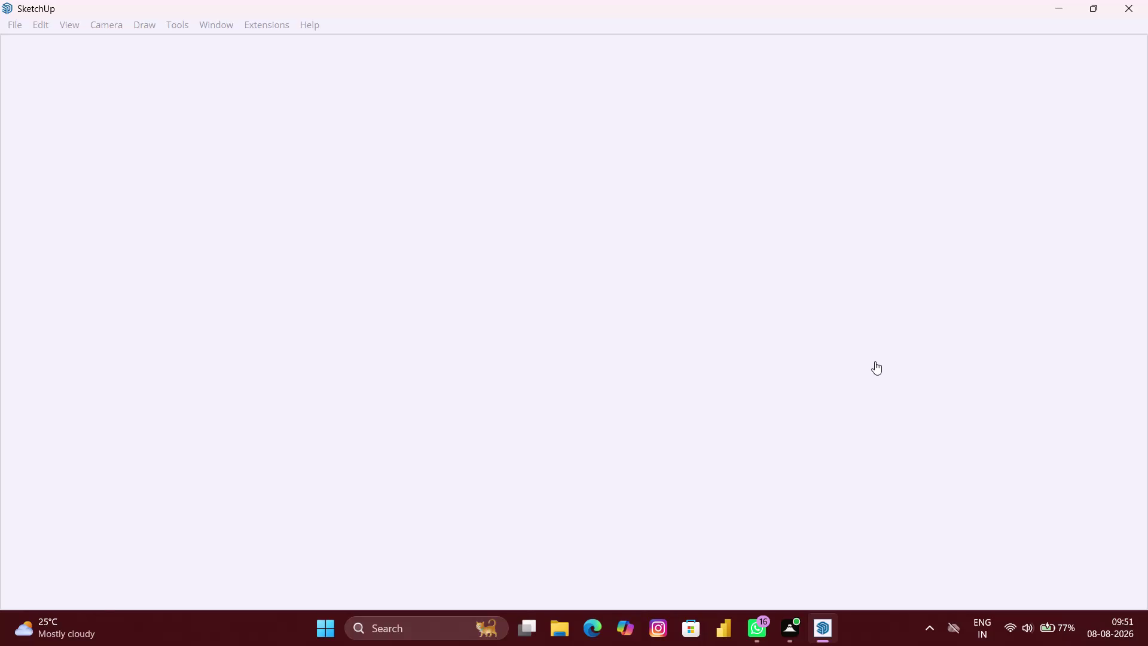
Select the default standing person figure and delete it from the new model.
scroll(up, 3)
scroll(down, 3)
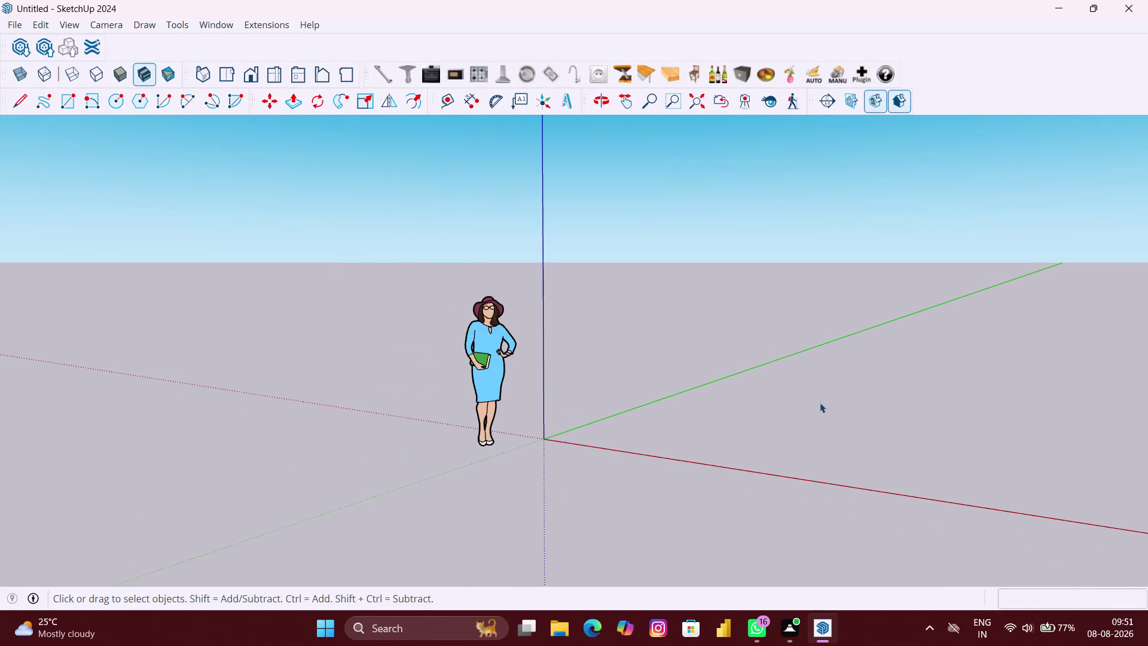
middle_drag(819, 402, 961, 420)
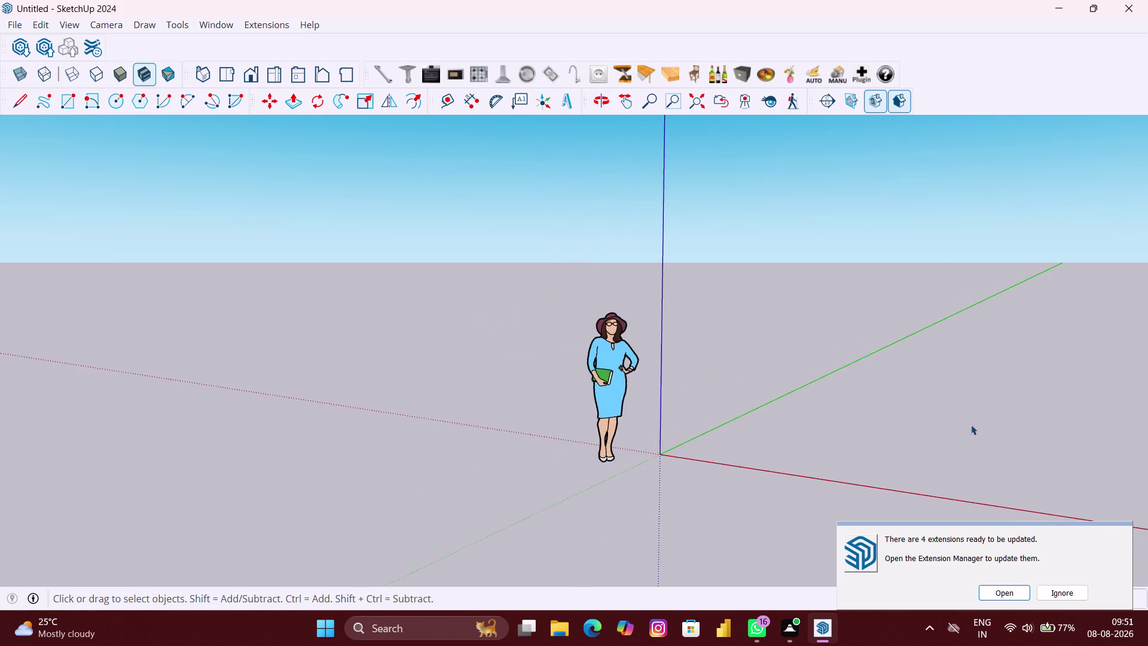
scroll(down, 3)
middle_drag(849, 404, 1080, 430)
click(654, 371)
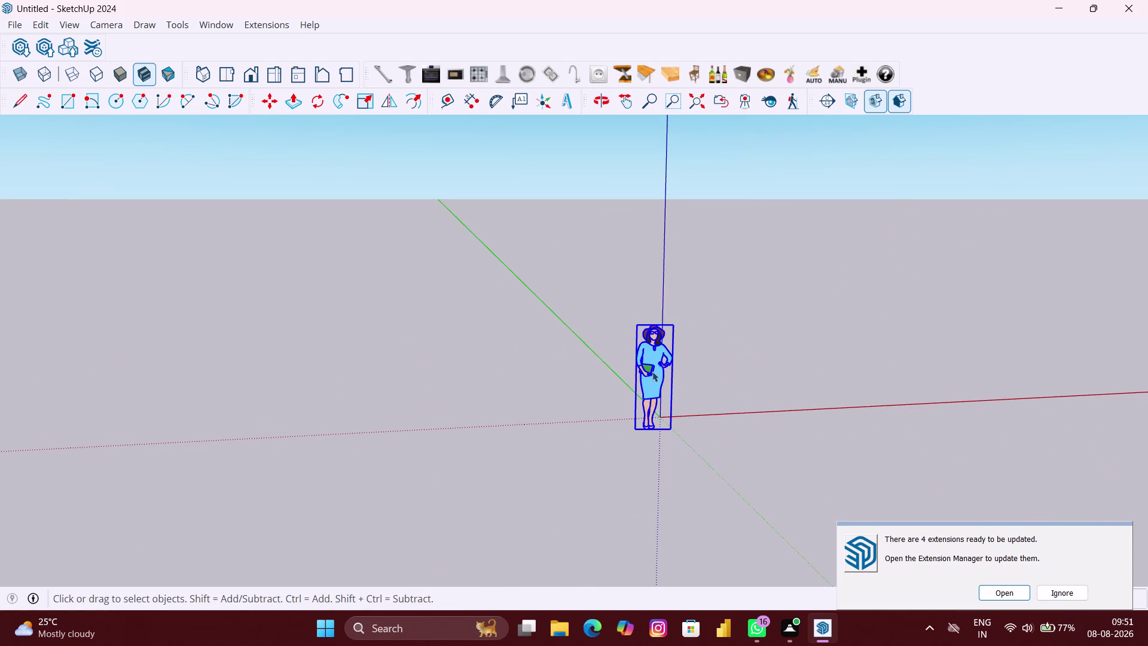
key(Delete)
middle_drag(716, 395, 710, 397)
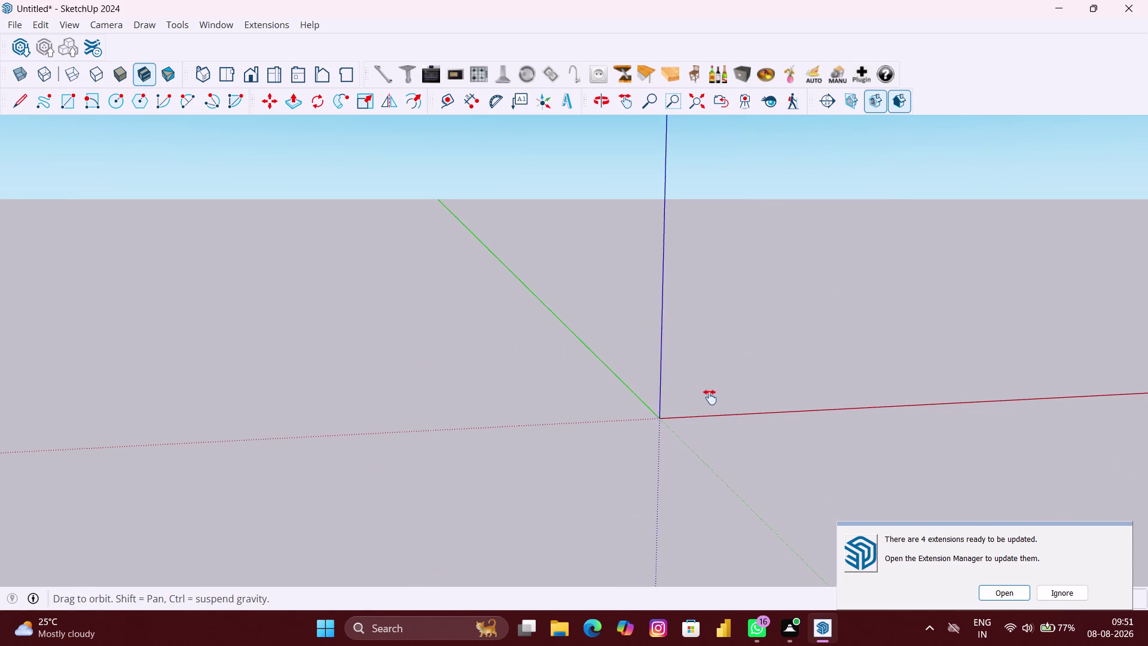
middle_drag(711, 397, 371, 402)
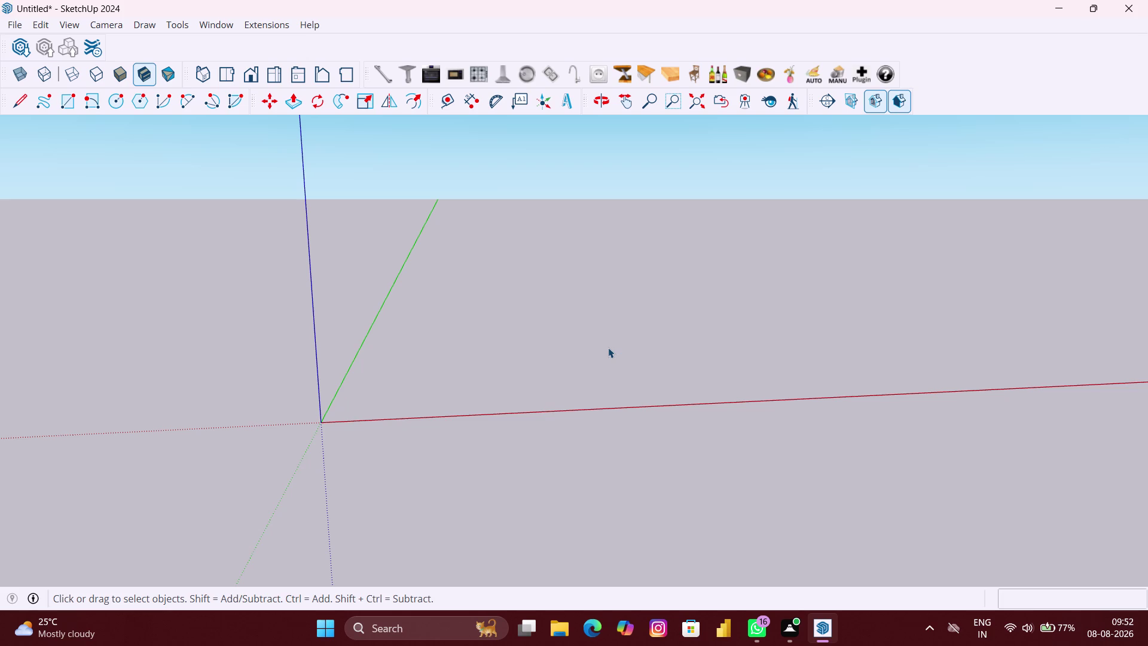
key(r)
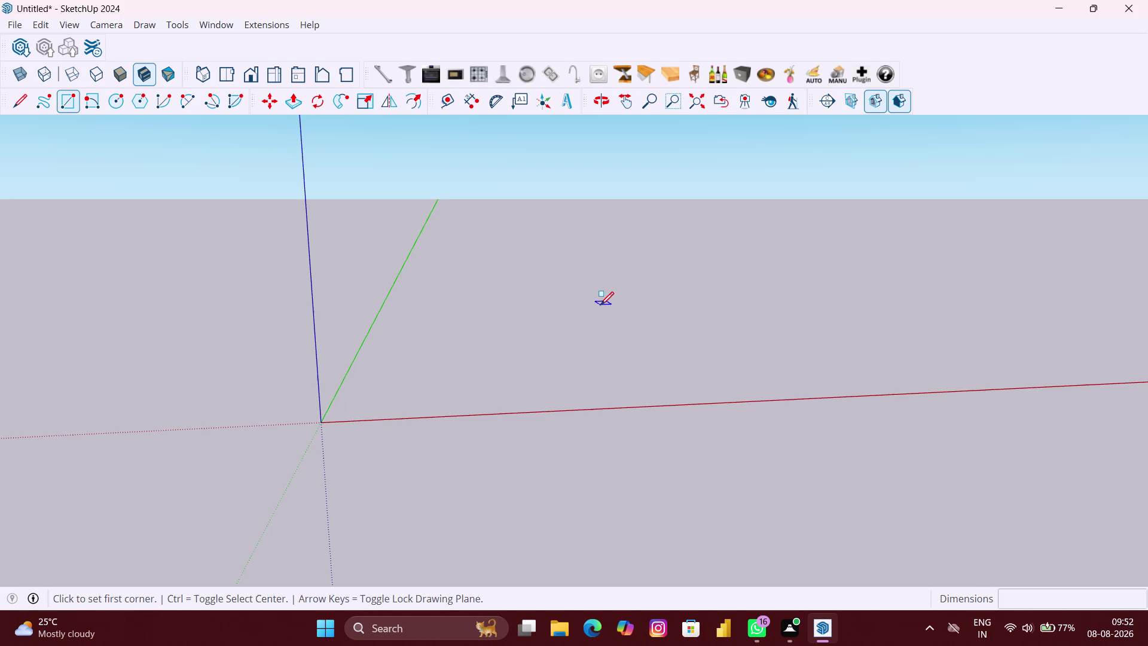
Start a rectangle locked to a vertical plane, placing its first corner beside the axes.
key(Left)
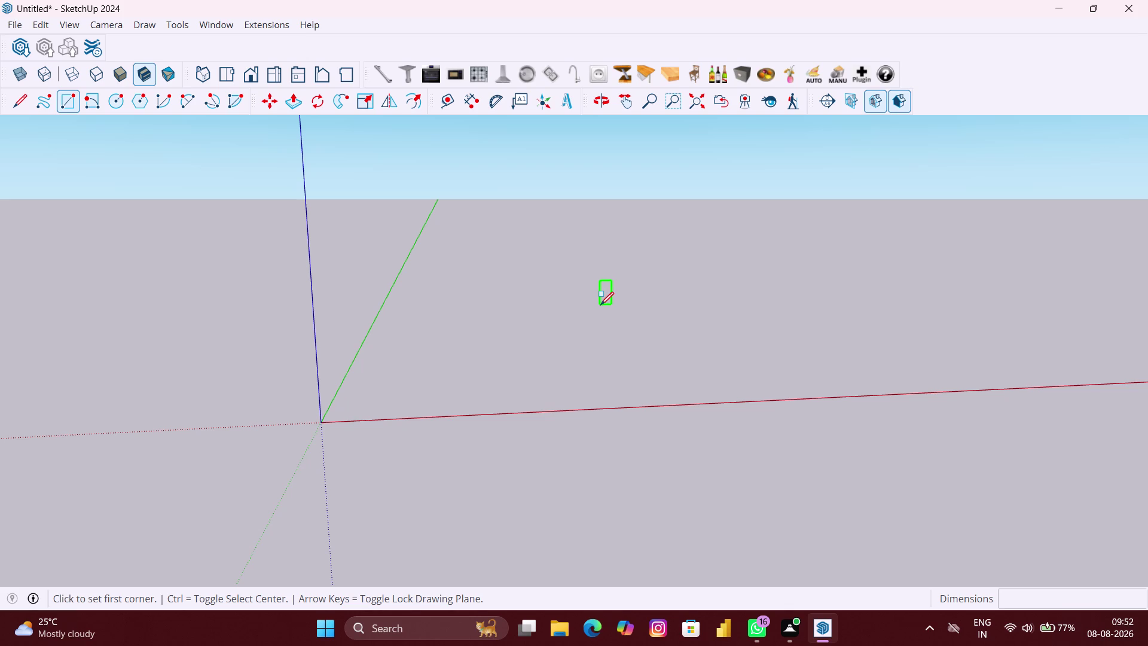
click(600, 305)
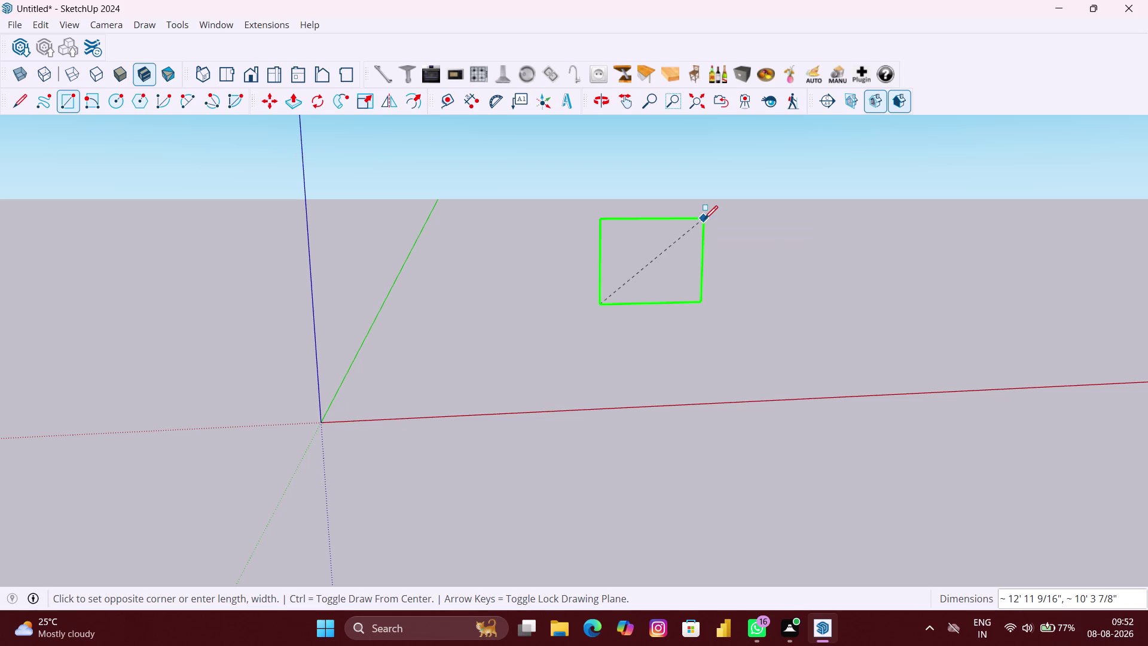
middle_drag(704, 219, 564, 310)
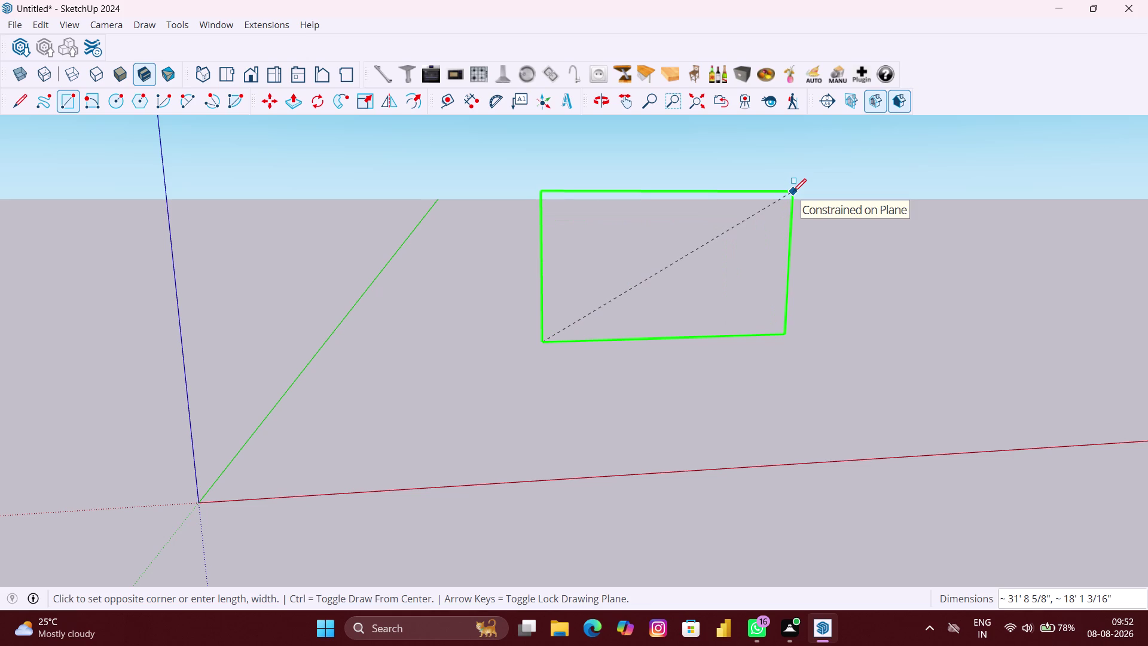
scroll(down, 3)
scroll(down, 3)
scroll(down, 3)
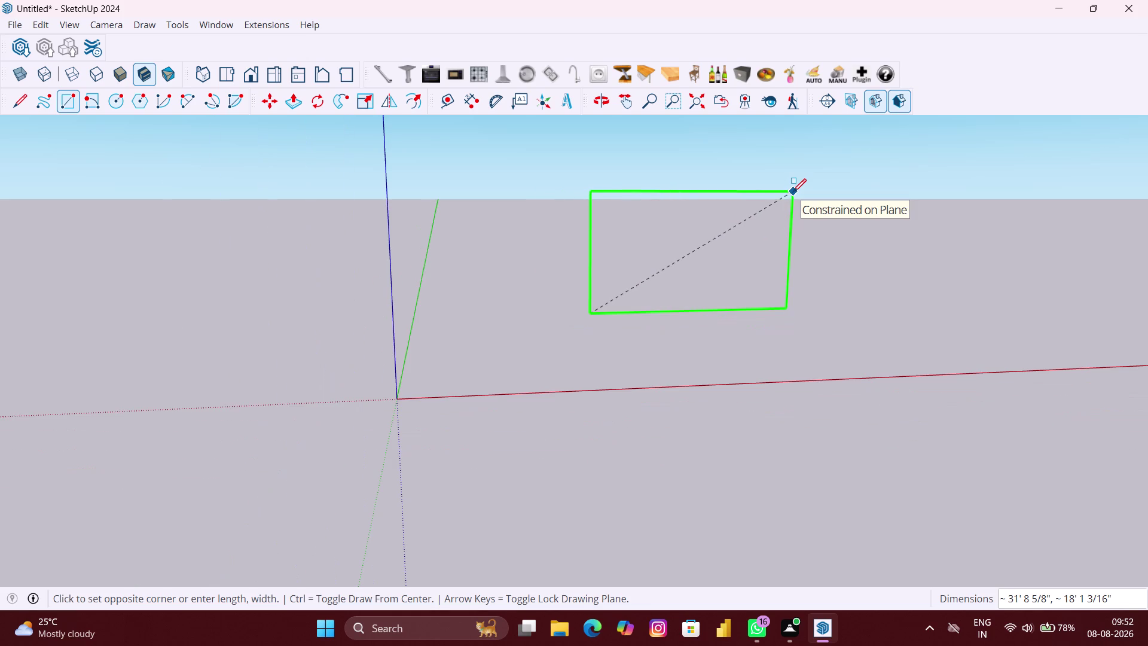
middle_drag(793, 192, 689, 316)
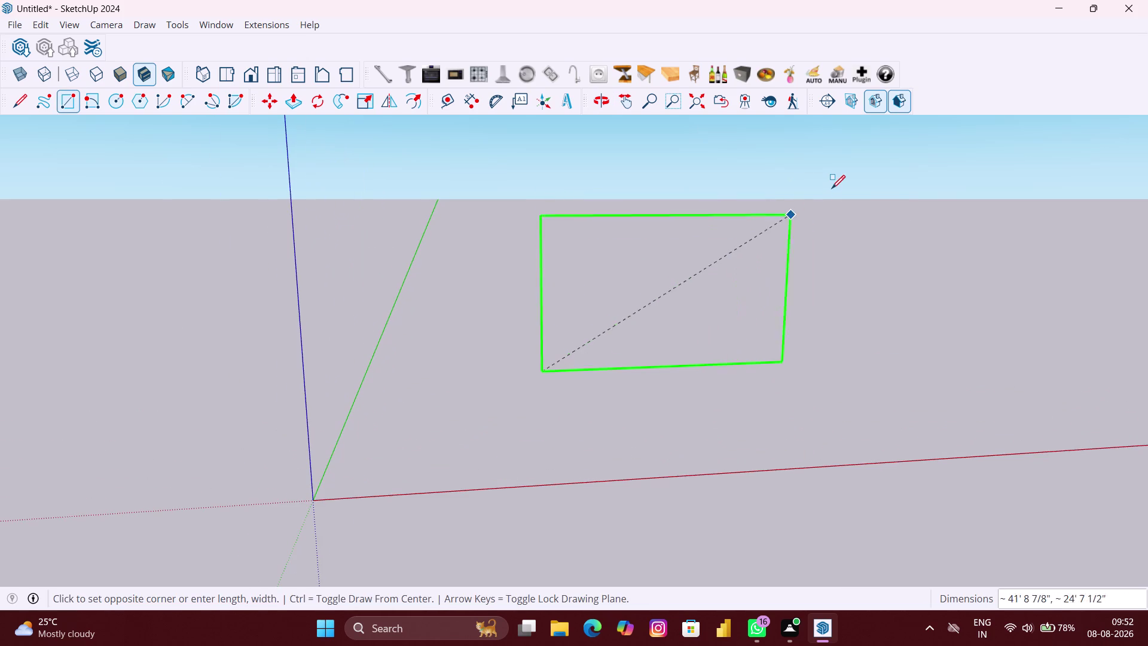
middle_drag(833, 188, 665, 374)
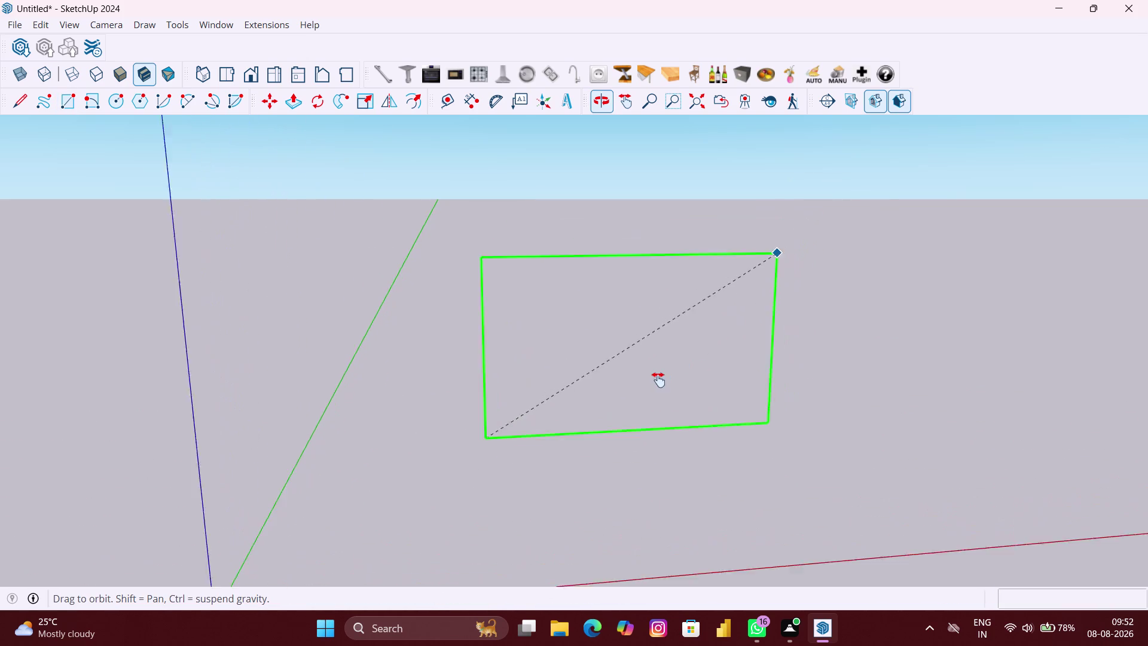
middle_drag(665, 374, 654, 383)
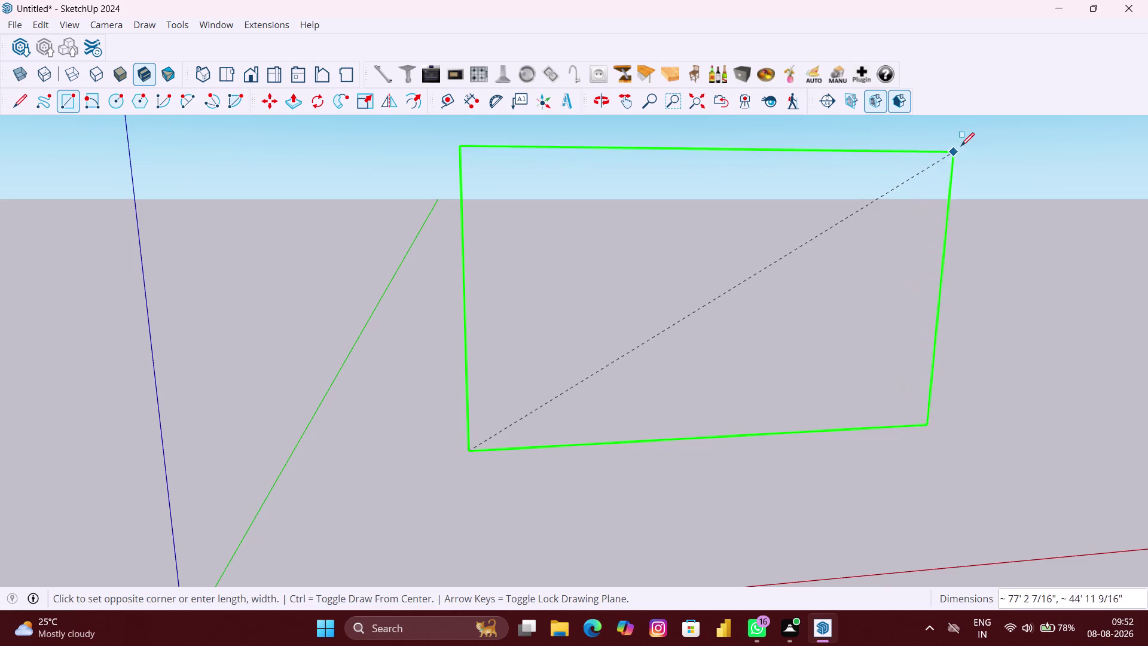
Place the opposite corner to complete the large upright wall face.
click(964, 142)
scroll(down, 3)
middle_drag(838, 285, 831, 288)
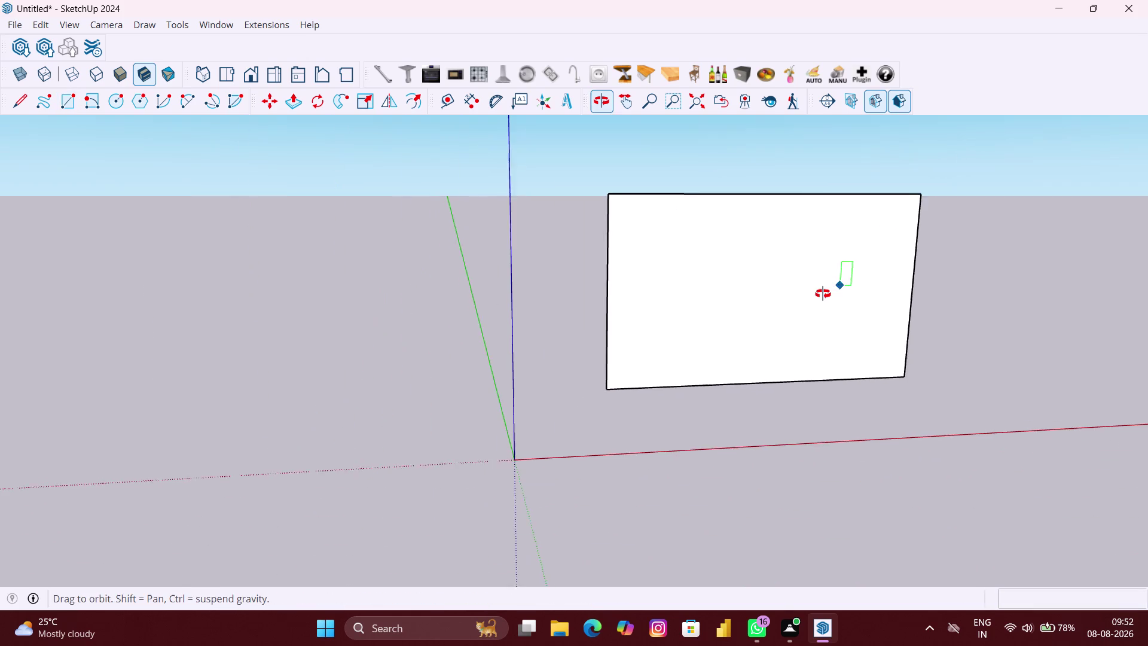
middle_drag(831, 289, 793, 309)
key(space)
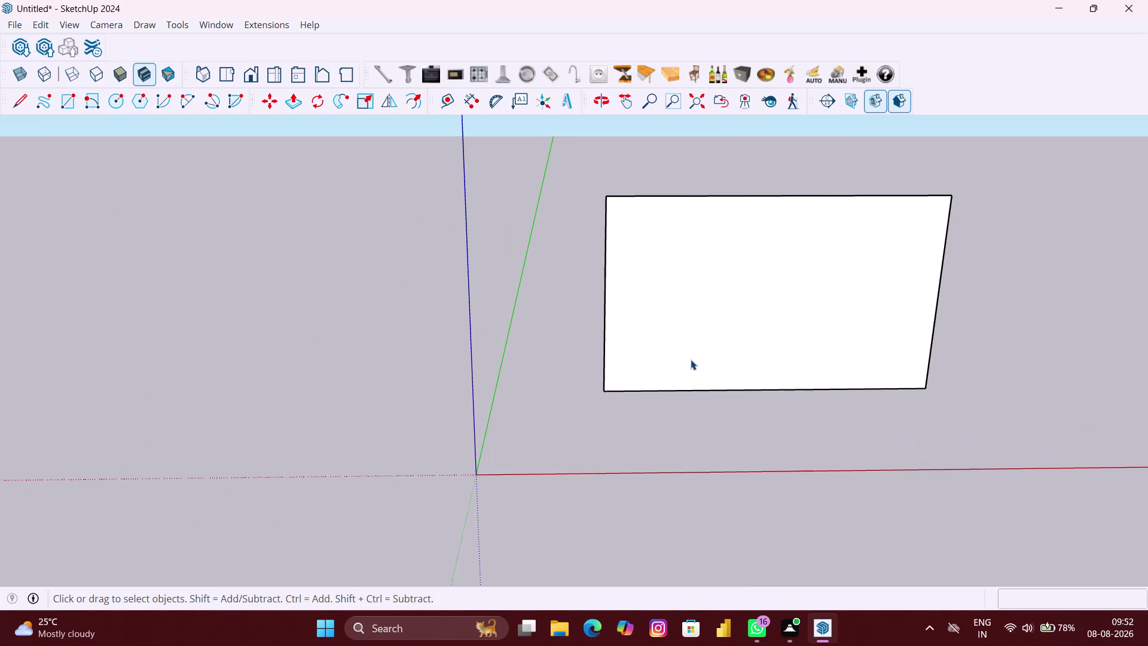
scroll(up, 3)
scroll(up, 3)
scroll(down, 3)
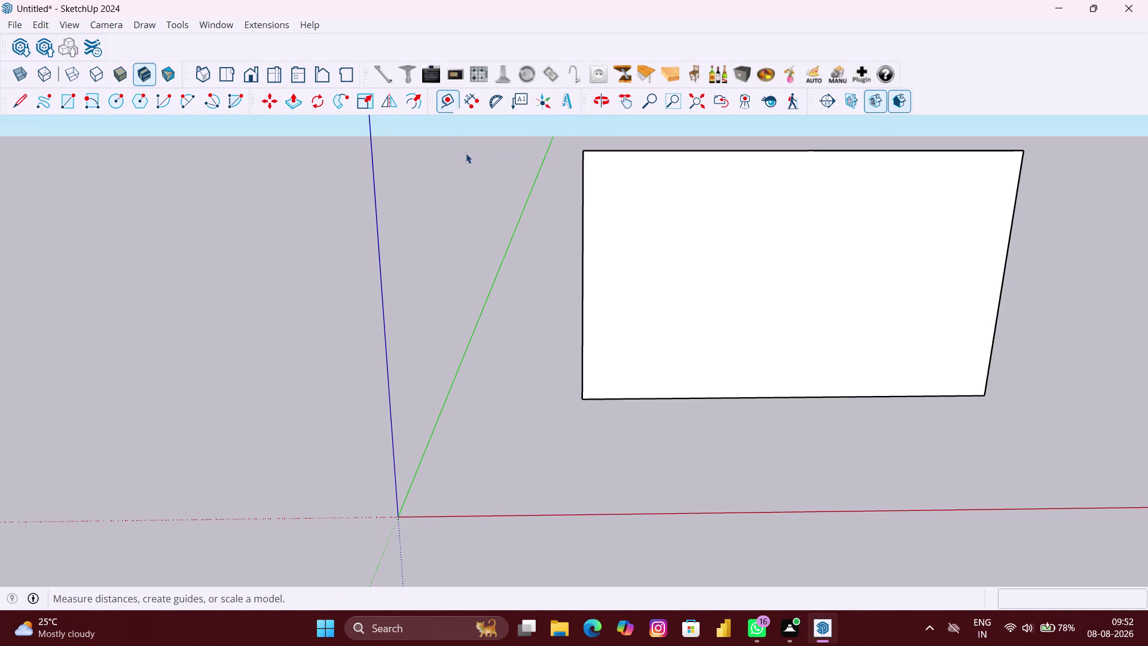
Start a rectangle at the wall's bottom-left corner, correcting a mistyped 36" entry.
key(r)
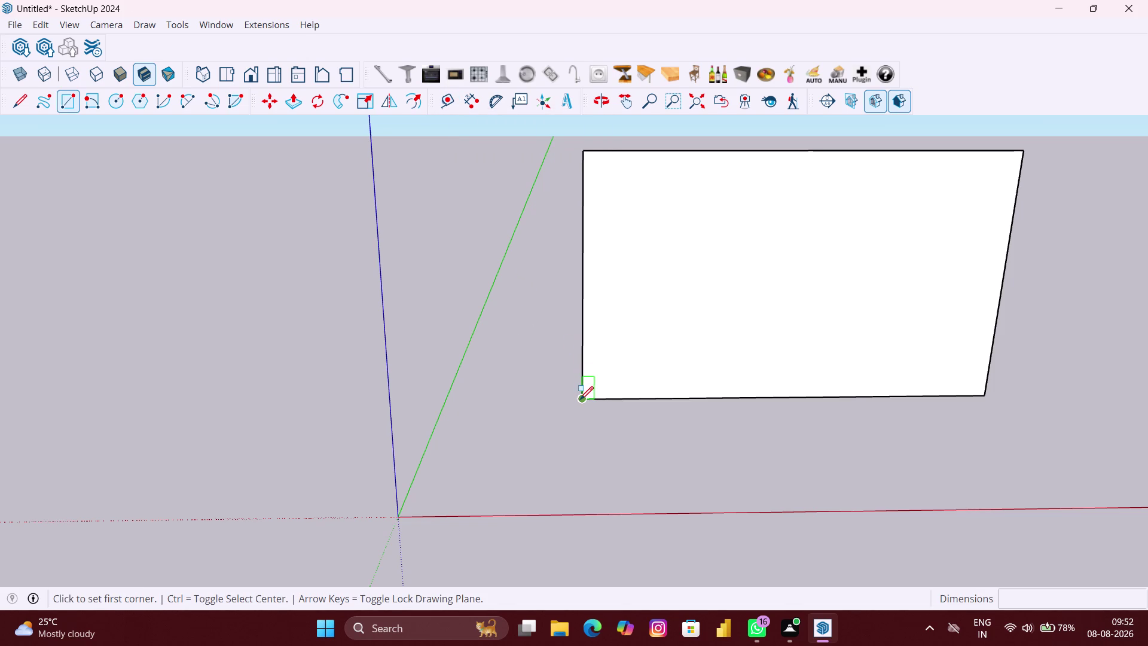
click(580, 400)
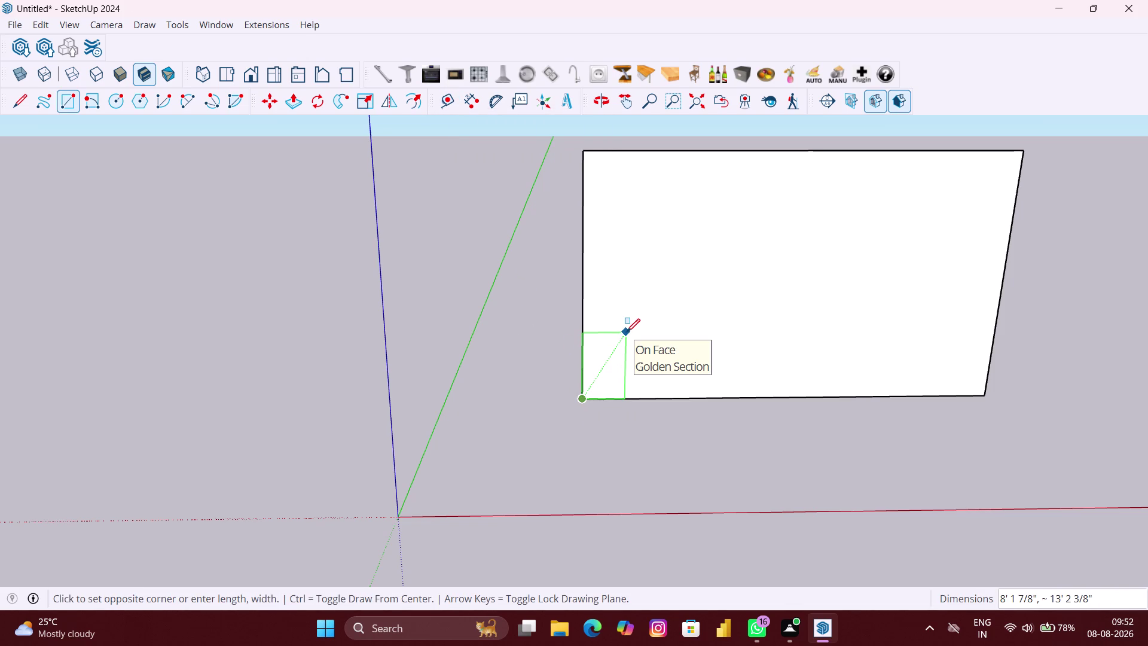
text(3)
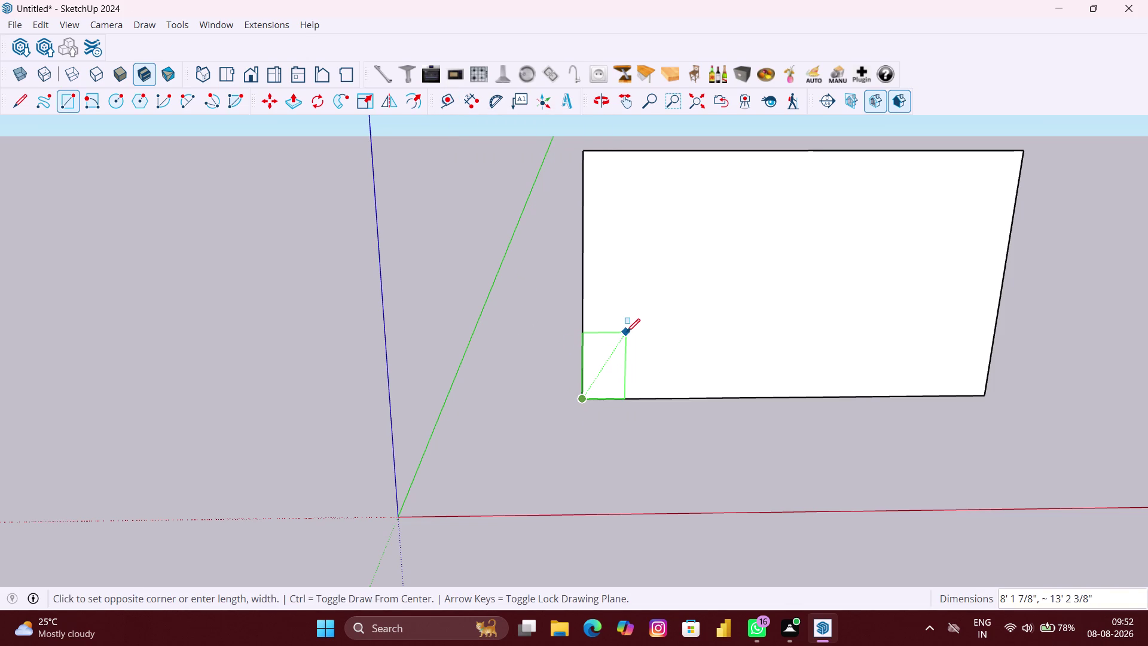
text(6)
text(",)
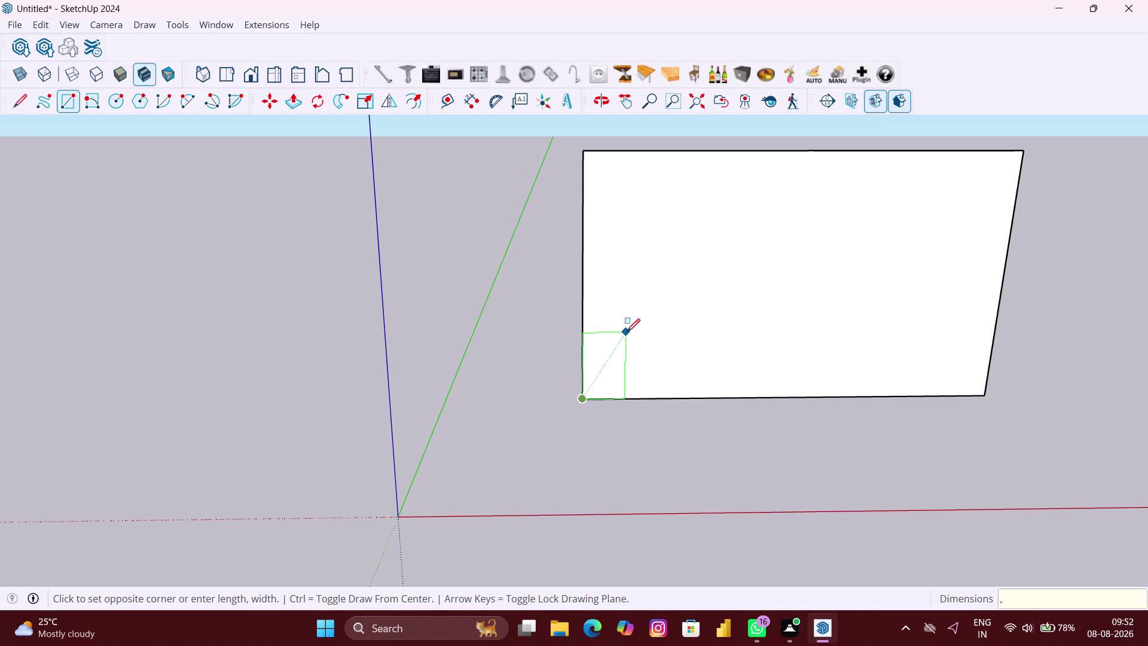
key(BackSpace)
text(36)
key(shift+quotedbl)
scroll(up, 3)
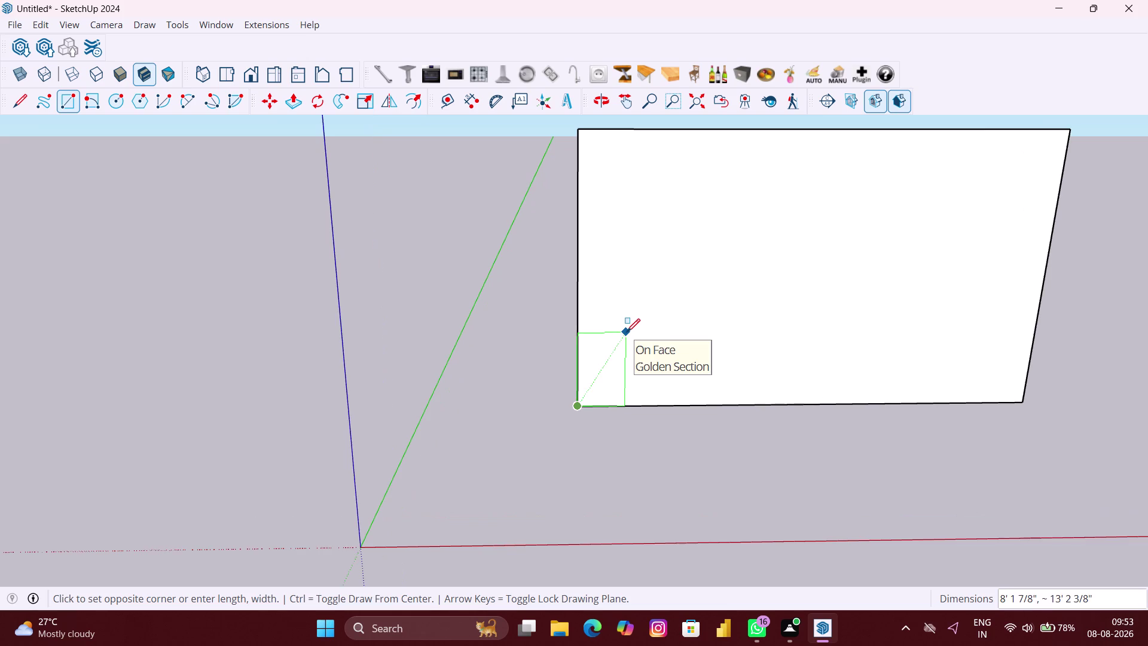
Enter 36",100.66" to create the corner rectangle, then exit the tool.
text(36)
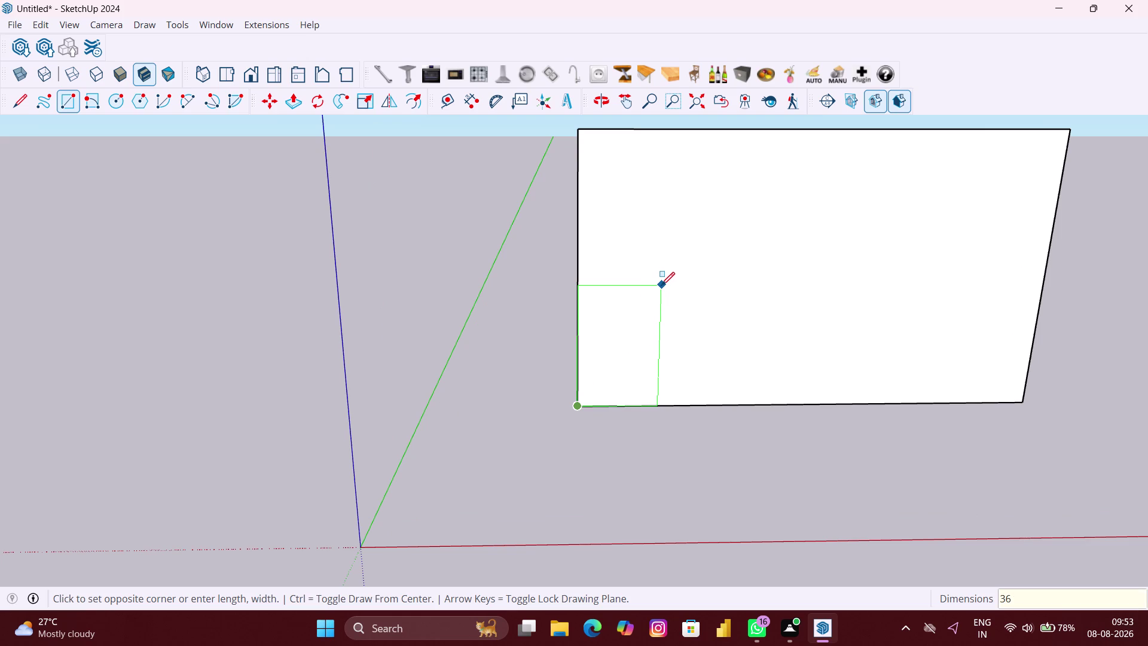
key(shift+quotedbl)
key(comma)
text(100)
key(period)
text(6)
text(6")
key(Return)
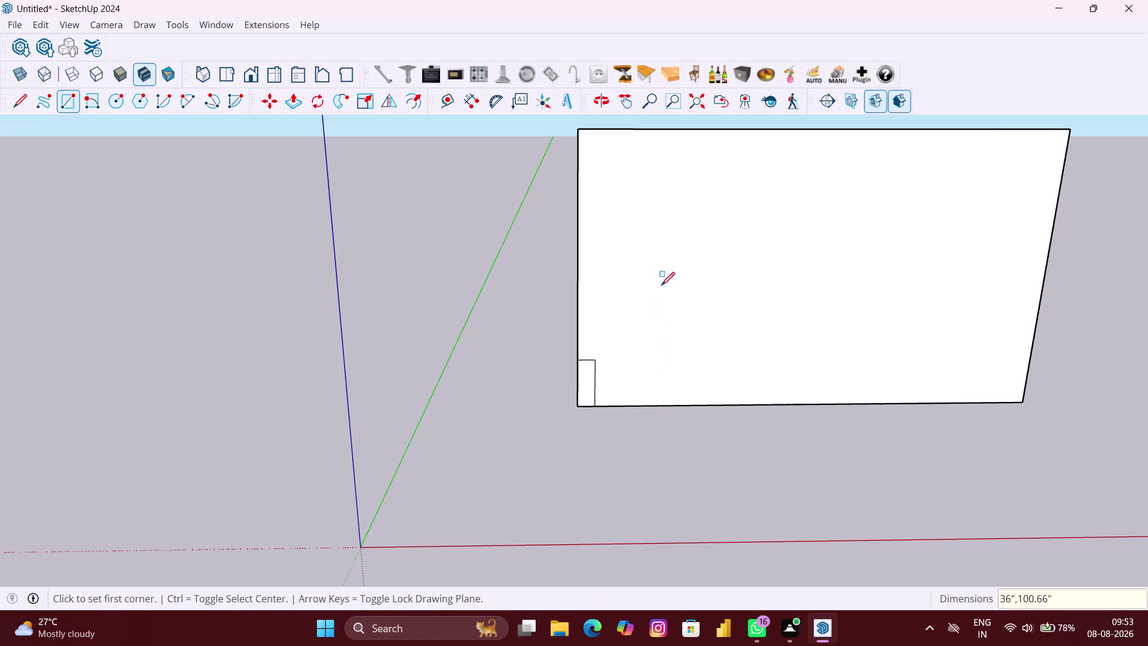
scroll(up, 3)
scroll(up, 3)
scroll(up, 3)
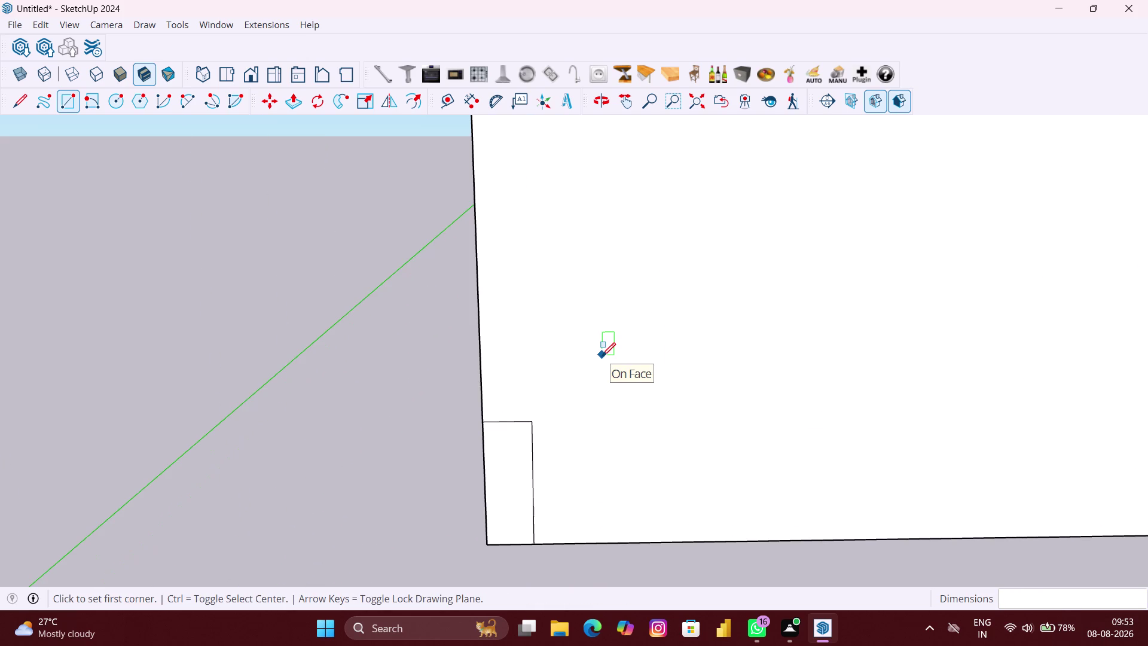
scroll(down, 3)
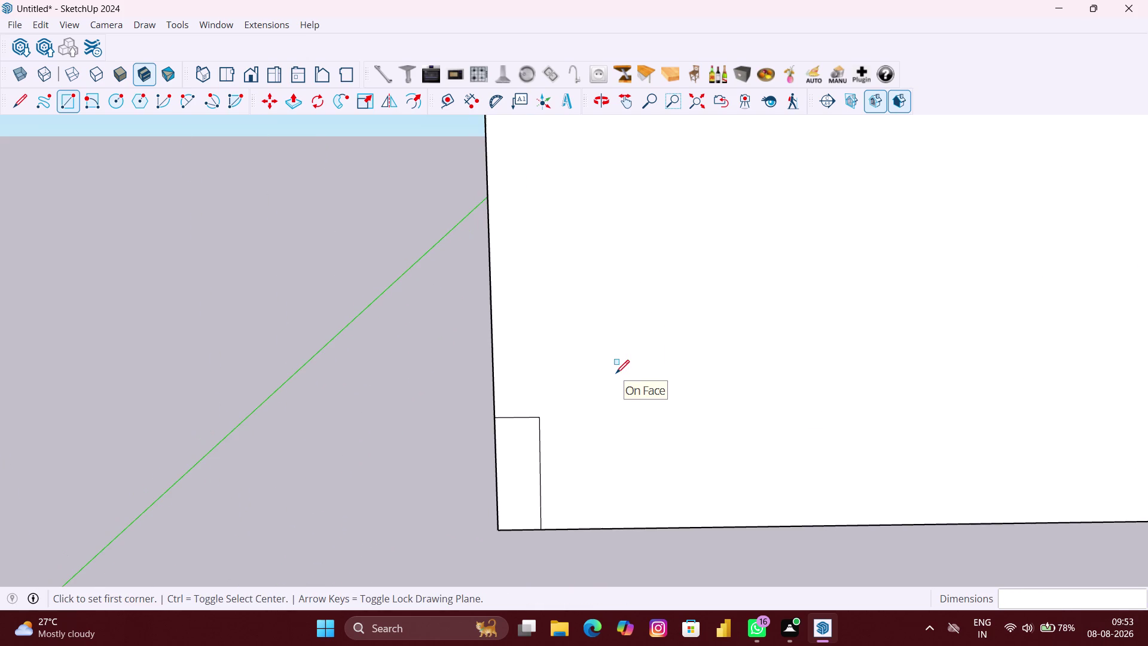
scroll(down, 3)
scroll(down, 3)
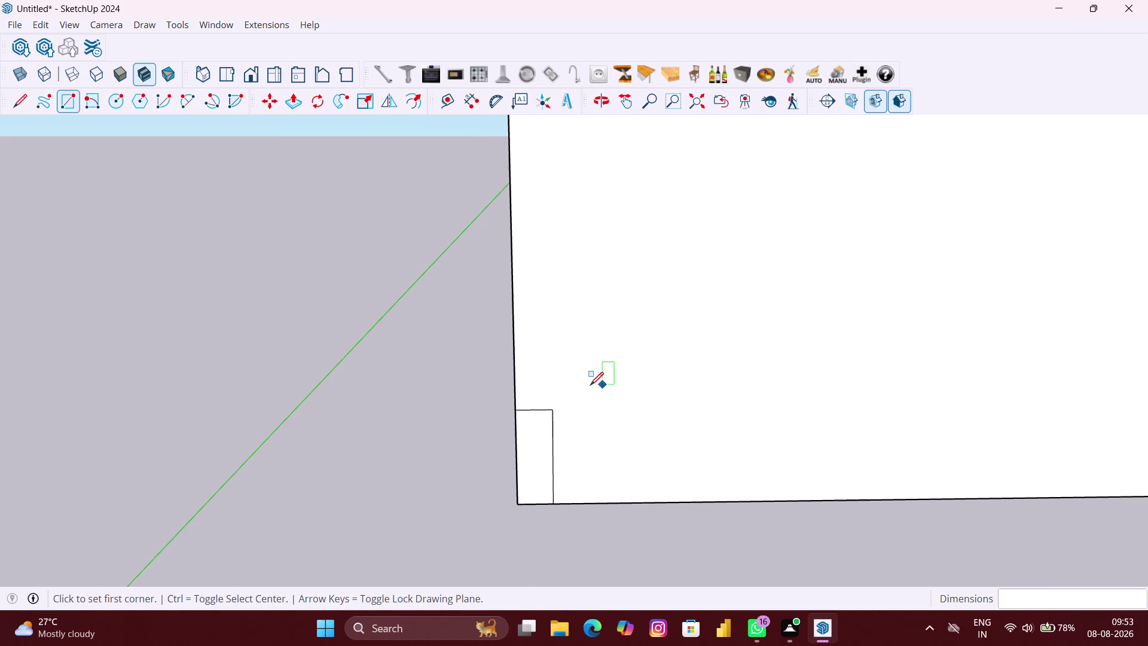
key(space)
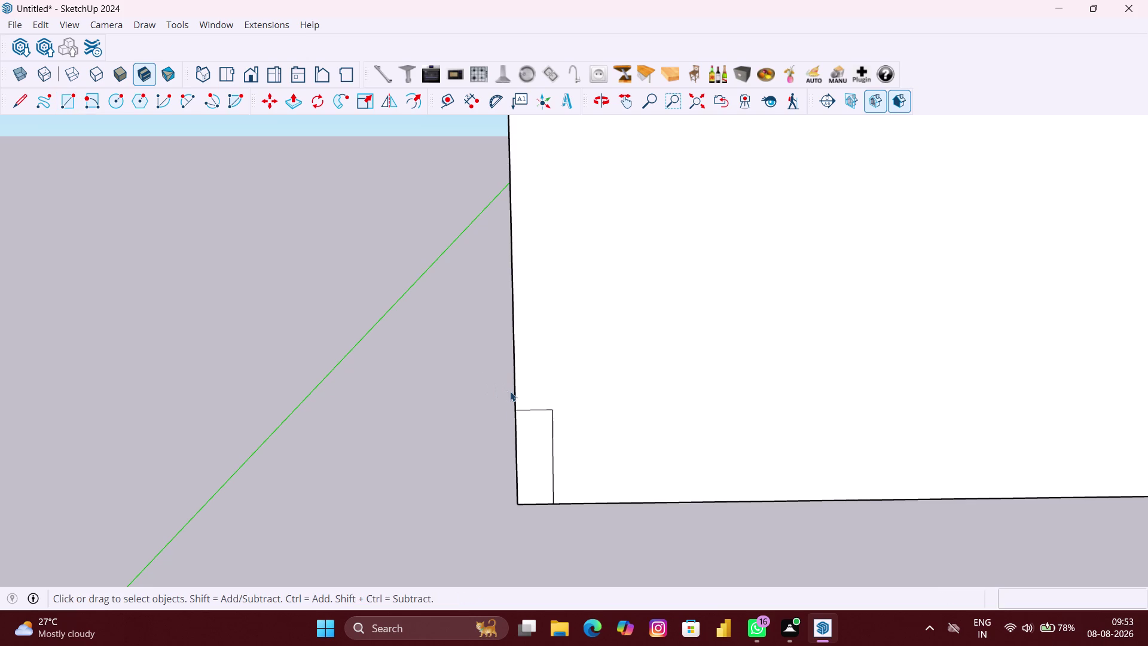
Place a Tape Measure guide parallel to the wall's bottom edge.
scroll(down, 3)
middle_drag(511, 395, 511, 383)
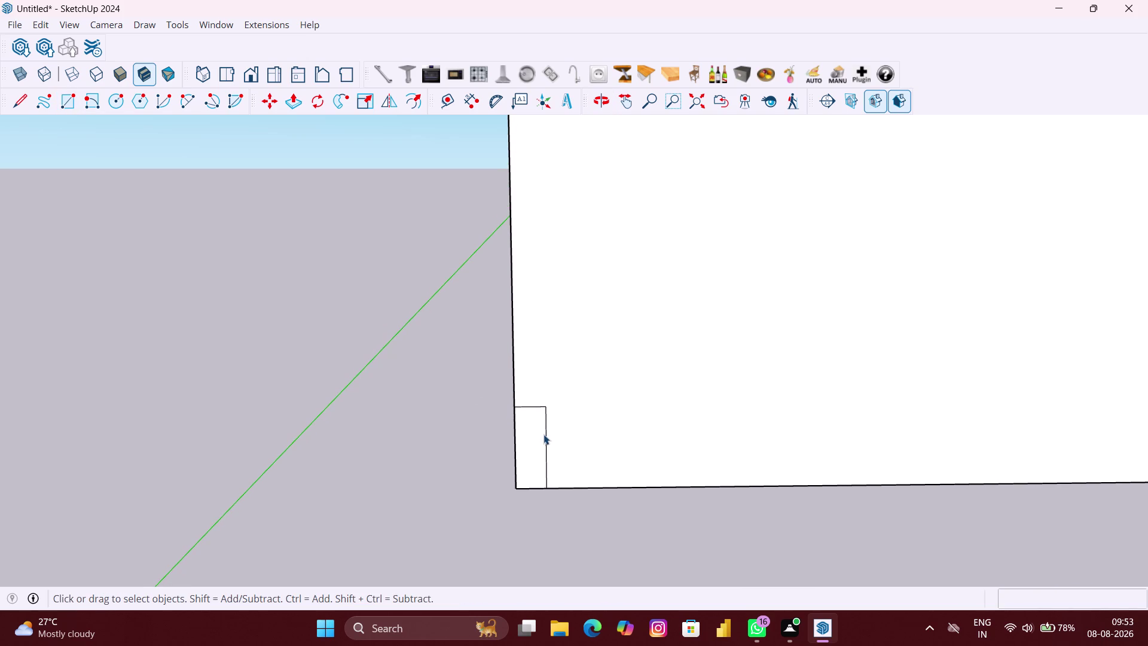
scroll(up, 3)
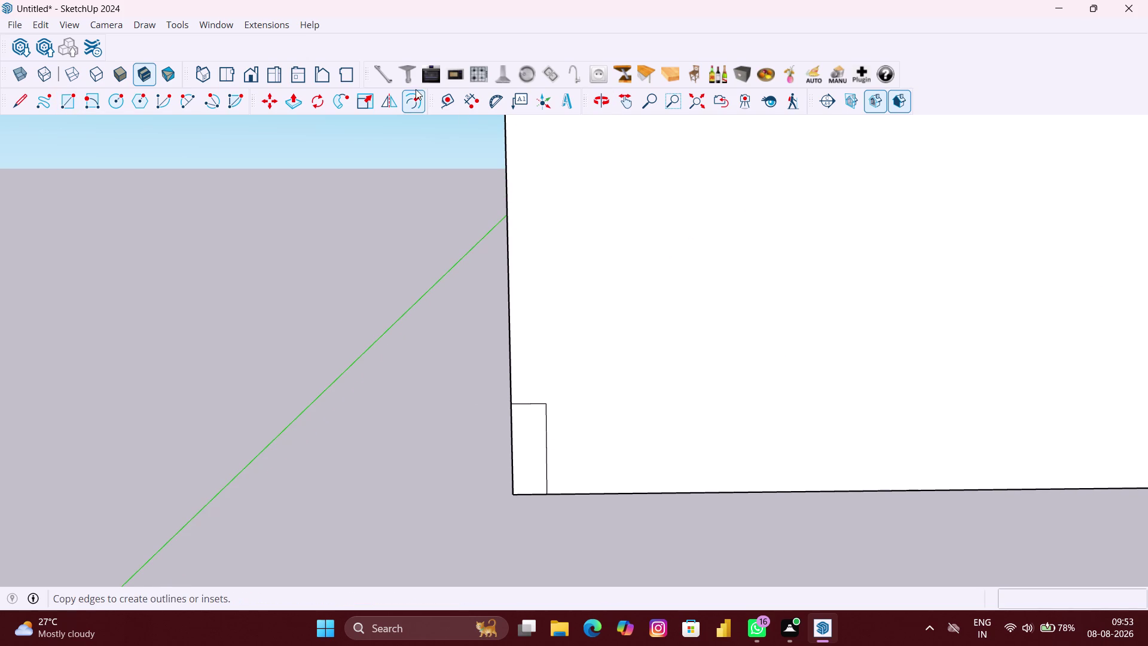
click(442, 99)
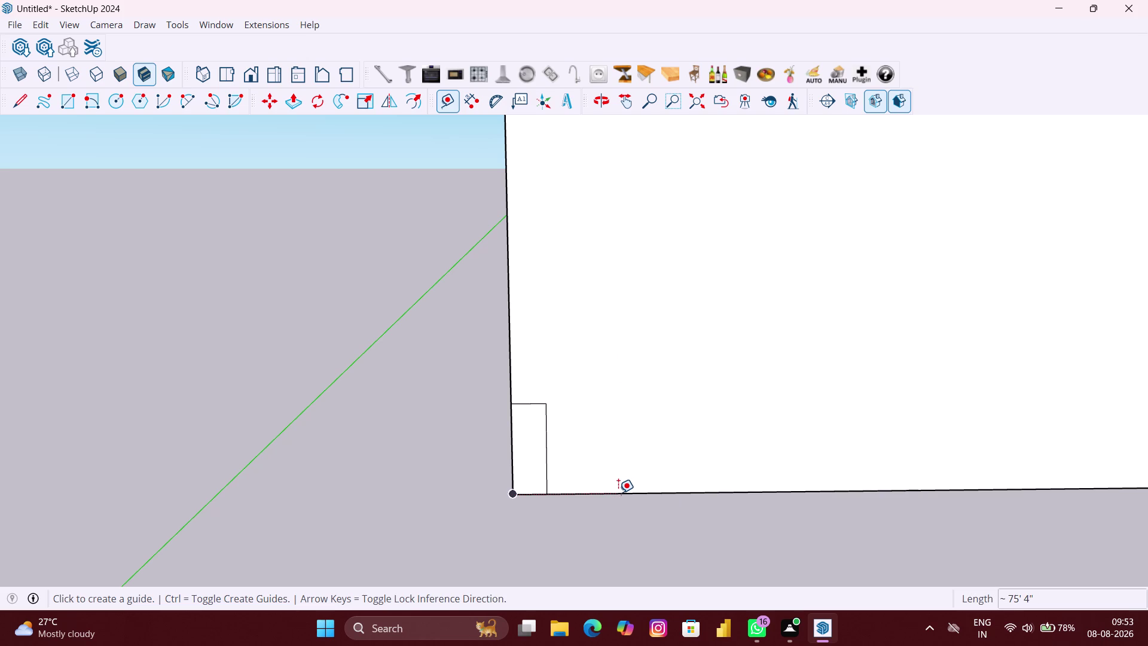
click(618, 494)
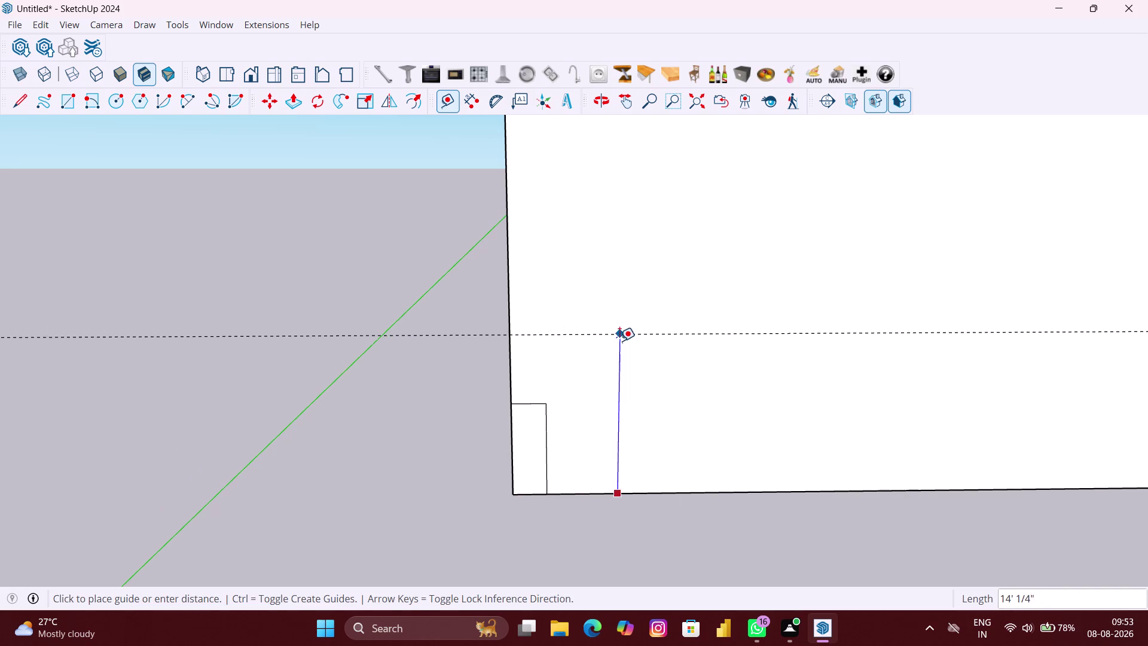
click(618, 354)
scroll(down, 3)
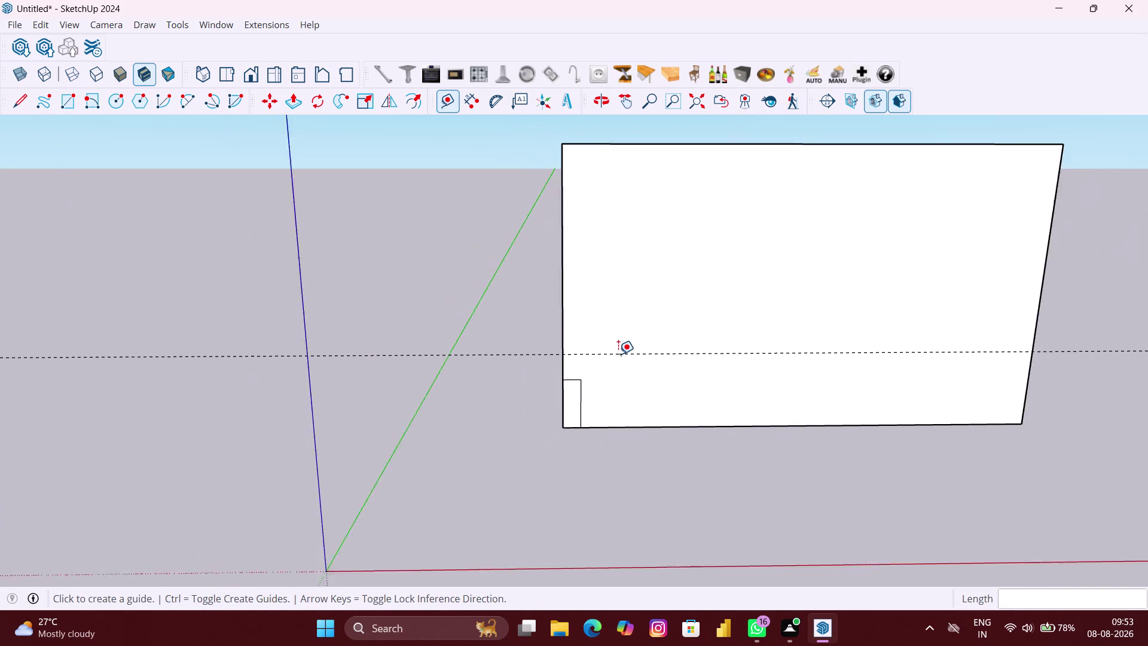
scroll(down, 3)
Draw a line along the guide across the wall and delete the upper face.
key(l)
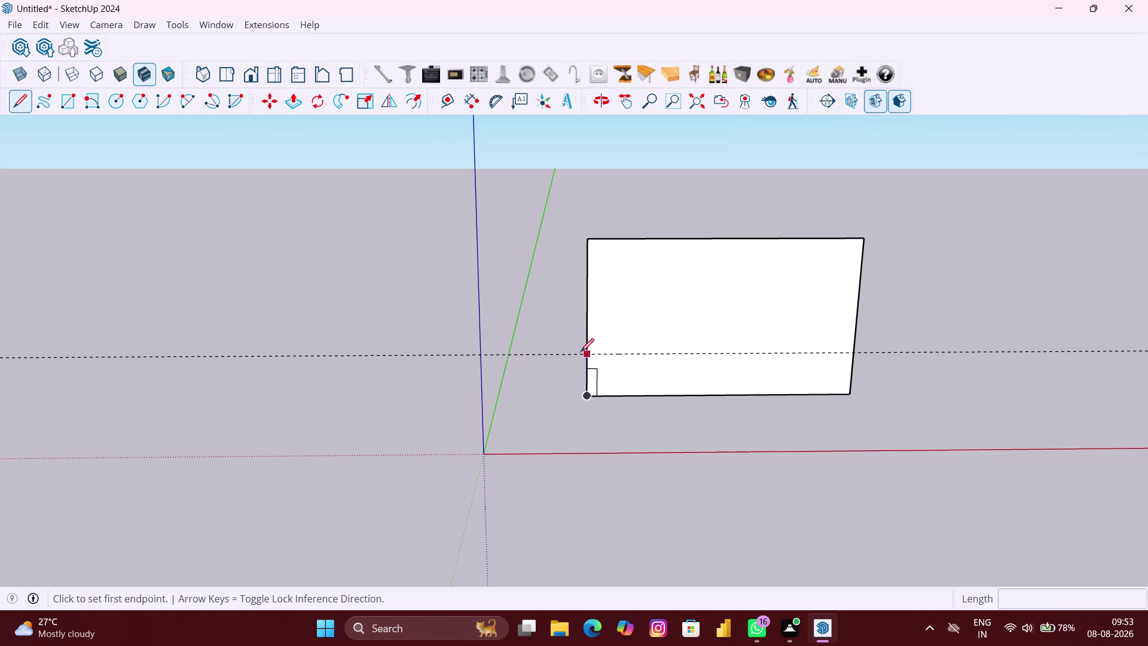
click(585, 354)
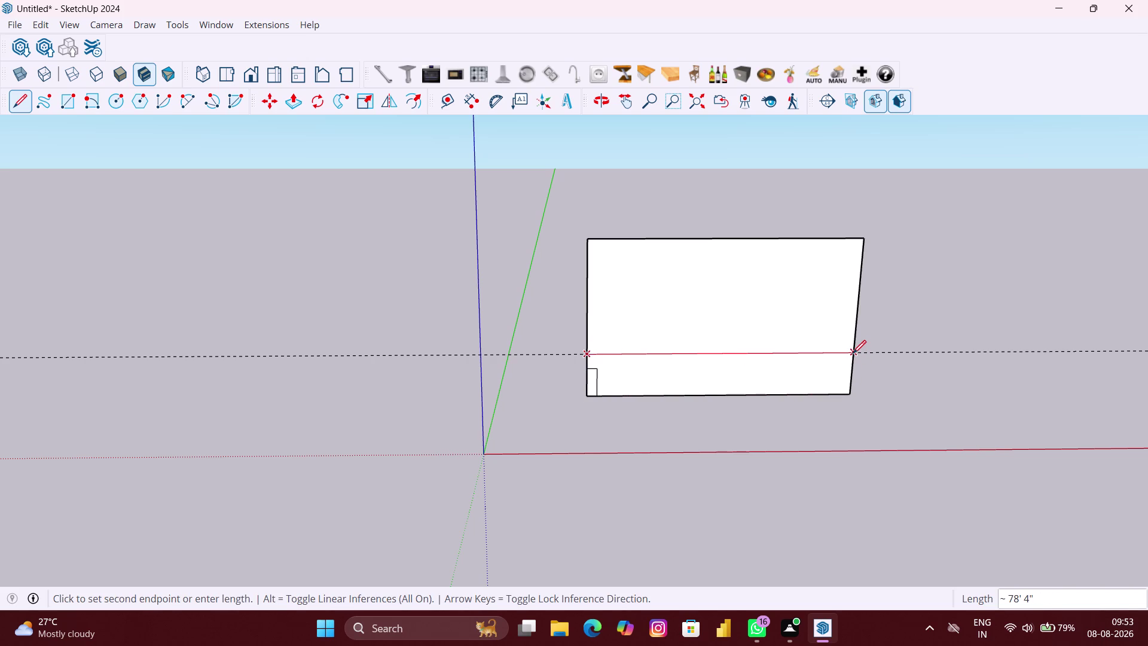
click(853, 353)
key(space)
click(797, 309)
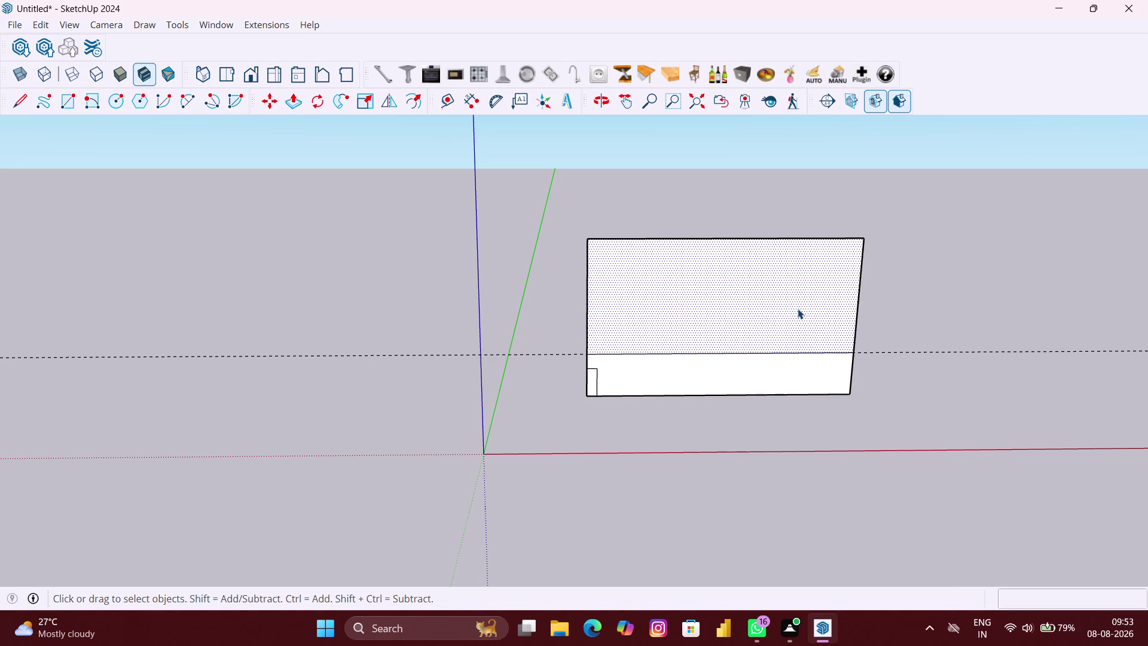
double_click(797, 309)
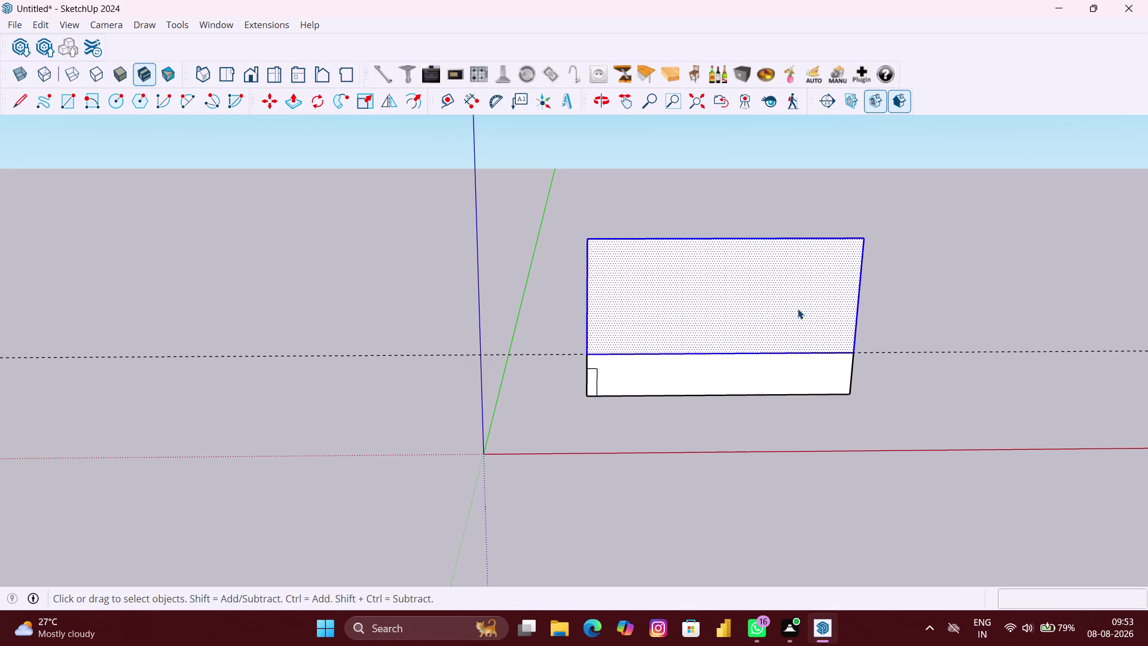
key(Delete)
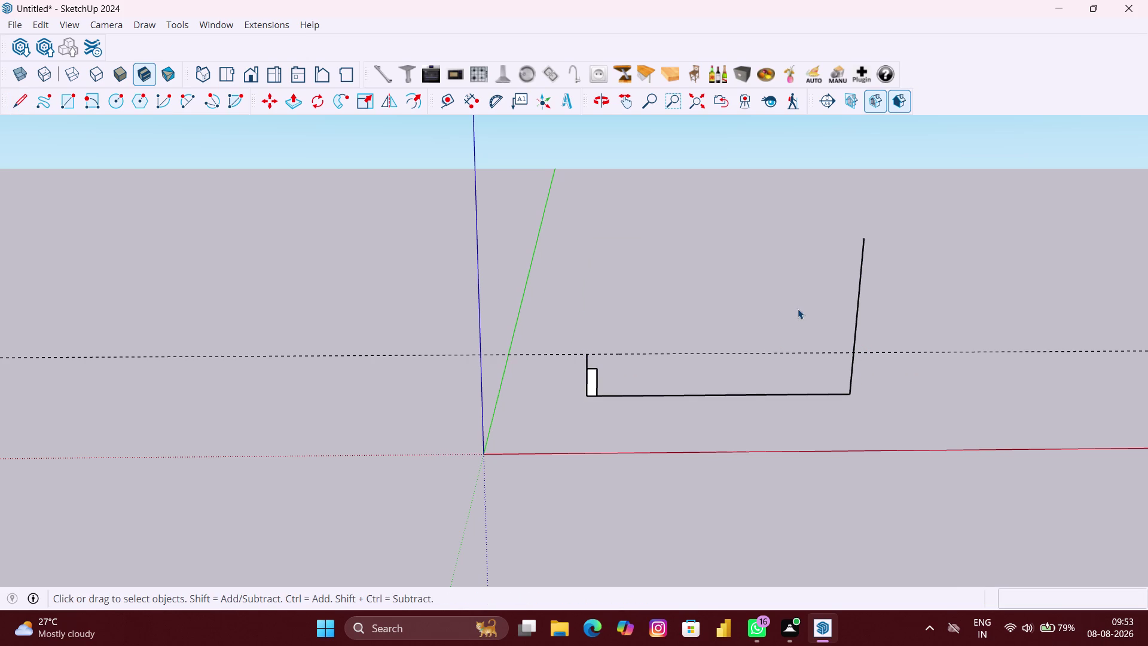
Undo the deletion, then delete the upper wall face and its leftover top edge.
key(ctrl+z)
click(835, 289)
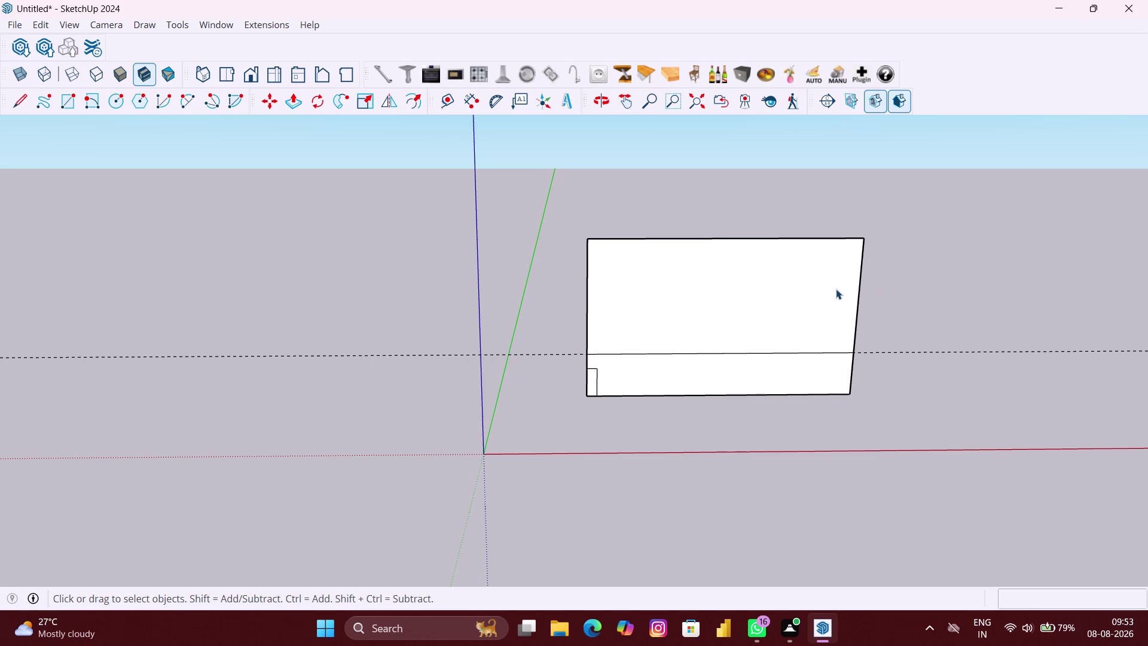
key(Home)
key(Delete)
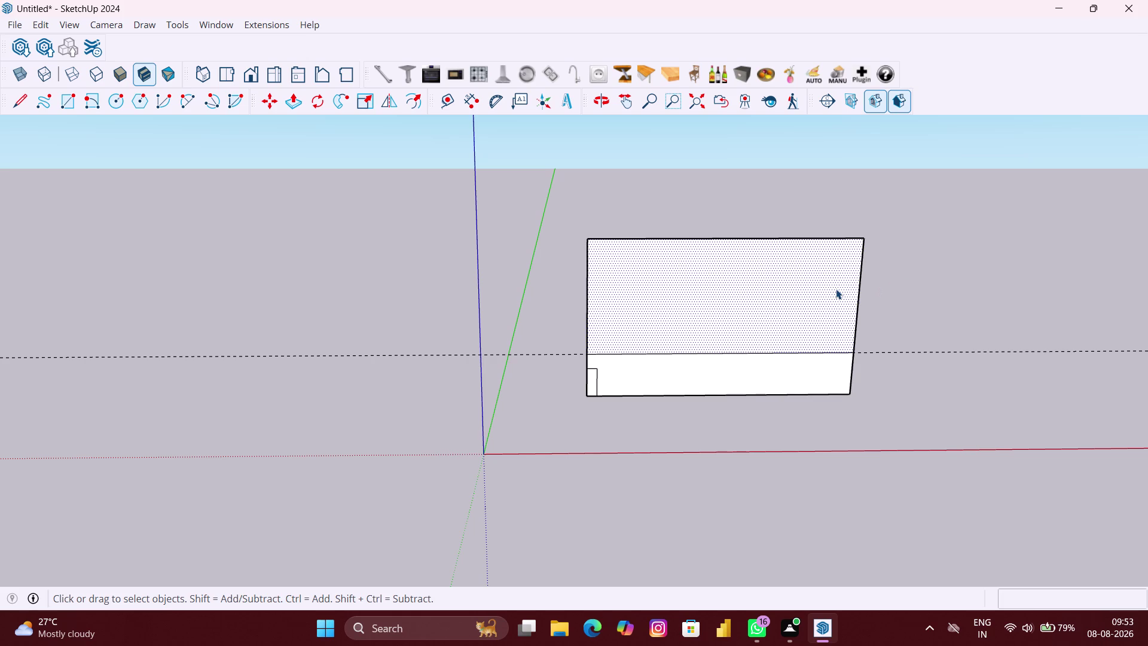
drag(945, 301, 550, 246)
key(Delete)
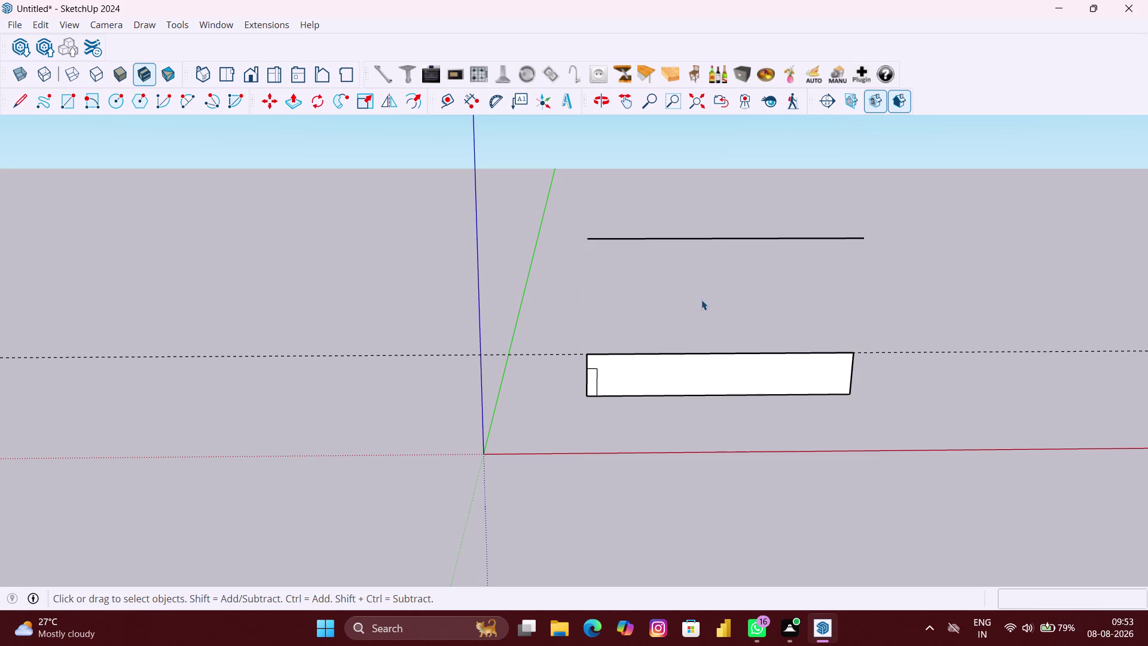
drag(724, 278, 679, 181)
key(Delete)
Zoom in on the small 36-inch corner rectangle at the strip's left end.
scroll(up, 3)
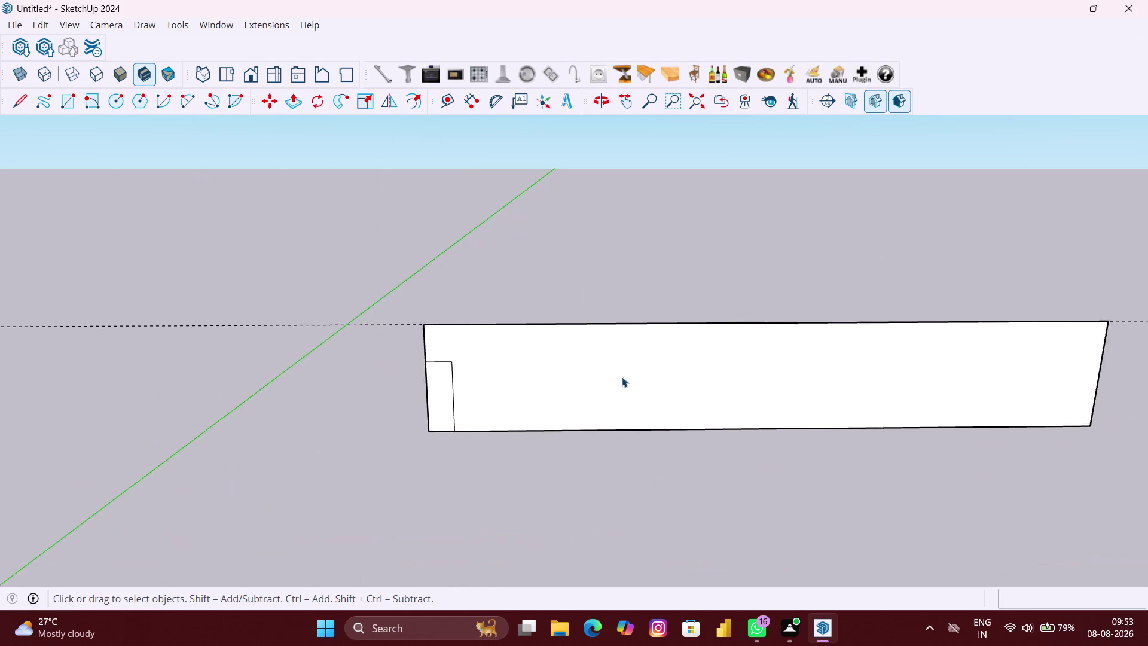
scroll(up, 3)
scroll(up, 3)
middle_drag(603, 386, 689, 356)
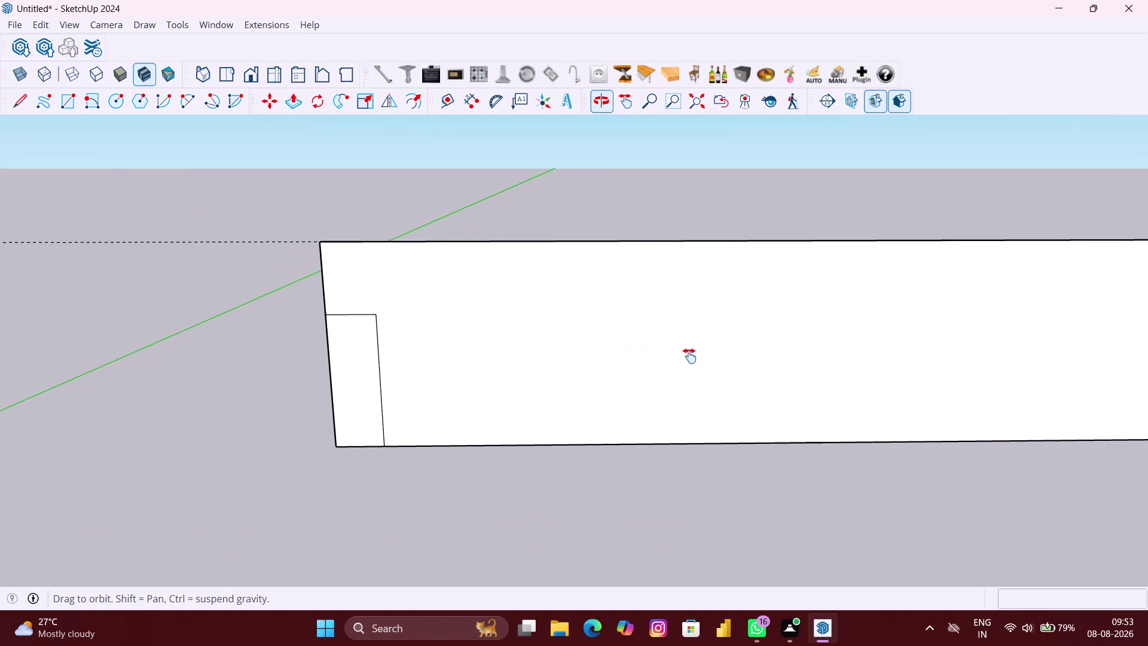
middle_drag(689, 355, 690, 356)
scroll(up, 3)
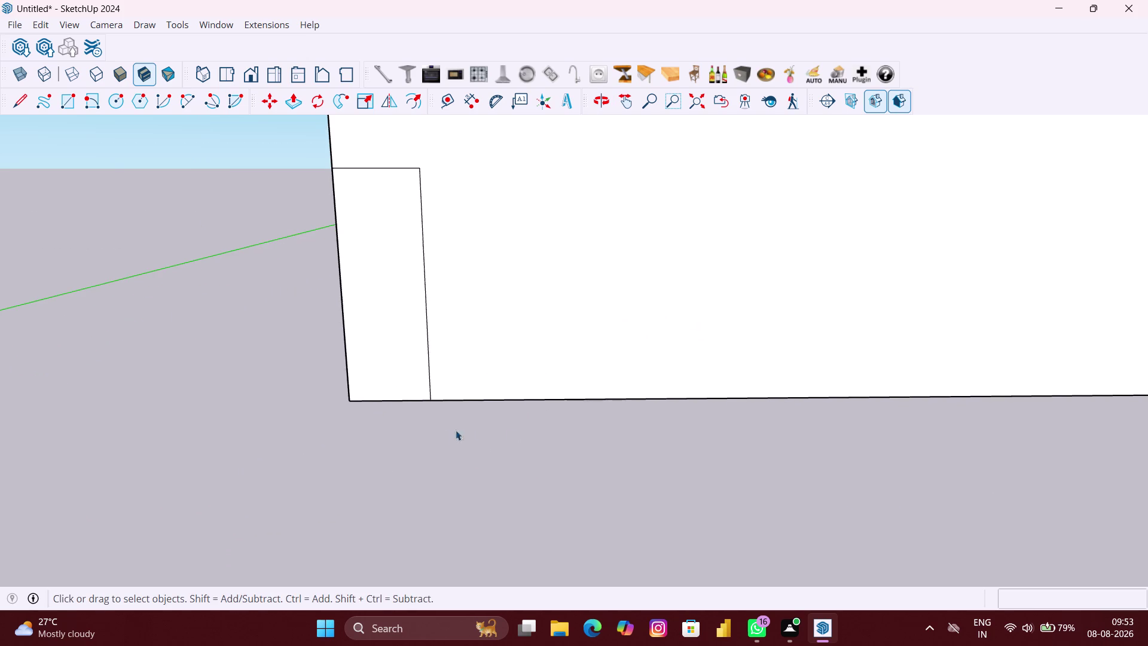
scroll(up, 3)
scroll(up, 3)
scroll(up, 3)
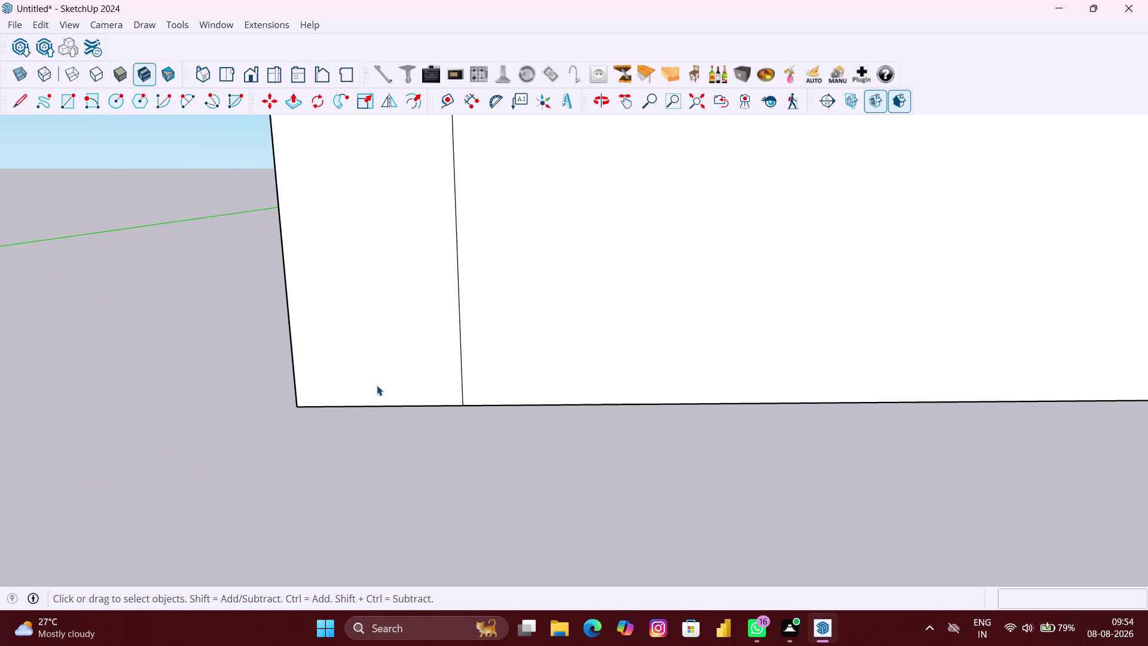
middle_drag(378, 384, 385, 385)
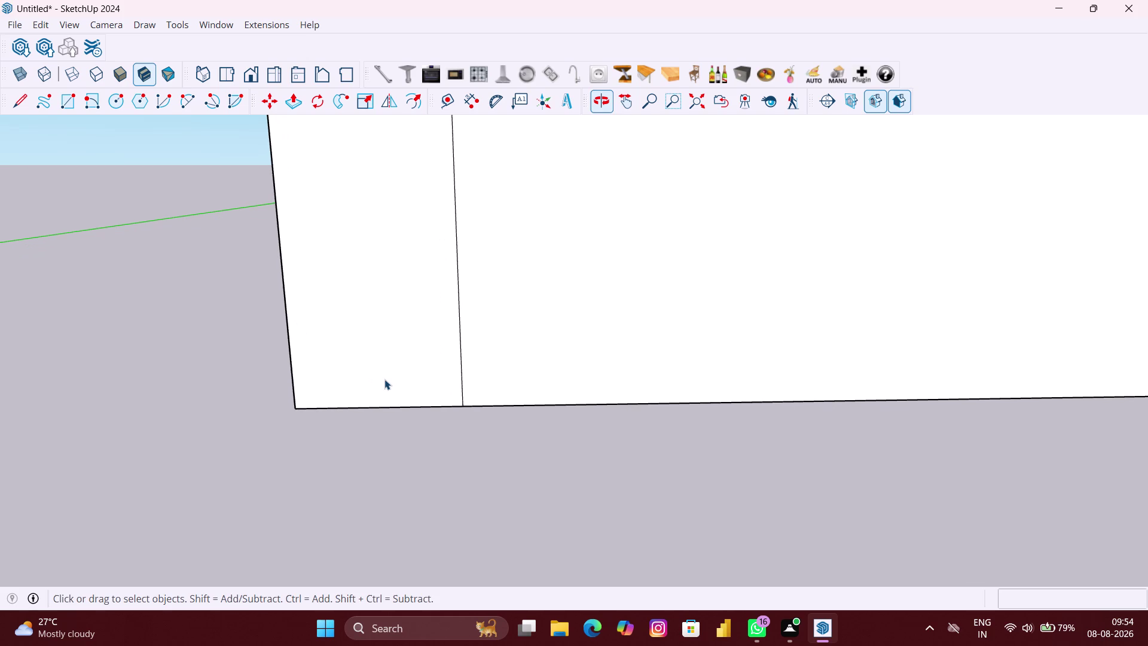
Push/pull the small corner rectangle out 2 inches.
key(p)
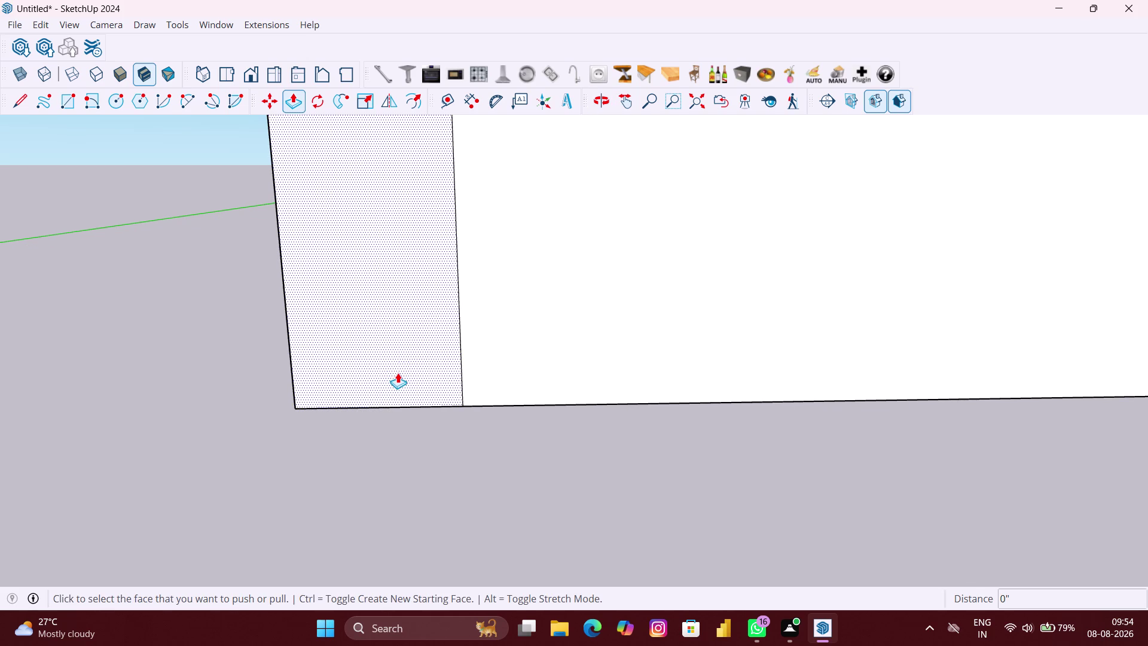
click(399, 354)
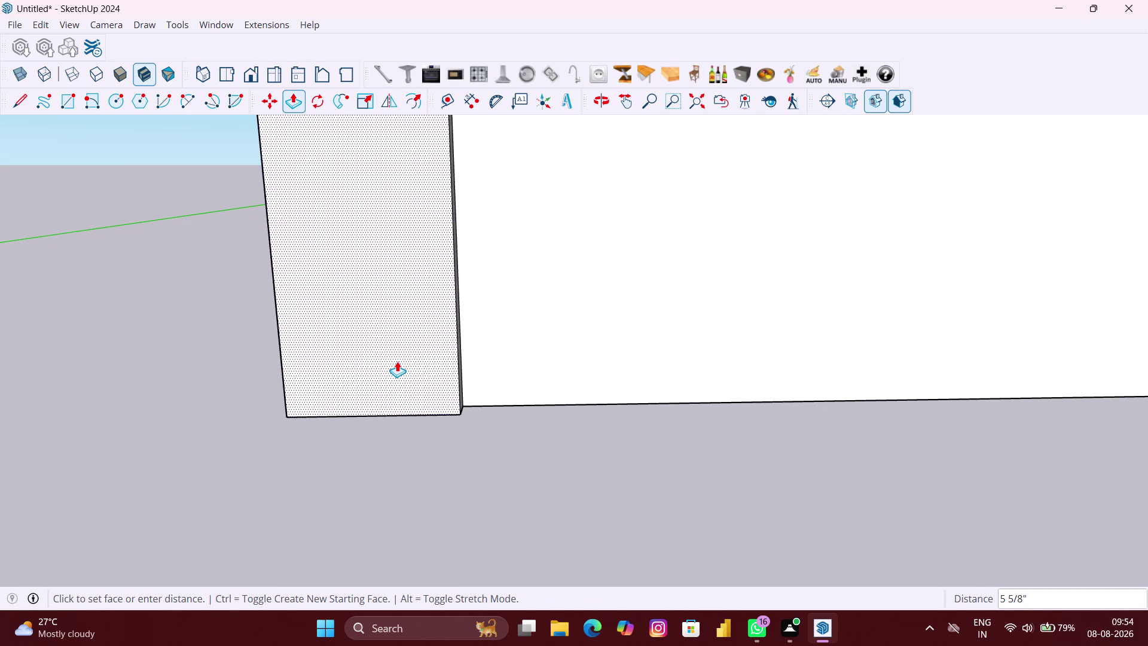
key(1)
key(BackSpace)
text(2)
text(")
key(Return)
scroll(up, 3)
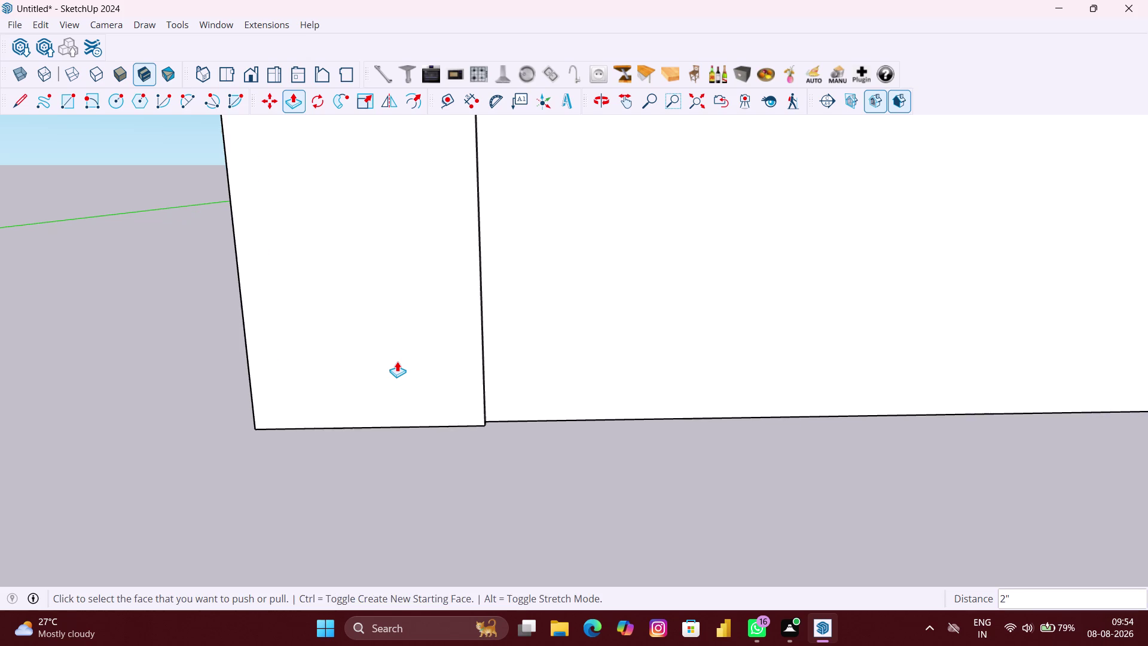
Try pulling the block's front face another 2 inches, then undo it.
middle_drag(496, 372, 300, 378)
scroll(down, 3)
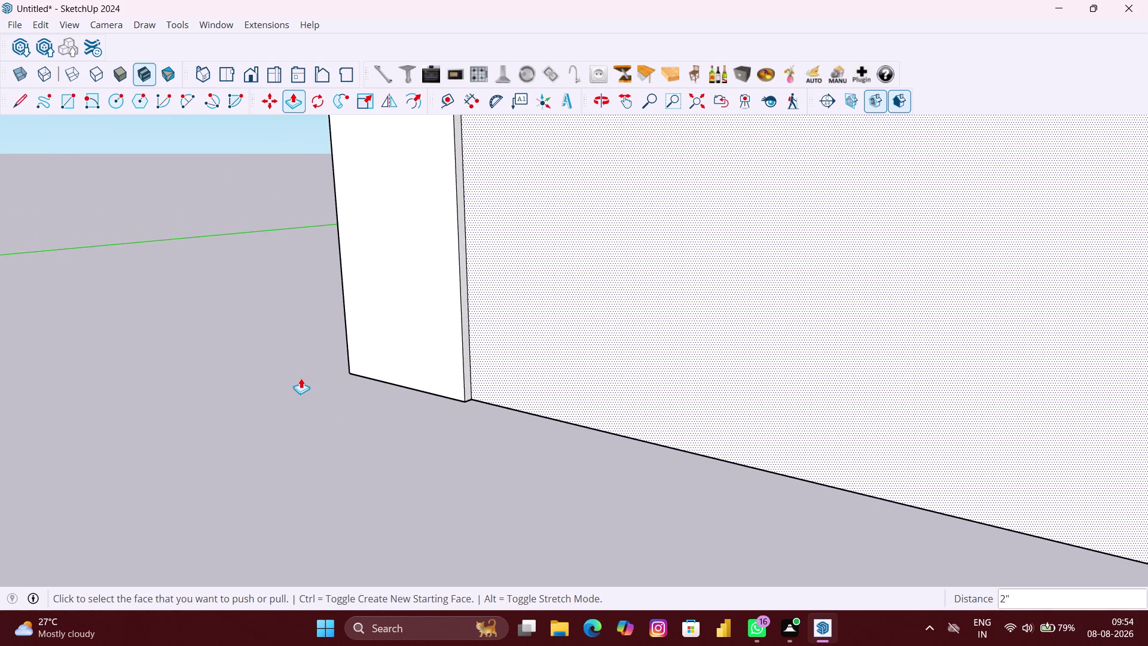
scroll(down, 3)
double_click(386, 339)
scroll(down, 3)
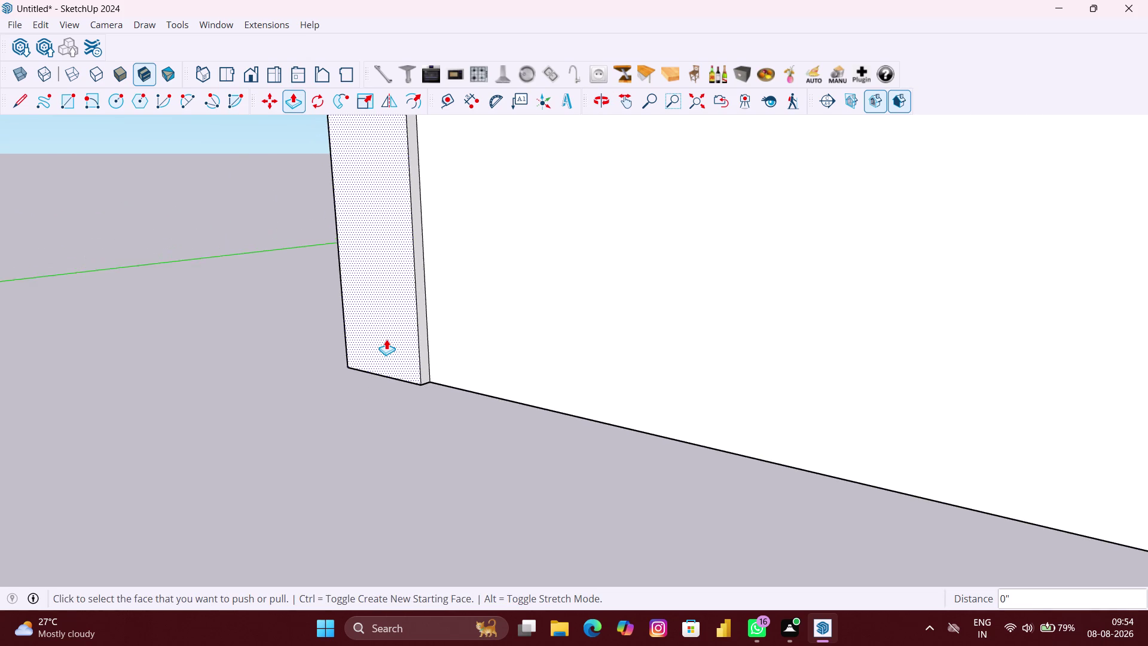
scroll(down, 3)
key(ctrl+z)
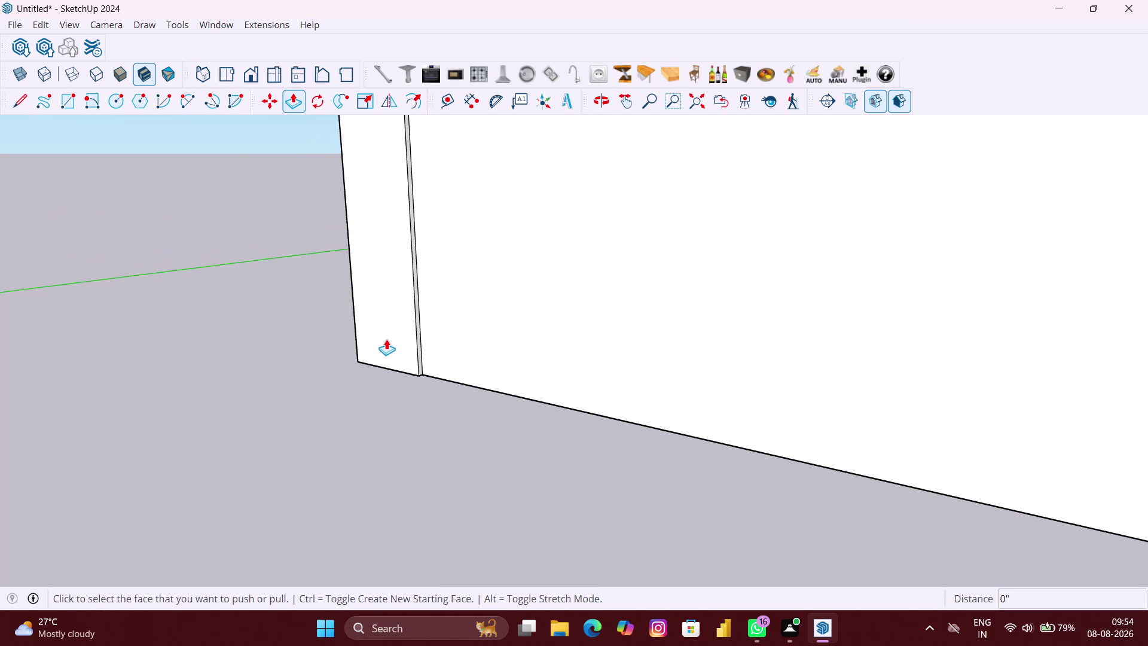
click(394, 337)
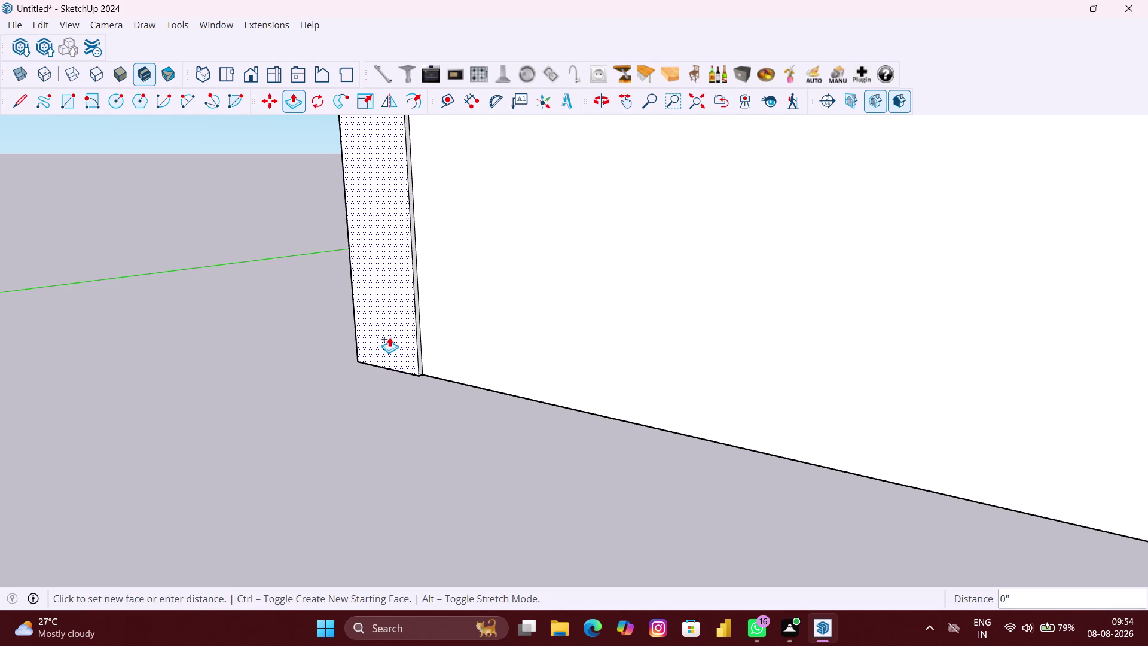
text(2")
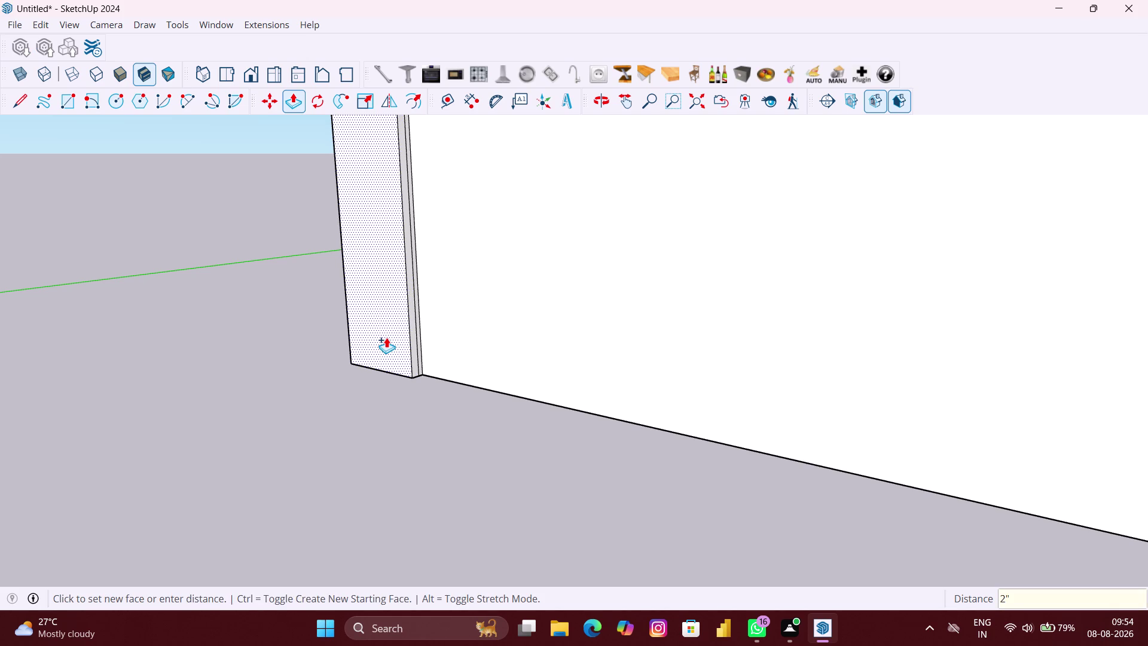
key(Return)
scroll(down, 3)
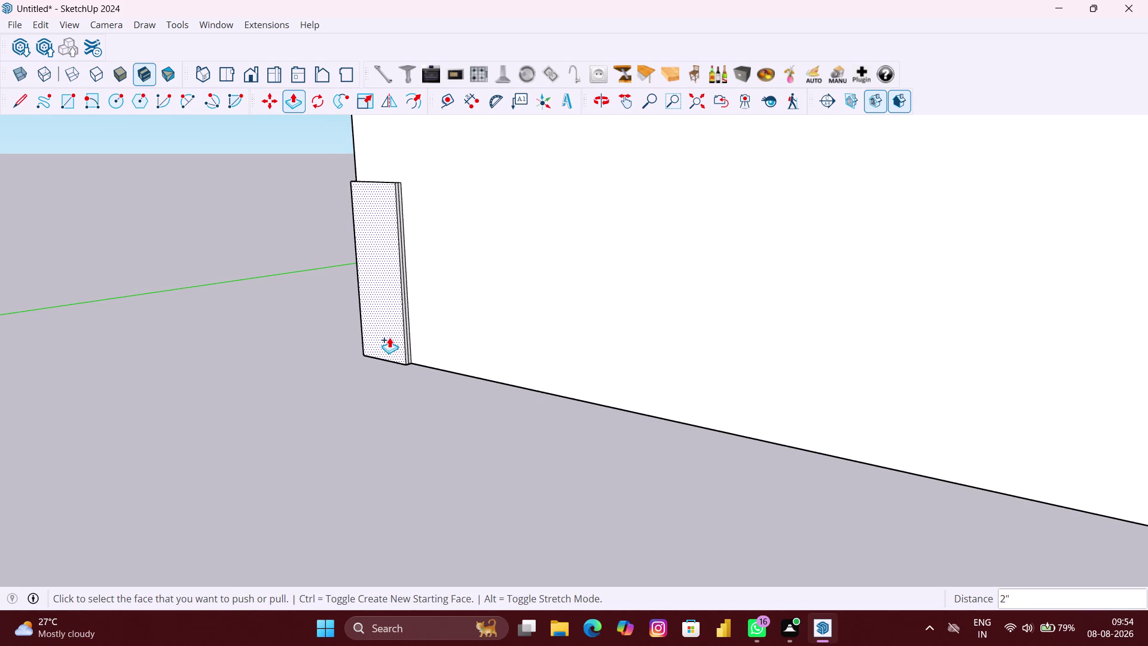
key(ctrl+z)
middle_drag(388, 337, 429, 341)
key(space)
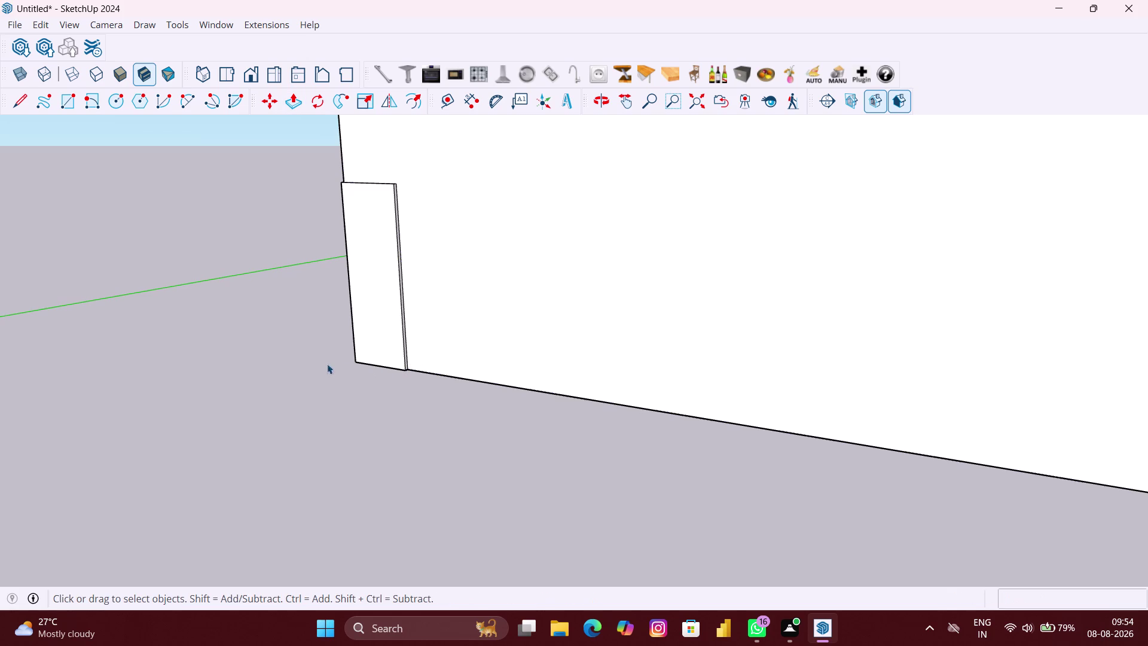
Turn the slab into Component#1 with its axes at the block's bottom corner.
right_click(324, 363)
click(356, 394)
scroll(up, 3)
middle_drag(335, 356, 573, 438)
scroll(up, 3)
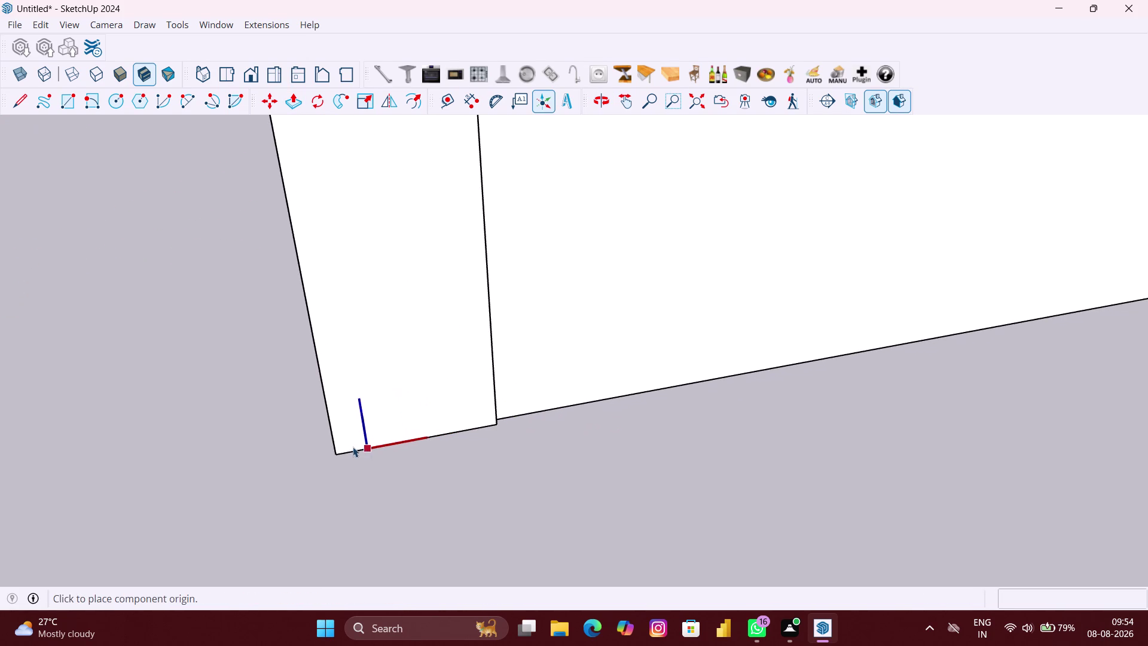
click(342, 452)
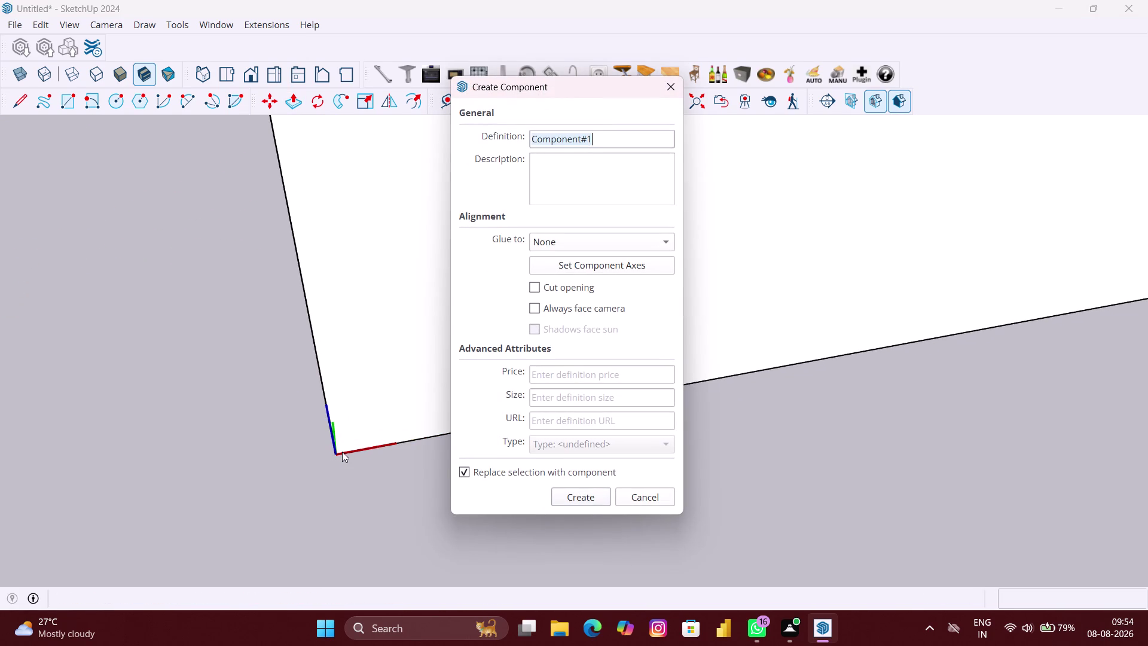
key(Return)
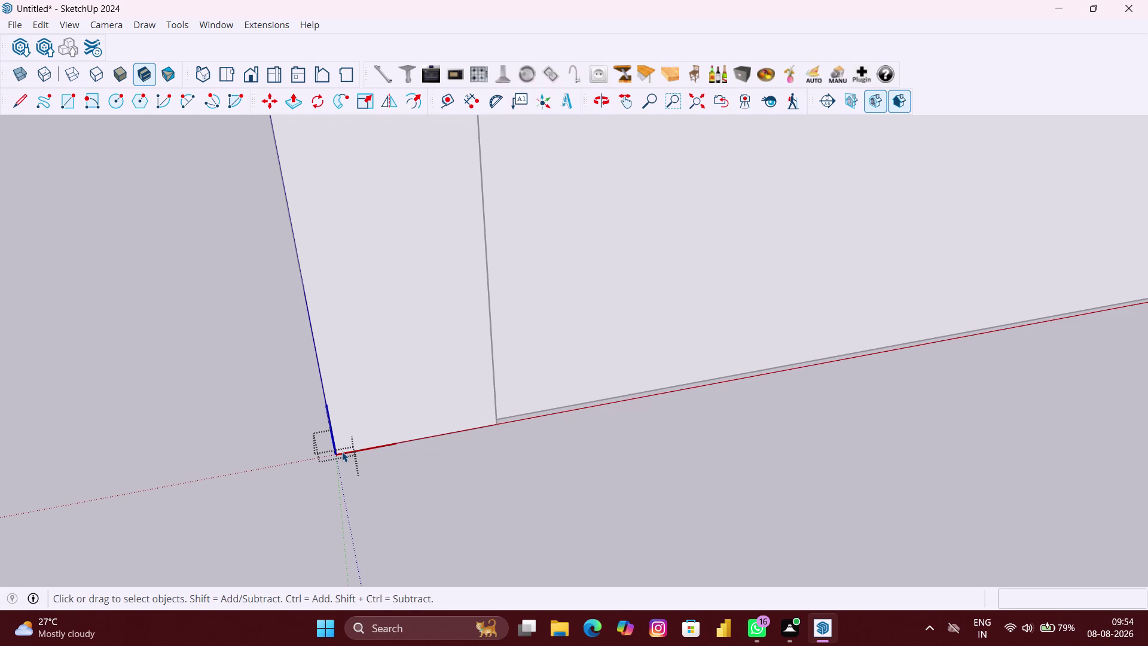
key(r)
scroll(up, 3)
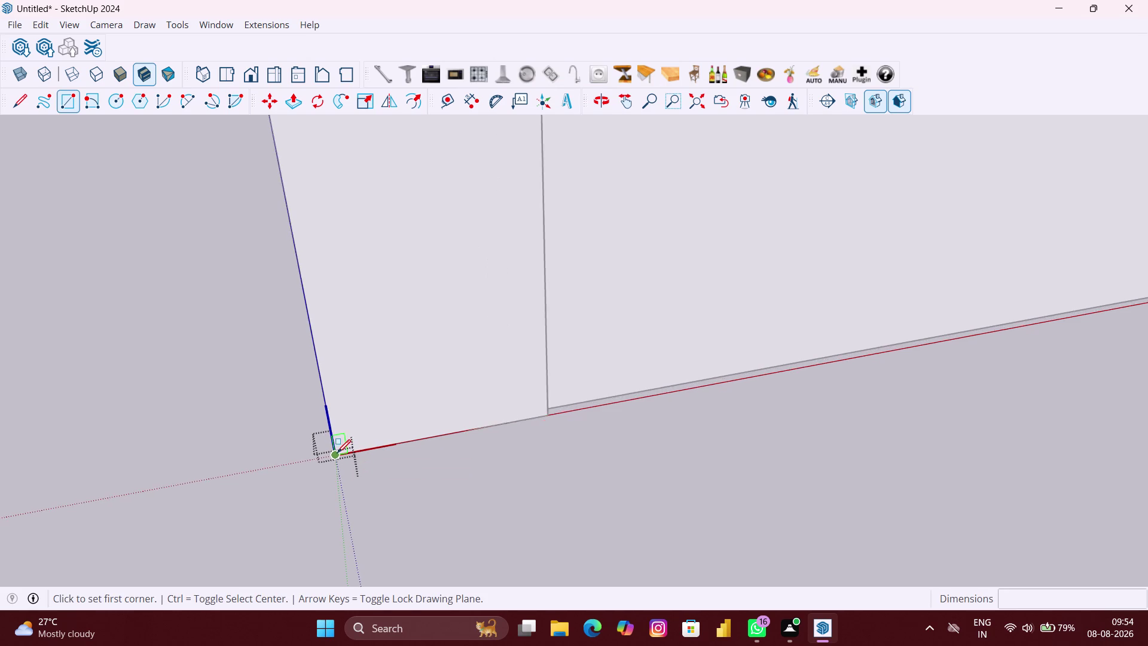
scroll(up, 3)
Try a 2" × 100.66" rectangle from the block's corner, then undo it.
click(335, 455)
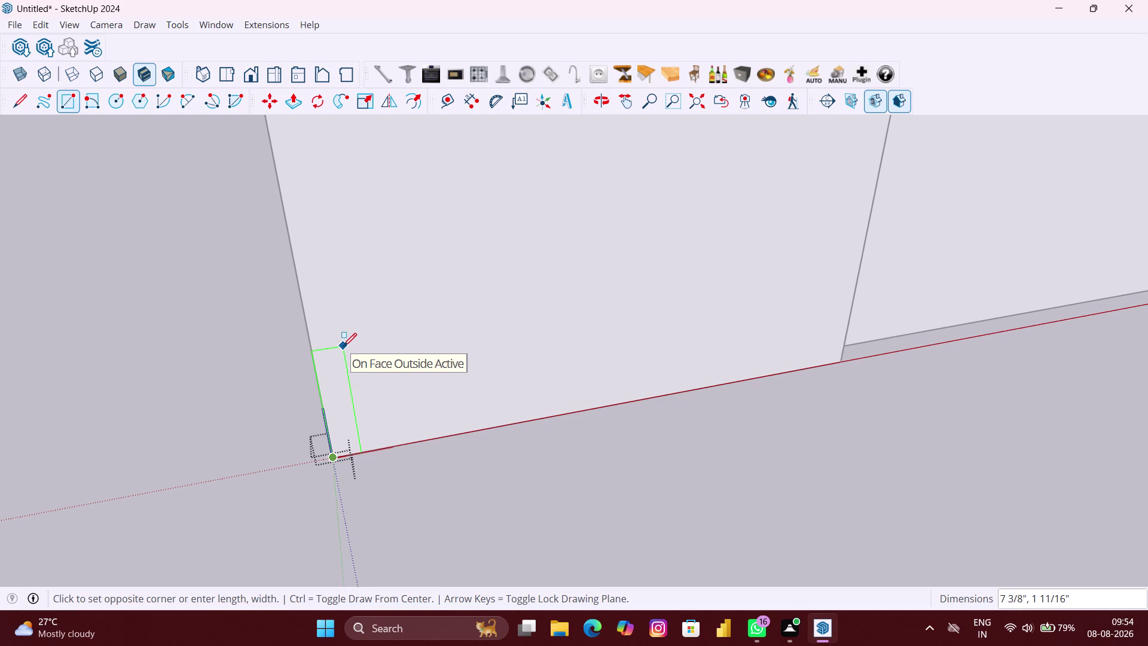
key(2)
key(shift+quotedbl)
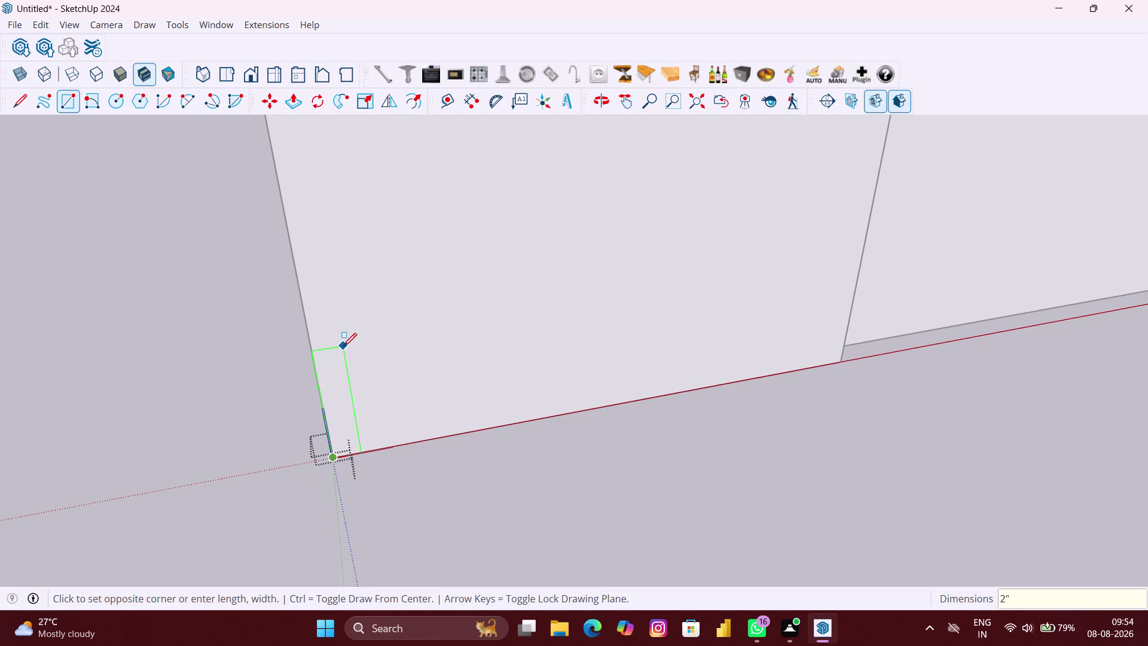
key(comma)
text(1)
text(00)
key(period)
text(66)
key(shift+quotedbl)
key(Return)
key(ctrl+z)
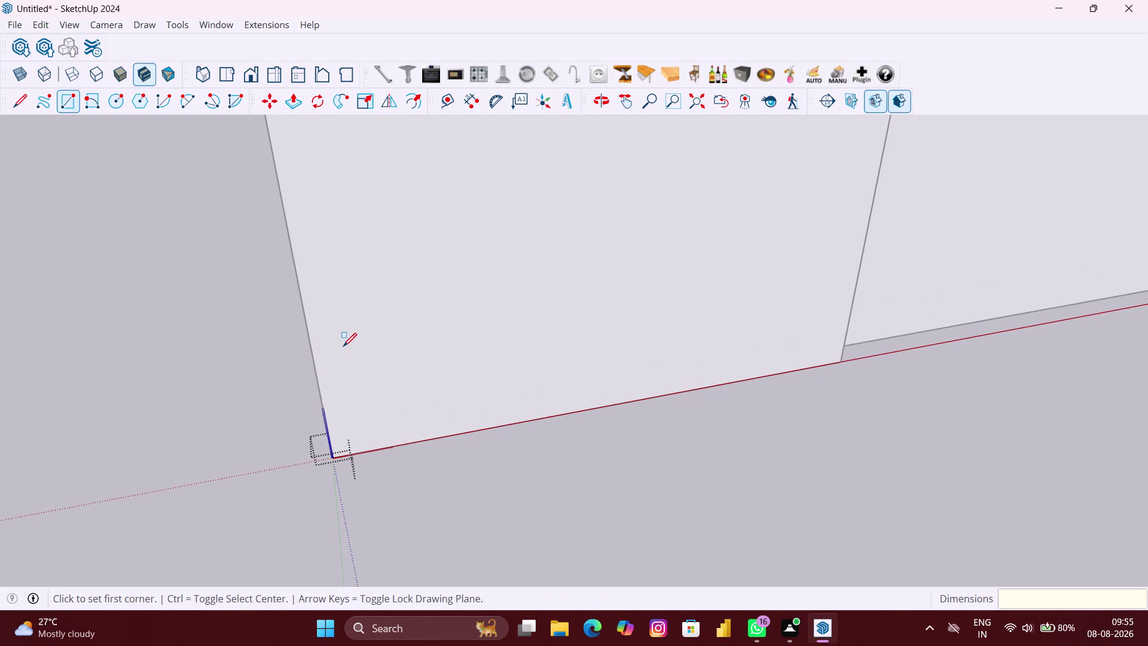
Draw a 2" × 100.66" rectangle starting at the wall's bottom corner.
scroll(up, 3)
scroll(up, 3)
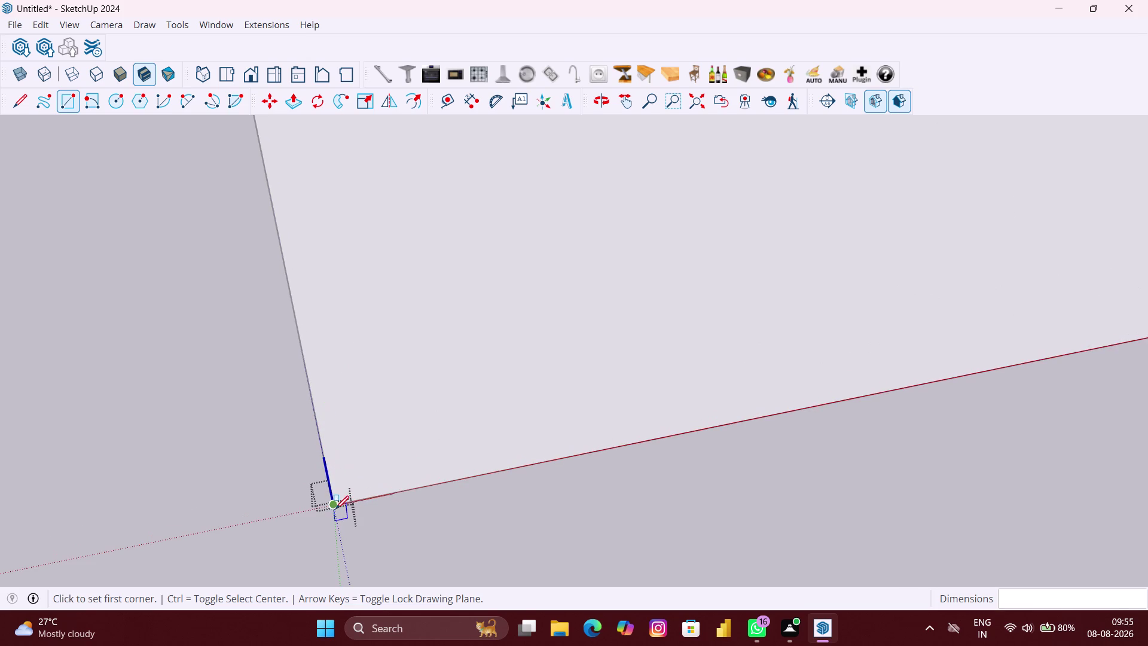
click(333, 507)
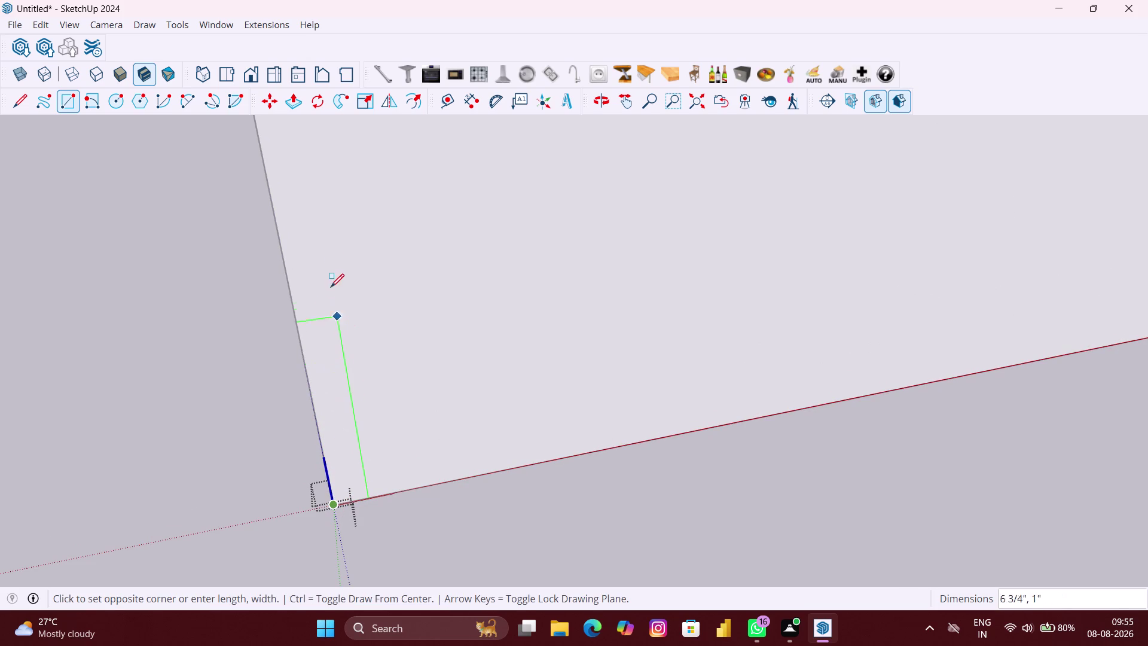
scroll(down, 3)
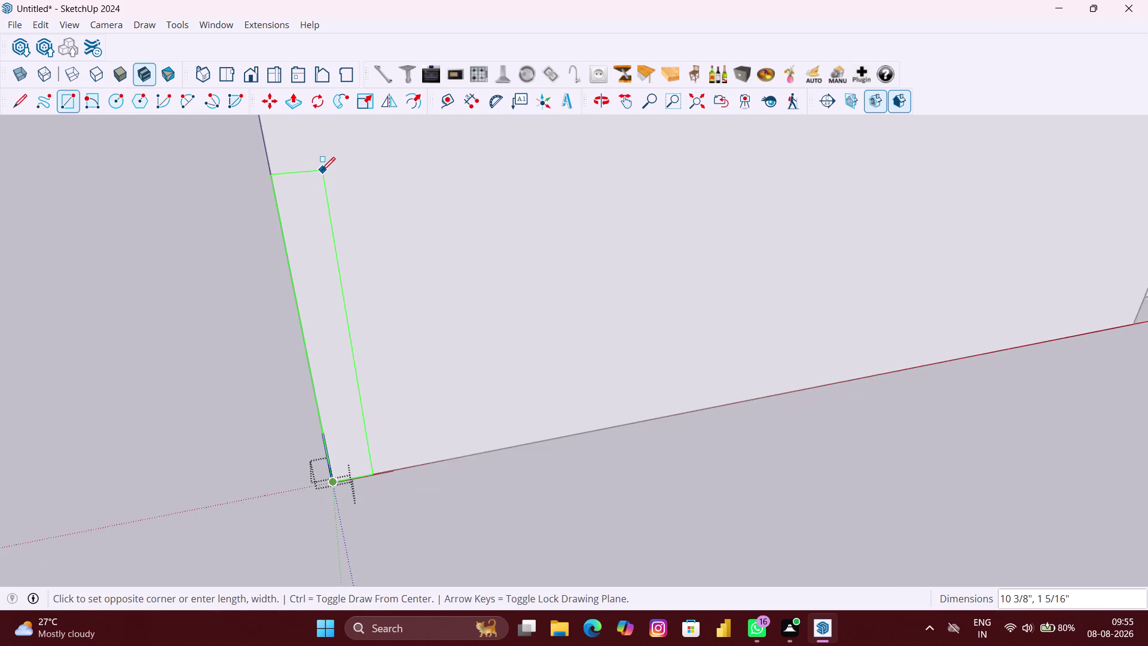
scroll(down, 3)
scroll(down, 3)
middle_drag(322, 170, 320, 248)
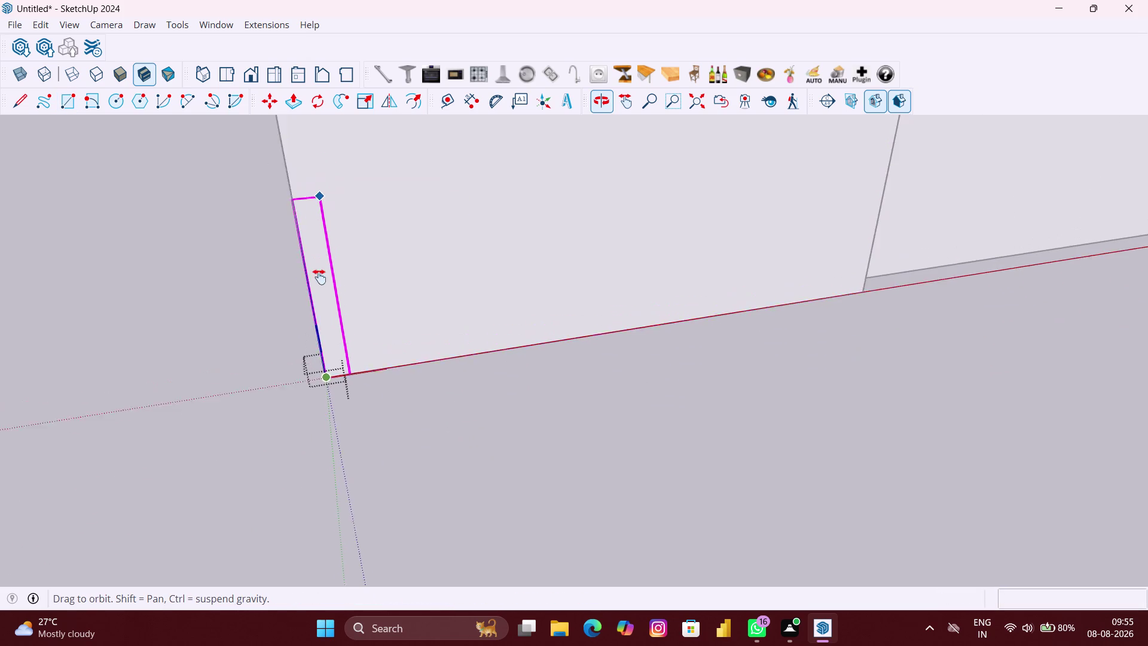
middle_drag(319, 248, 302, 587)
scroll(down, 3)
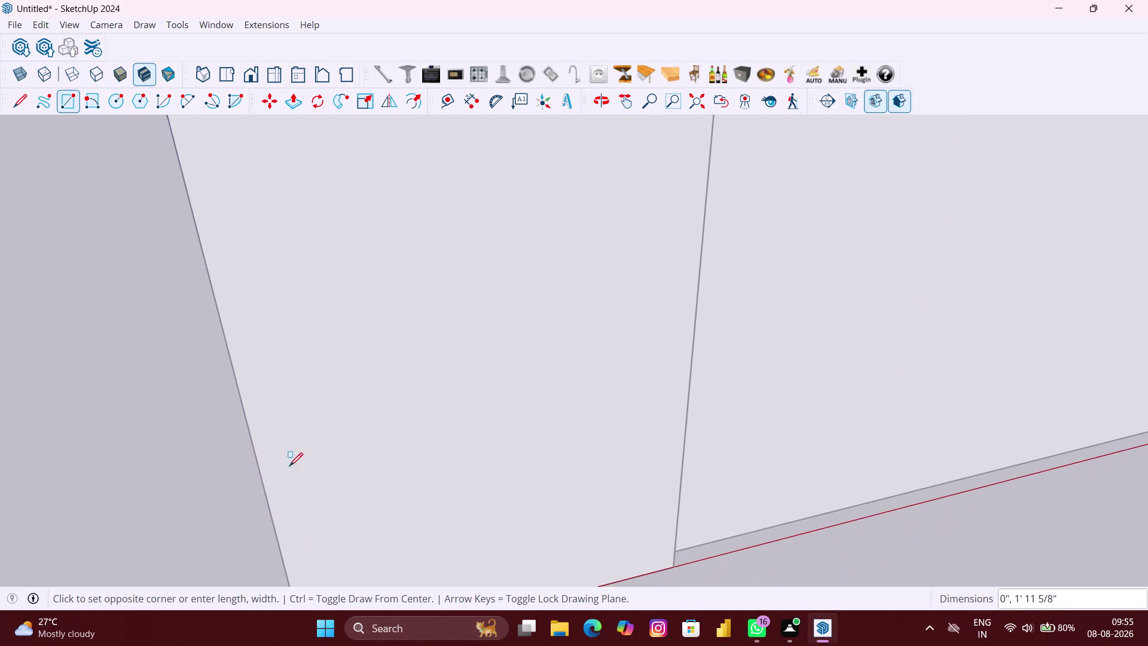
scroll(down, 3)
scroll(down, 3)
scroll(down, 3)
scroll(down, 3)
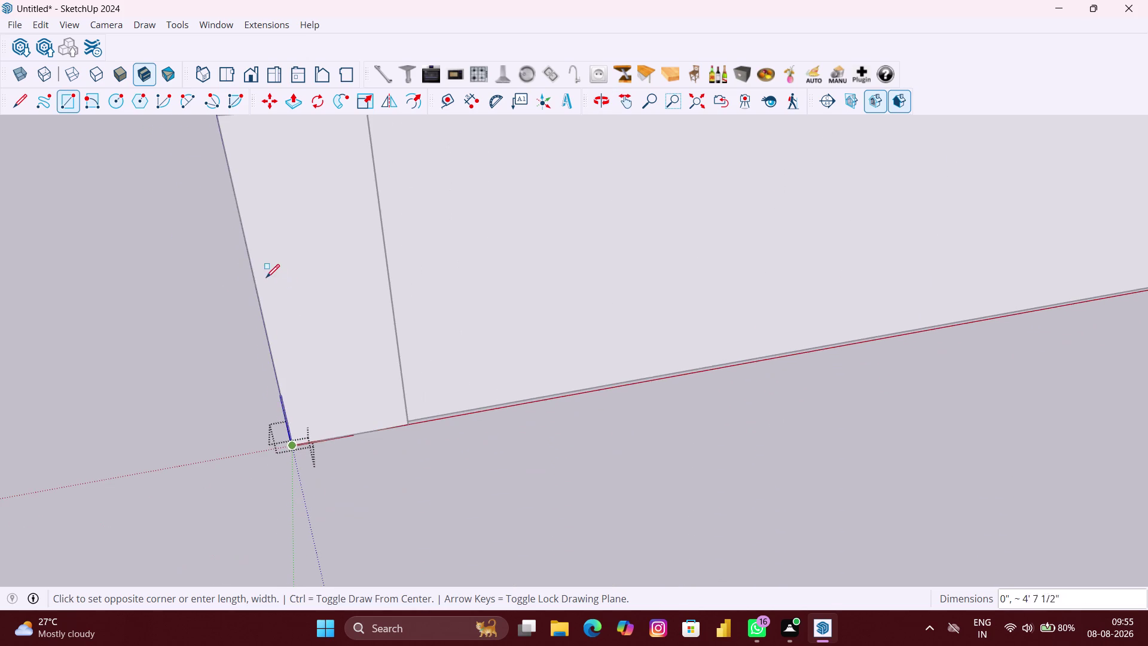
scroll(up, 3)
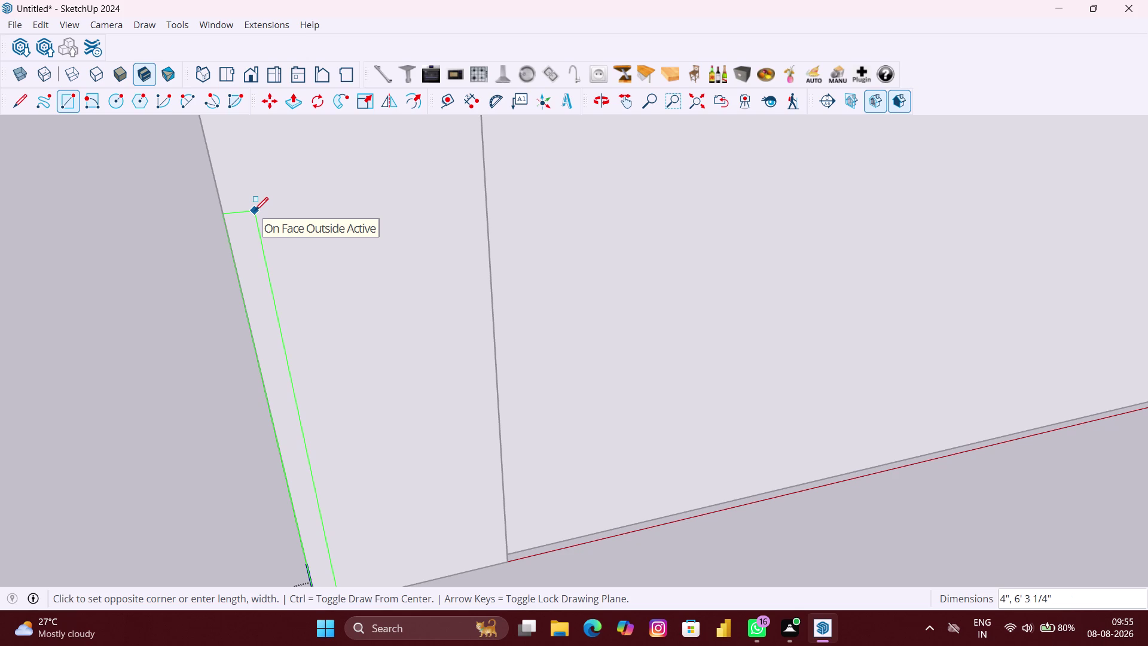
text(2")
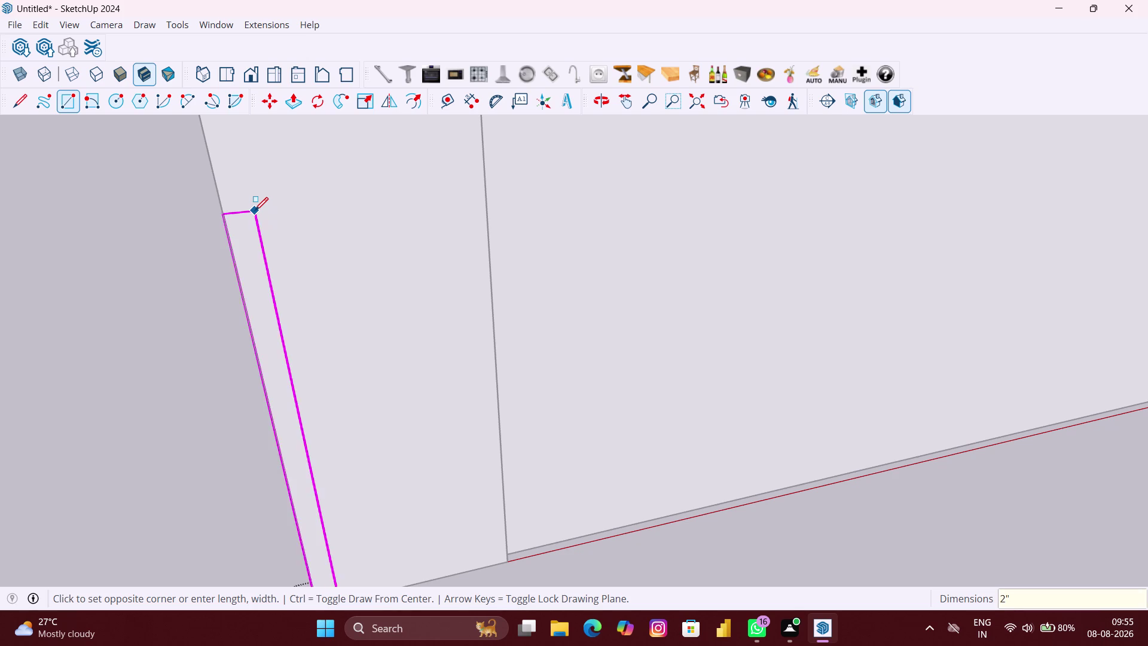
text(,1)
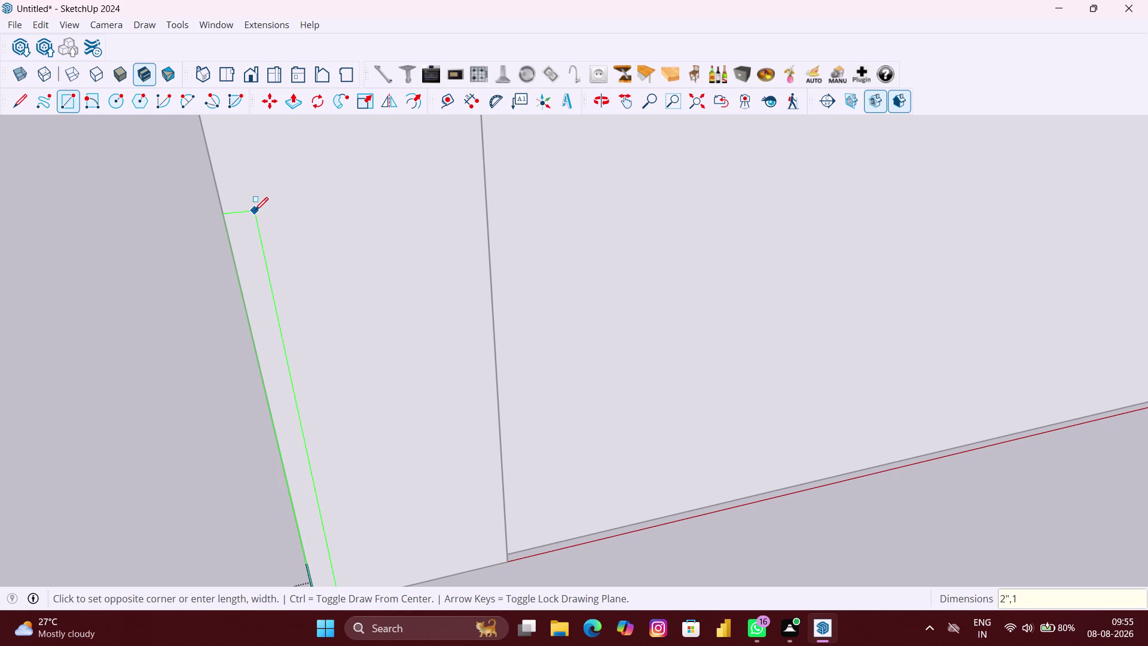
text(00)
key(period)
text(66)
key(shift+quotedbl)
key(Return)
scroll(down, 3)
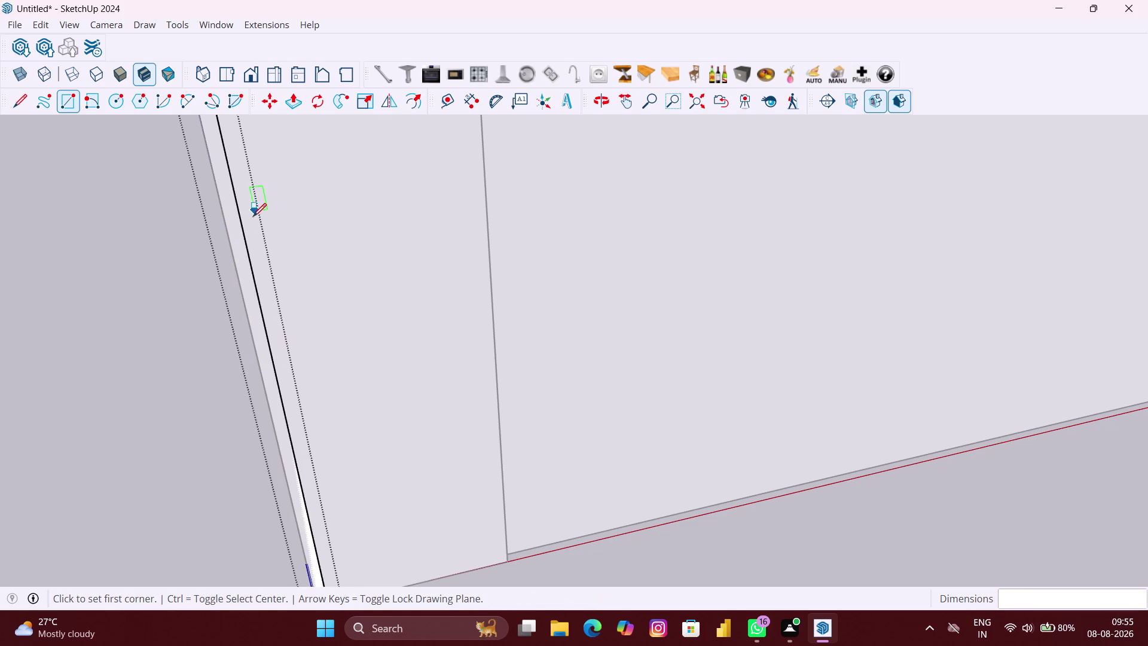
Push/pull the thin rectangle out 0.5" into a strip.
scroll(down, 3)
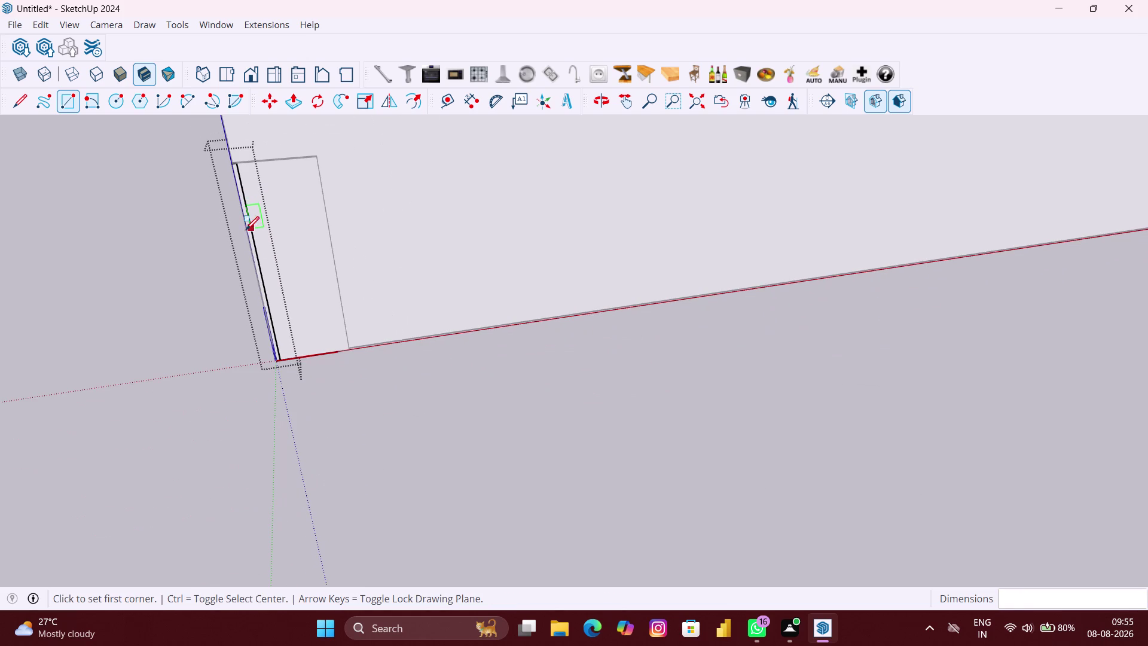
scroll(up, 3)
key(p)
scroll(up, 3)
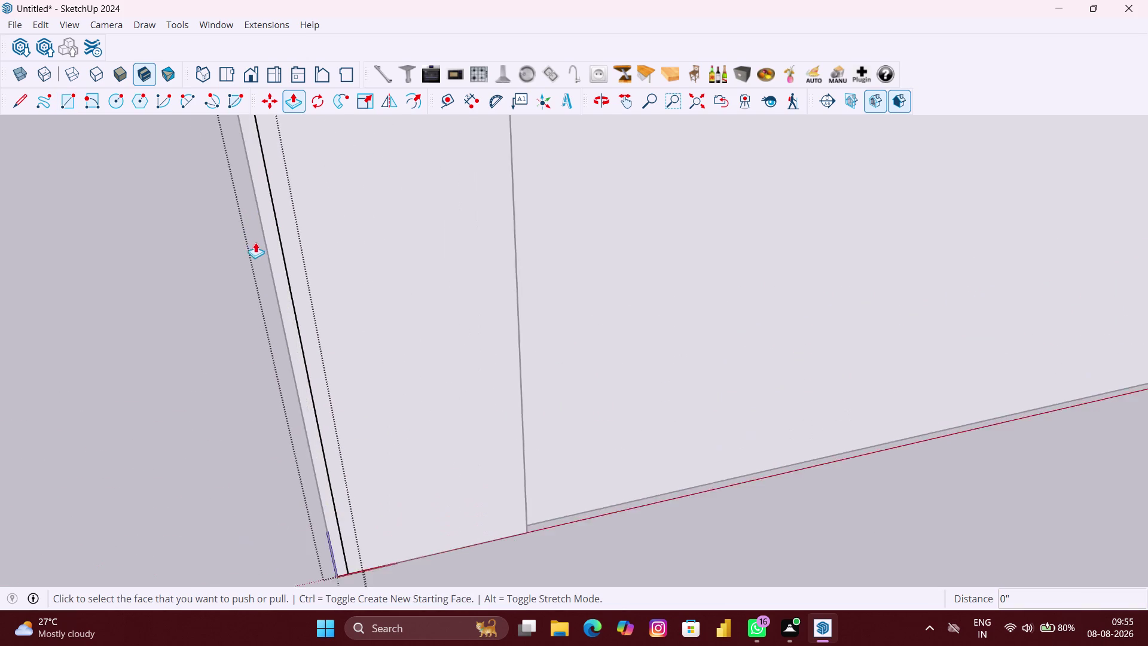
scroll(up, 3)
click(286, 261)
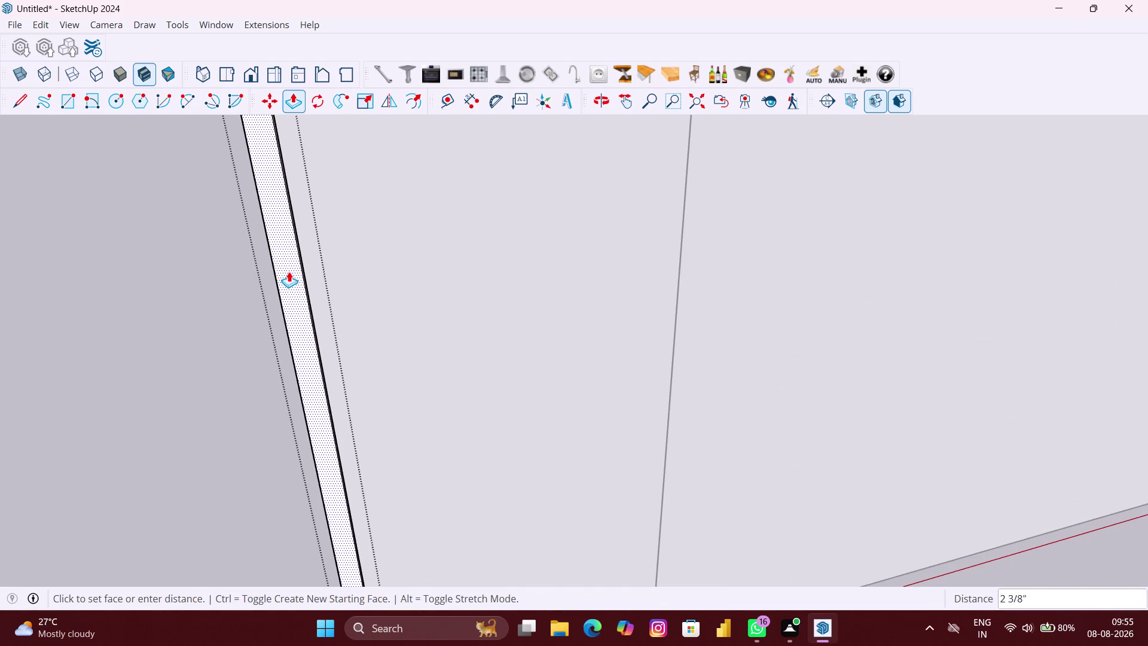
text(0.5")
key(Return)
scroll(up, 3)
Orbit around the extruded strip to inspect it, then clear the selection.
middle_drag(309, 309, 260, 323)
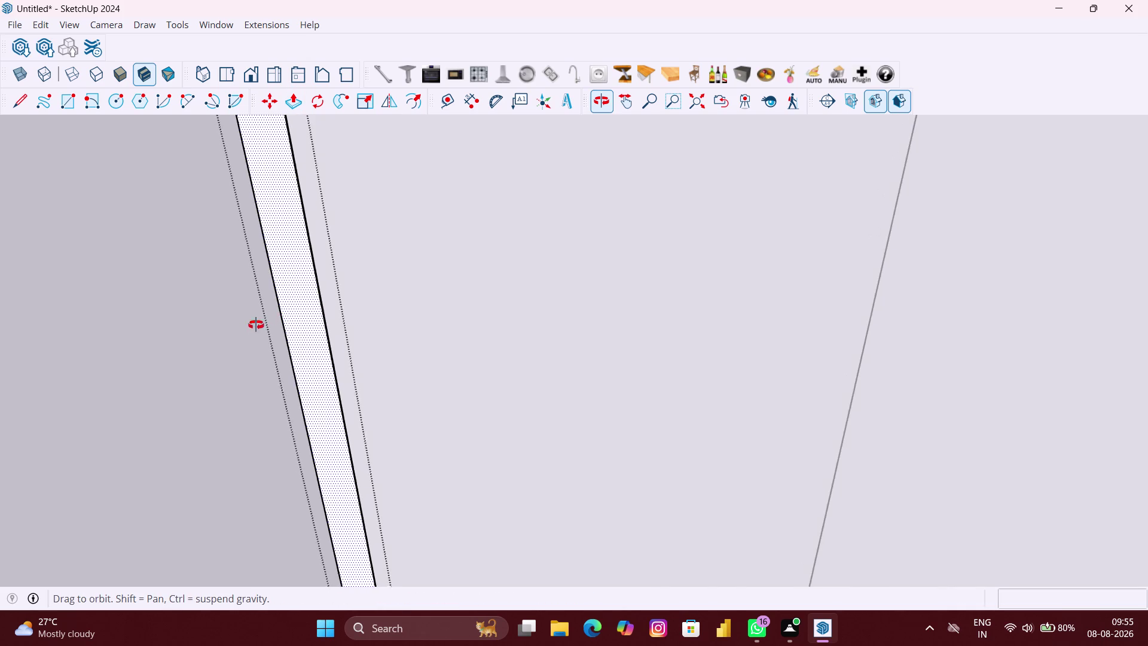
middle_drag(261, 323, 155, 346)
scroll(up, 3)
scroll(down, 3)
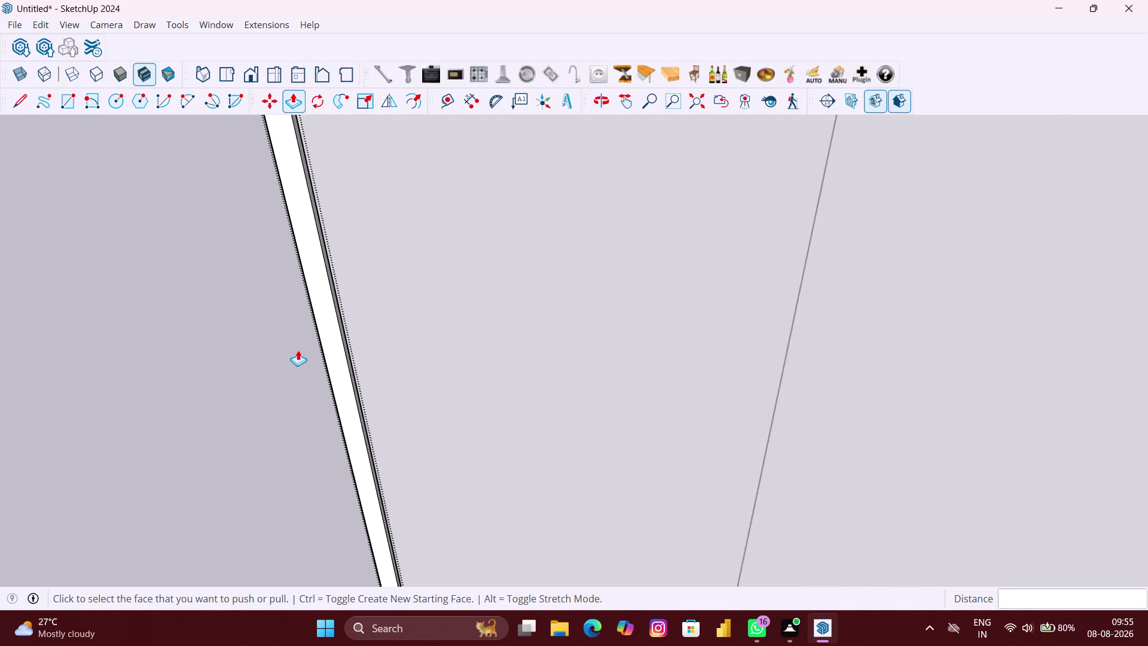
scroll(down, 3)
middle_drag(300, 359, 349, 323)
scroll(up, 3)
scroll(up, 3)
scroll(down, 3)
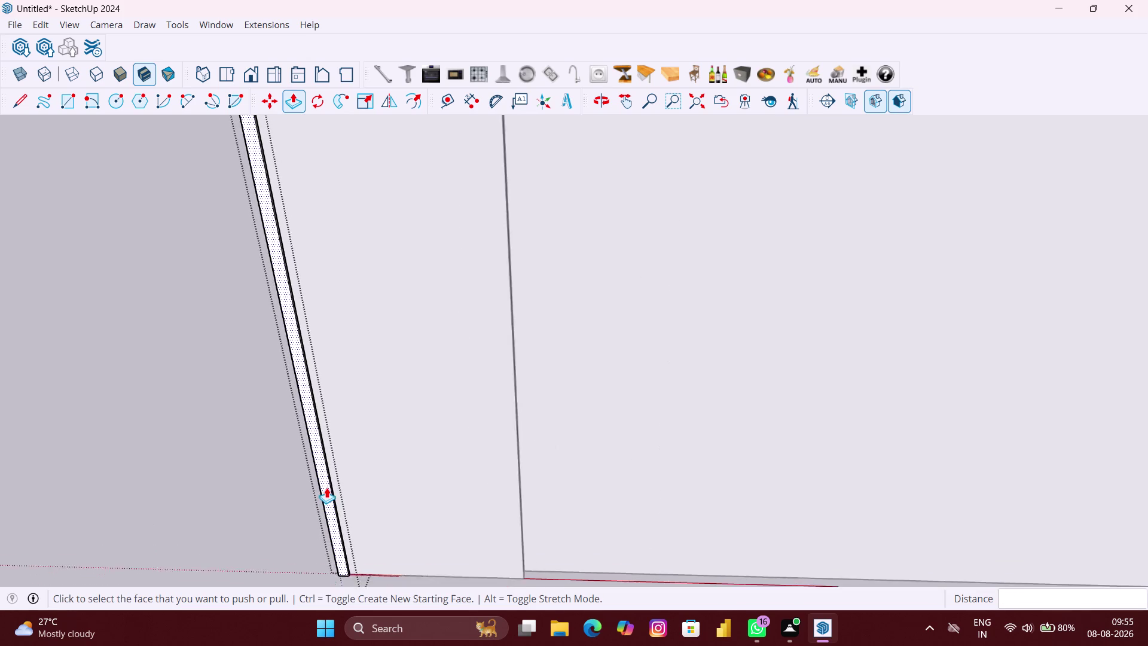
key(space)
click(254, 484)
scroll(up, 3)
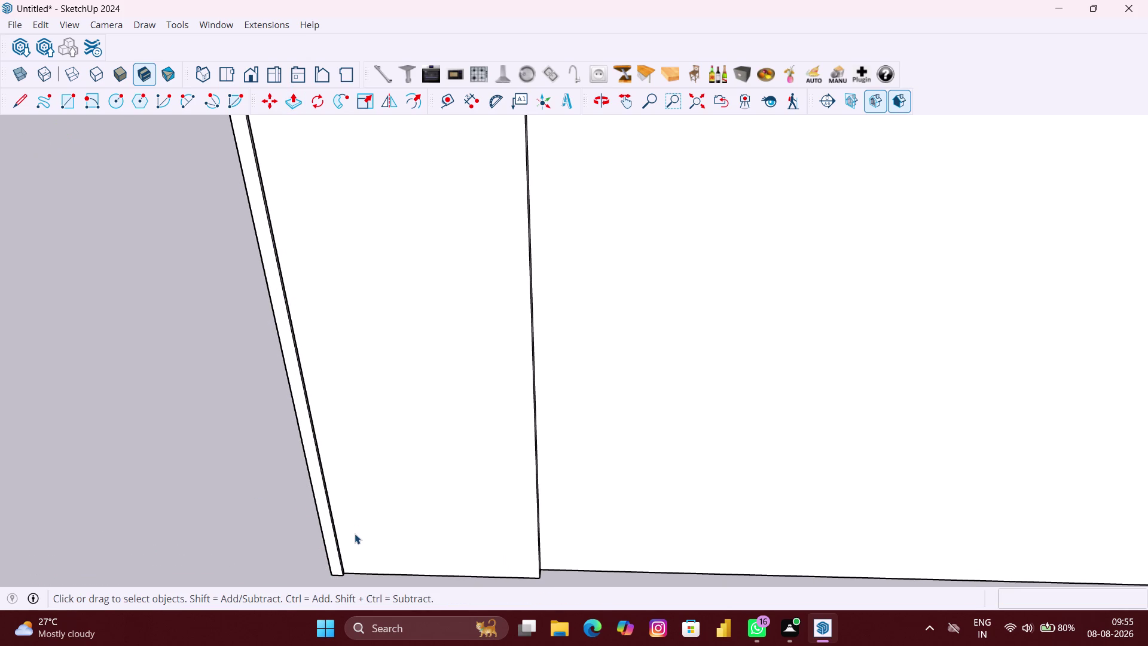
Pick up the slim bar at the wall's bottom corner for copying.
key(m)
scroll(up, 3)
scroll(up, 3)
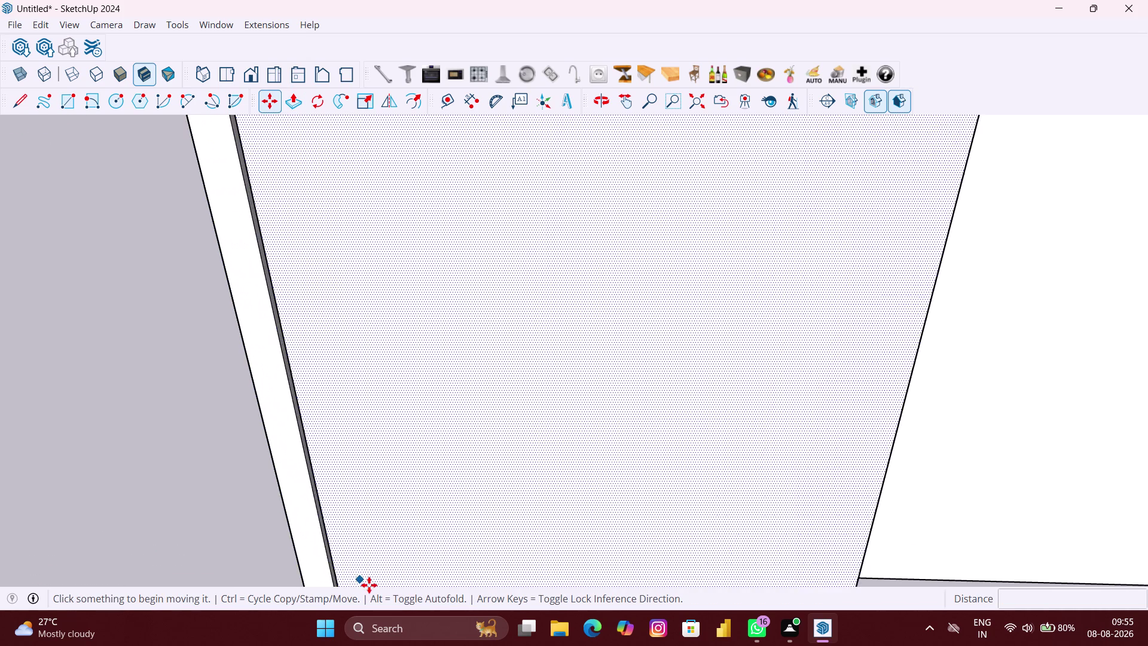
scroll(up, 3)
middle_drag(378, 566, 398, 441)
scroll(up, 3)
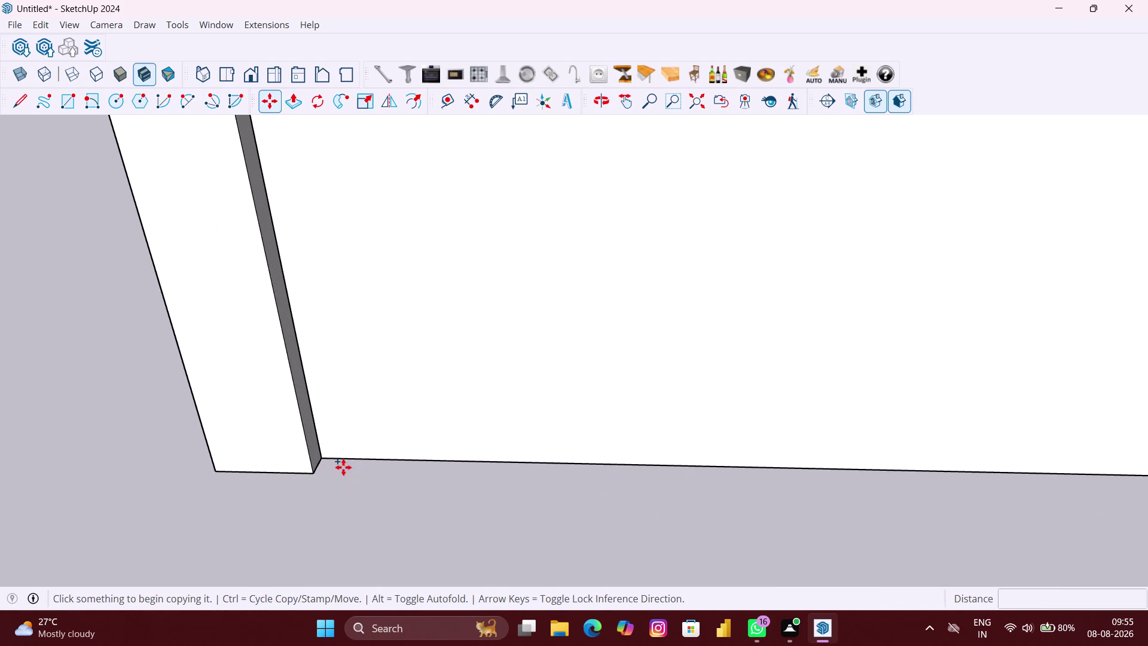
click(323, 459)
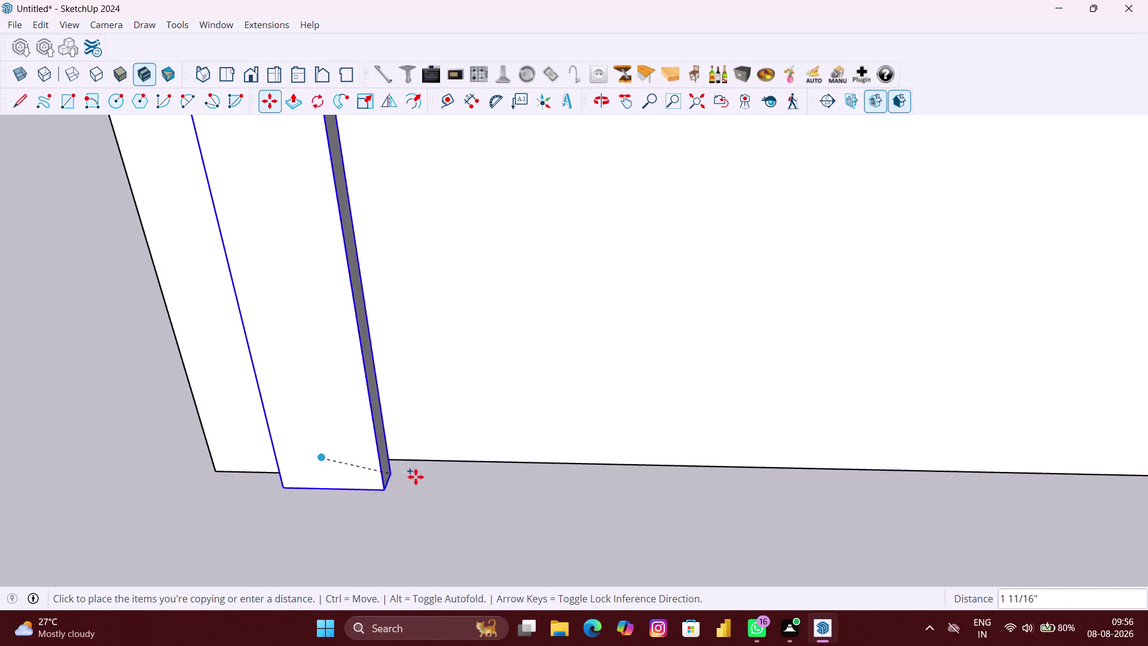
Drop the bar copy at the panel's far corner.
scroll(down, 3)
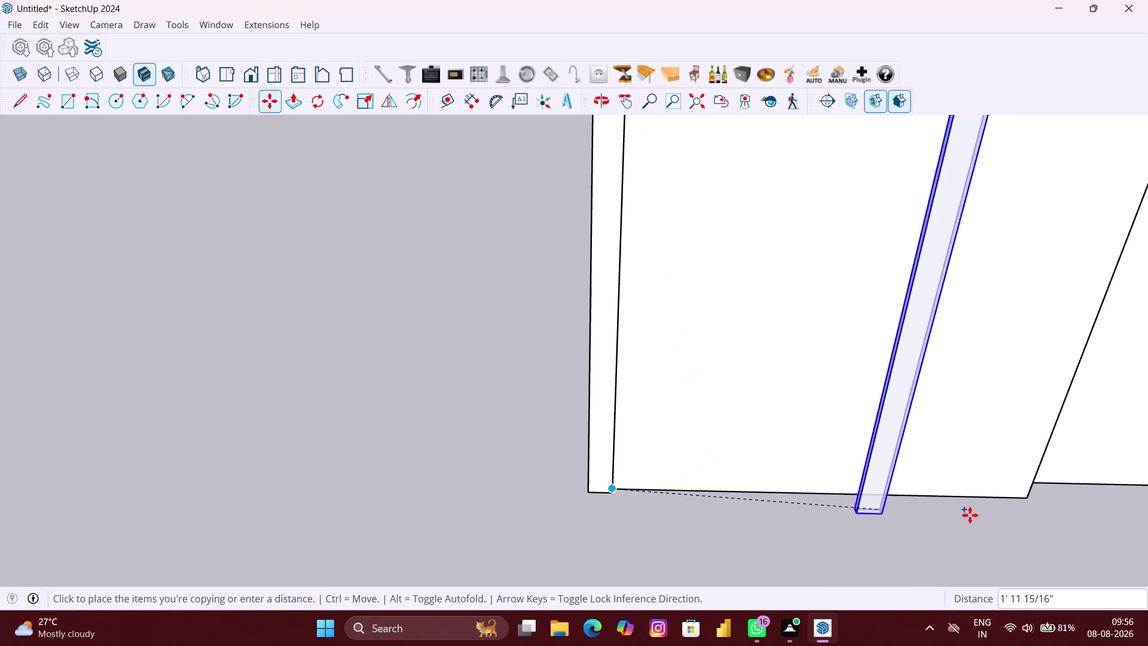
scroll(up, 3)
middle_drag(1028, 516, 1019, 514)
scroll(up, 3)
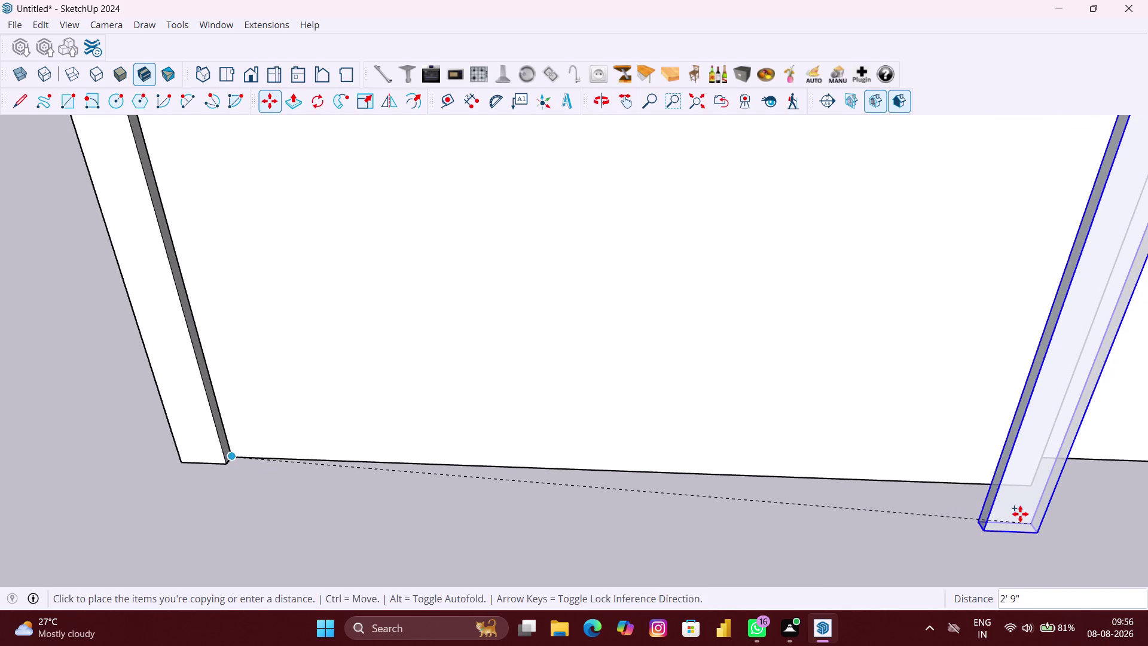
middle_drag(1020, 514, 852, 505)
scroll(up, 3)
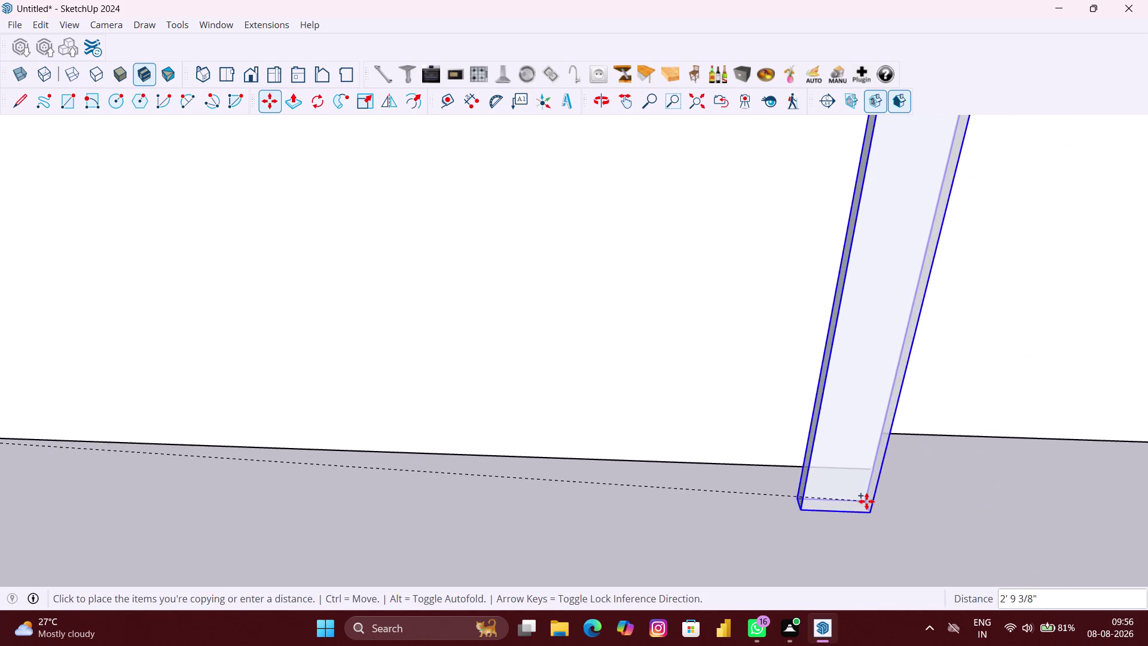
middle_drag(866, 501, 734, 490)
scroll(up, 3)
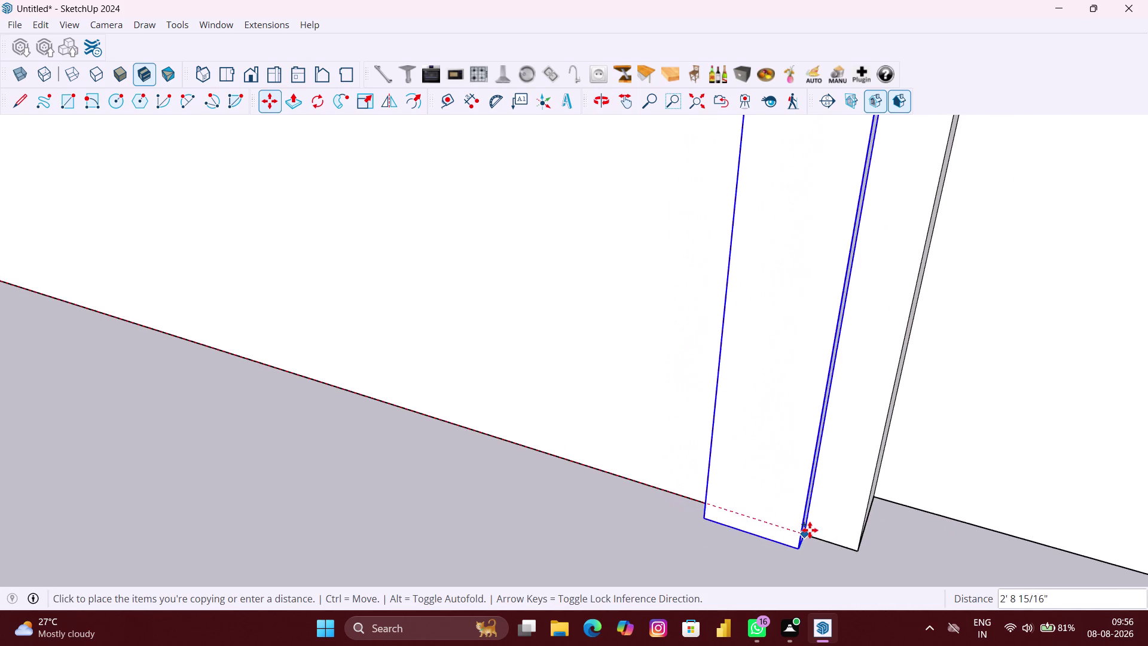
click(853, 547)
Fill the gap with 20 evenly spaced bar copies using /20.
scroll(down, 3)
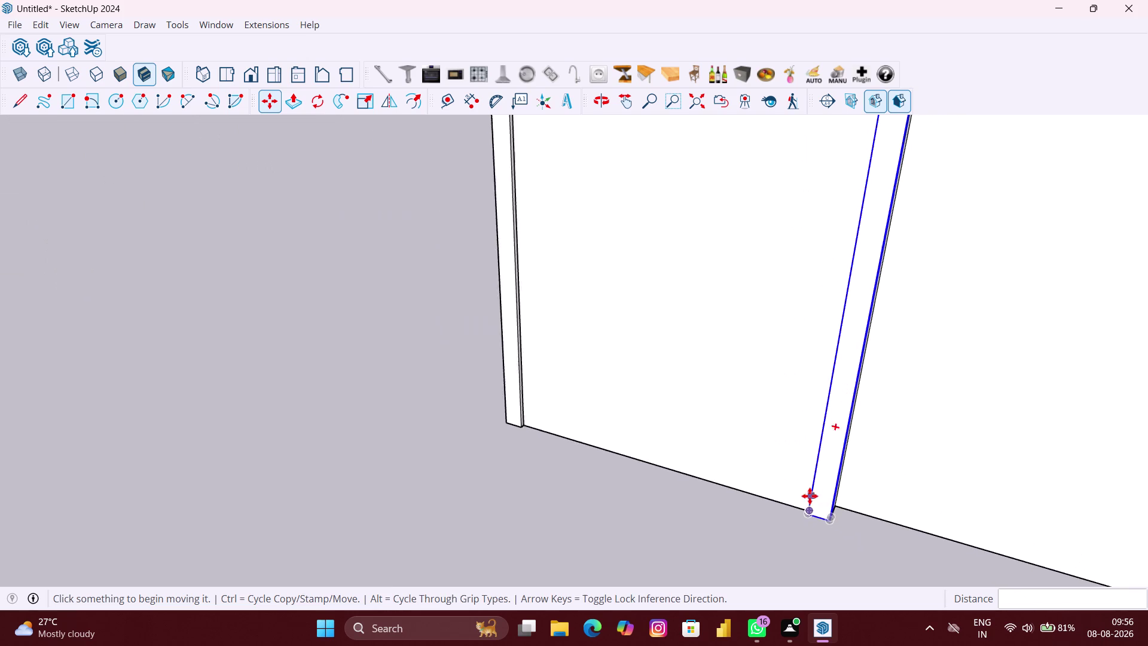
scroll(down, 3)
scroll(down, 3)
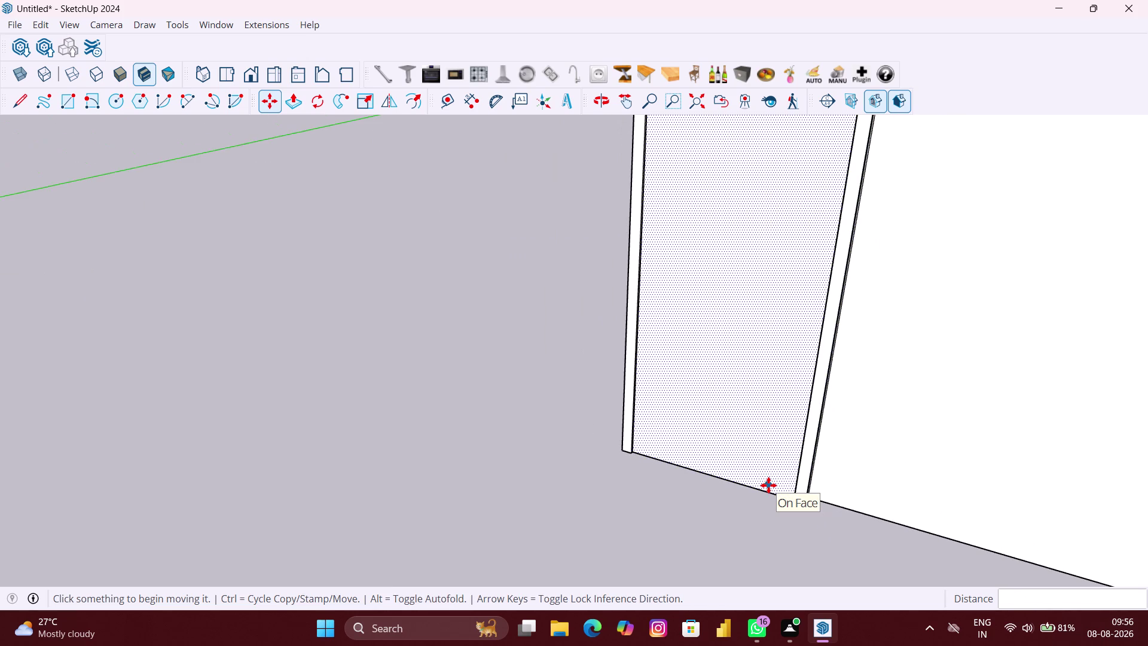
scroll(down, 3)
scroll(down, 3)
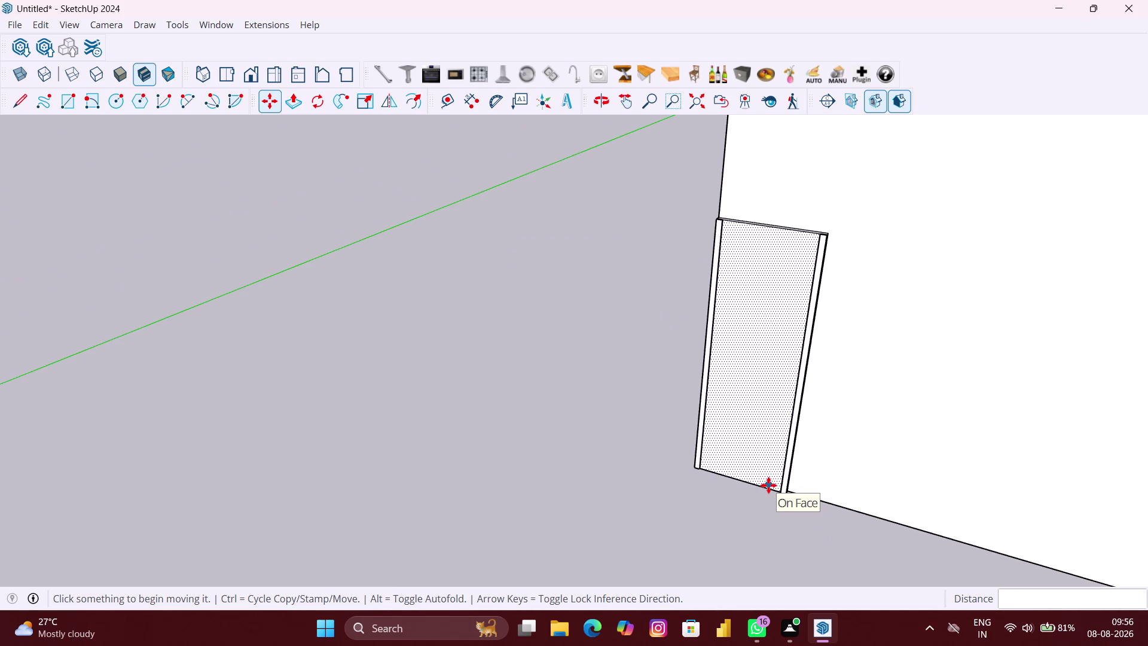
key(slash)
text(2)
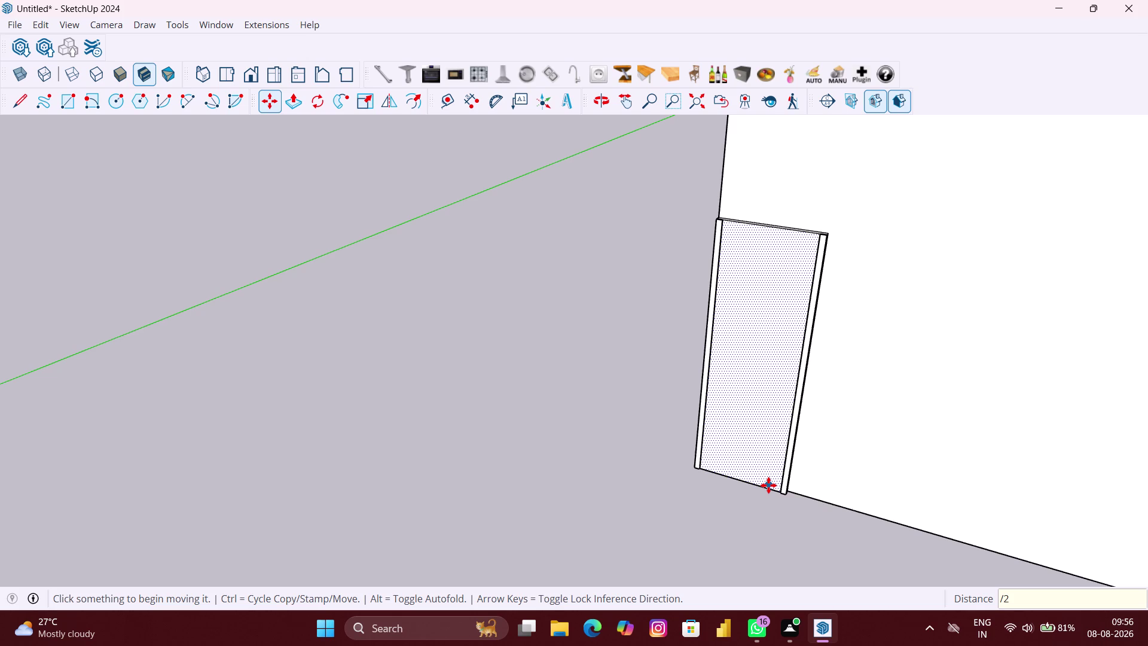
text(0)
key(Return)
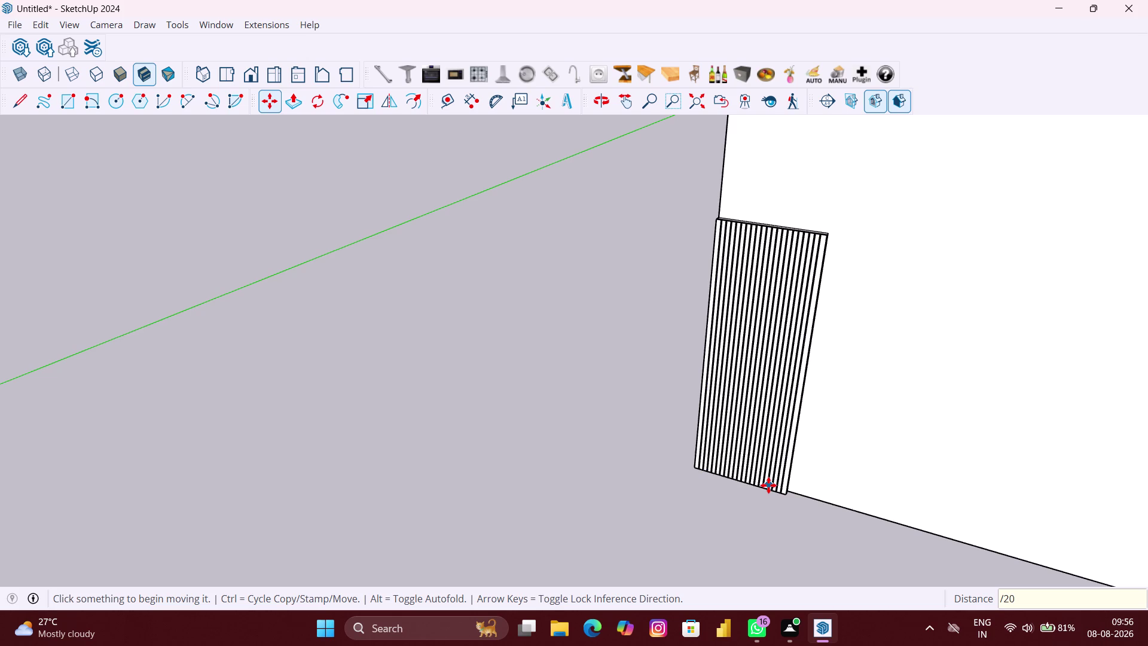
Clear the selection and orbit around the new striped panel.
scroll(down, 3)
key(space)
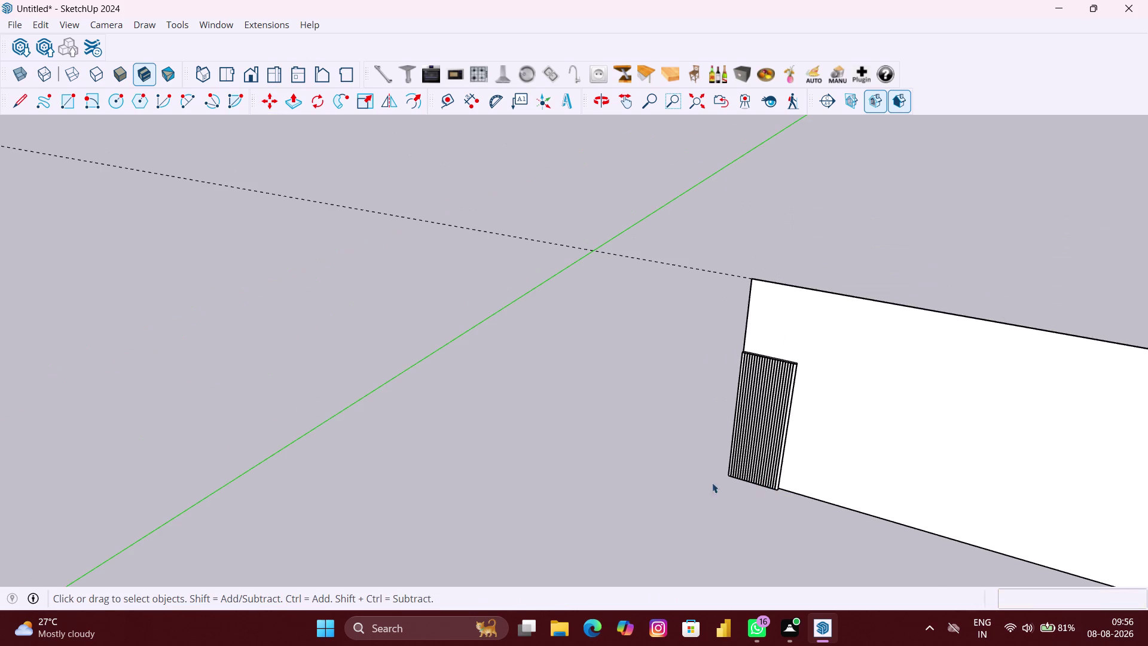
click(645, 471)
scroll(up, 3)
middle_drag(769, 502, 838, 482)
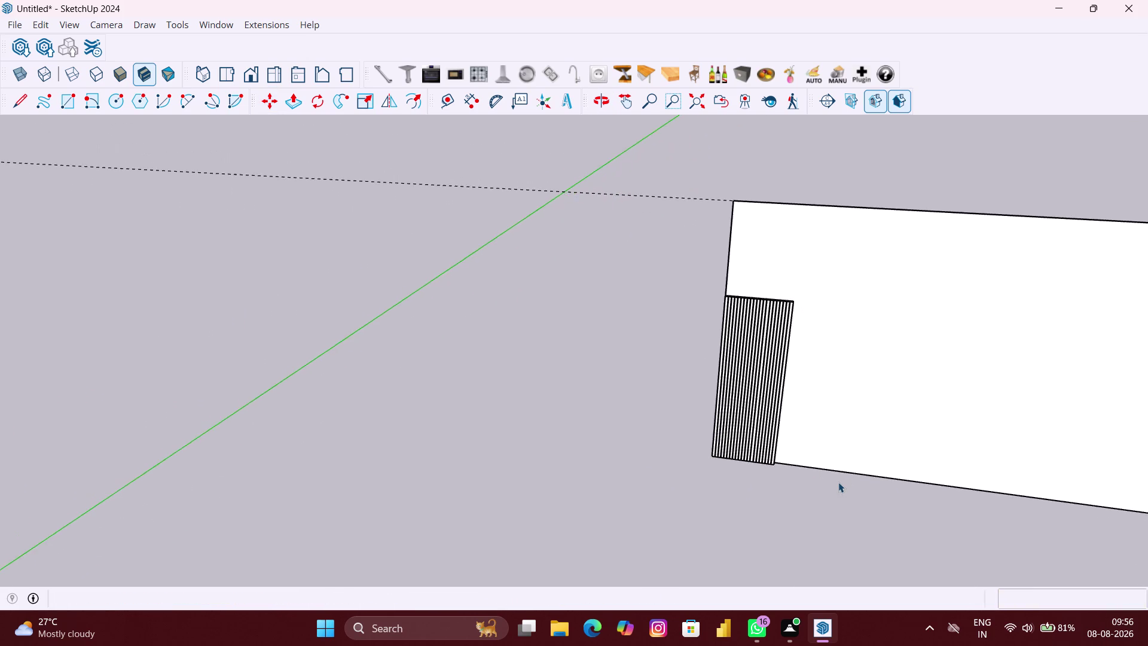
scroll(up, 3)
scroll(up, 3)
scroll(up, 3)
middle_drag(836, 482, 890, 469)
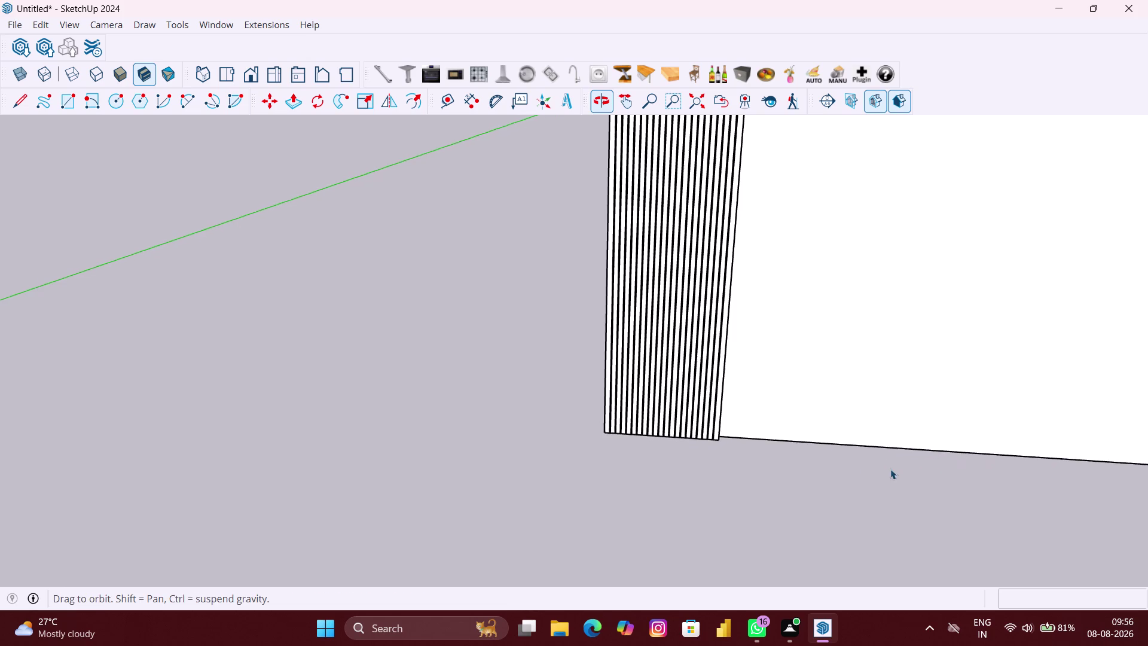
scroll(down, 3)
scroll(up, 3)
click(689, 420)
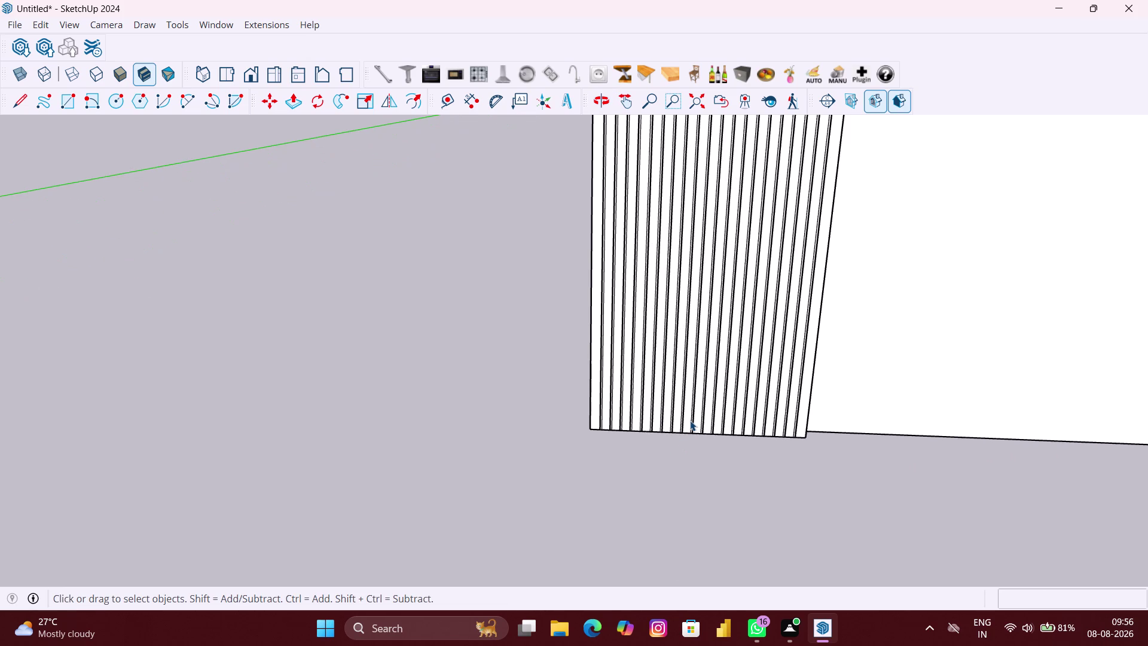
click(801, 428)
click(800, 427)
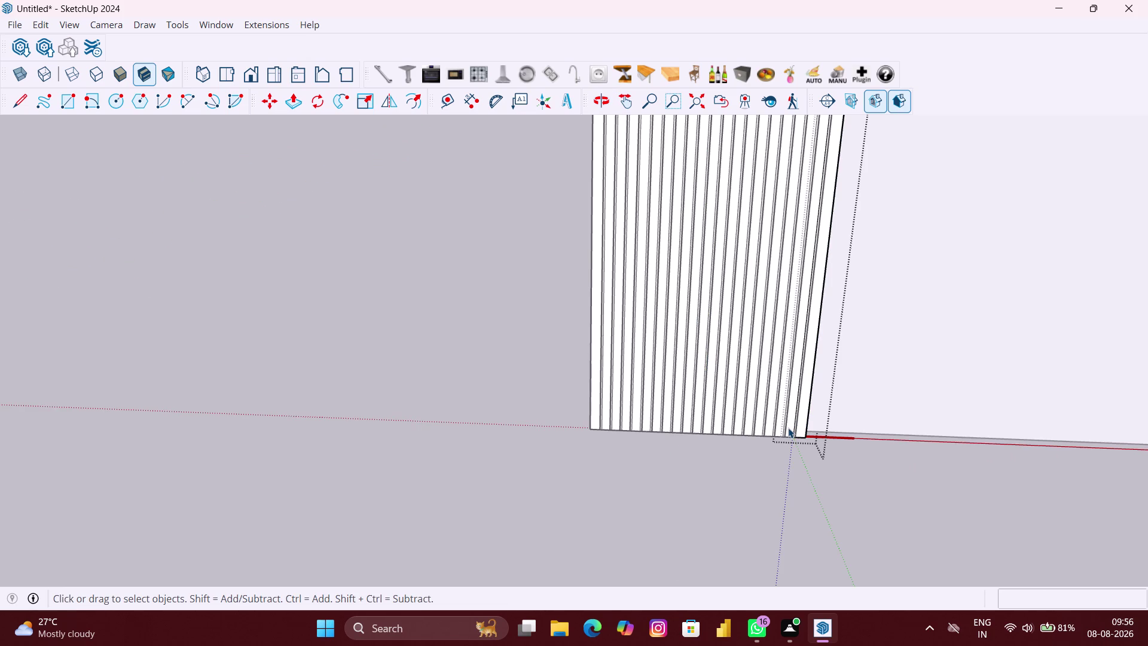
Paint the striped panel with Wood Bamboo from the Wood materials.
key(b)
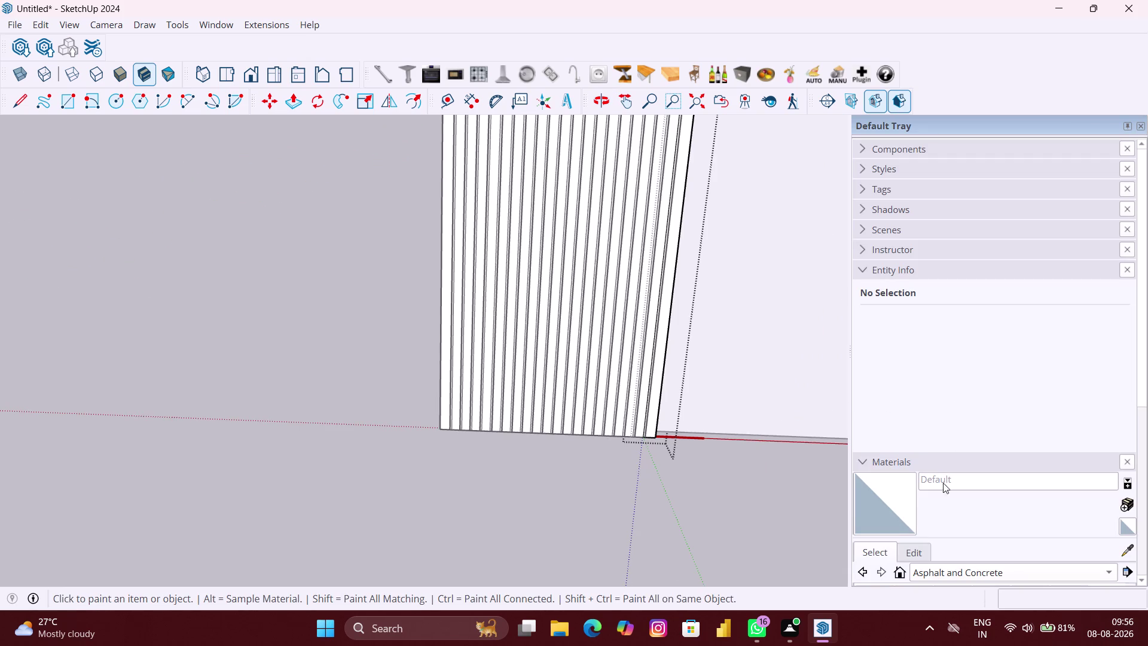
click(1041, 484)
click(1112, 483)
scroll(down, 3)
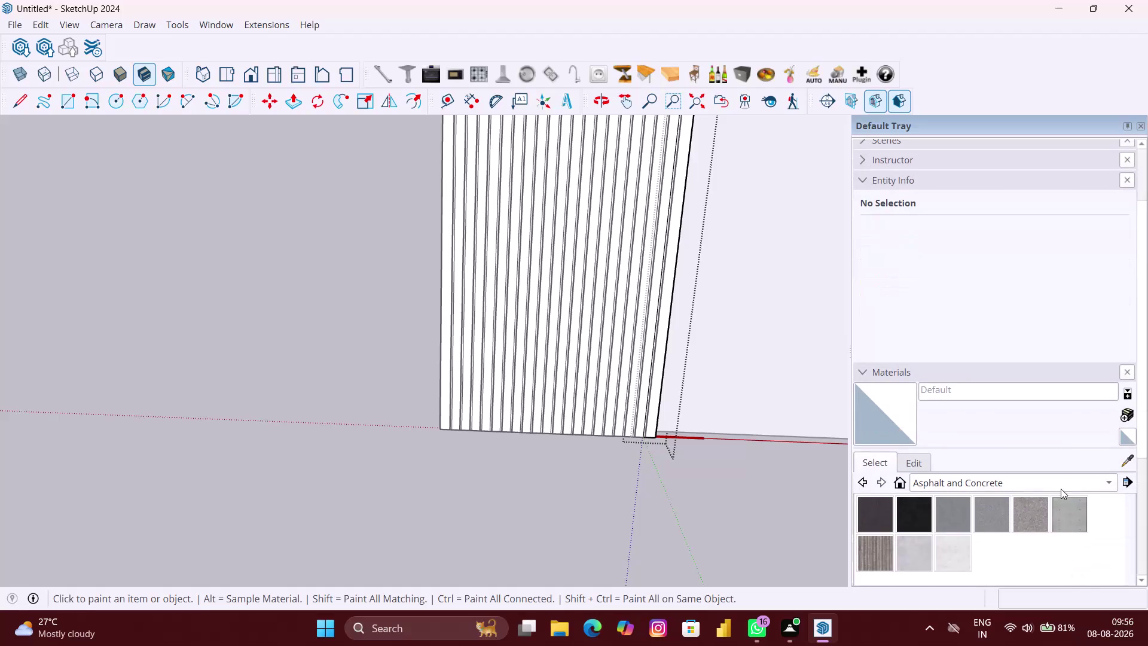
scroll(down, 3)
click(1001, 481)
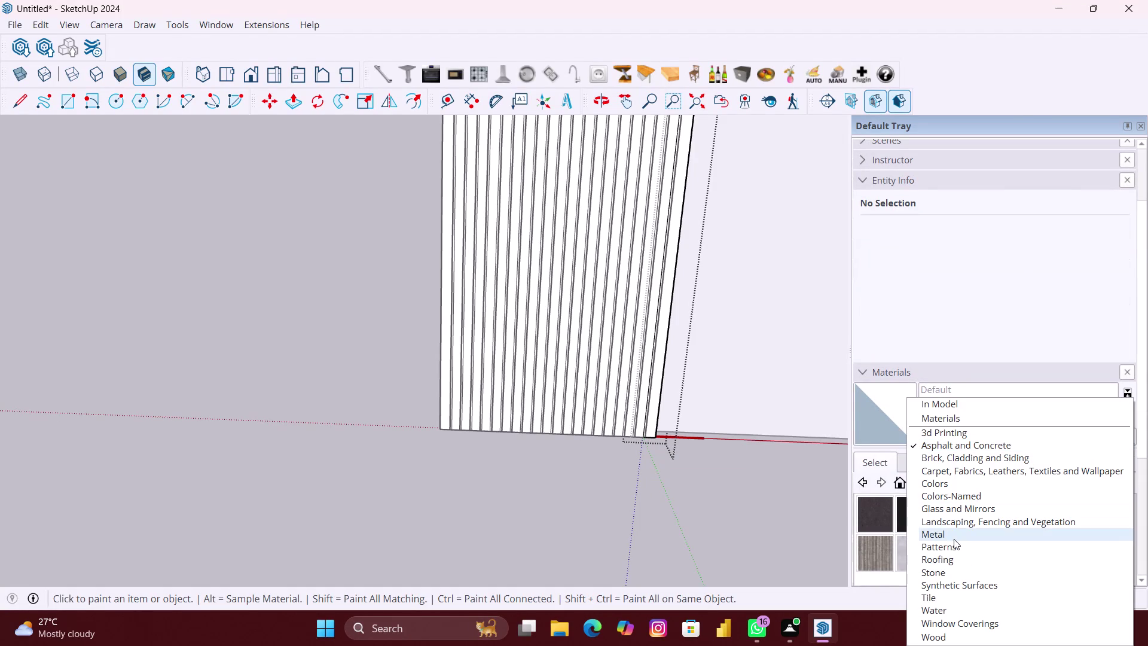
scroll(down, 3)
click(934, 640)
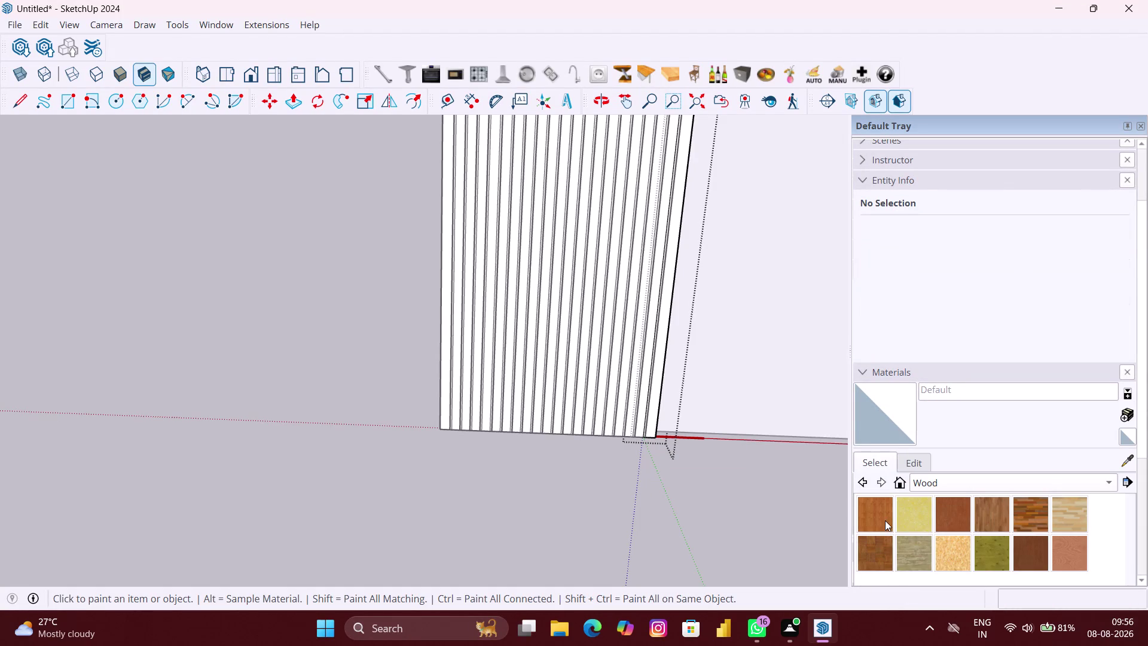
click(884, 520)
click(651, 414)
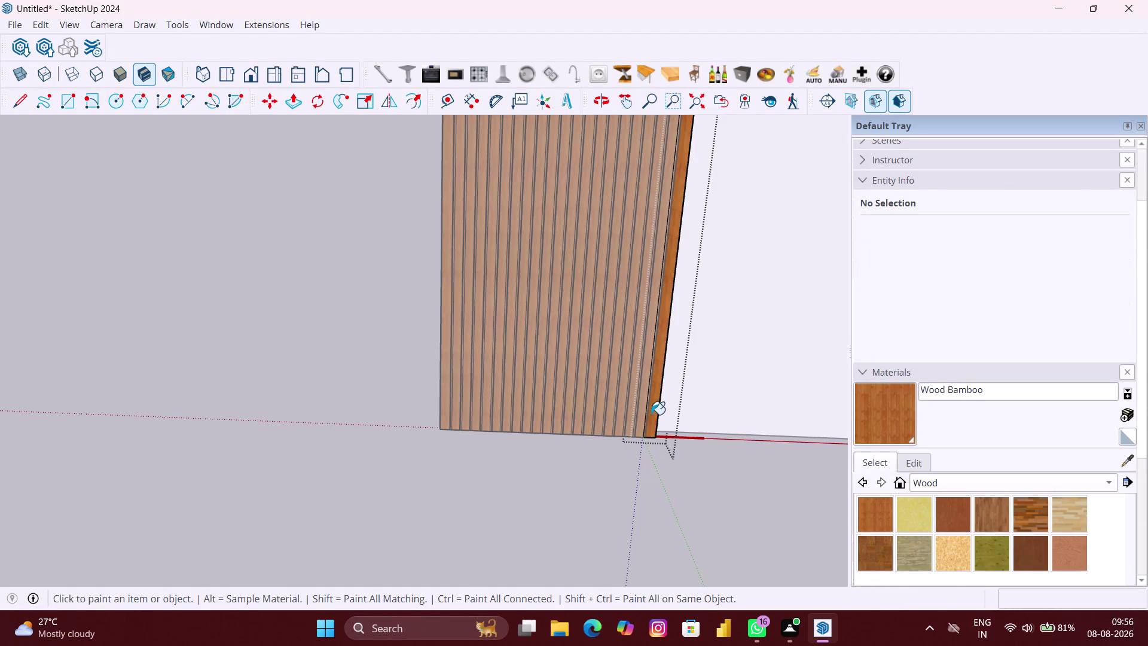
Deselect, orbit around the painted panel, and open its group for editing.
scroll(up, 3)
middle_drag(651, 414, 430, 399)
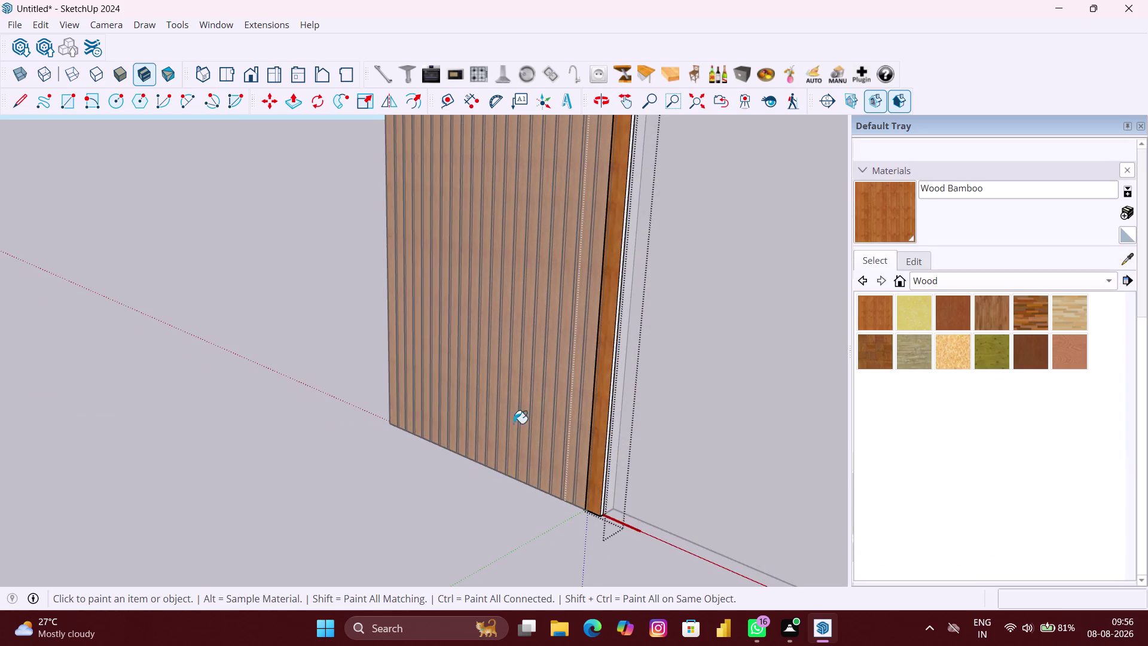
scroll(up, 3)
scroll(down, 3)
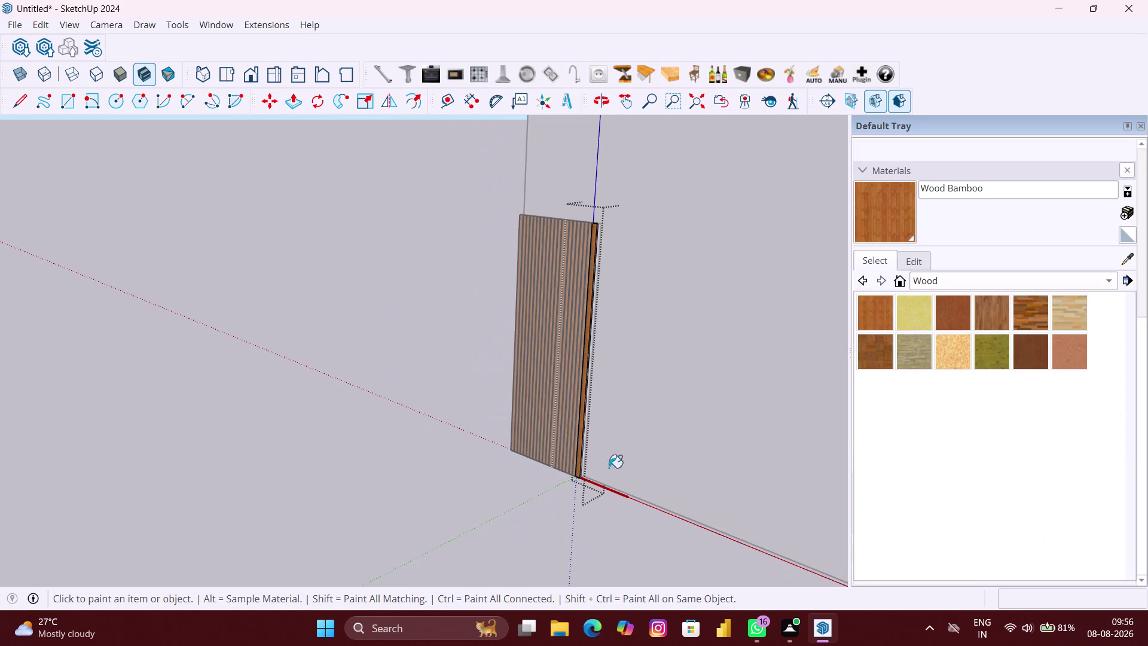
key(space)
click(415, 462)
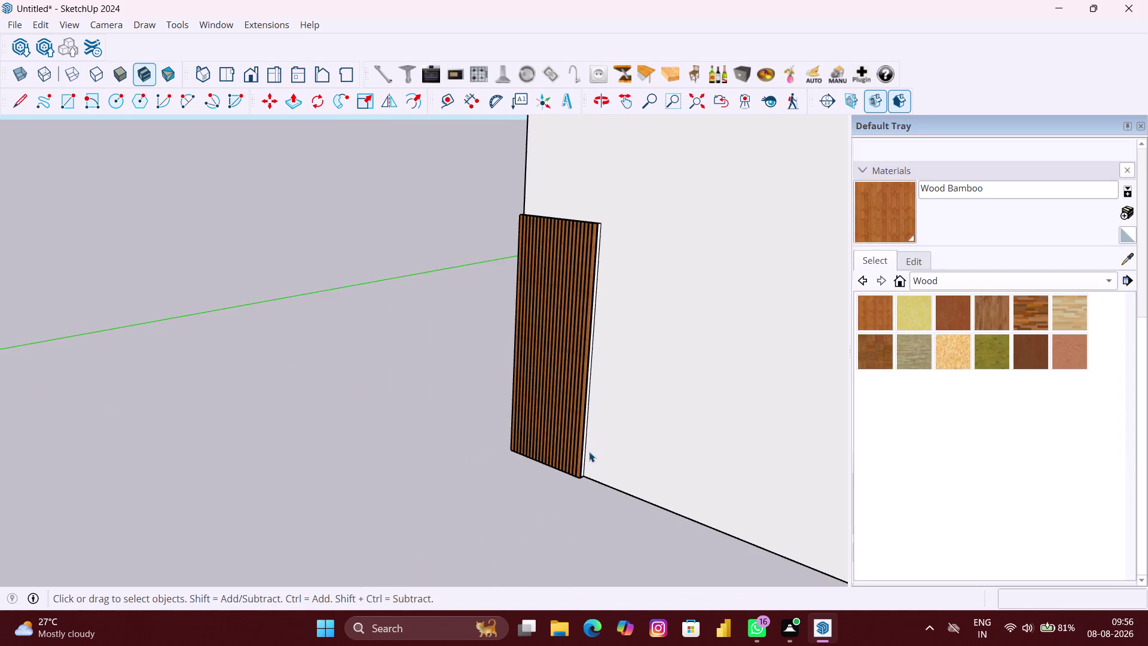
scroll(up, 3)
scroll(up, 3)
middle_drag(590, 452, 572, 453)
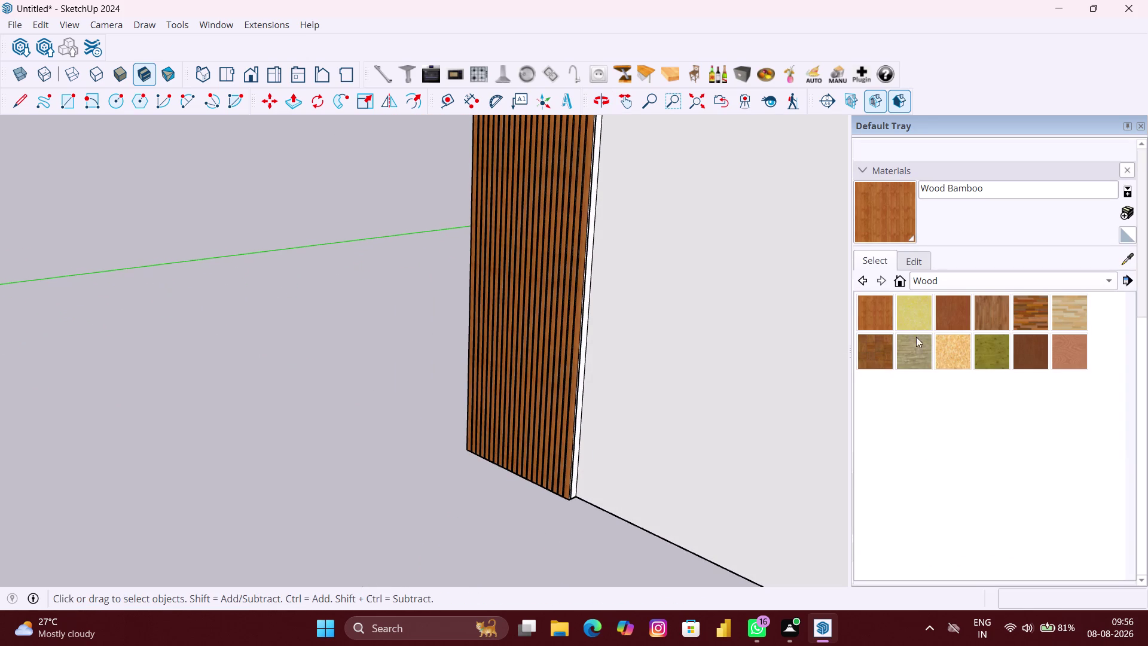
click(507, 352)
scroll(up, 3)
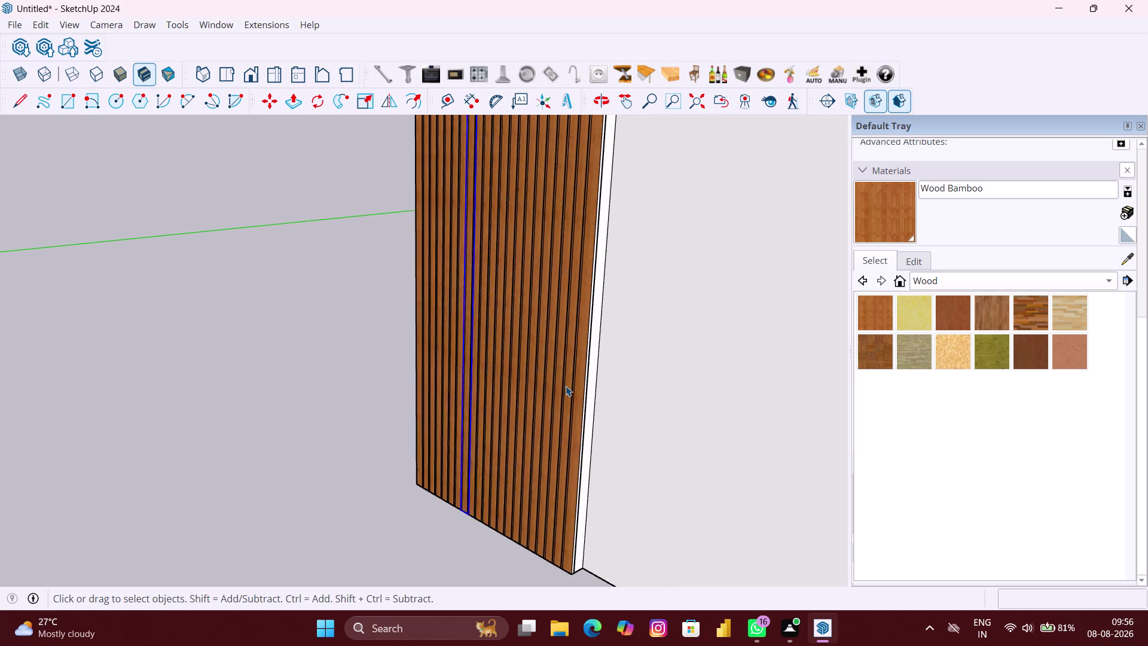
double_click(574, 393)
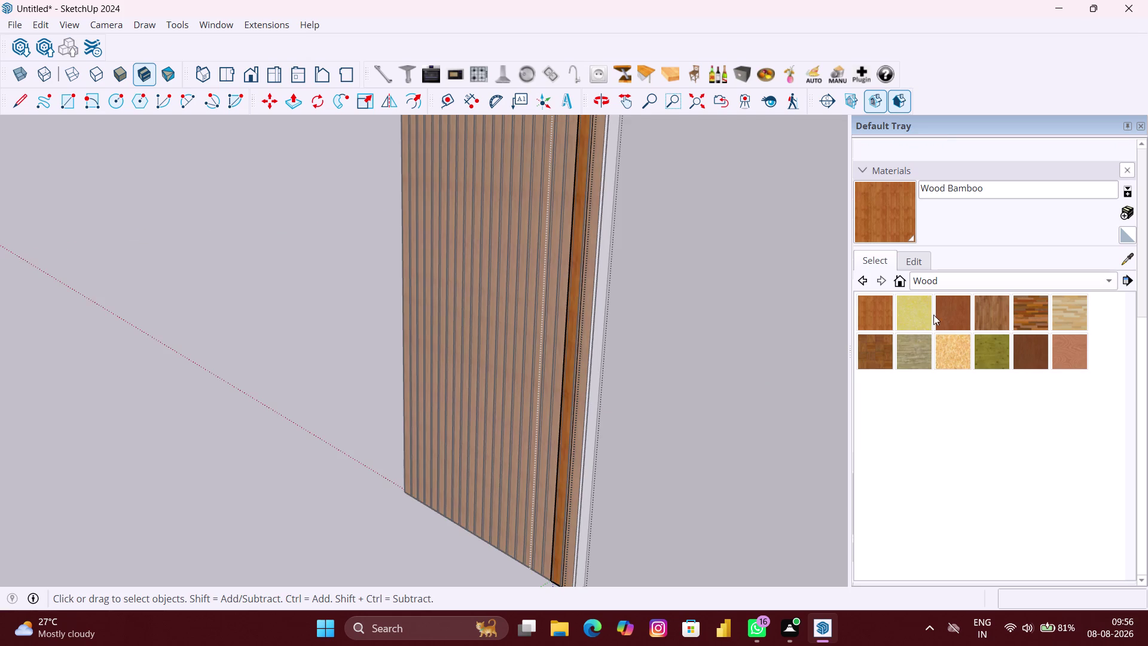
Paint the panel slats with Wood Board Cork and leave the group.
click(908, 314)
click(569, 376)
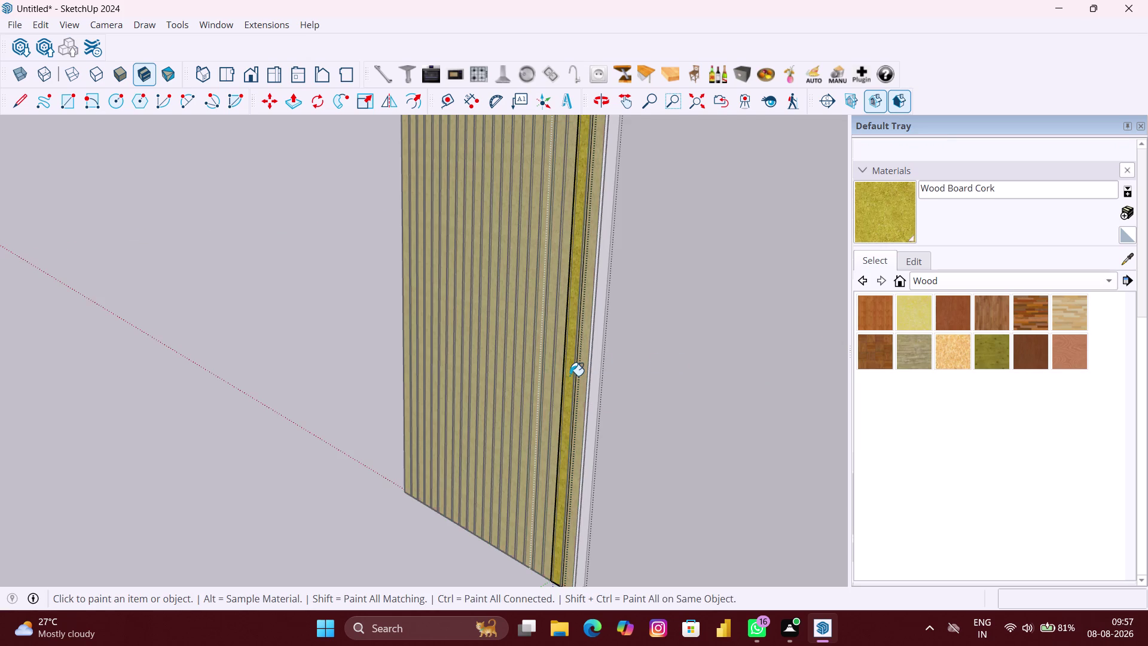
scroll(down, 3)
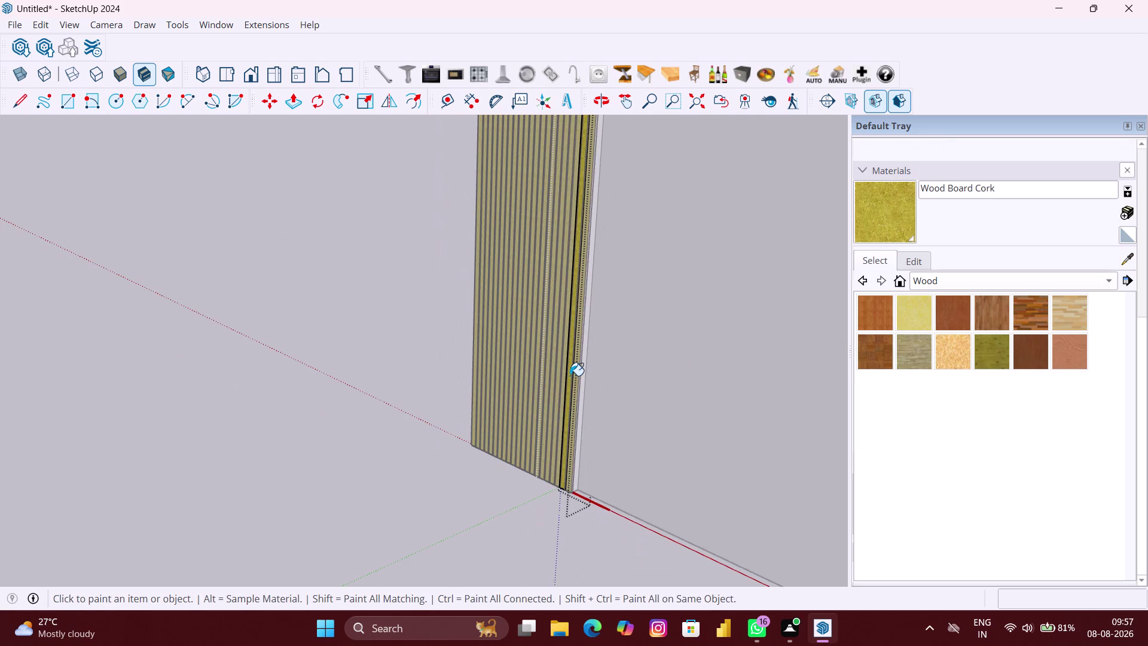
key(space)
click(577, 499)
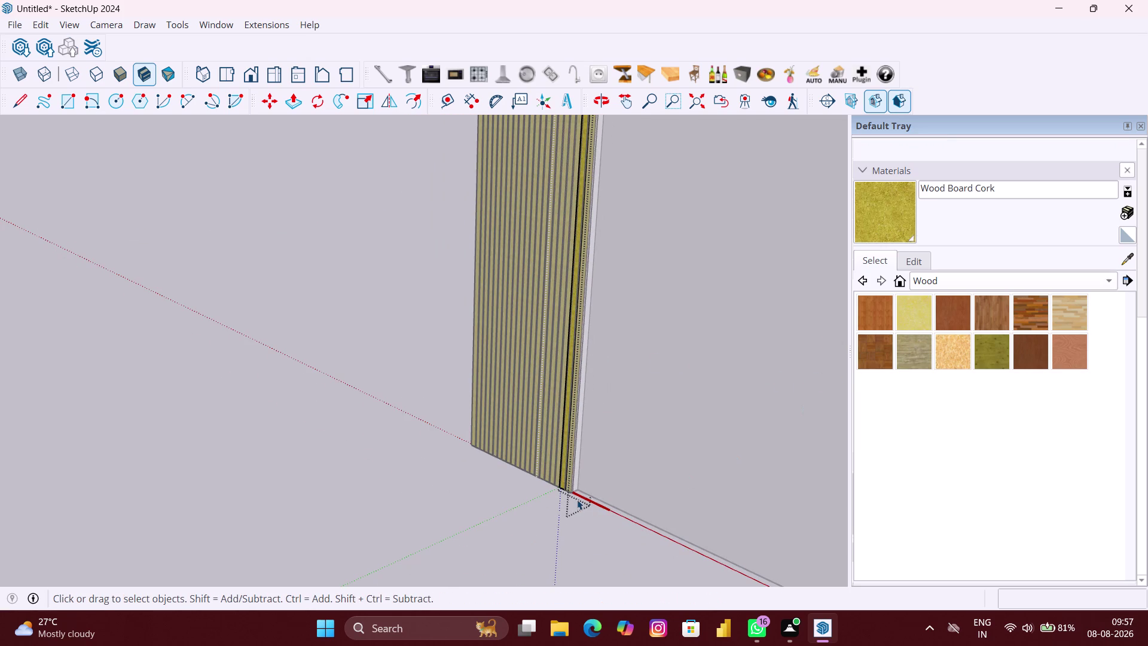
Orbit to the panel's side and paint its side faces with Wood Board Cork.
click(449, 519)
scroll(up, 3)
middle_drag(573, 507, 501, 506)
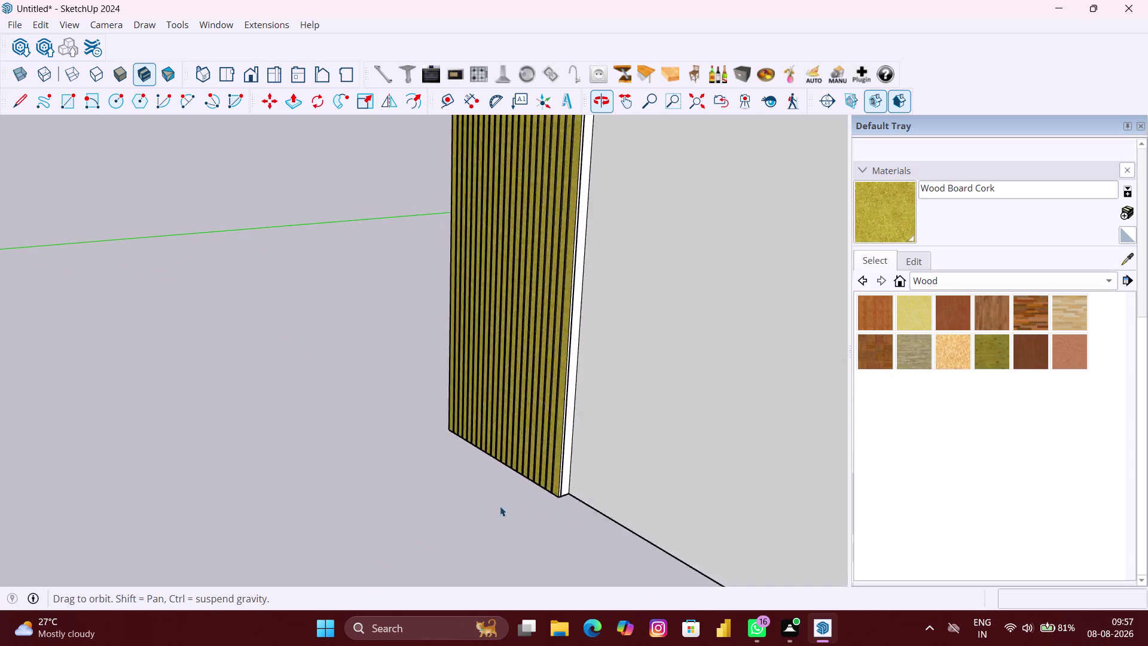
scroll(up, 3)
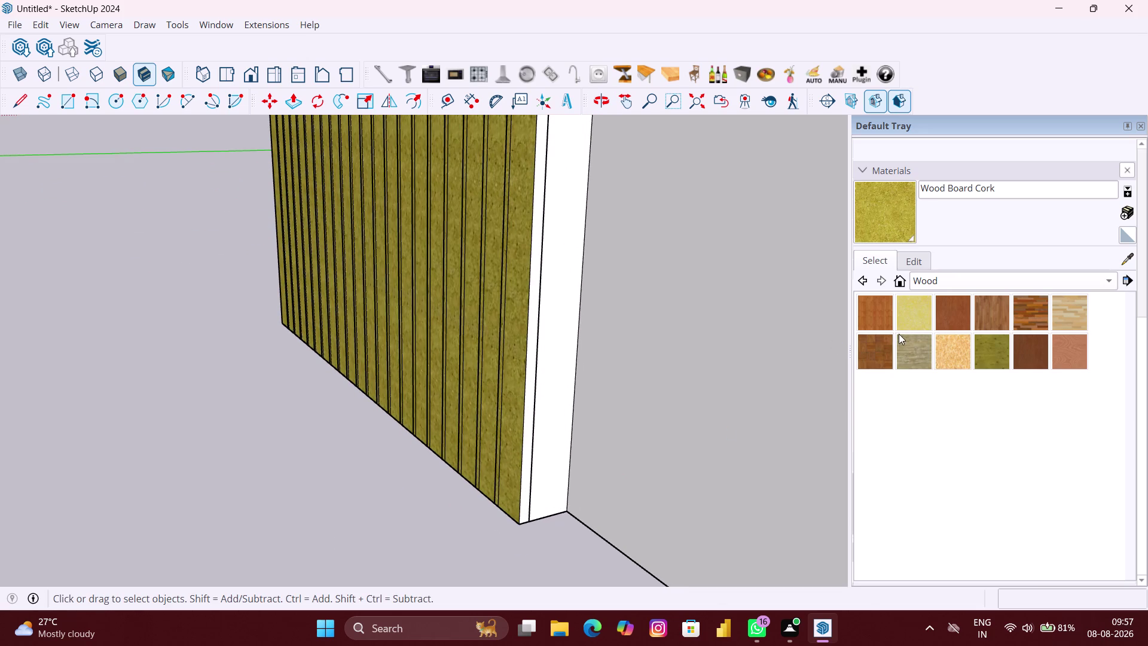
click(922, 319)
scroll(up, 3)
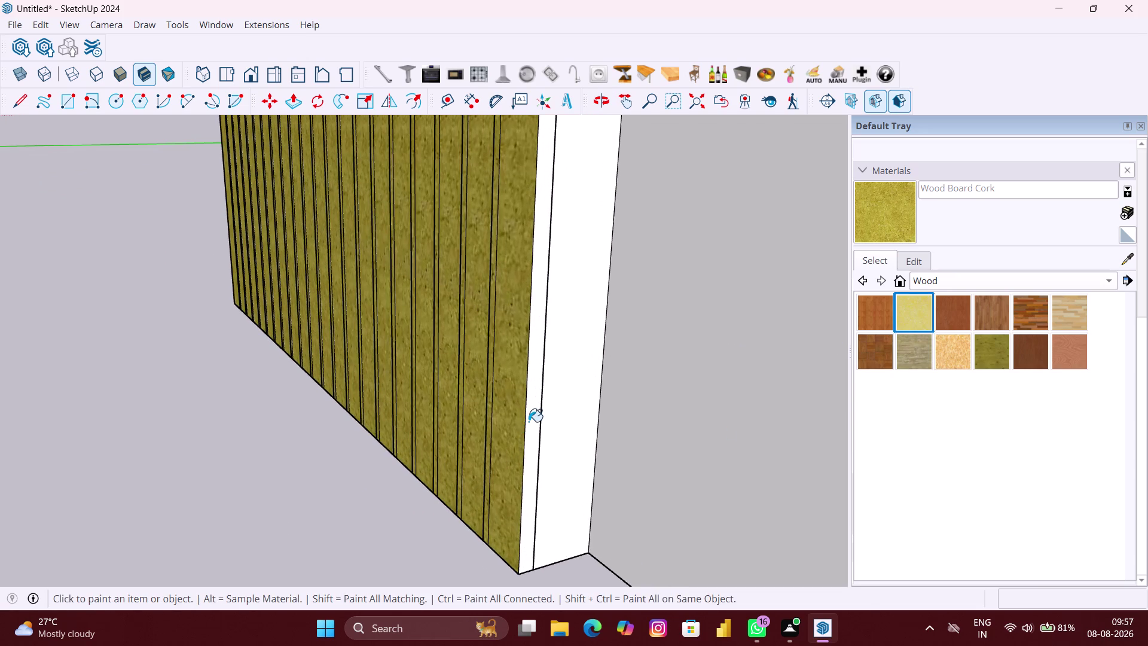
click(528, 422)
scroll(down, 3)
click(971, 316)
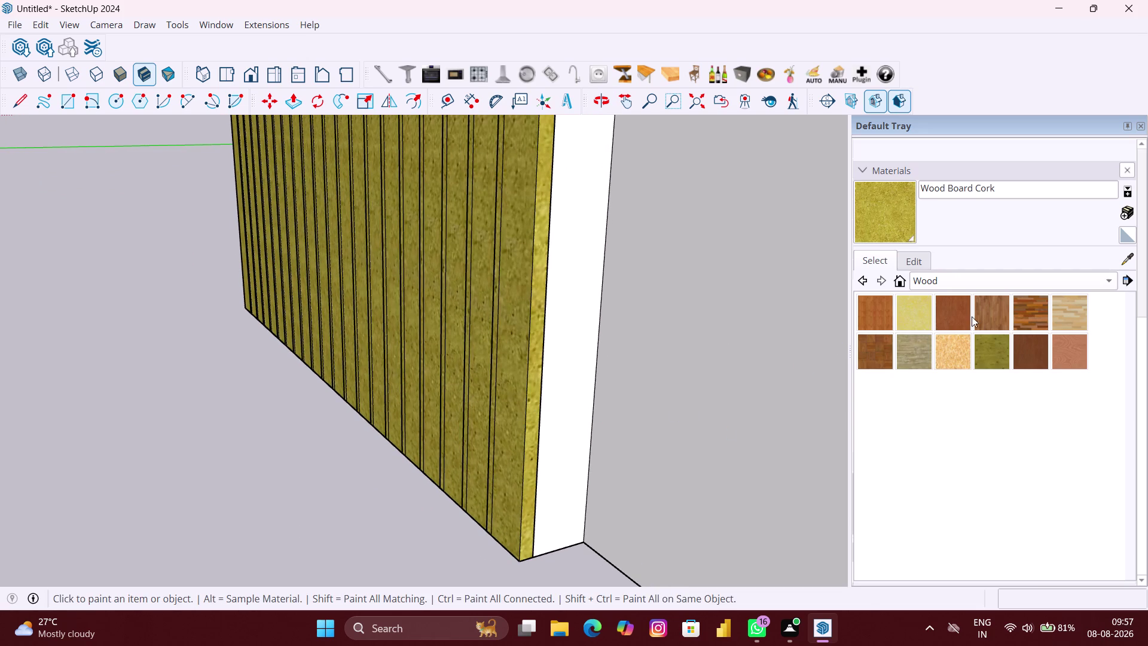
Paint the edge beside the panel with Wood Cherry Original, then orbit around.
click(946, 312)
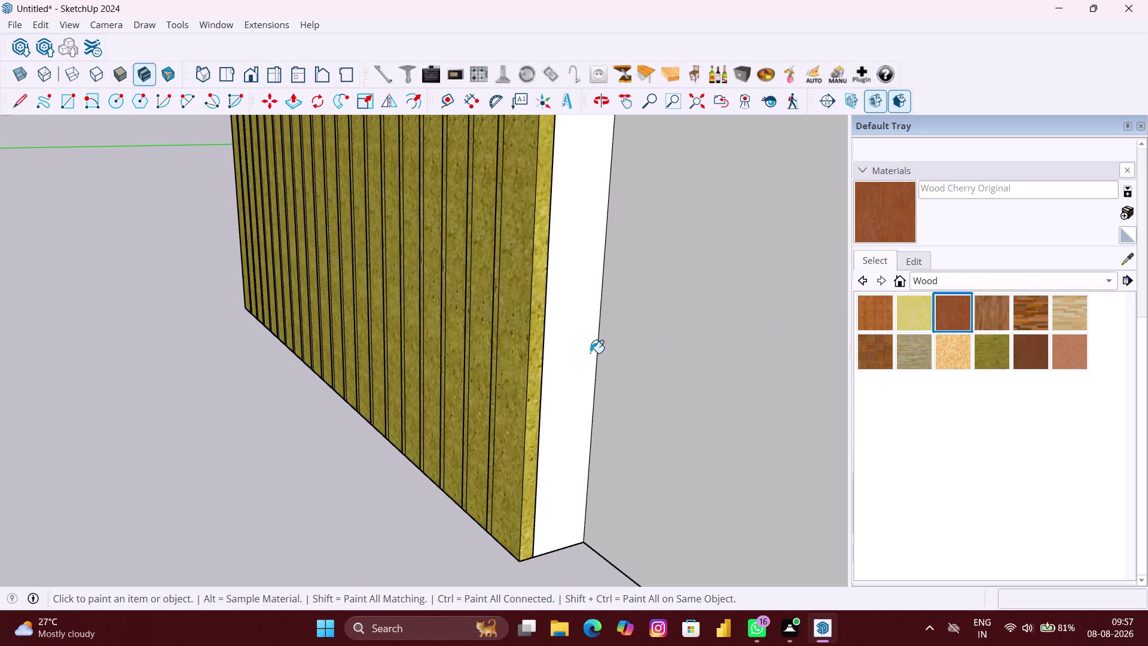
click(590, 352)
scroll(down, 3)
middle_drag(431, 468, 690, 469)
scroll(down, 3)
middle_drag(408, 441, 750, 463)
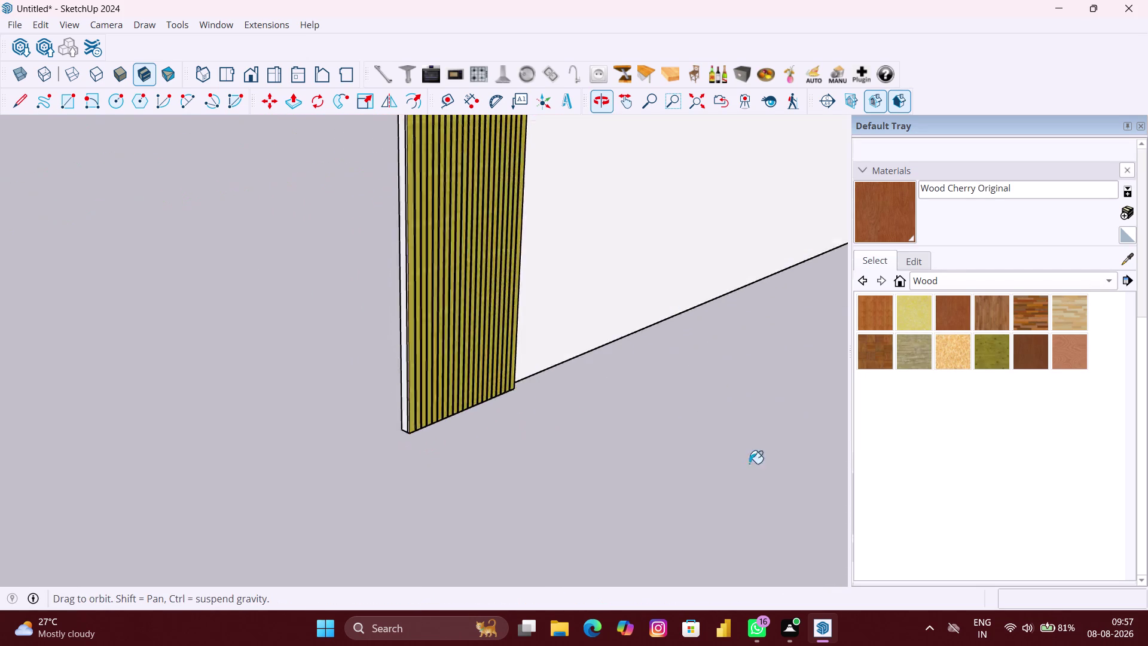
Paint the thin strip behind the cork panel with Wood Cherry Original.
scroll(up, 3)
scroll(up, 3)
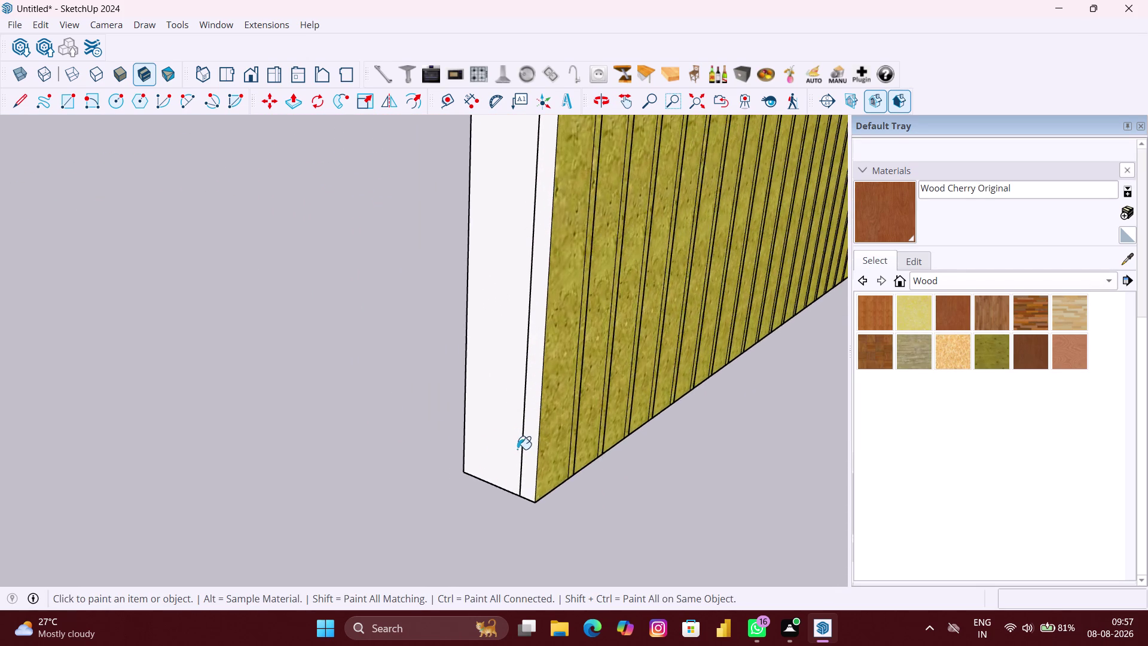
scroll(up, 3)
click(532, 448)
scroll(down, 3)
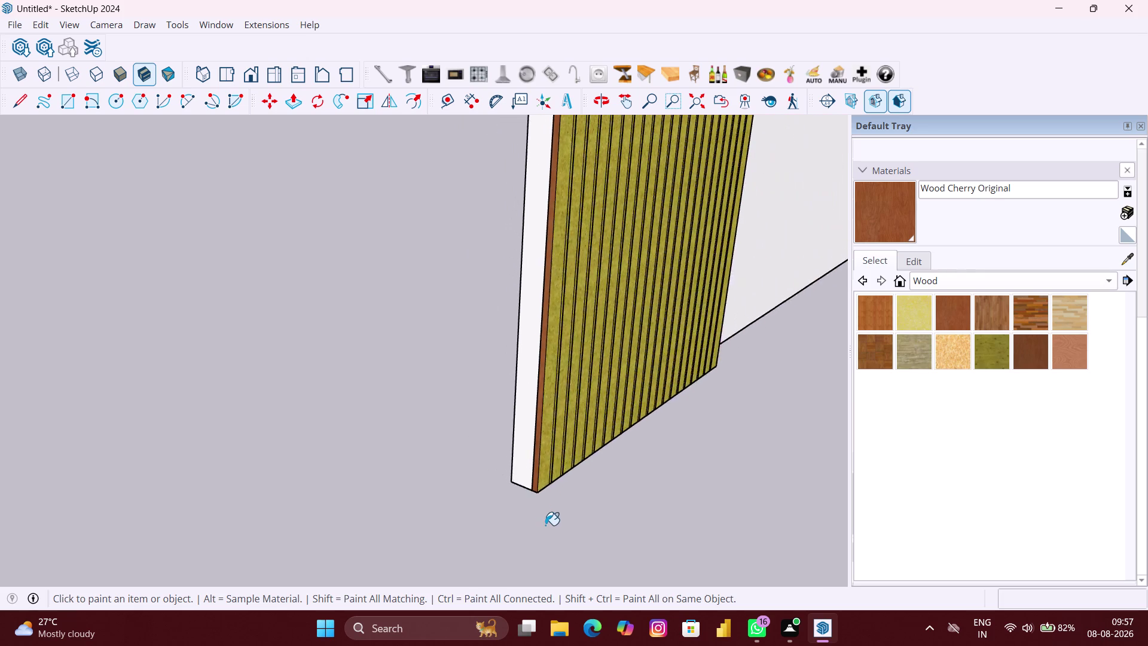
scroll(down, 3)
Orbit around the wall to inspect the cherry strip from below and the front.
middle_drag(587, 524, 416, 520)
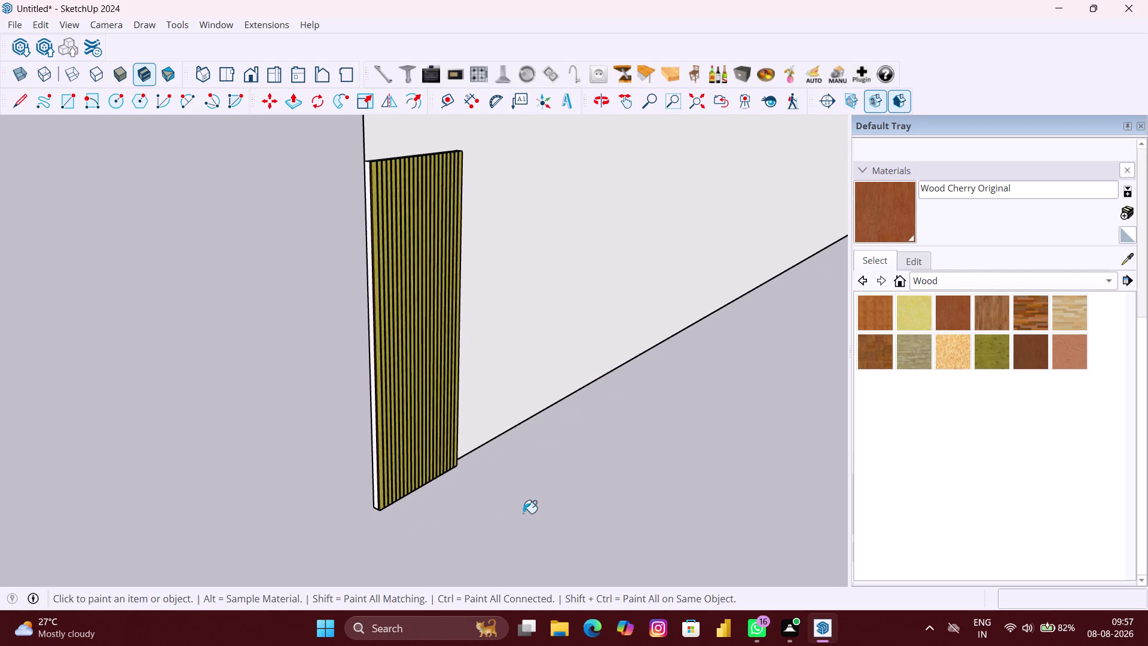
middle_drag(535, 511, 253, 493)
scroll(down, 3)
middle_drag(373, 486, 372, 486)
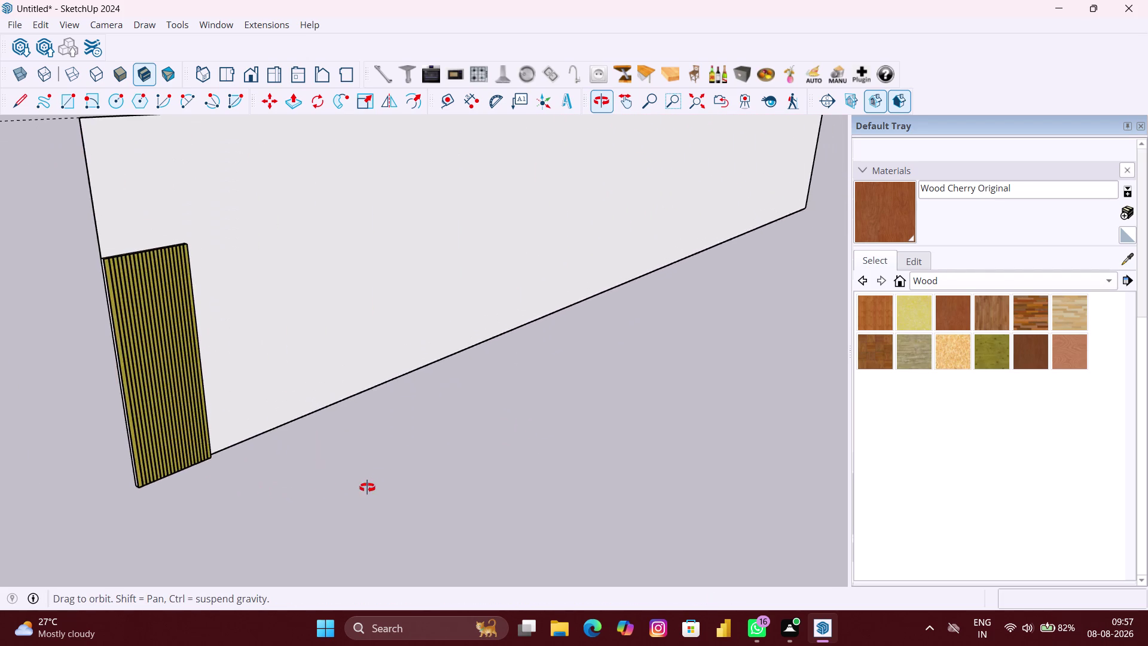
middle_drag(372, 486, 258, 484)
scroll(up, 3)
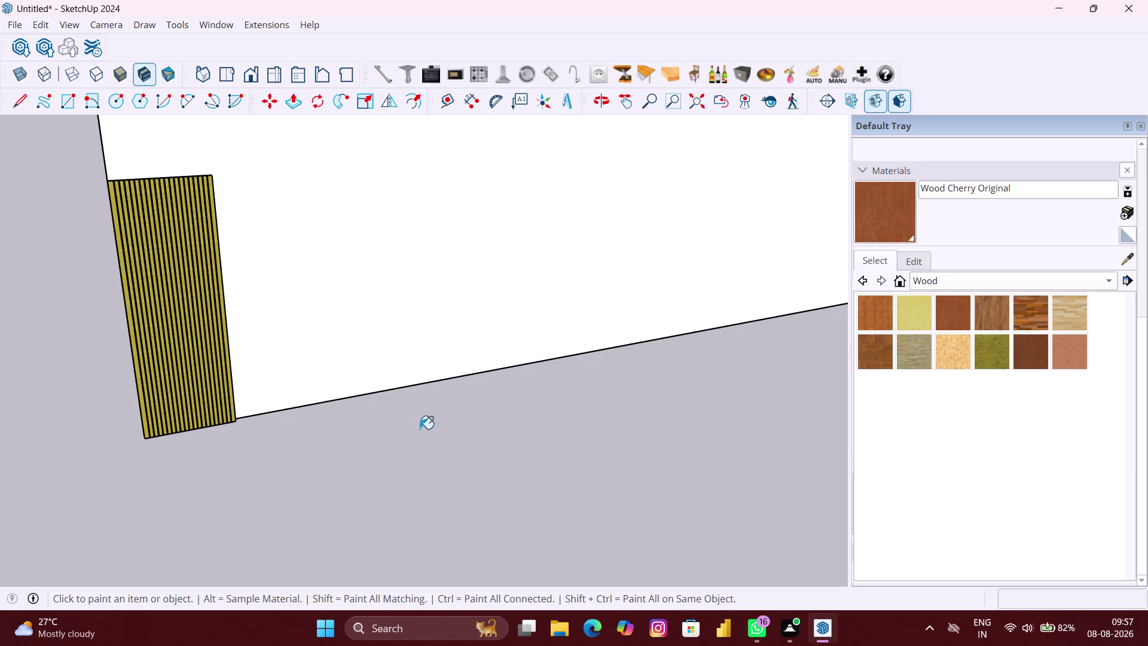
scroll(down, 3)
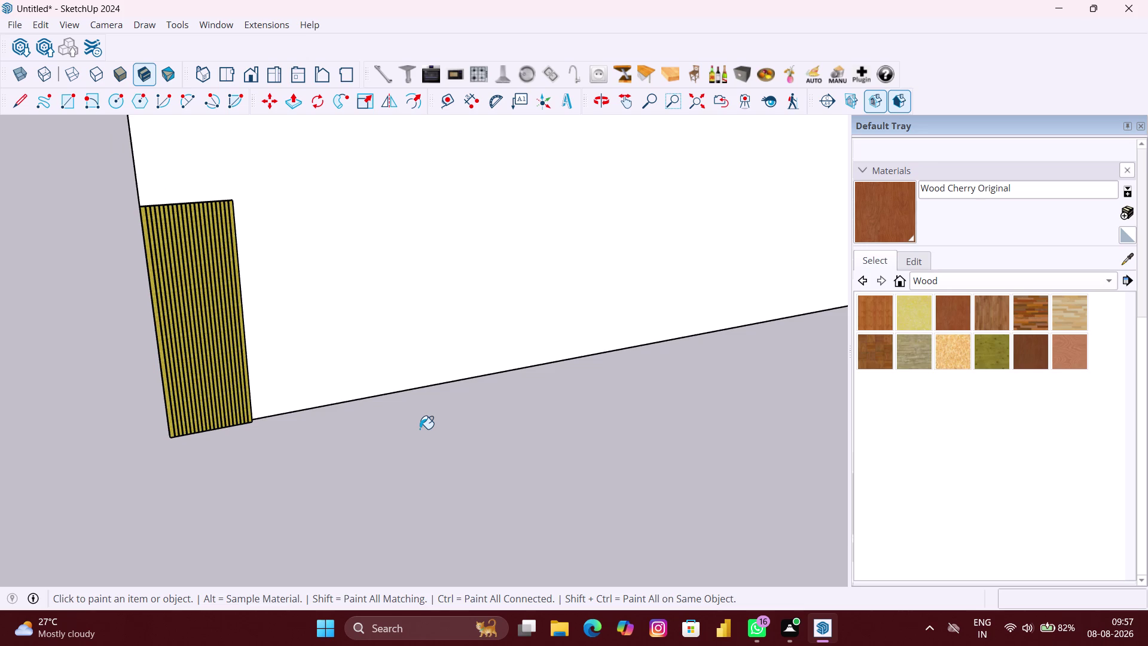
scroll(down, 3)
middle_drag(416, 429, 386, 423)
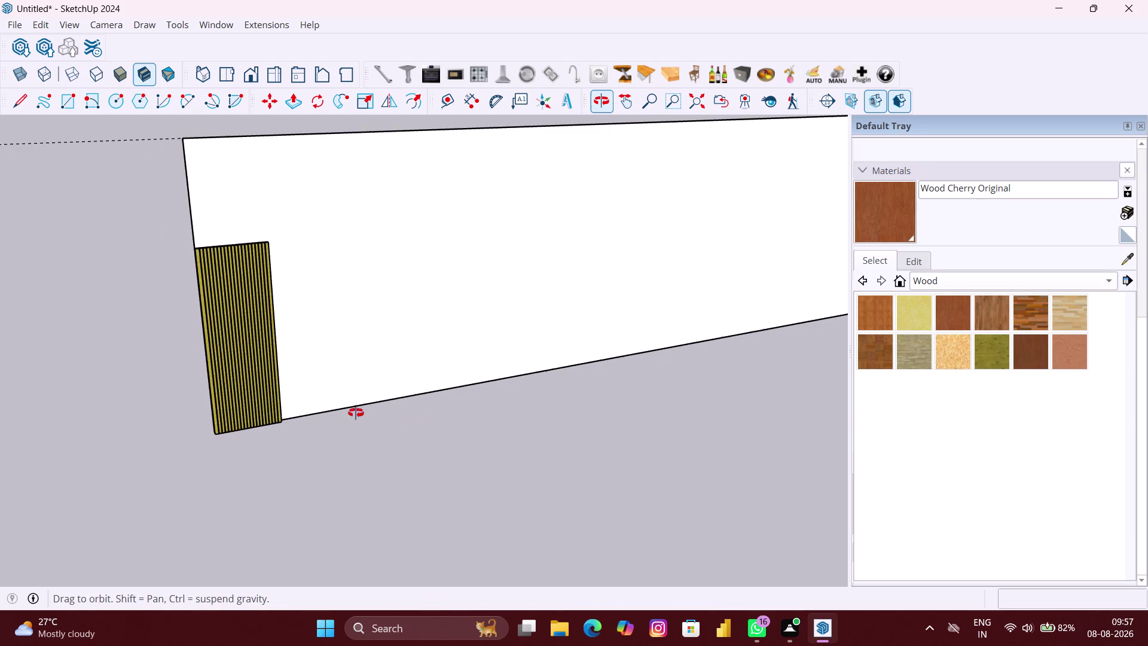
middle_drag(387, 423, 321, 404)
scroll(up, 3)
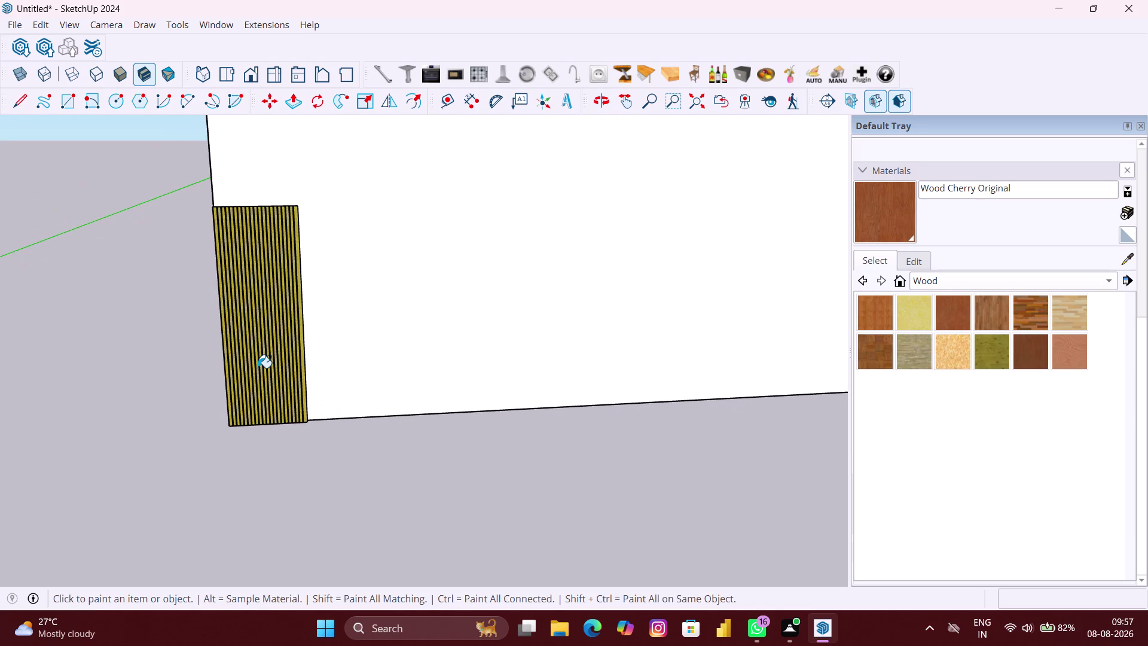
key(space)
click(273, 365)
click(351, 378)
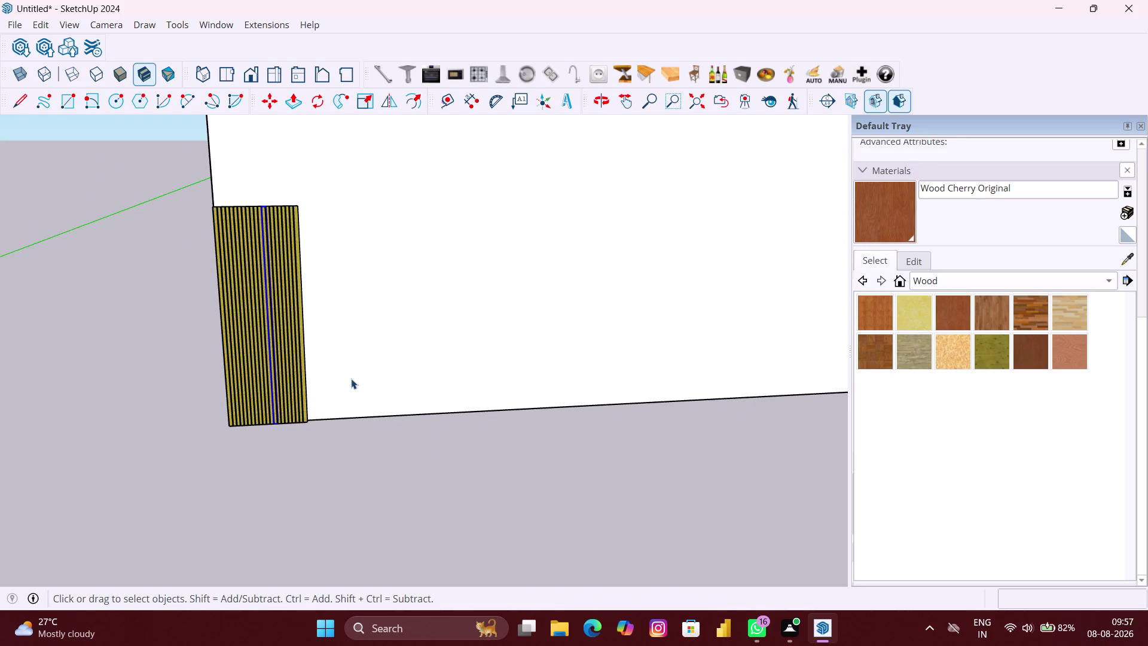
scroll(down, 3)
scroll(up, 3)
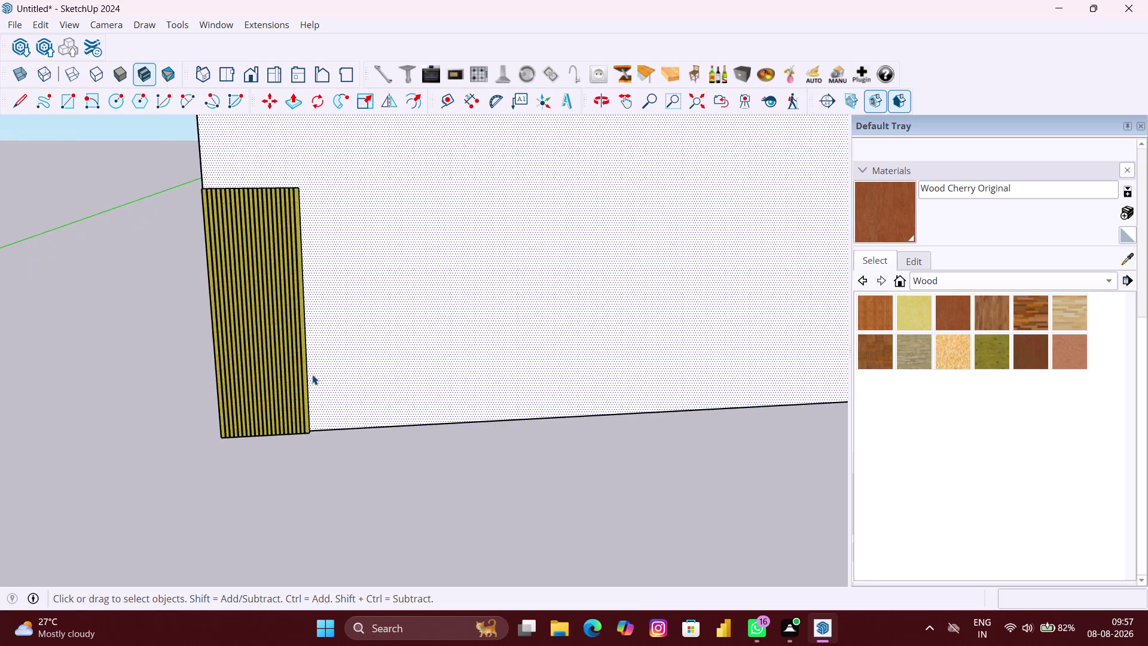
scroll(up, 3)
click(300, 381)
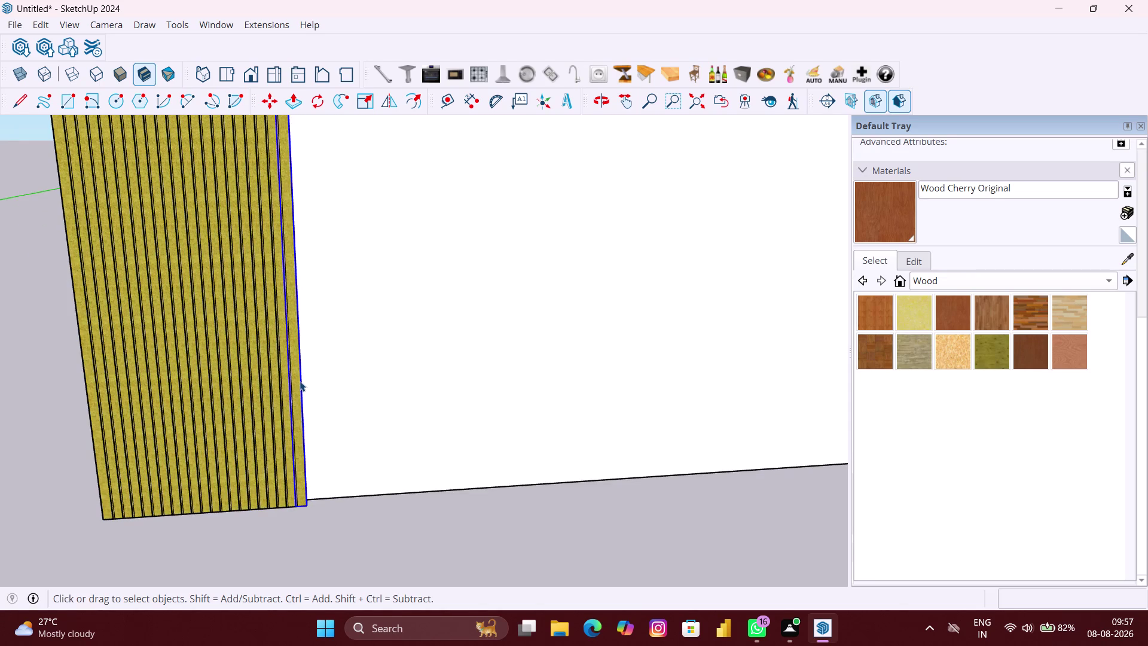
double_click(300, 380)
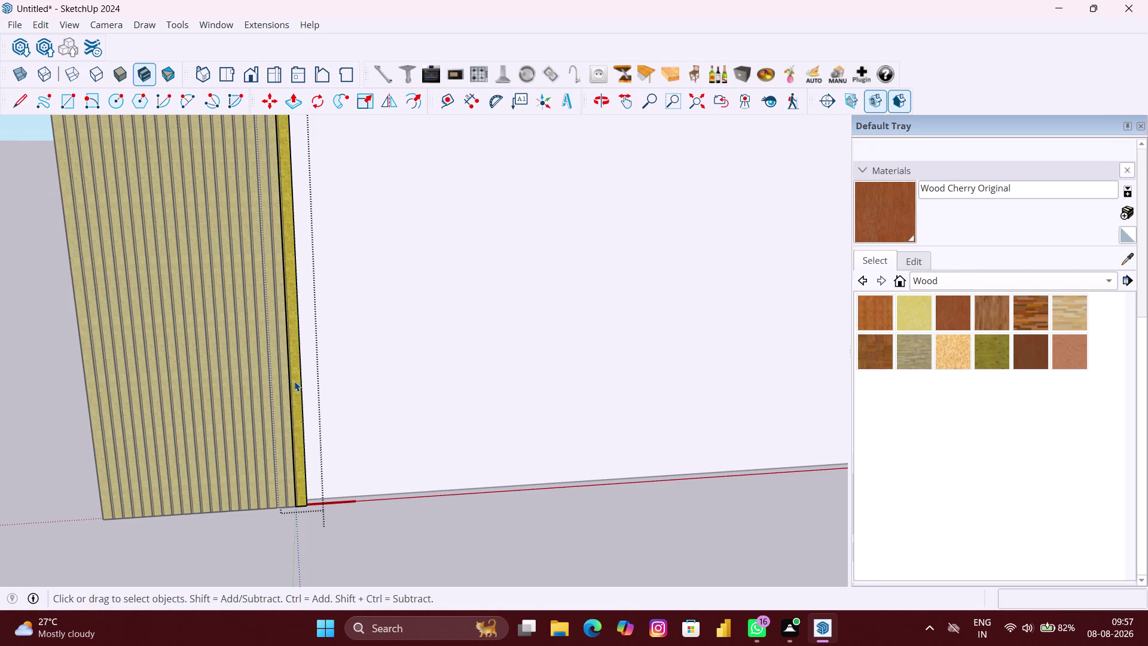
right_click(294, 381)
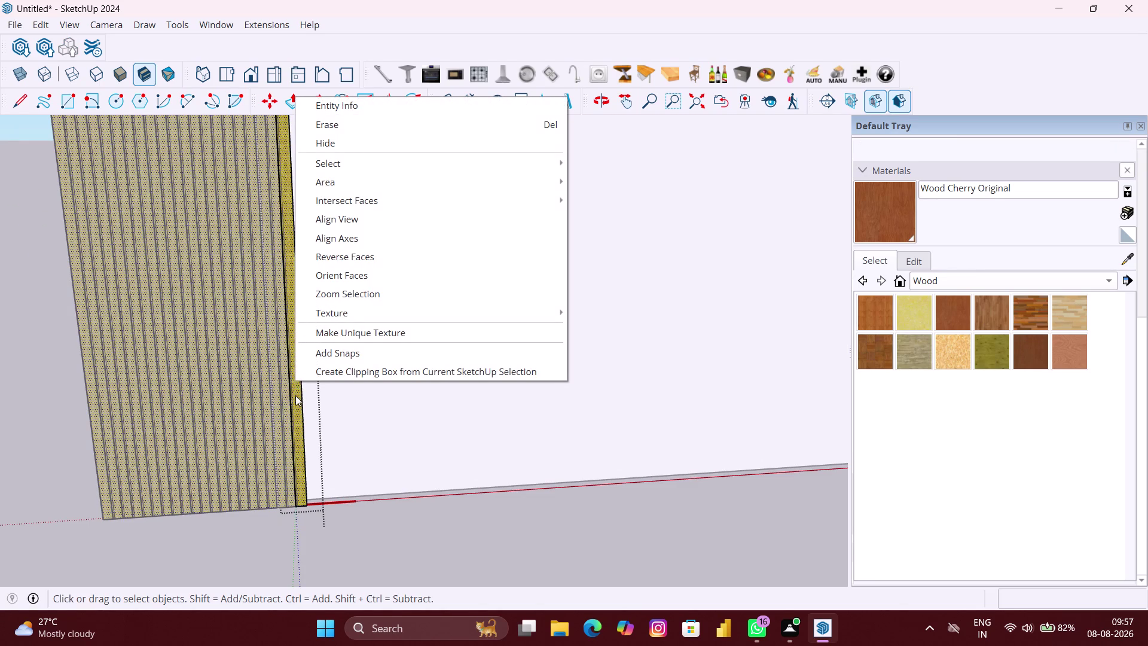
click(327, 140)
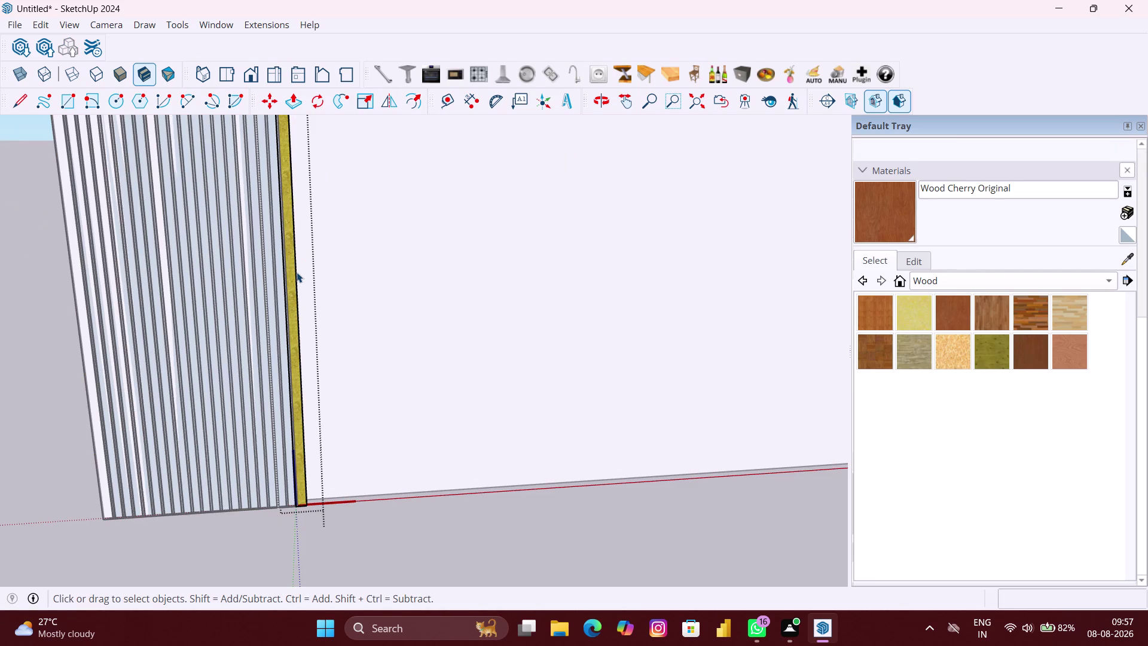
key(ctrl+z)
scroll(down, 3)
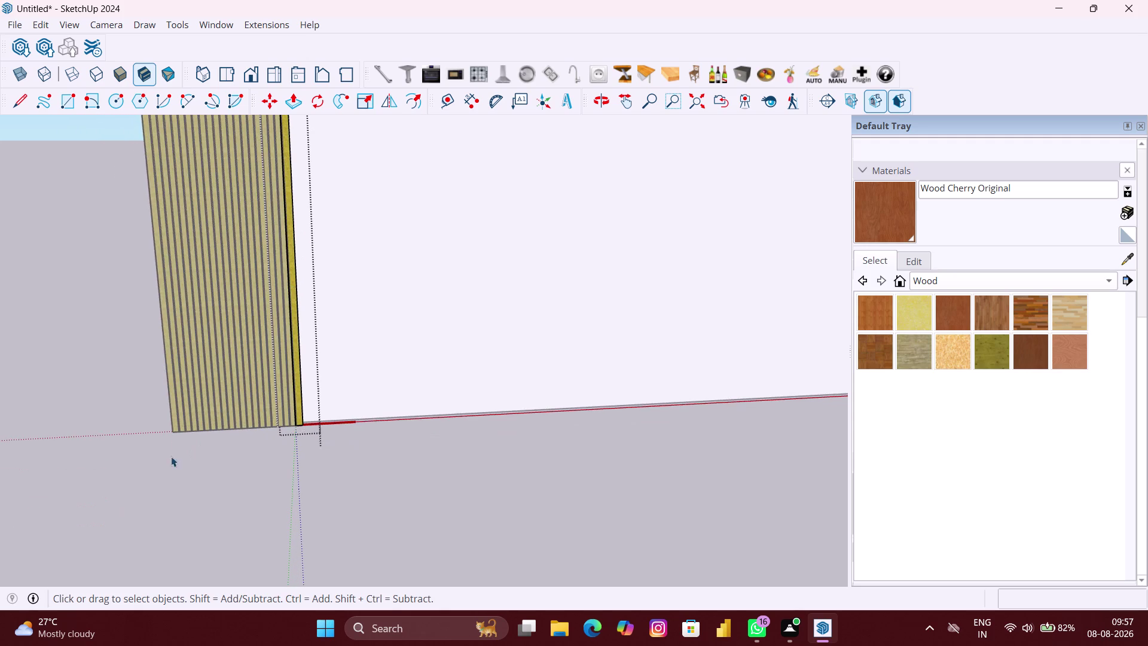
click(142, 472)
scroll(down, 3)
middle_drag(259, 346, 112, 351)
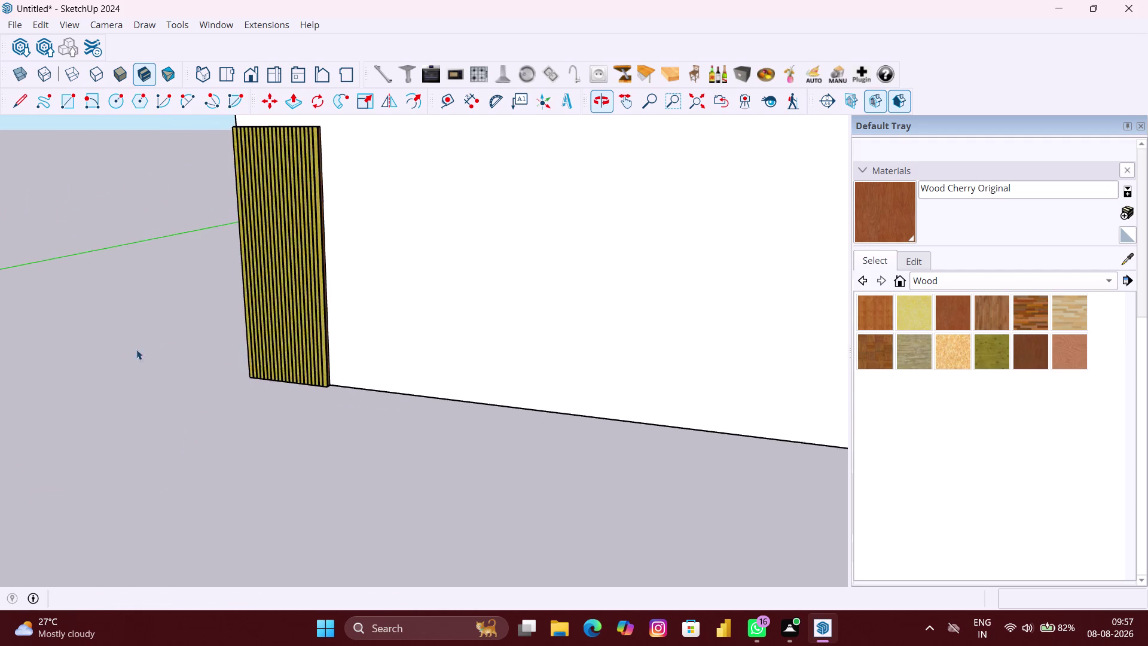
scroll(up, 3)
middle_drag(324, 363, 249, 362)
scroll(up, 3)
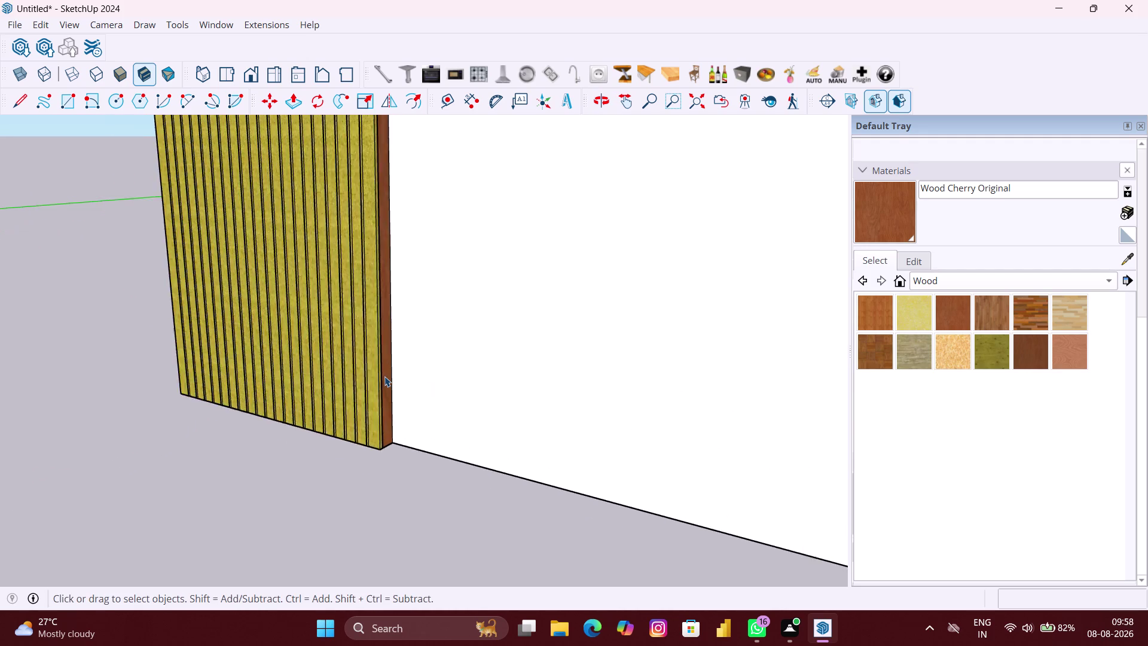
scroll(up, 3)
drag(384, 376, 333, 356)
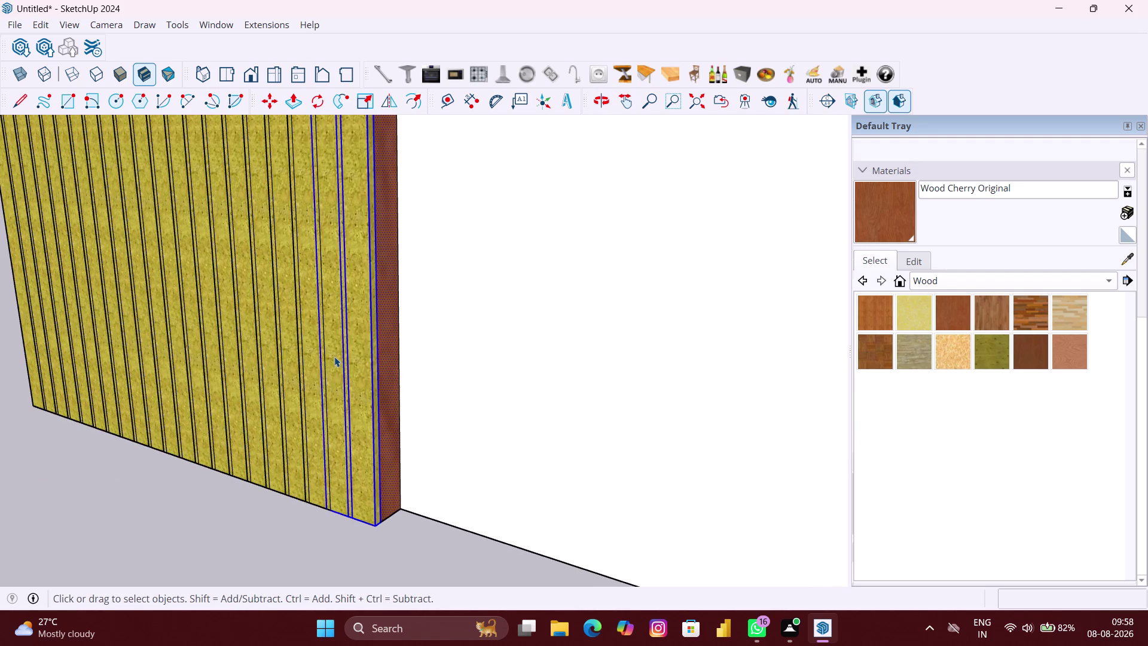
scroll(down, 3)
scroll(down, 3)
scroll(down, 3)
scroll(down, 3)
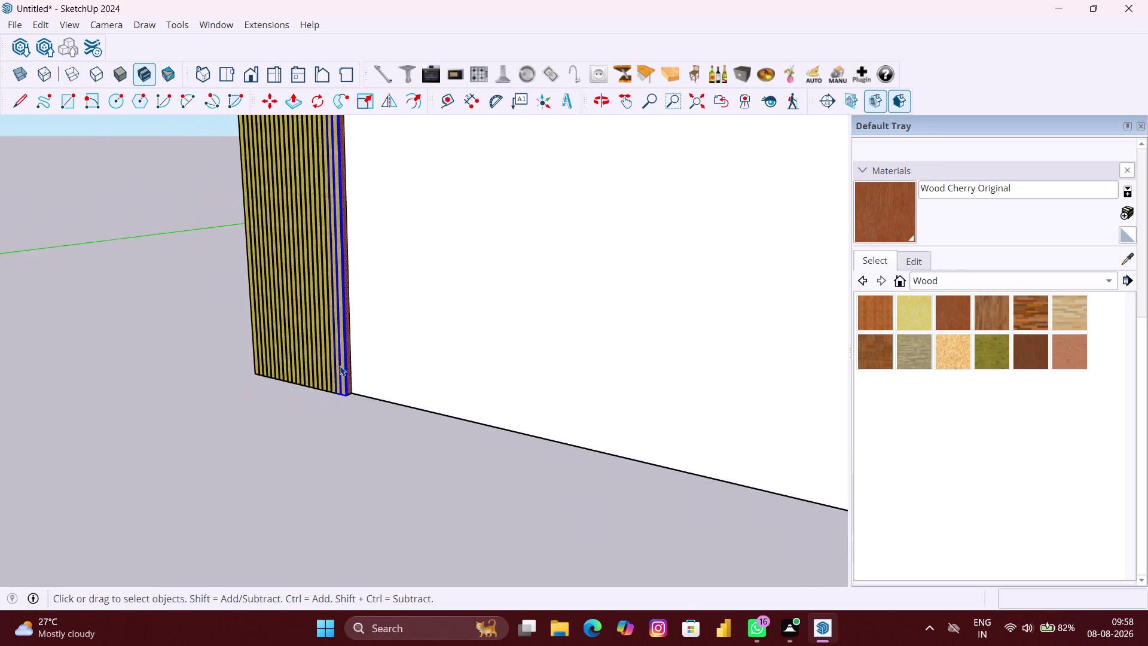
scroll(down, 3)
scroll(down, 3)
middle_drag(343, 371, 473, 383)
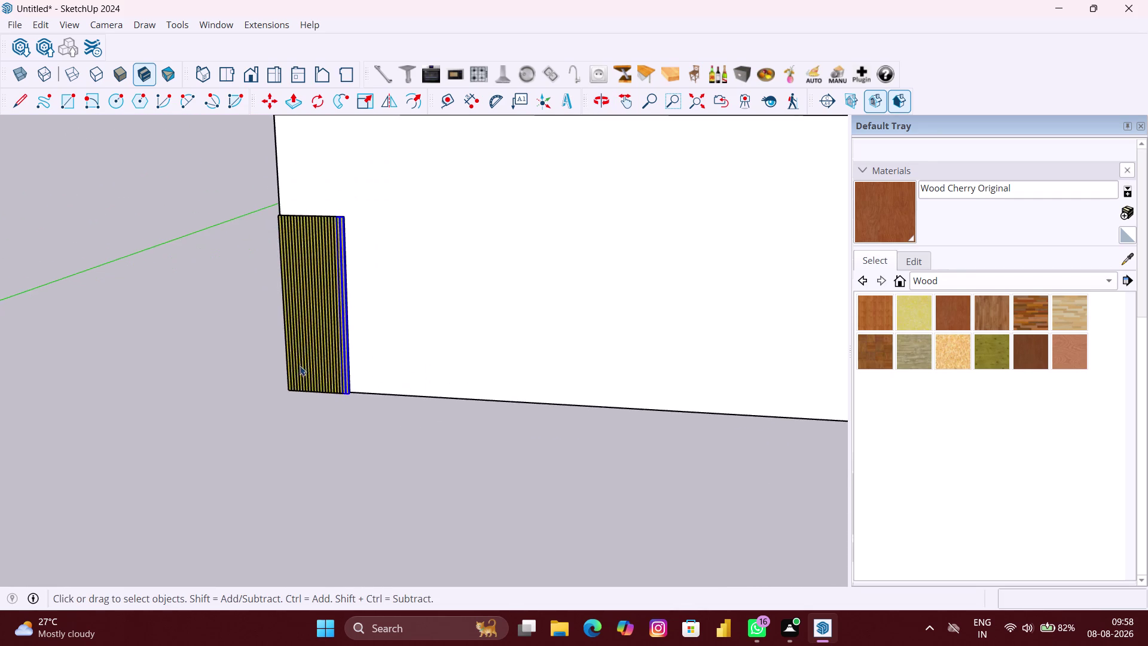
scroll(up, 3)
click(223, 446)
scroll(down, 3)
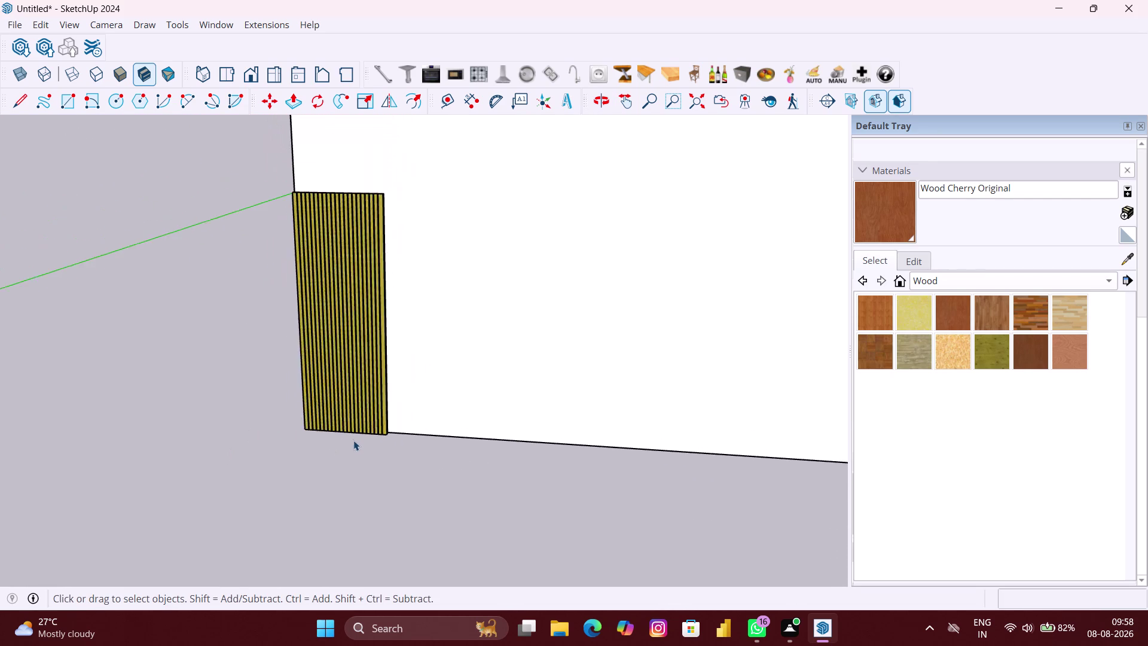
middle_drag(362, 441, 439, 441)
scroll(down, 3)
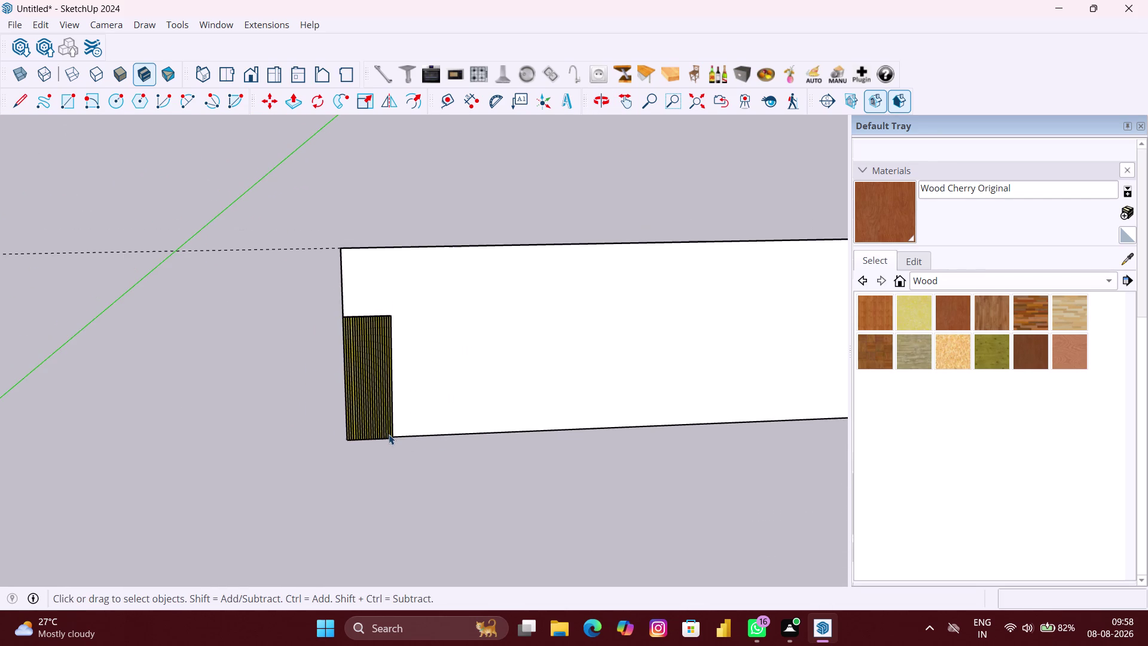
middle_drag(388, 434, 387, 382)
scroll(up, 3)
scroll(up, 3)
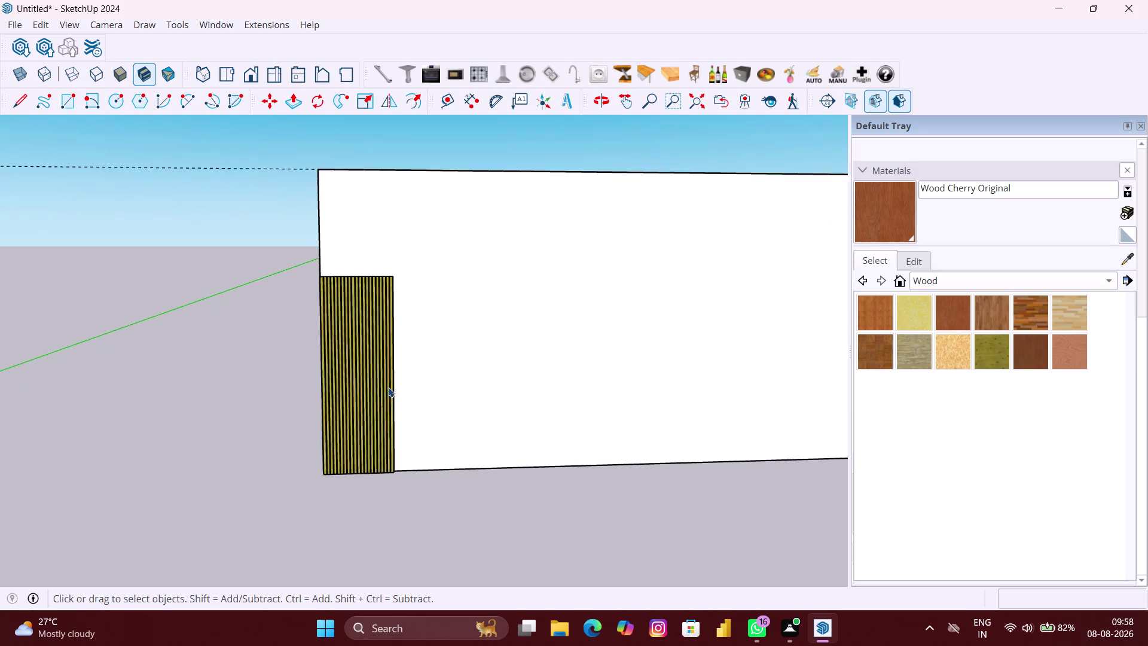
scroll(up, 3)
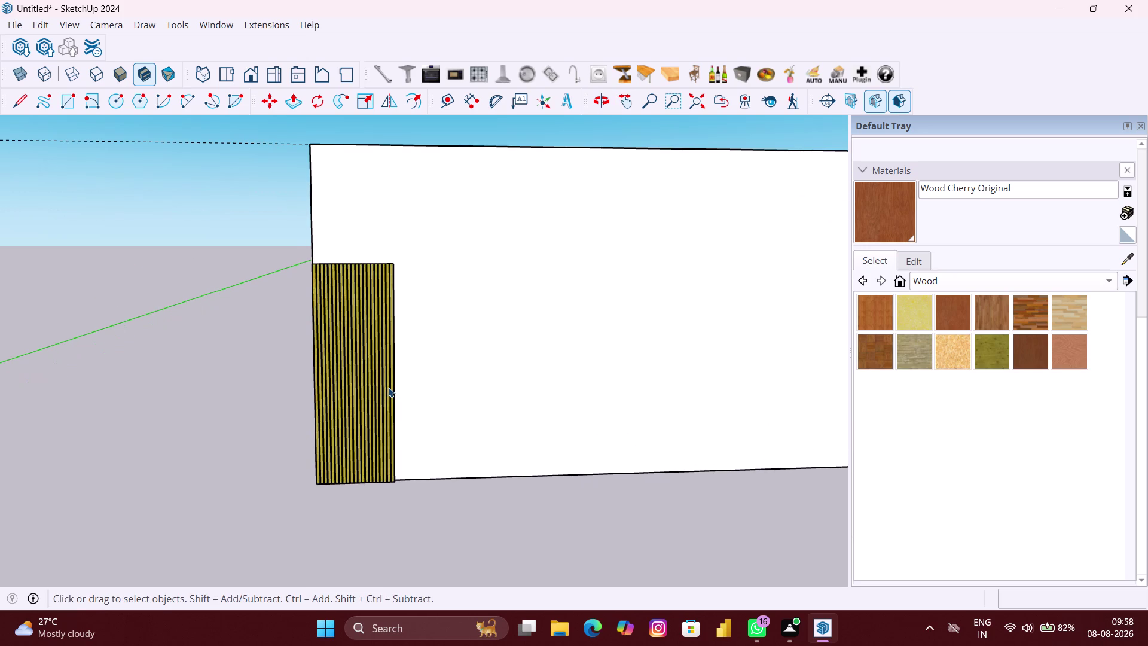
scroll(up, 3)
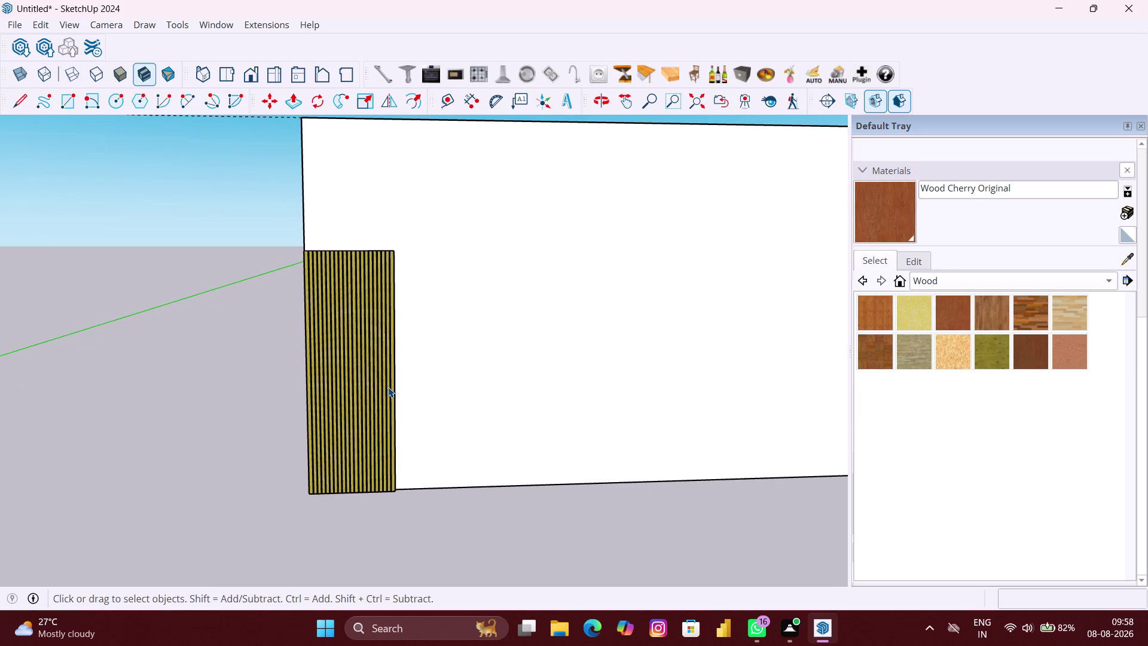
scroll(down, 3)
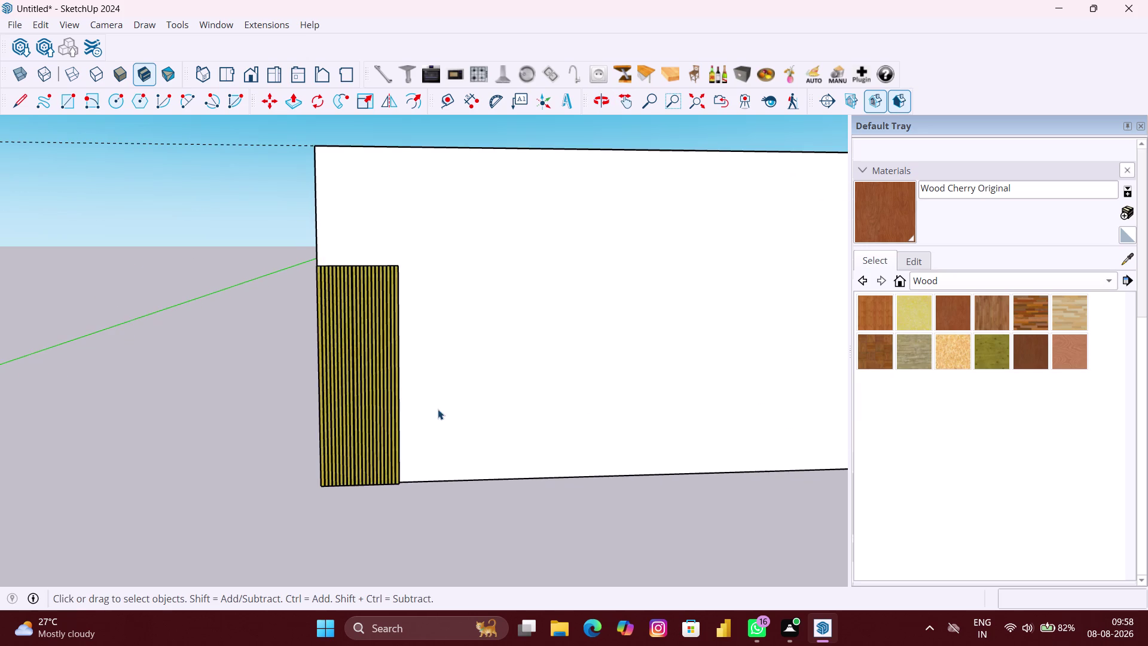
scroll(down, 3)
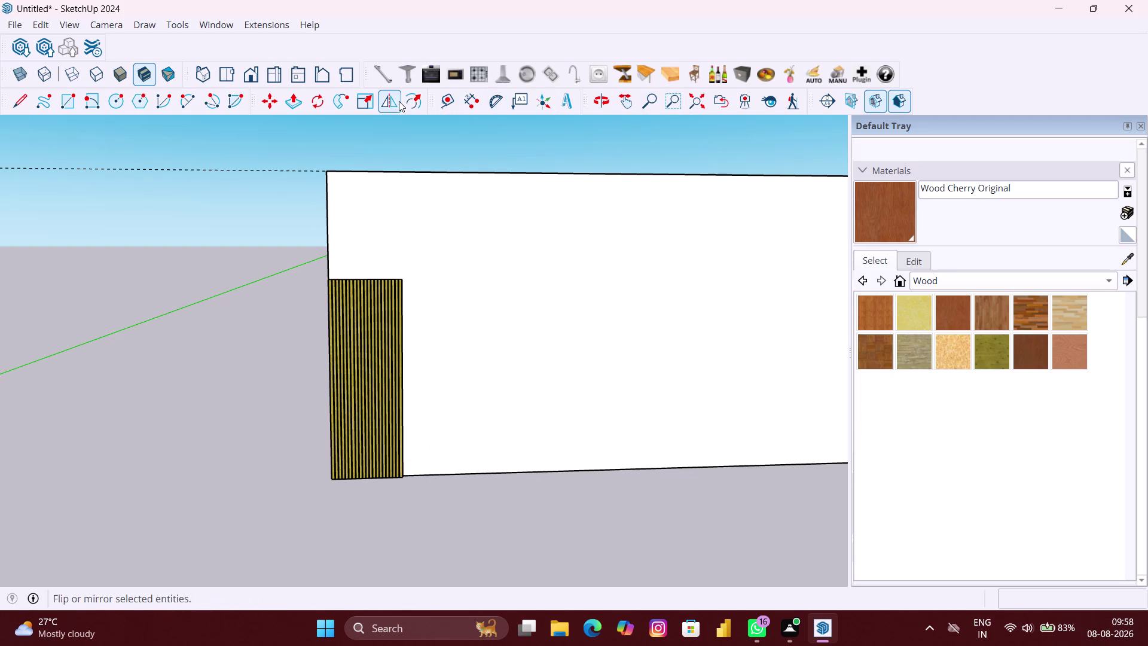
Place a Tape Measure guide 12 inches up from the wall's bottom edge.
click(452, 101)
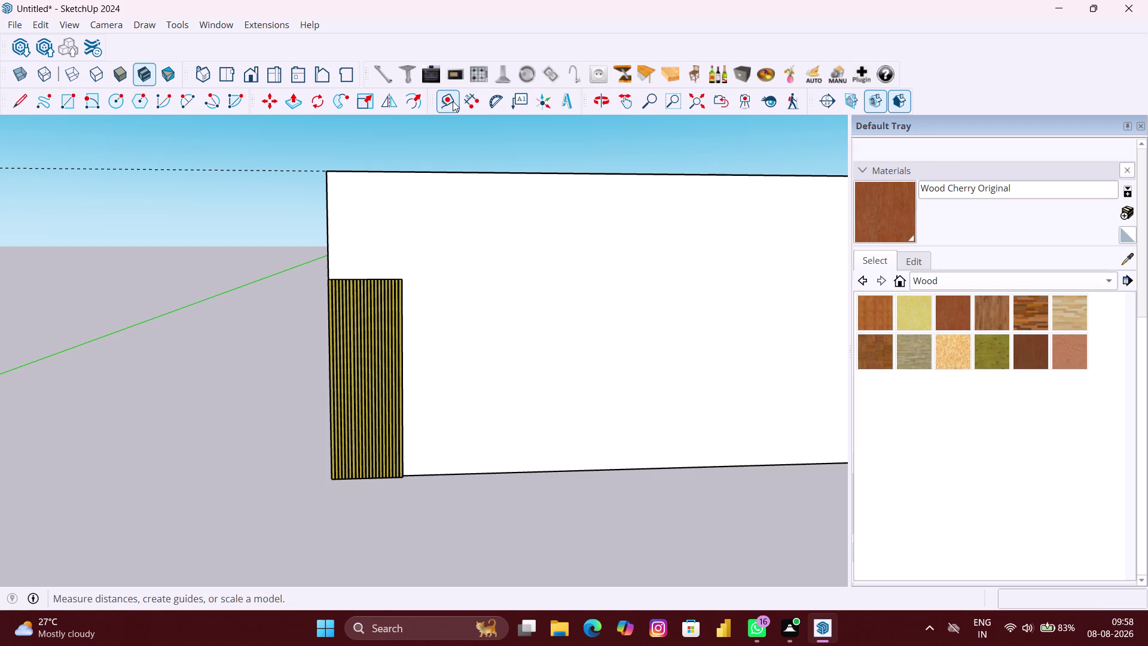
click(481, 472)
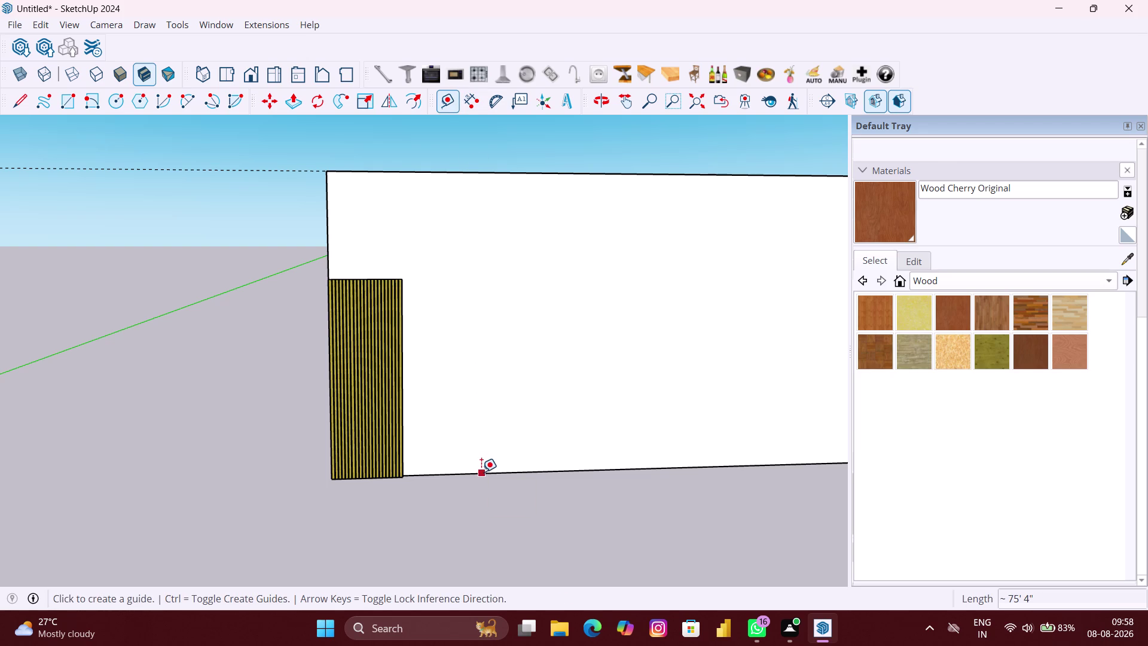
text(12)
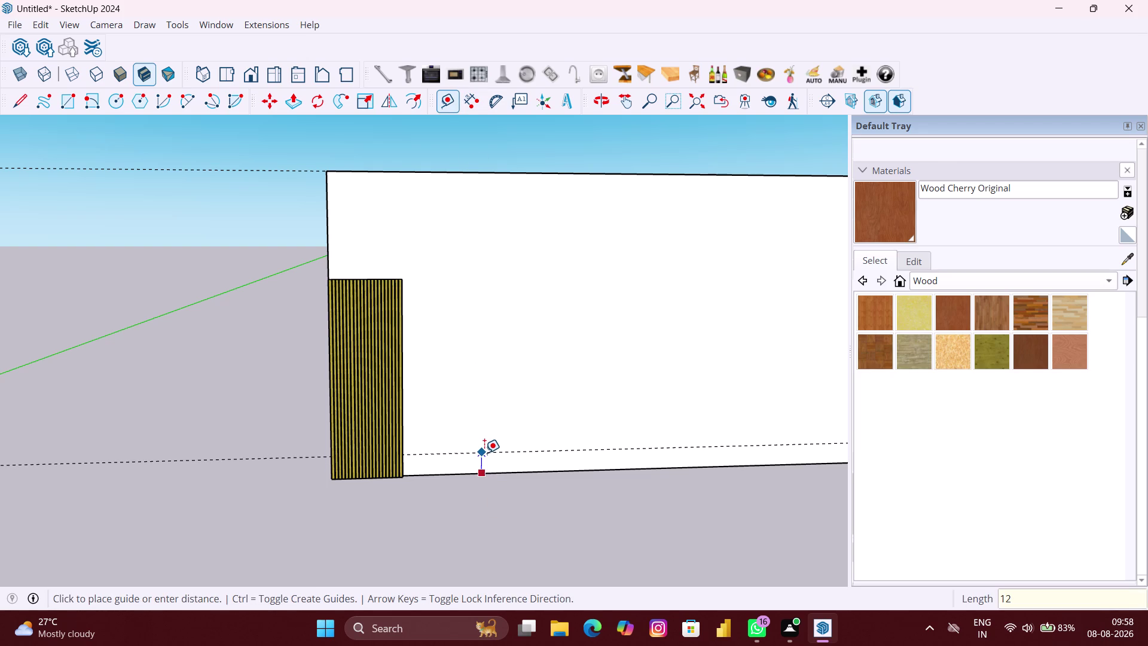
key(shift+quotedbl)
key(Return)
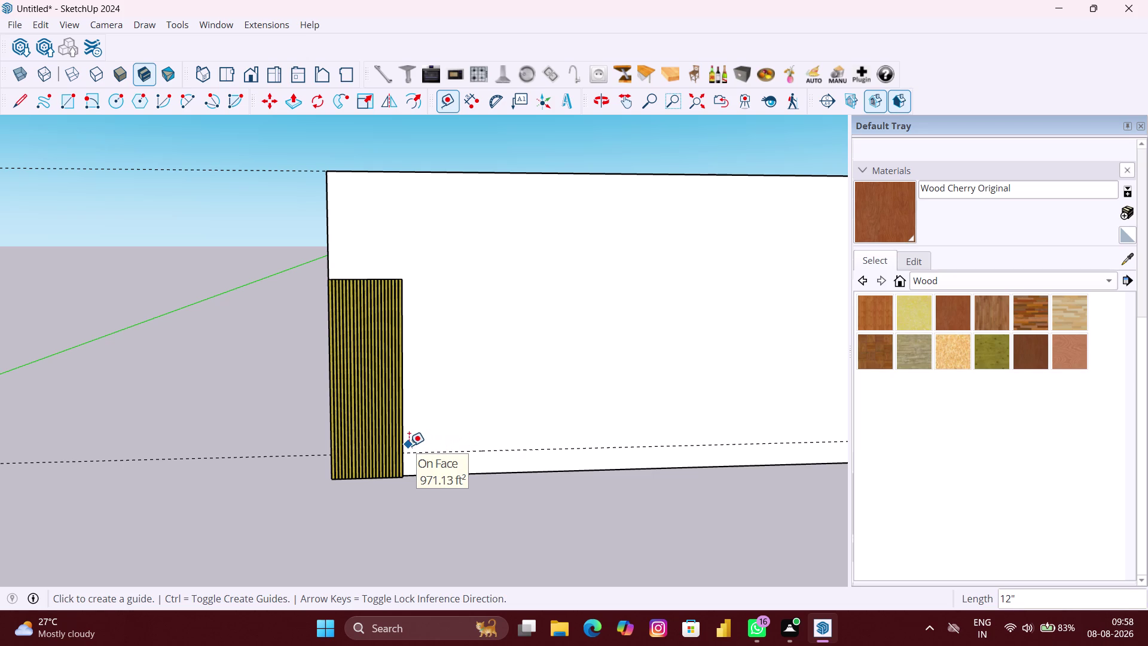
key(space)
middle_drag(393, 440, 379, 446)
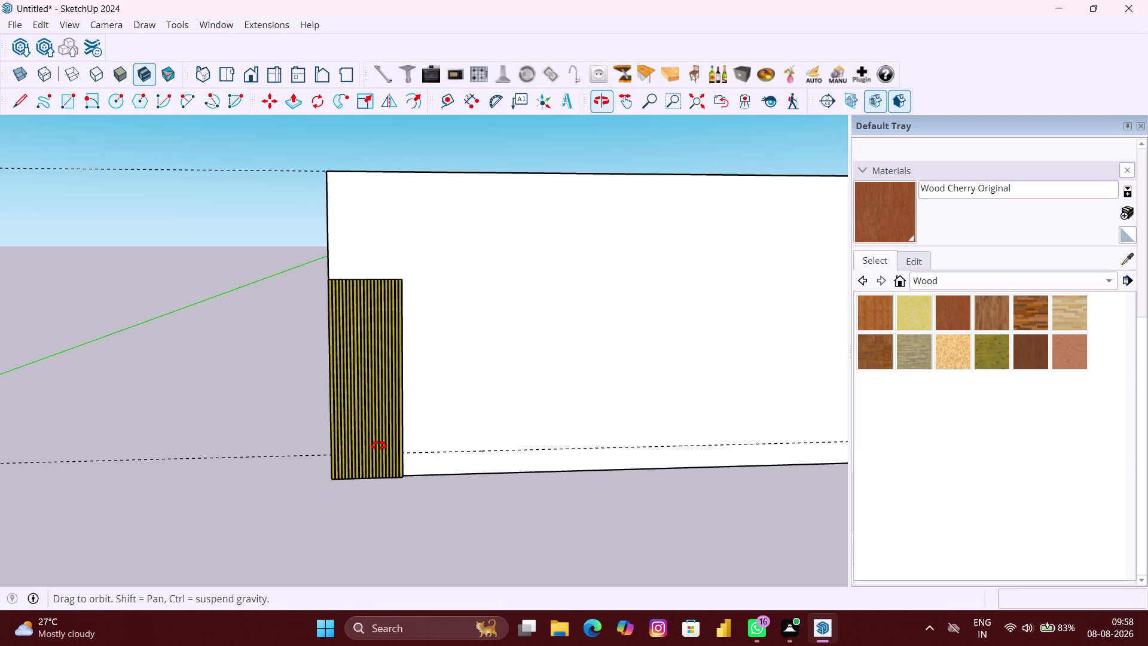
middle_drag(379, 446, 304, 466)
scroll(up, 3)
middle_drag(424, 414, 408, 417)
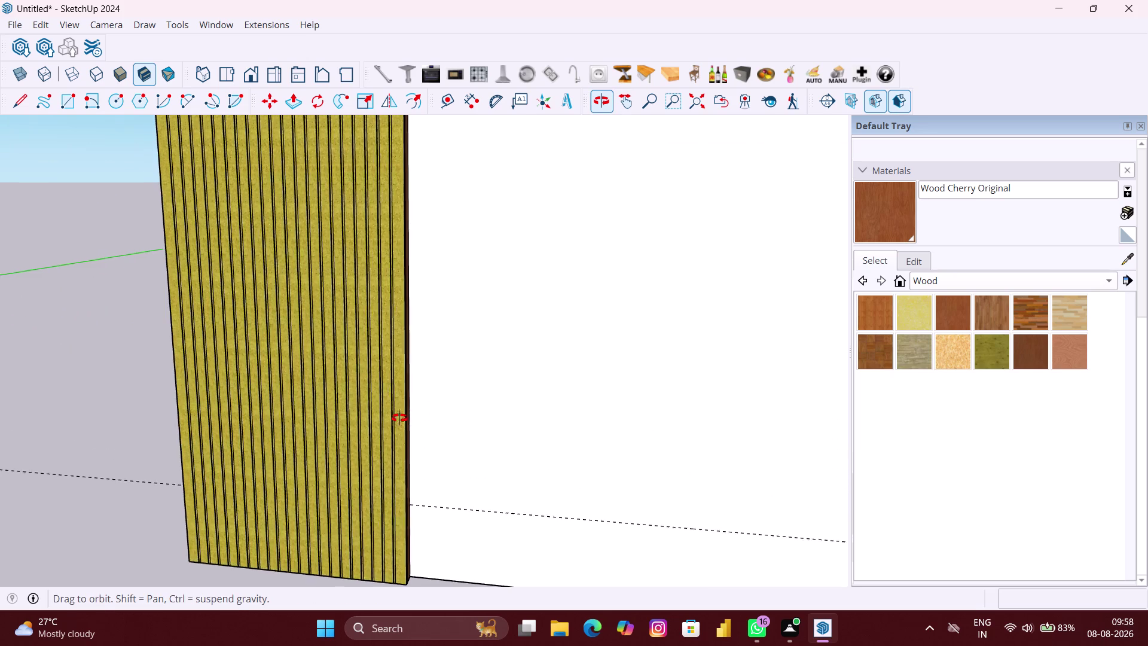
middle_drag(407, 416, 277, 427)
click(545, 401)
right_click(546, 401)
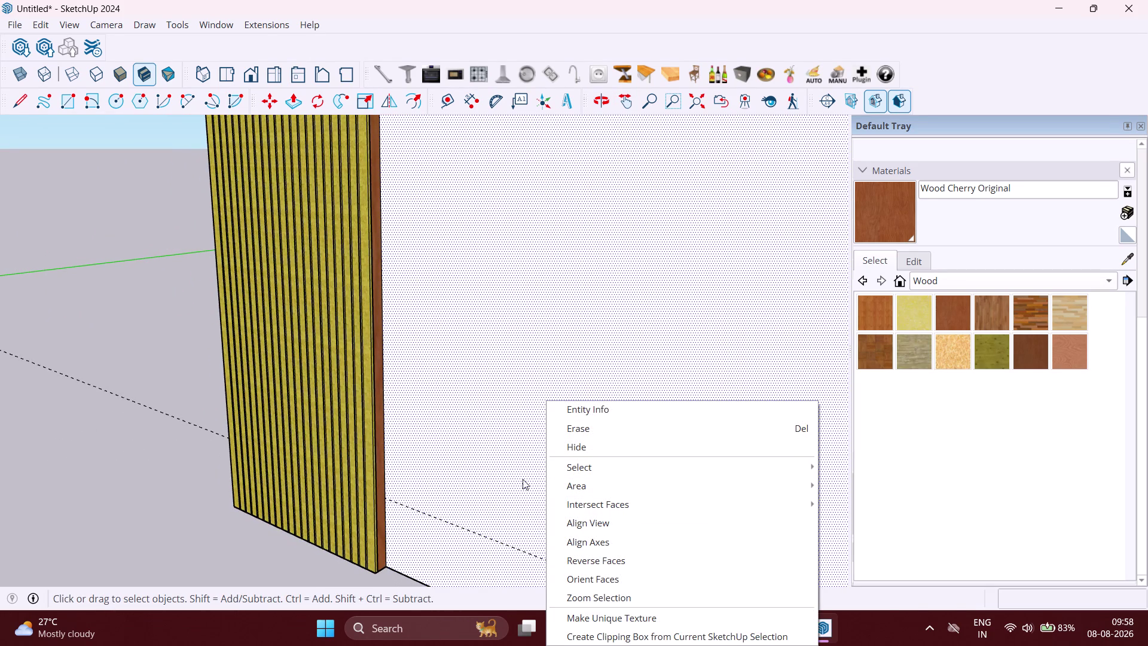
click(520, 458)
scroll(down, 3)
middle_drag(666, 456, 735, 468)
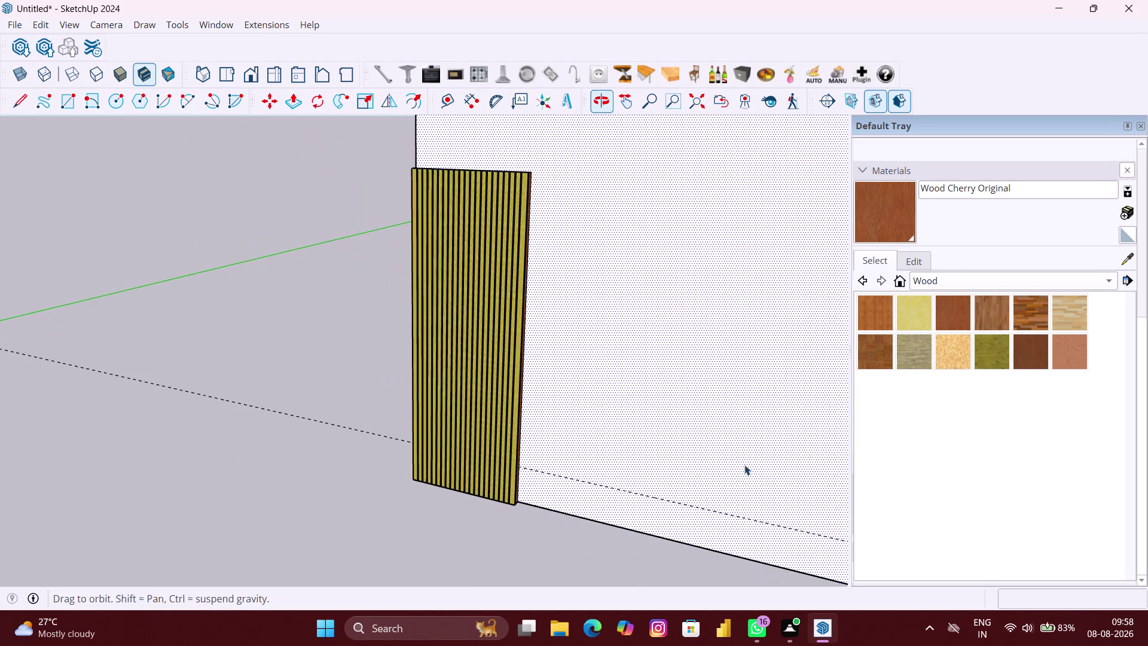
double_click(741, 352)
right_click(742, 352)
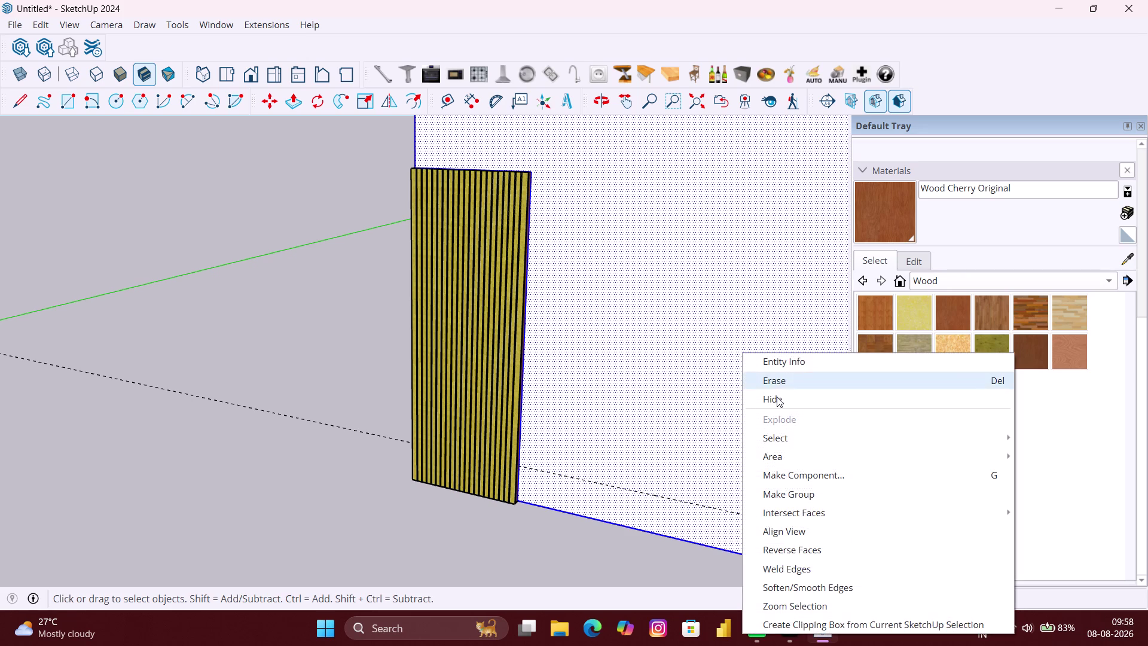
click(784, 493)
click(575, 534)
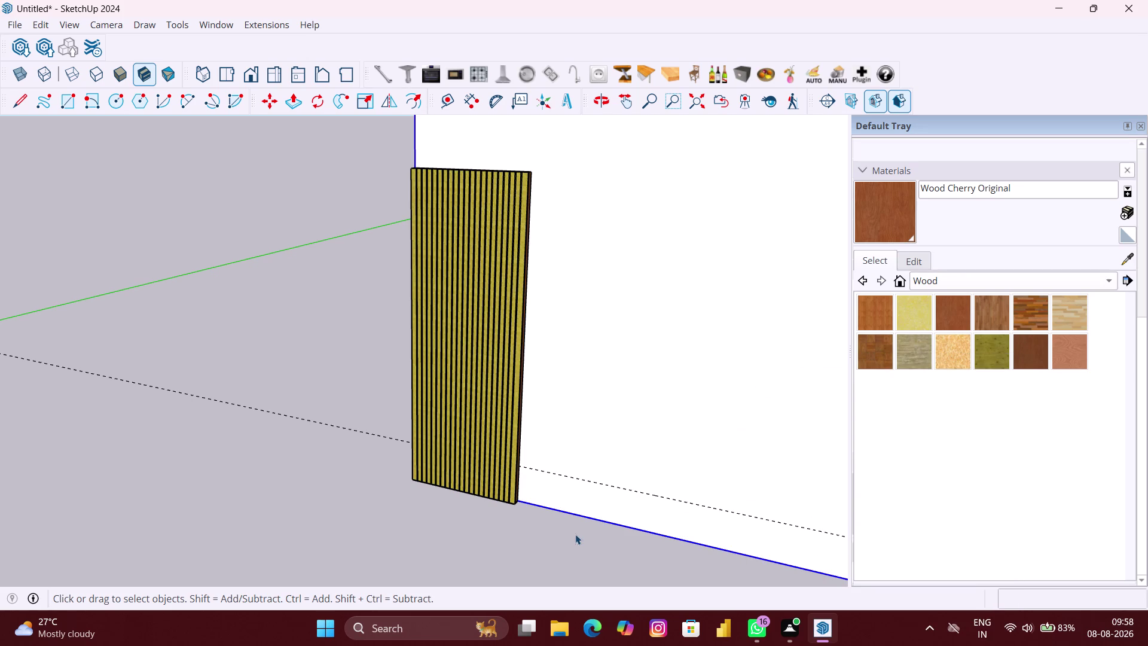
scroll(down, 3)
middle_drag(504, 422, 634, 443)
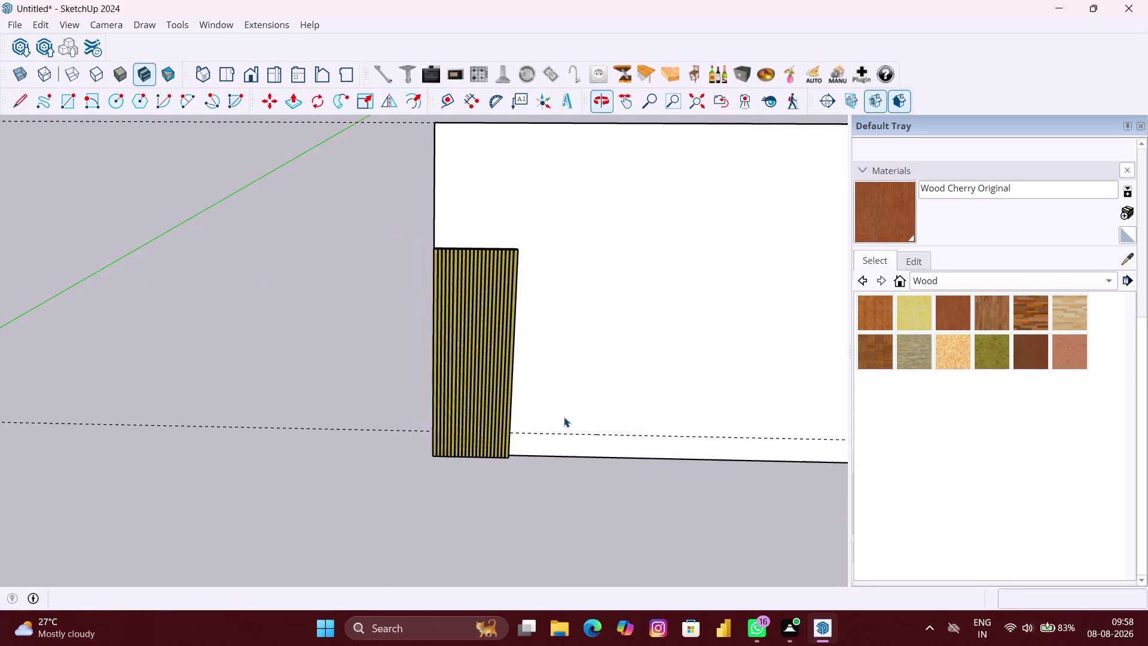
scroll(up, 3)
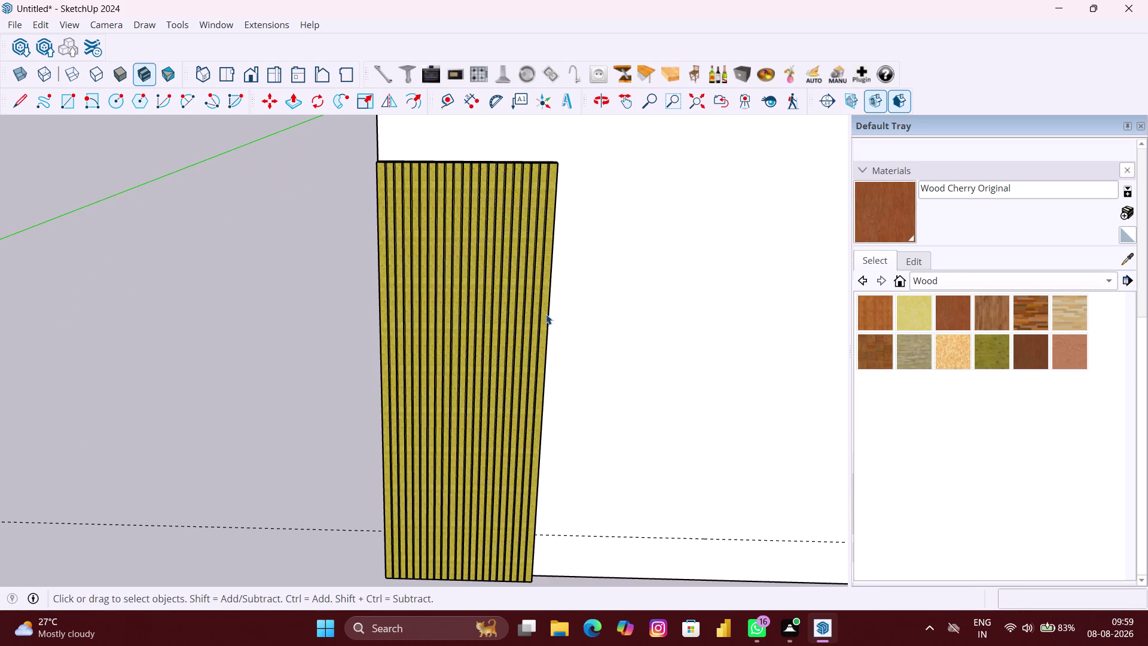
drag(546, 314, 378, 284)
drag(378, 284, 376, 280)
scroll(down, 3)
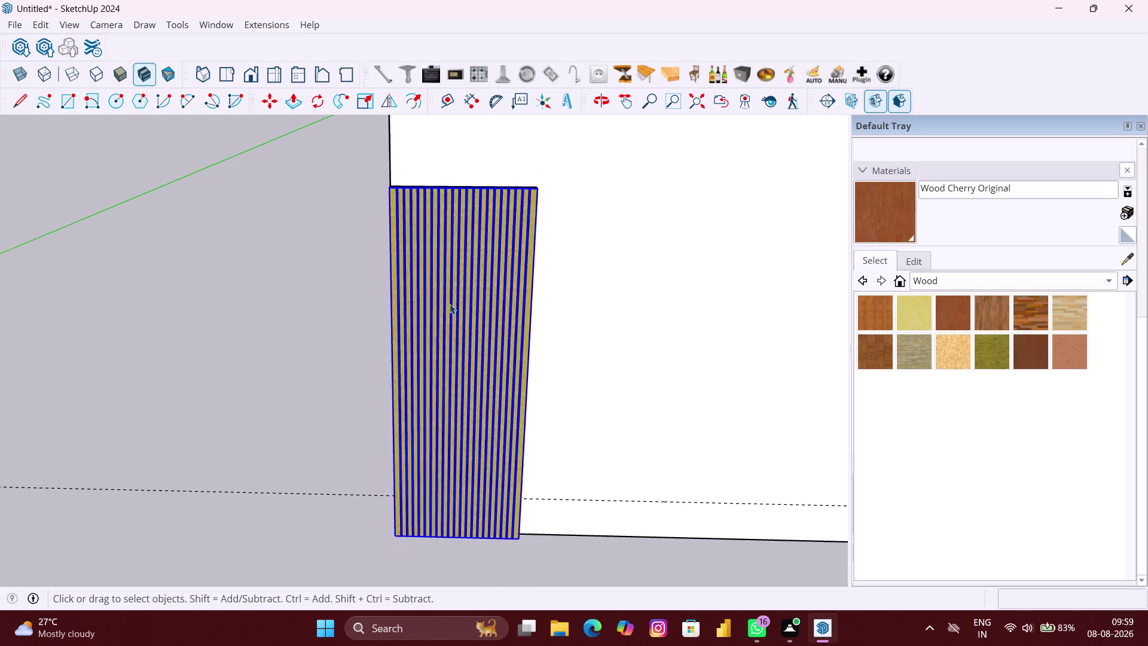
Orbit around the striped panel to check its depth from the front and side.
right_click(479, 294)
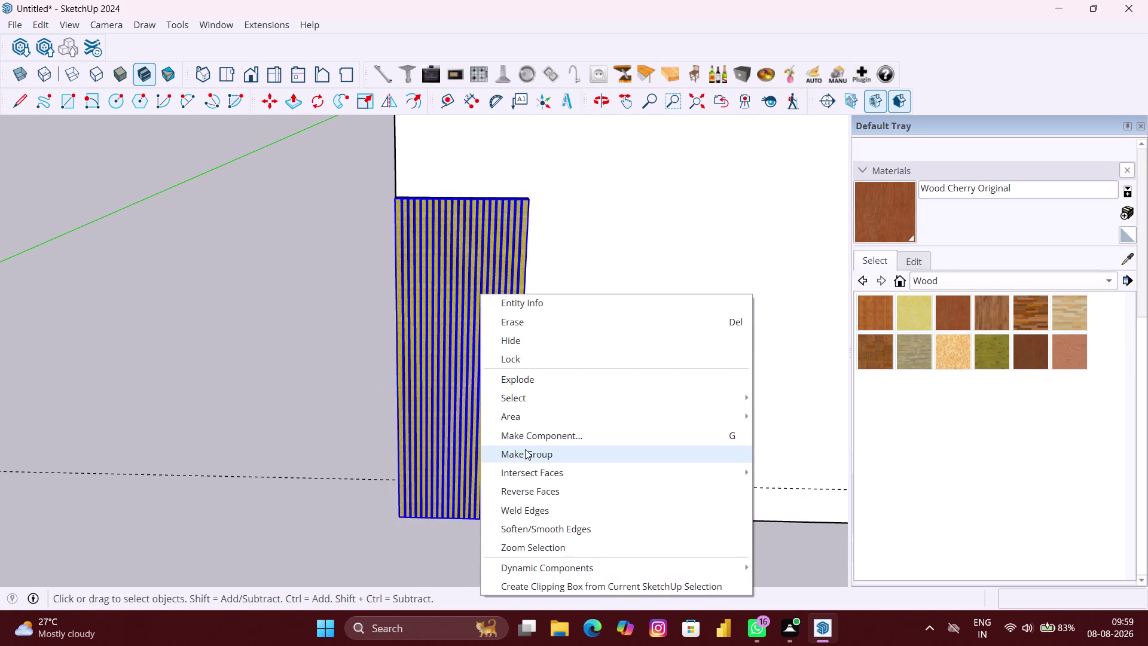
scroll(down, 3)
middle_drag(400, 342, 652, 363)
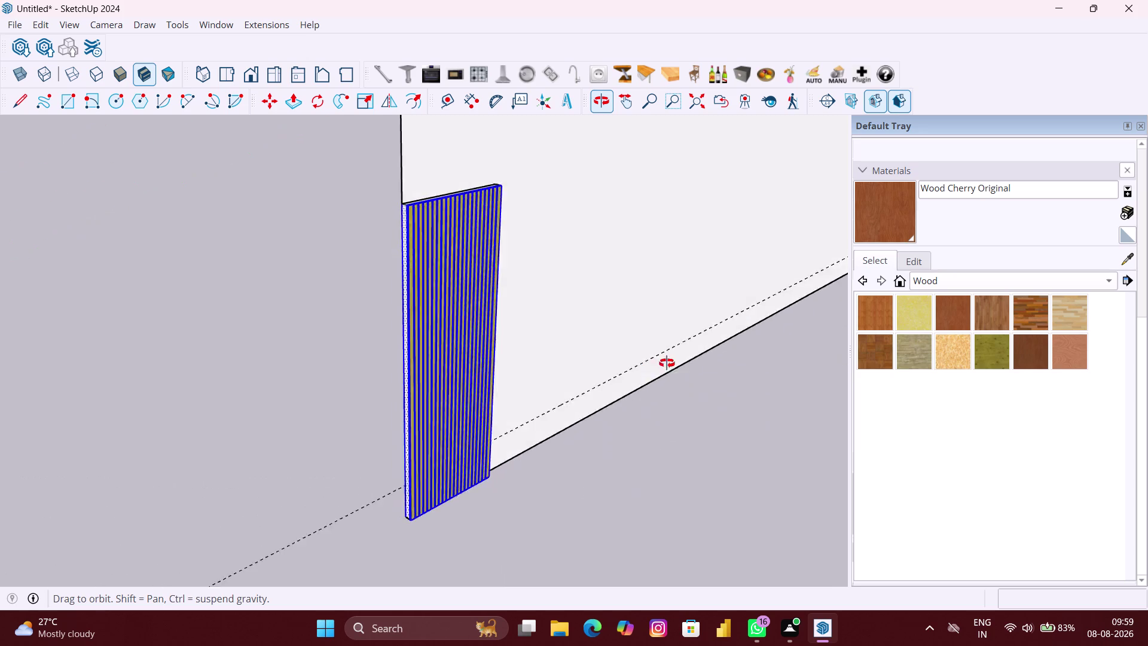
middle_drag(652, 362, 423, 367)
scroll(up, 3)
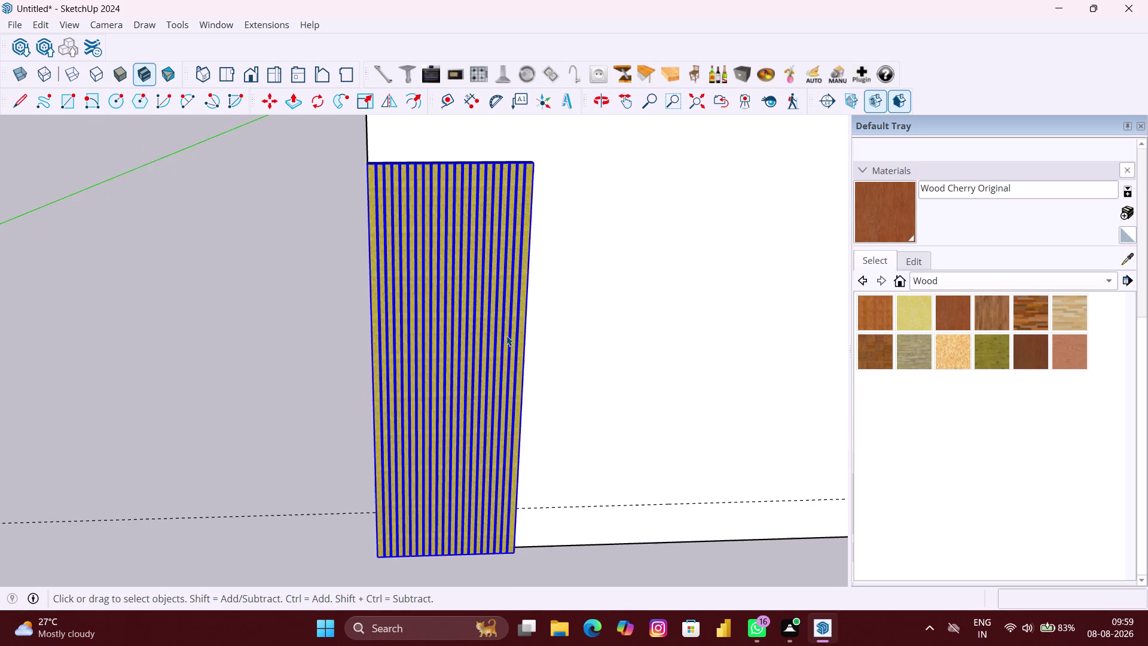
middle_drag(507, 336, 487, 517)
scroll(up, 3)
scroll(down, 3)
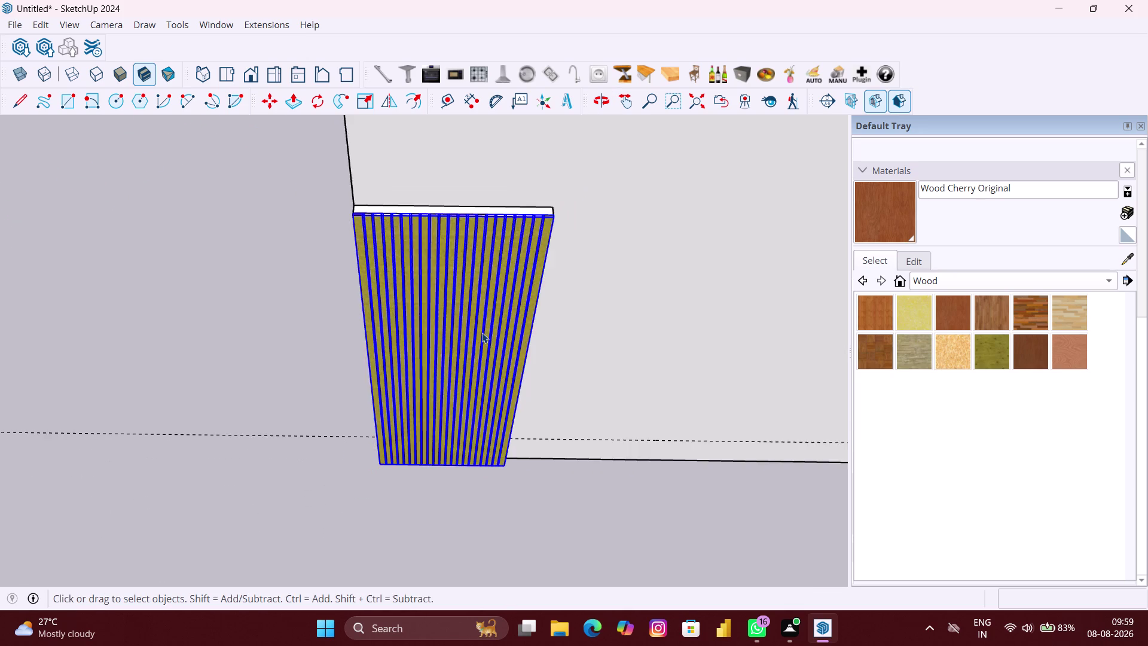
scroll(down, 3)
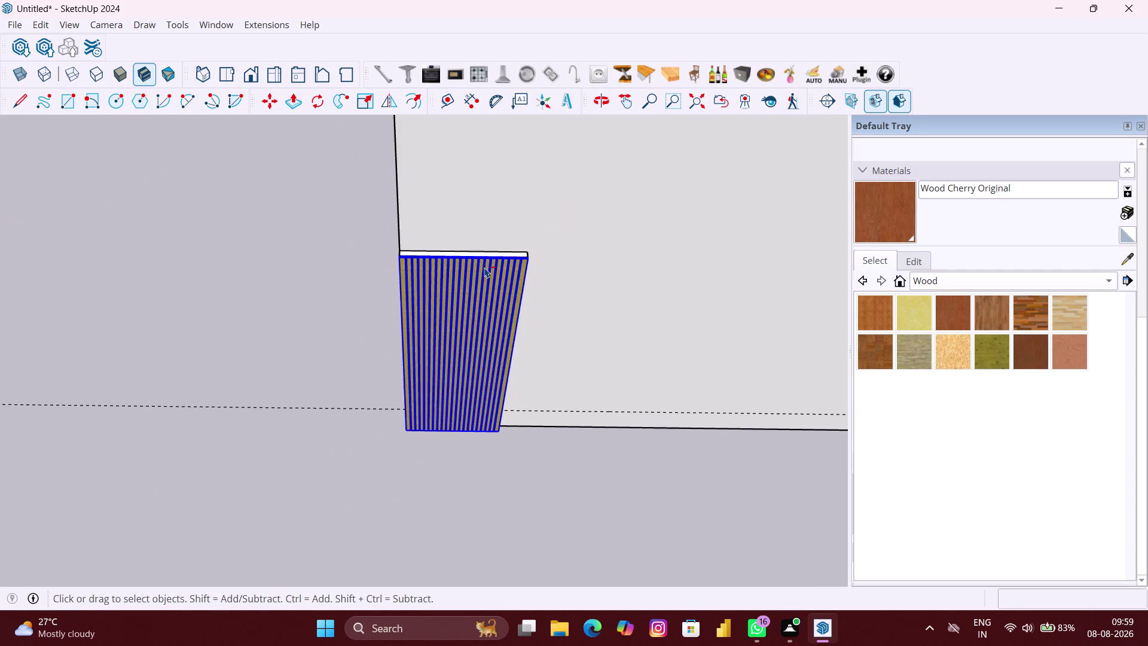
scroll(up, 3)
scroll(up, 3)
Select the striped panel geometry, adding its bottom face to the selection.
click(517, 239)
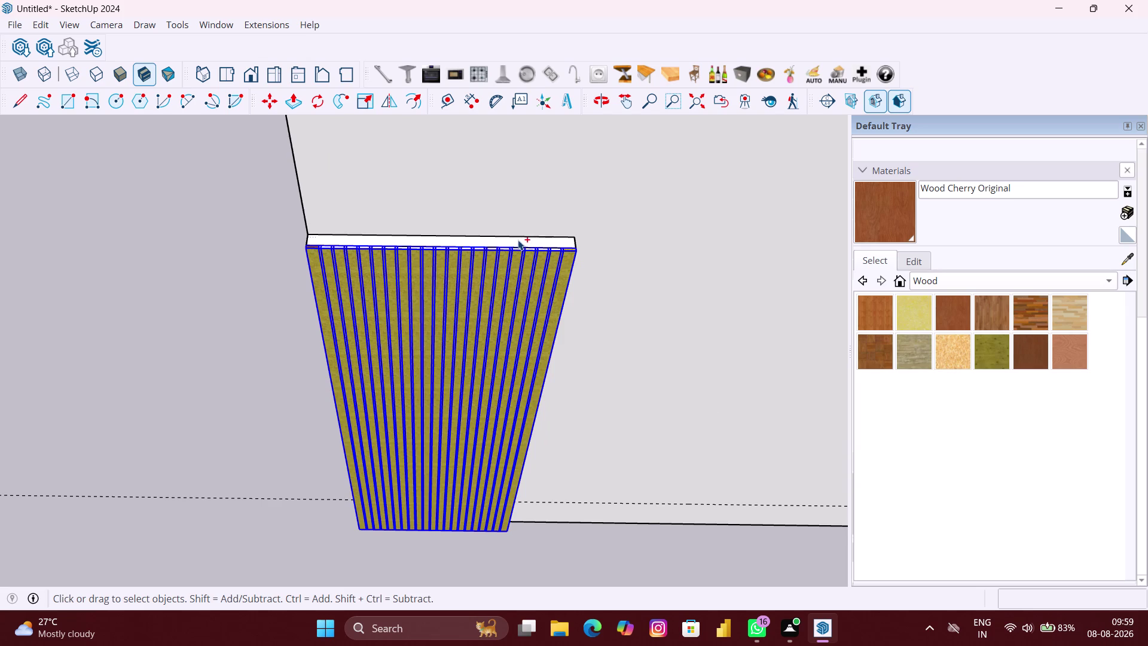
middle_drag(532, 333, 197, 298)
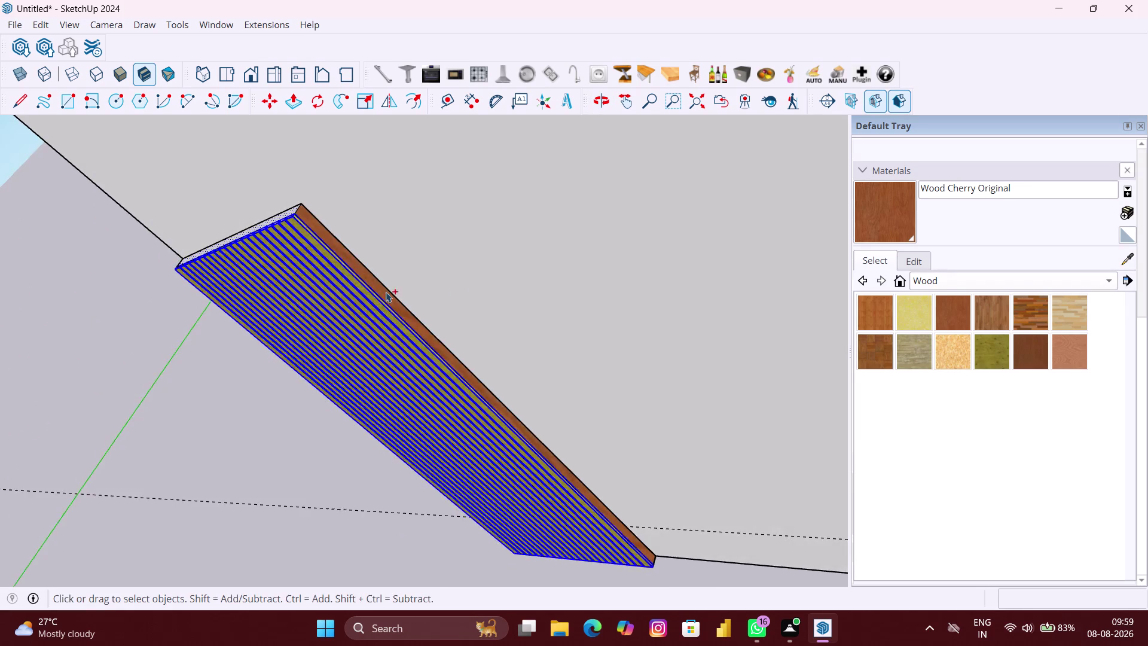
scroll(up, 3)
click(385, 307)
scroll(down, 3)
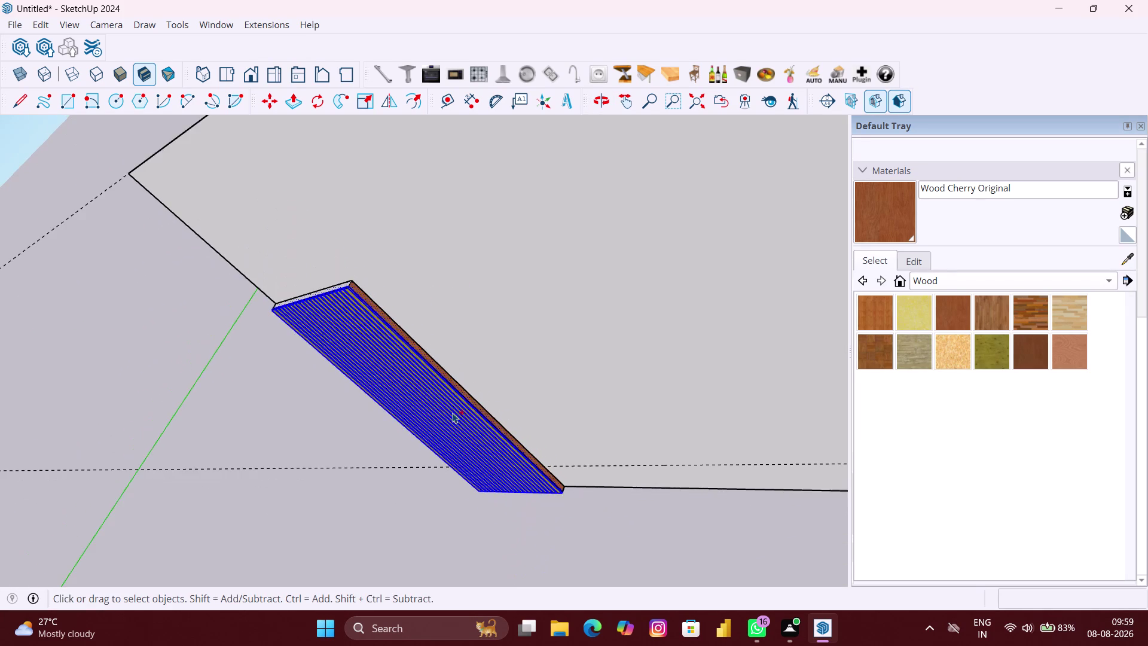
middle_drag(452, 413, 473, 308)
scroll(down, 3)
middle_drag(360, 412, 424, 329)
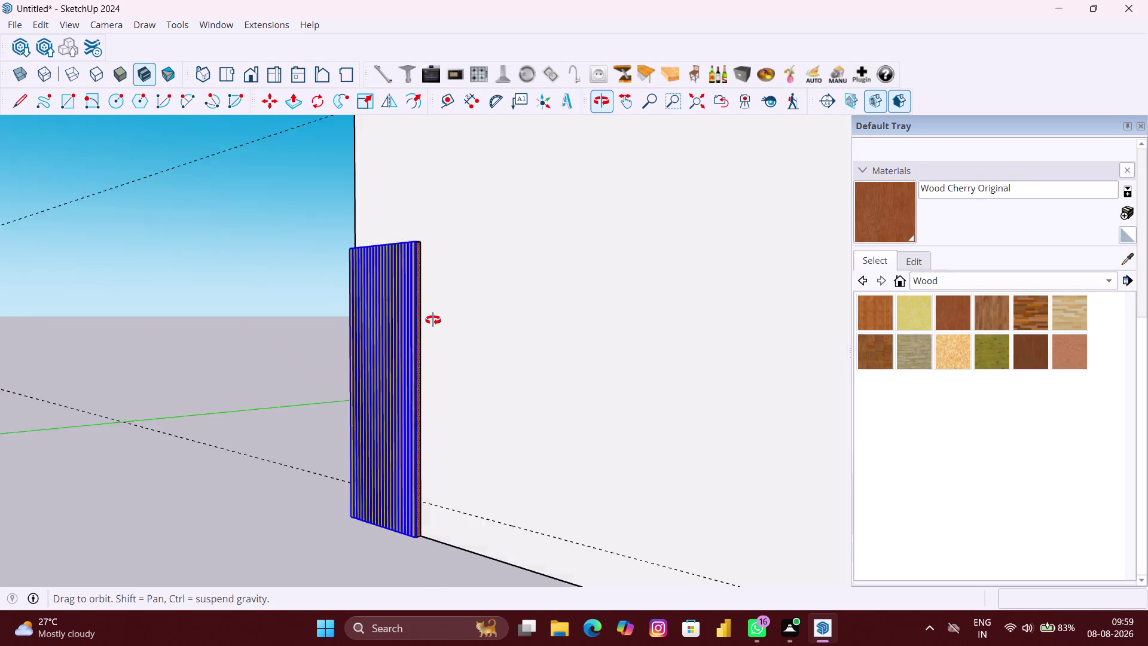
middle_drag(424, 328, 493, 262)
scroll(up, 3)
scroll(up, 3)
middle_drag(362, 566, 404, 457)
scroll(up, 3)
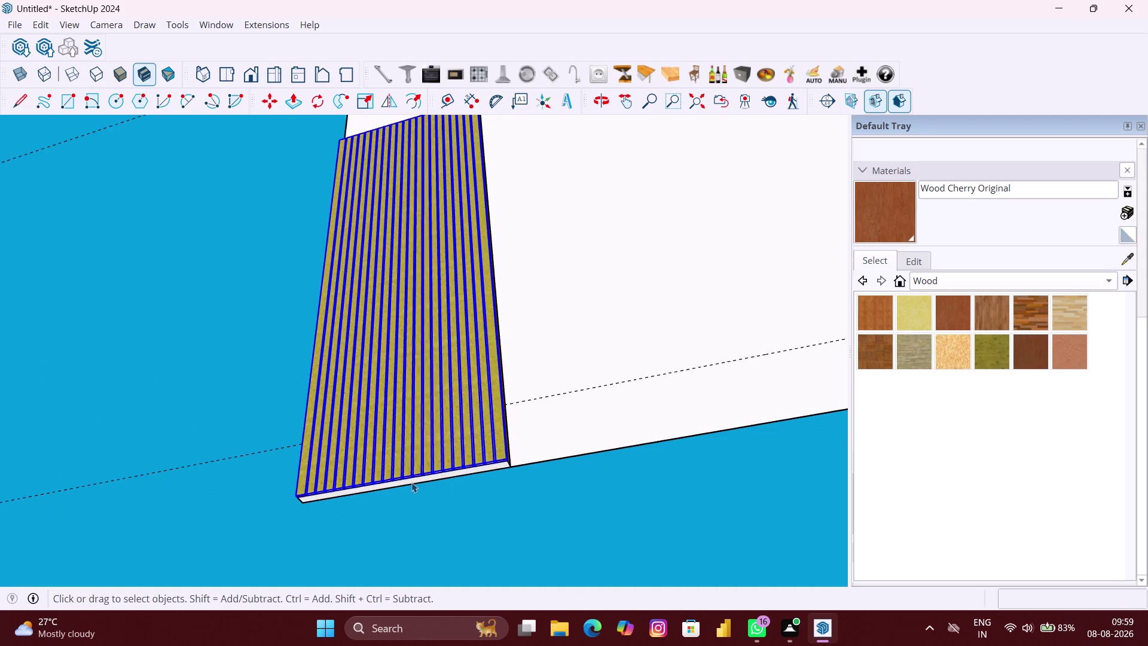
scroll(up, 3)
scroll(up, 3)
click(426, 477)
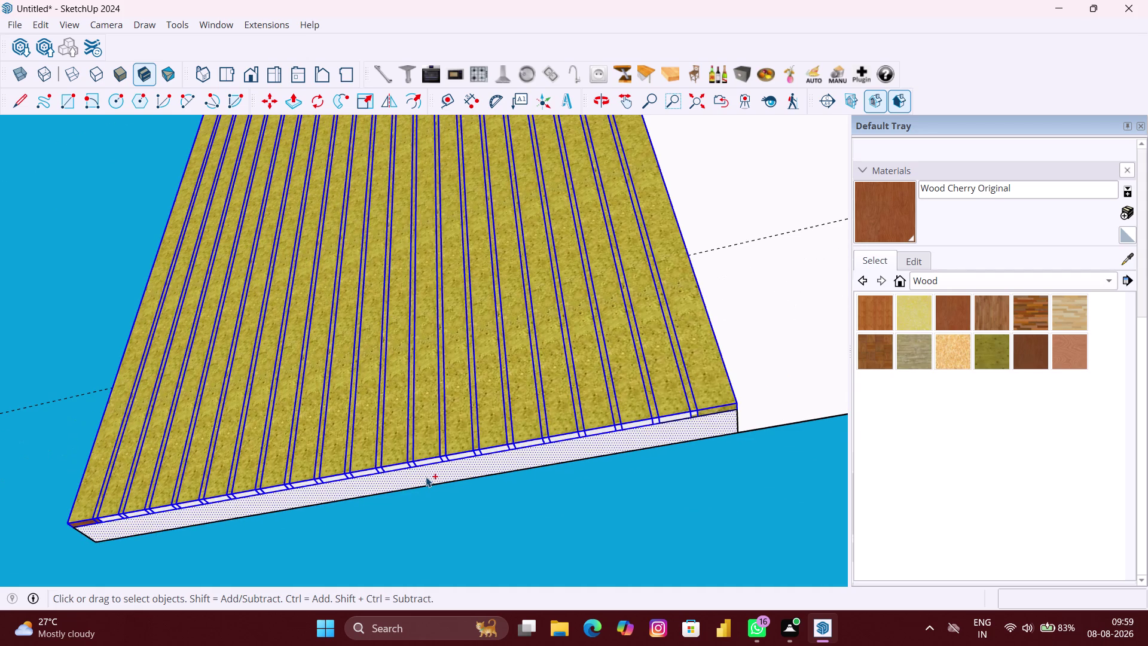
Make the selected panel geometry a group and check the result.
scroll(down, 3)
right_click(428, 484)
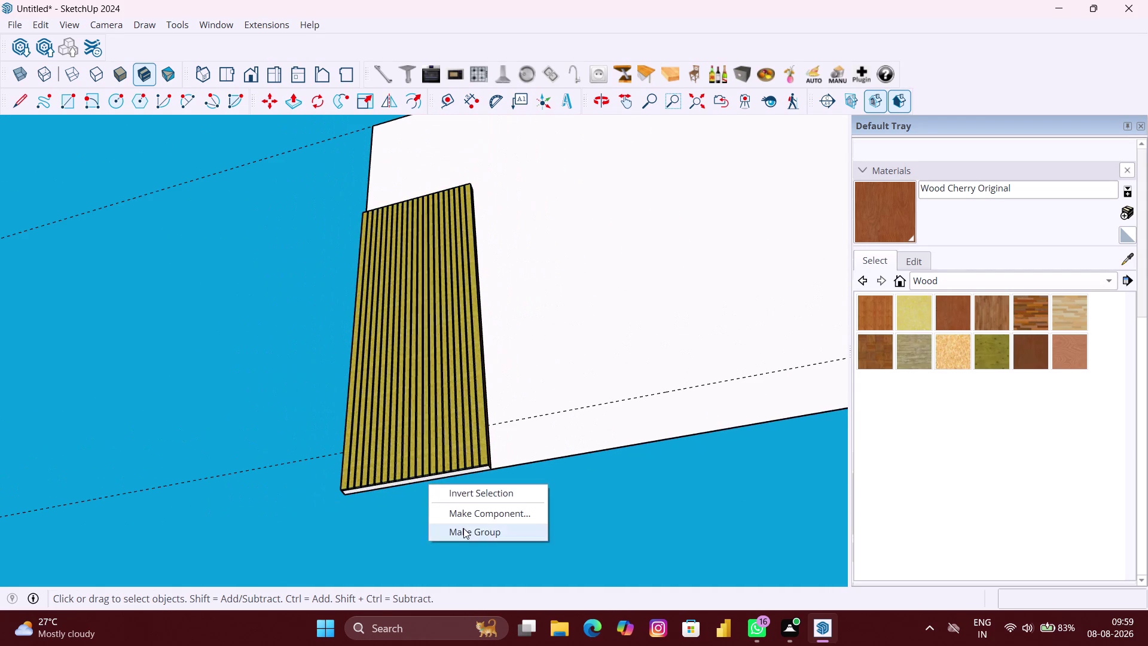
click(464, 528)
scroll(down, 3)
middle_drag(460, 493, 460, 500)
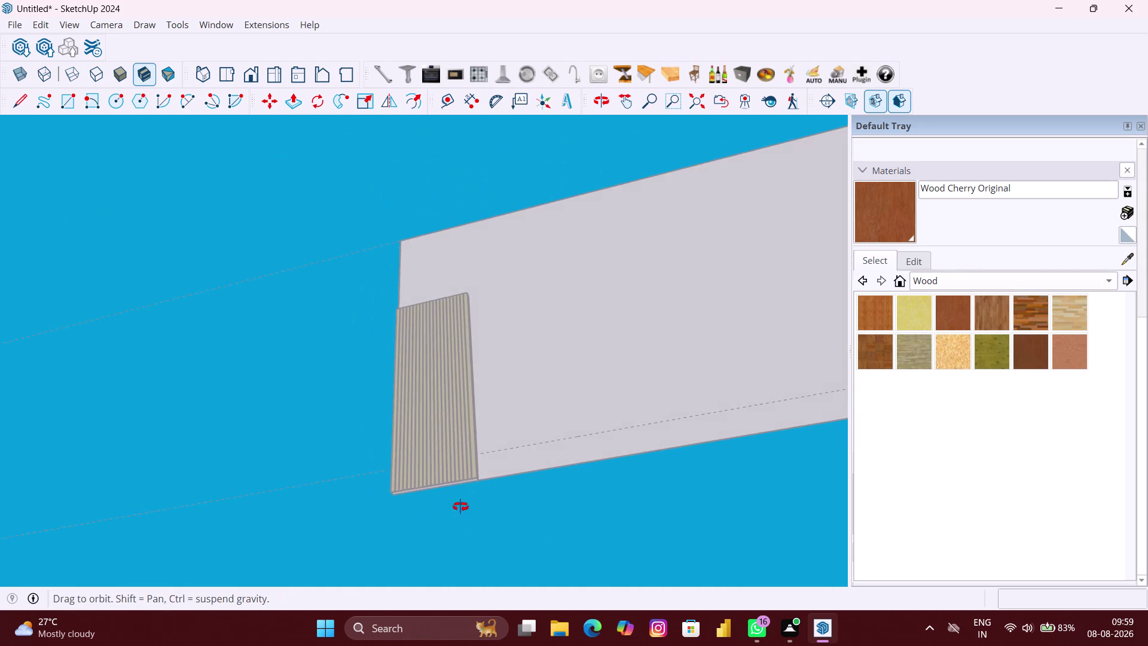
Drag across the grouped panel, then clear the selection.
middle_drag(460, 500, 473, 601)
scroll(down, 3)
drag(448, 491, 429, 474)
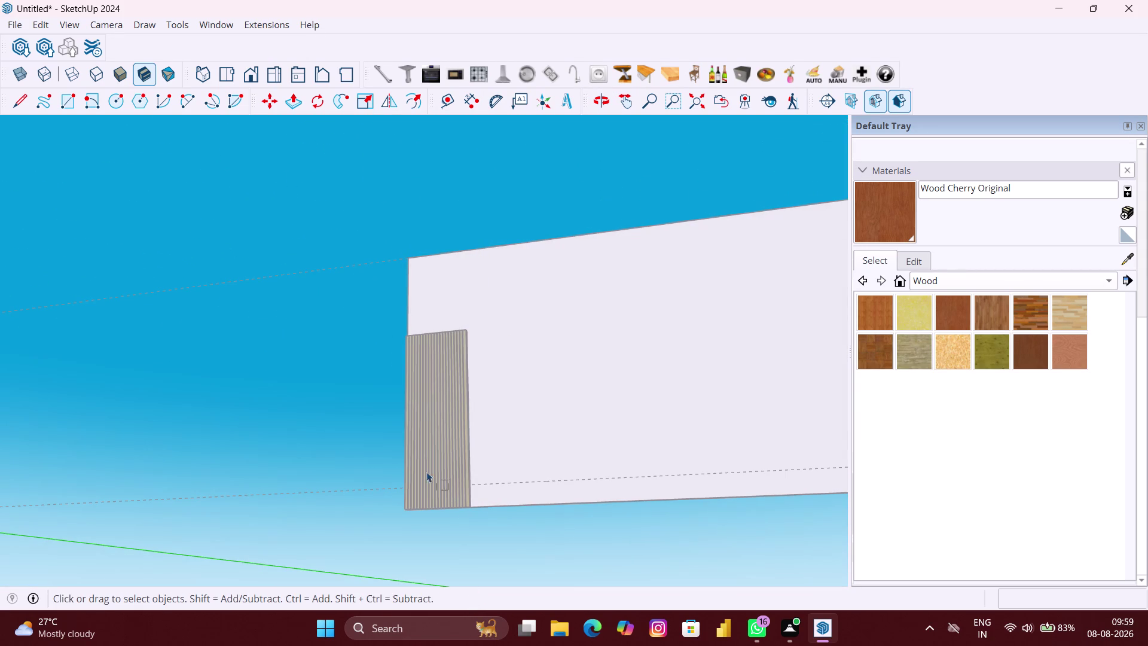
drag(429, 474, 411, 454)
key(Escape)
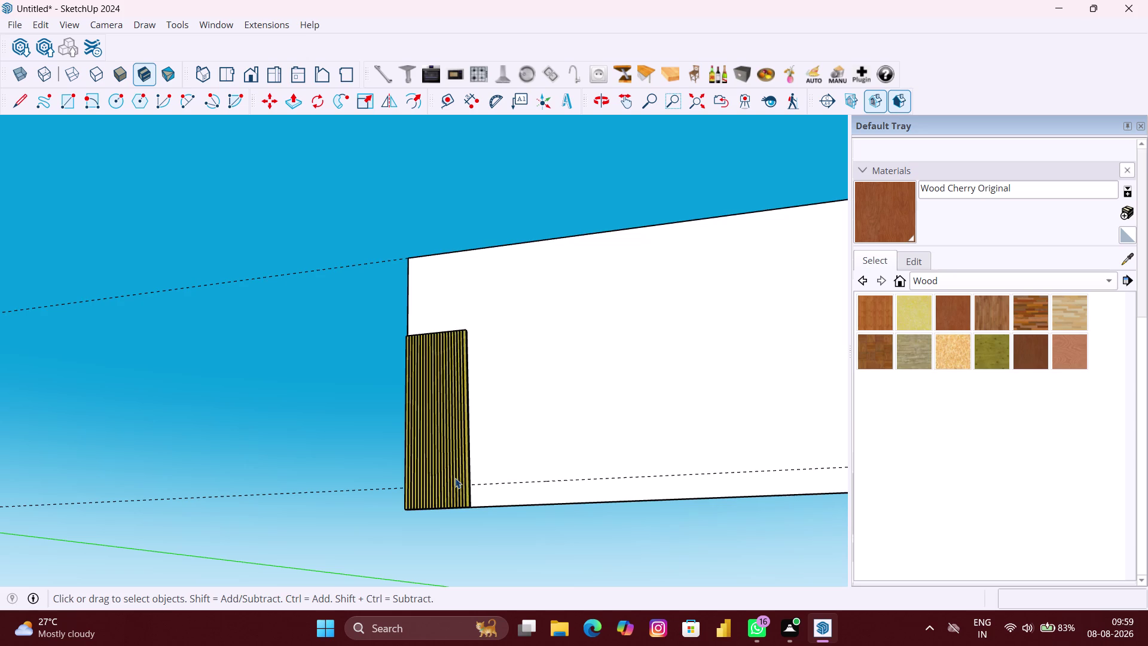
Orbit close to the panel's bottom edge and enter the group for editing.
scroll(up, 3)
middle_drag(452, 484, 370, 491)
scroll(up, 3)
drag(532, 496, 124, 439)
scroll(down, 3)
scroll(down, 3)
middle_drag(284, 474, 348, 358)
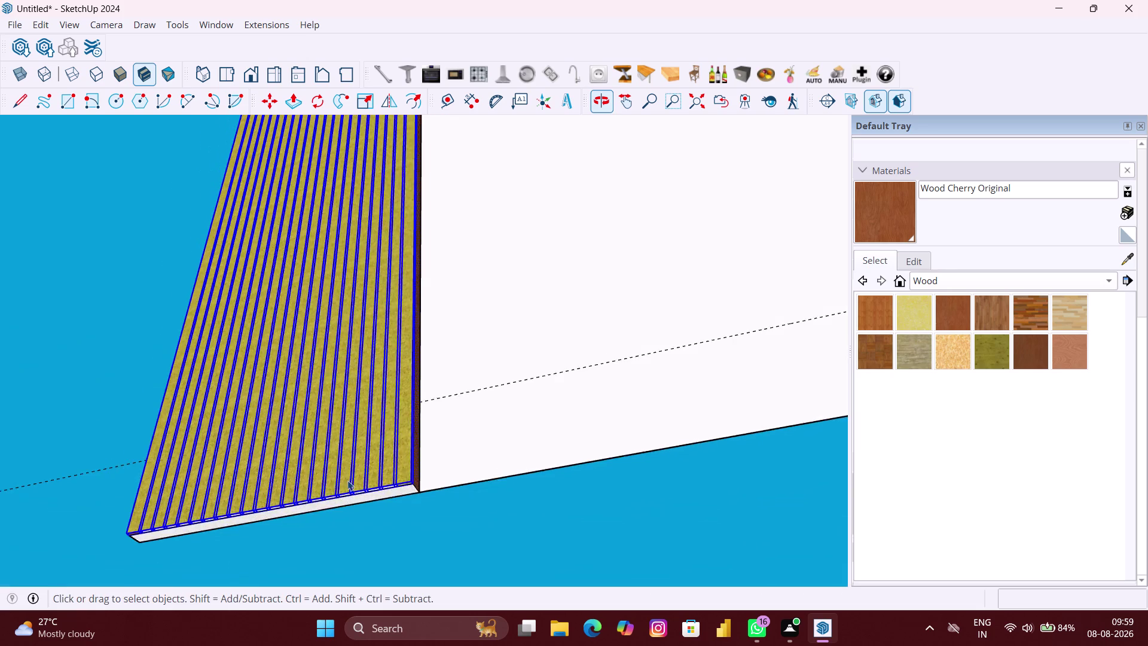
scroll(up, 3)
middle_drag(349, 513, 360, 481)
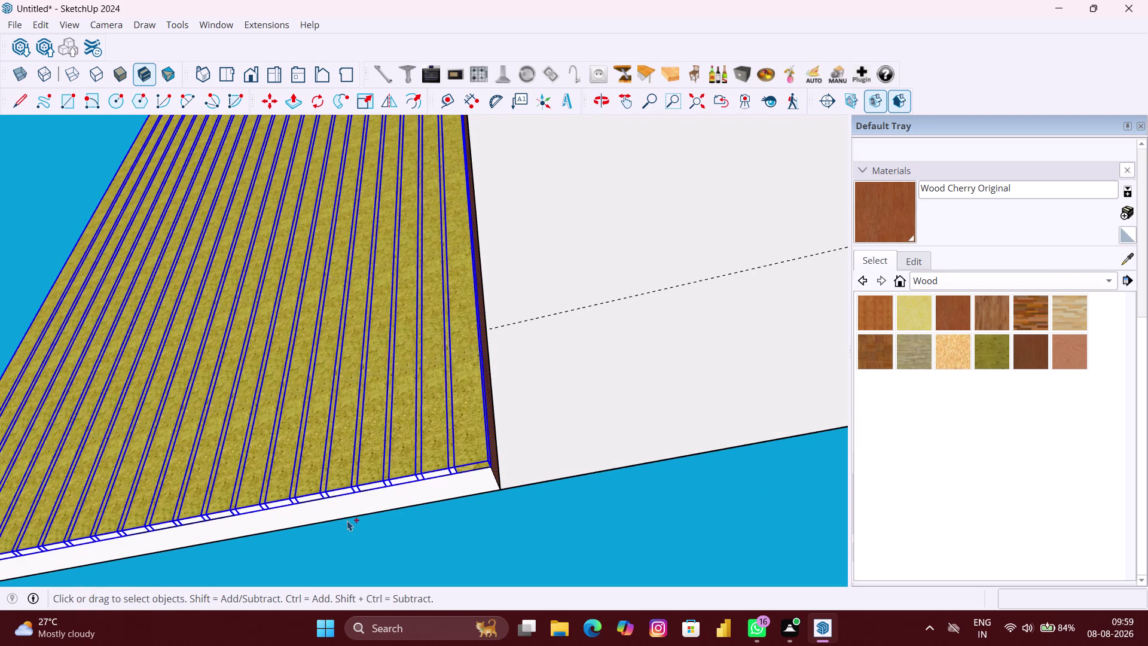
double_click(351, 507)
scroll(down, 3)
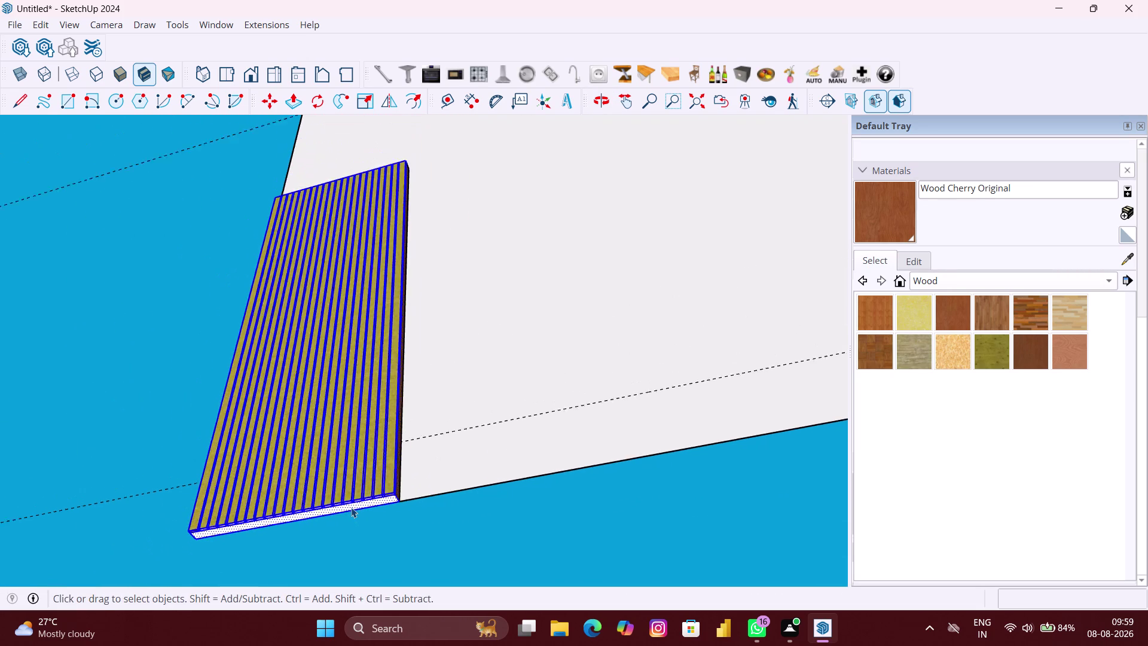
middle_drag(351, 507, 380, 645)
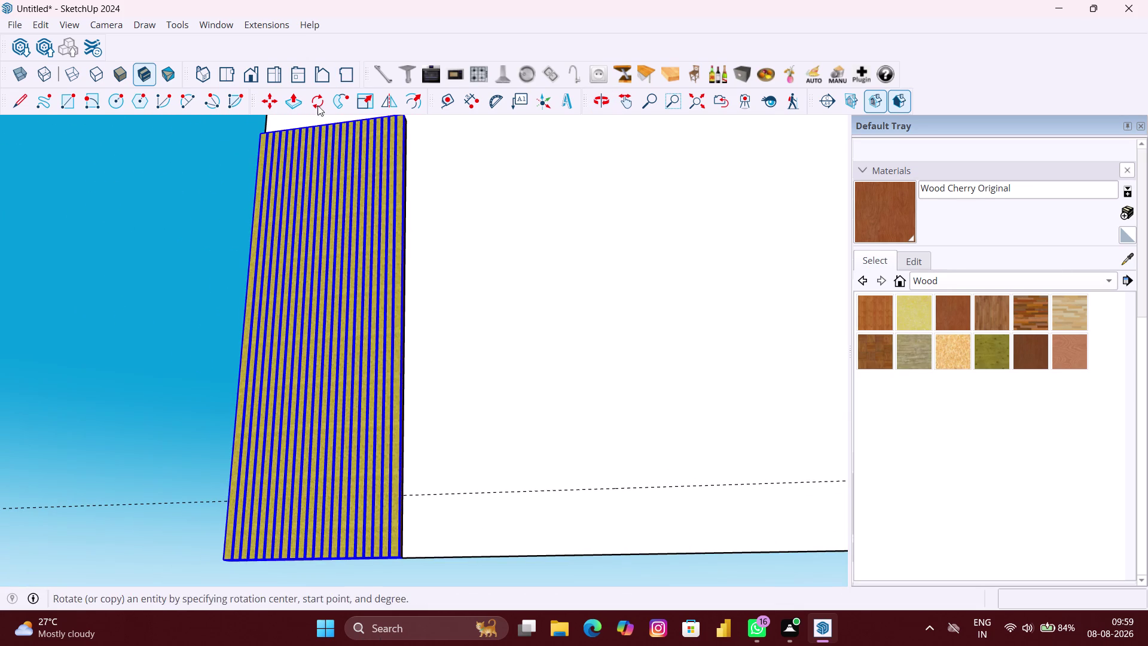
Add the panel's top face to the selected stripes.
middle_drag(308, 142, 335, 302)
middle_drag(359, 282, 359, 285)
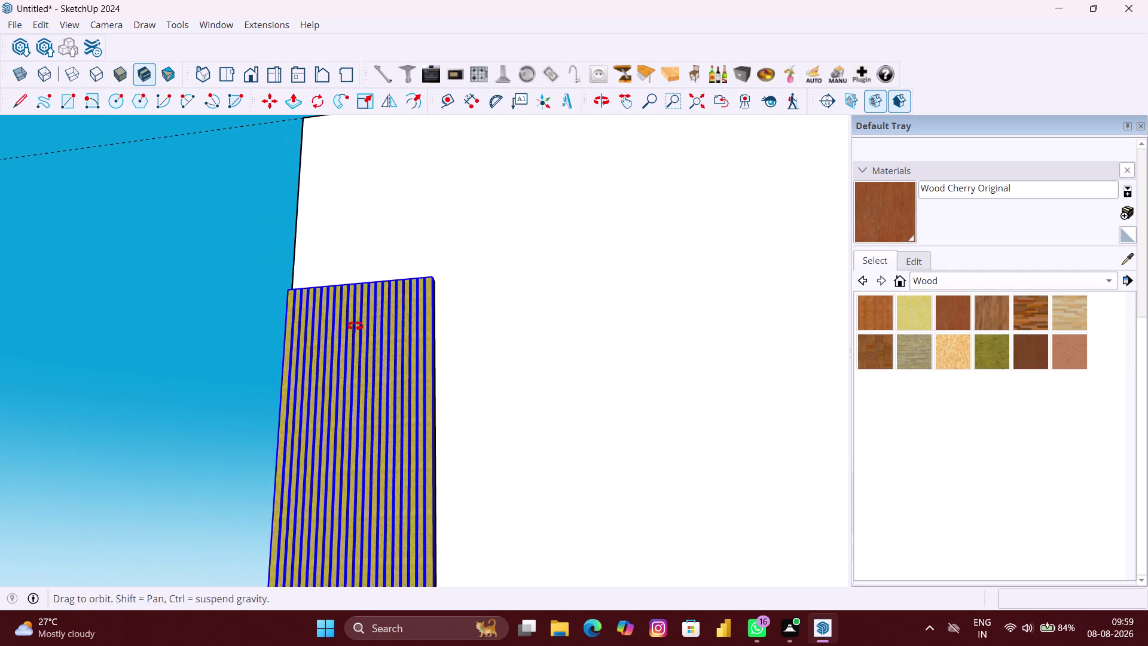
middle_drag(360, 286, 363, 586)
scroll(up, 3)
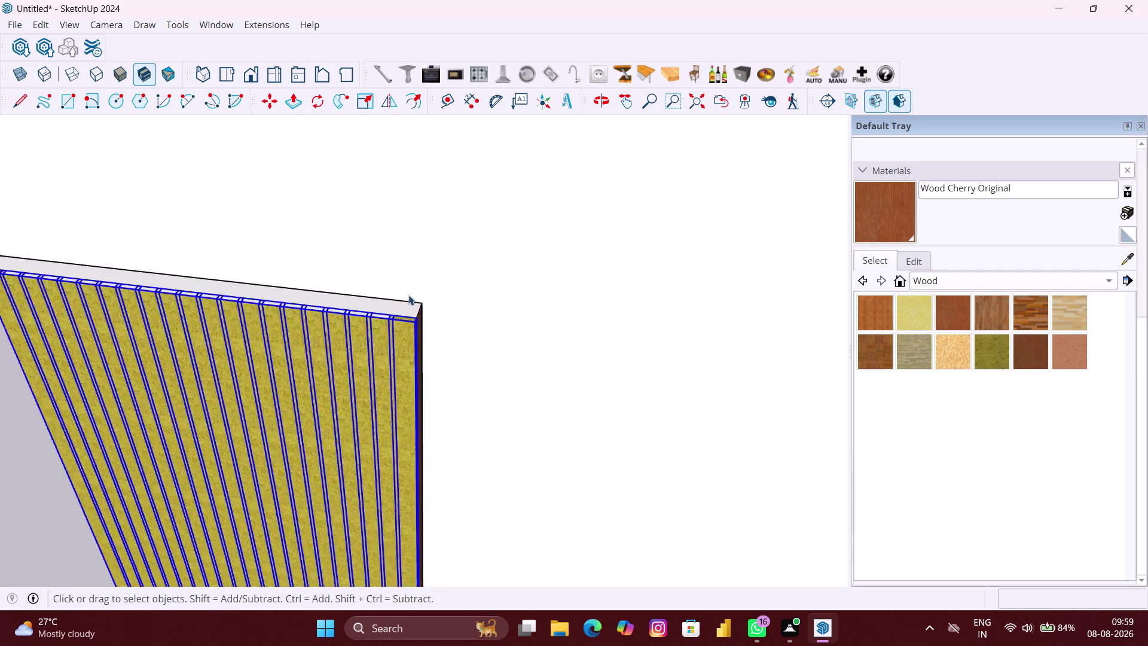
scroll(up, 3)
click(392, 319)
scroll(down, 3)
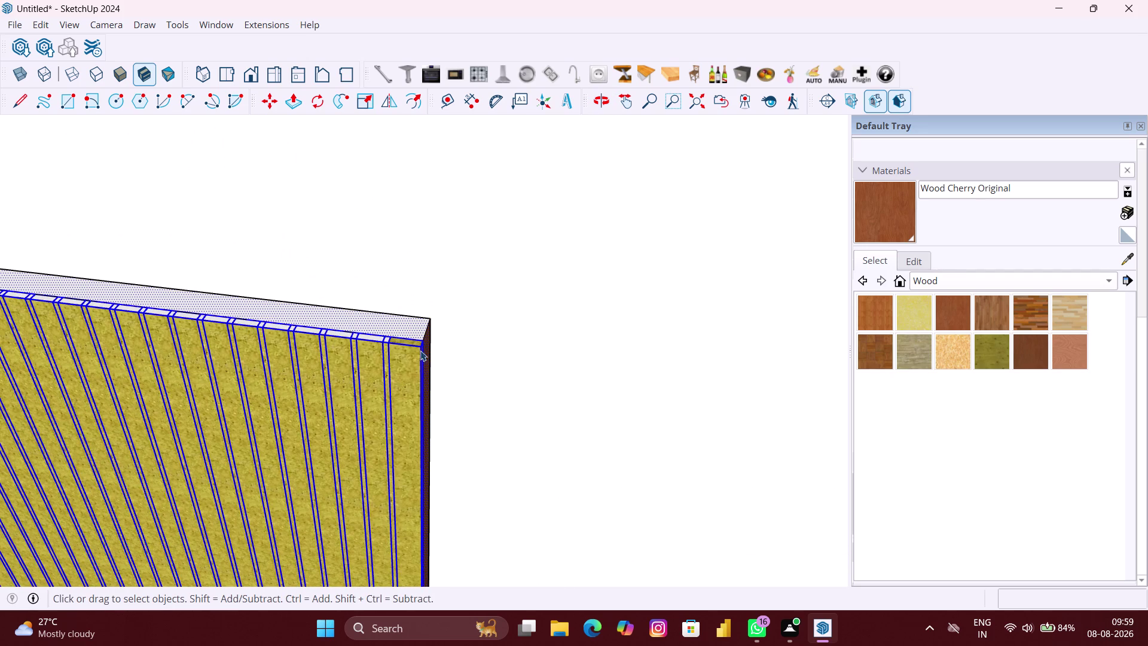
Group the selected panel pieces and view the panel on the wall.
right_click(393, 361)
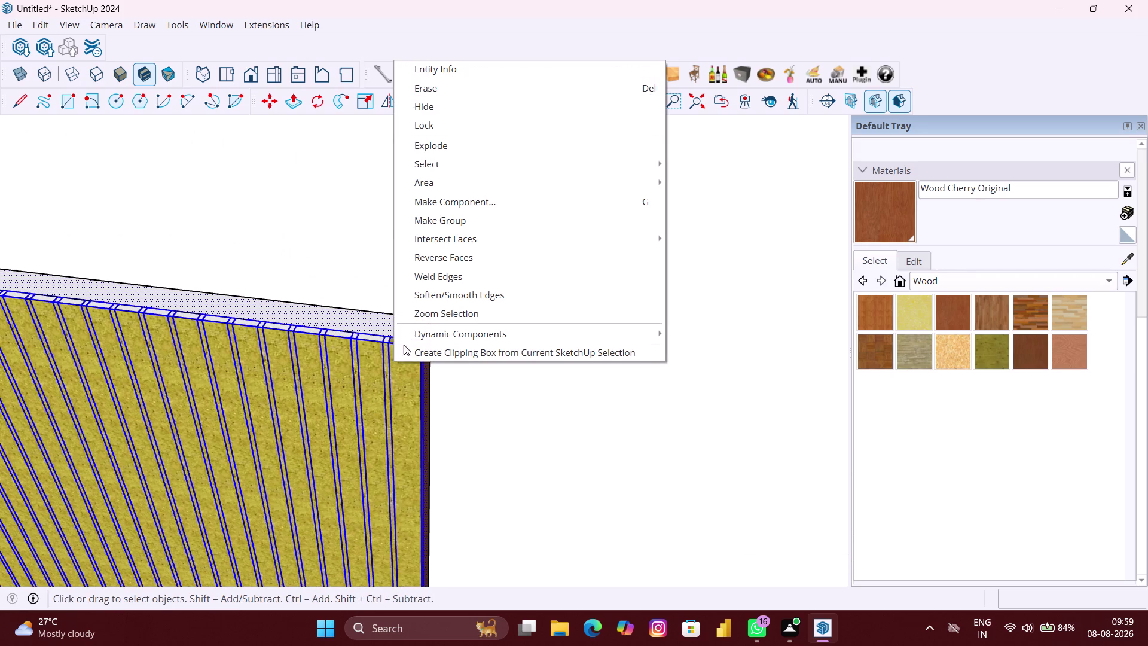
click(433, 219)
scroll(down, 3)
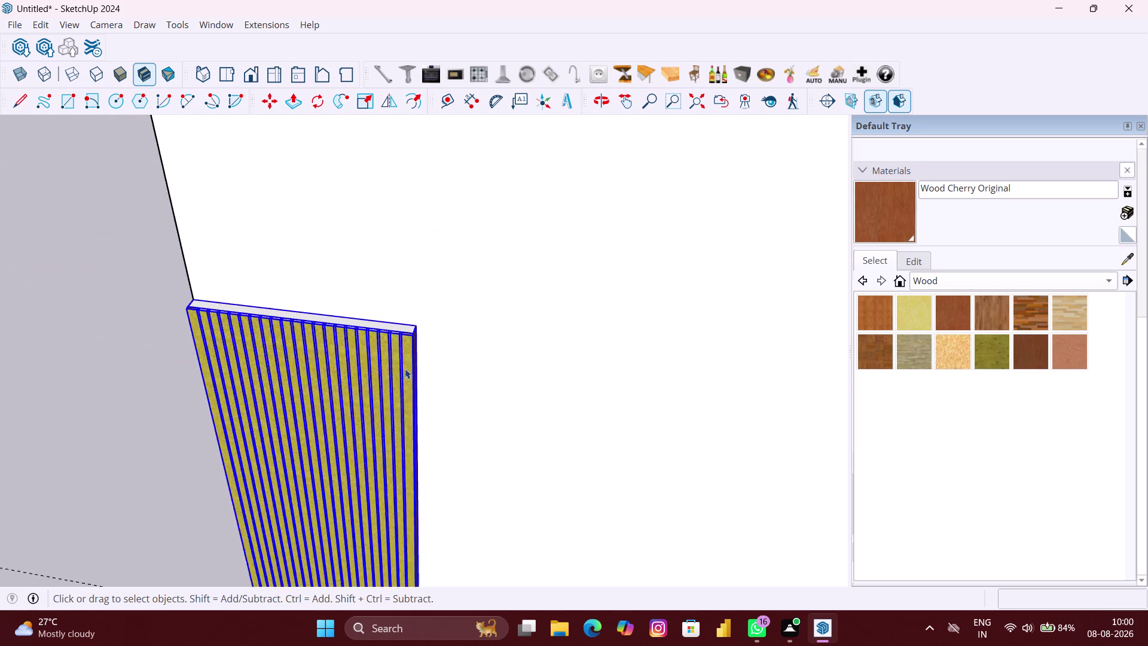
scroll(down, 3)
middle_drag(398, 375, 471, 282)
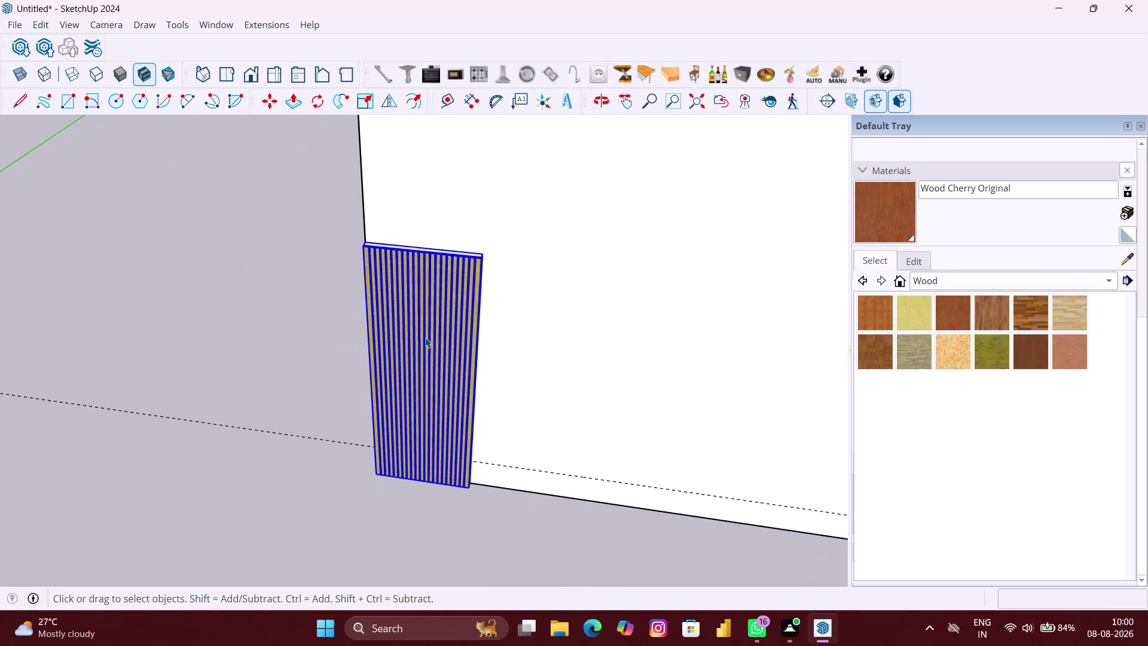
Try a context-menu action on the panel group, then undo it to restore the panel.
key(space)
click(425, 337)
right_click(442, 345)
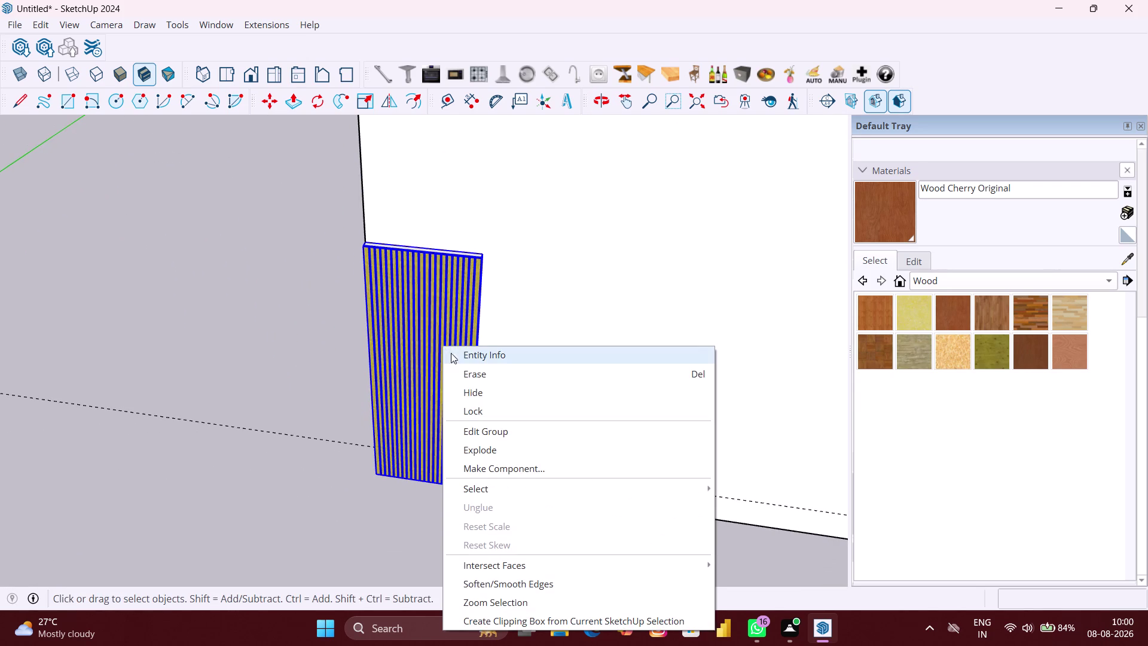
click(465, 391)
scroll(down, 3)
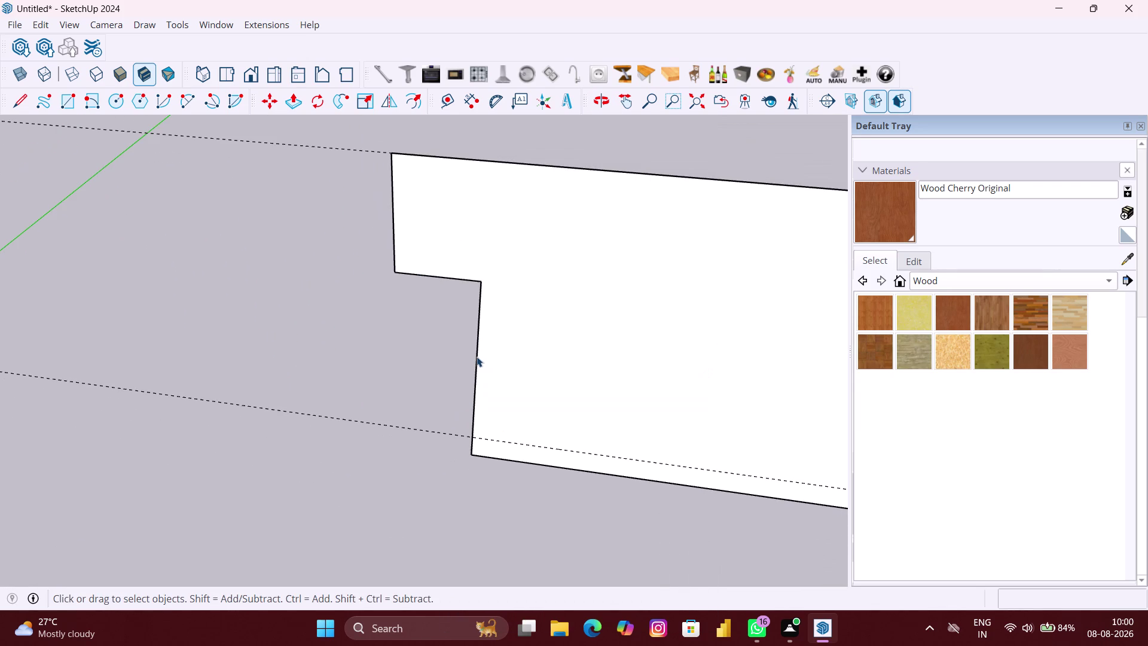
key(ctrl+z)
Orbit around the wall to inspect the panel's thickness and the wall's back side.
middle_drag(475, 353, 502, 327)
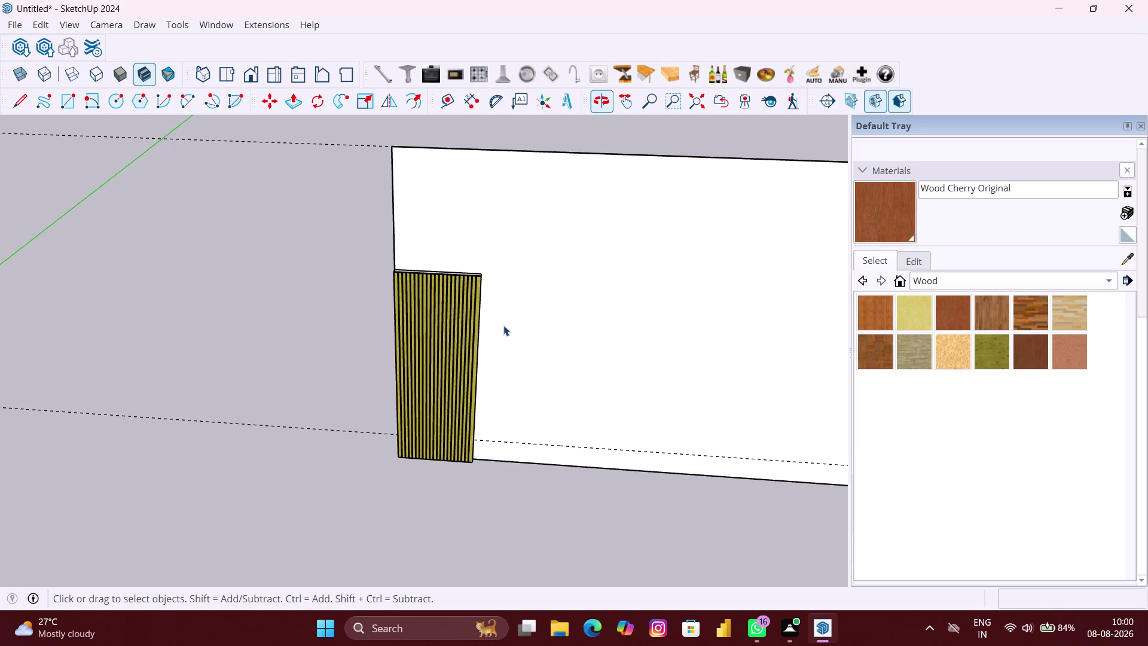
scroll(up, 3)
middle_drag(497, 327, 791, 302)
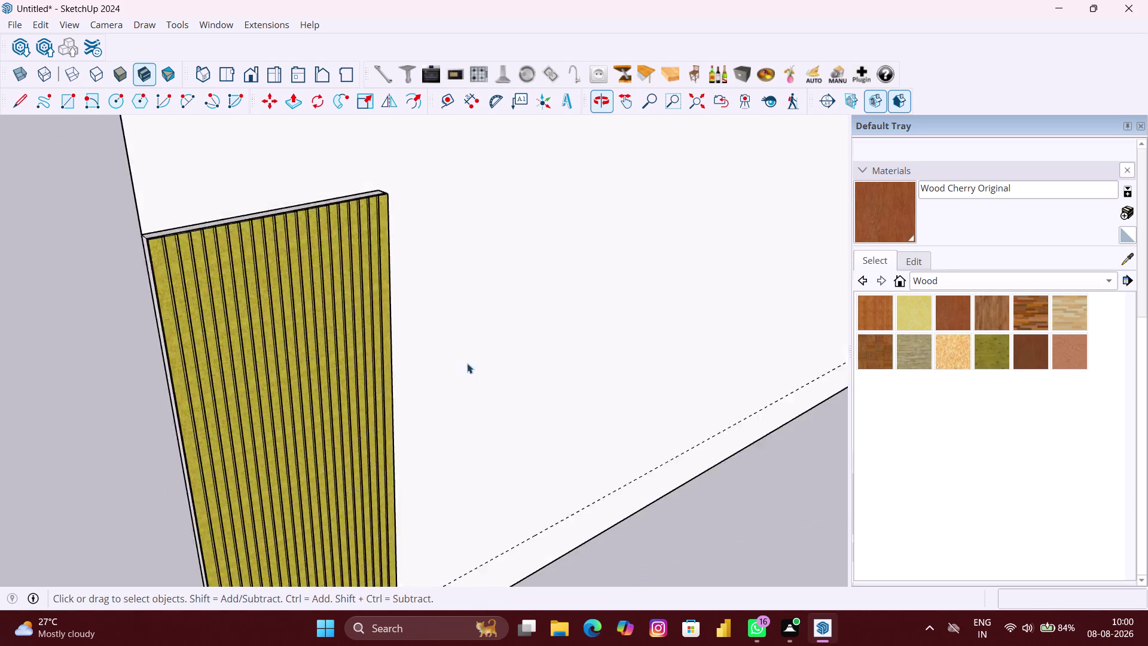
scroll(down, 3)
middle_drag(104, 359, 406, 347)
scroll(up, 3)
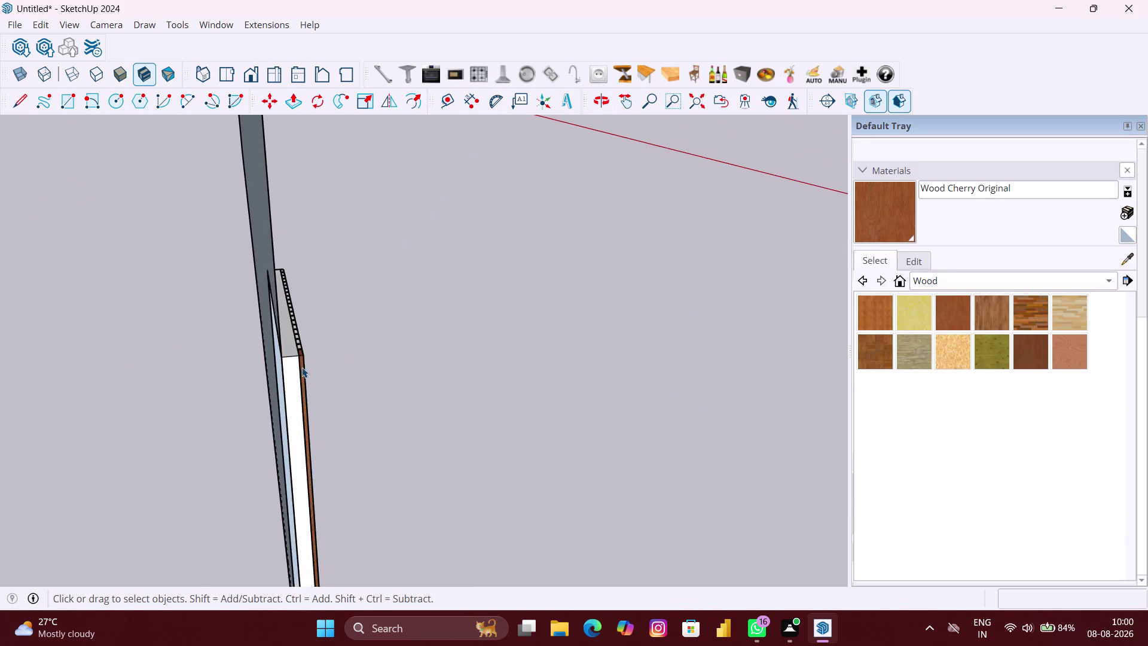
scroll(up, 3)
middle_drag(278, 372, 345, 365)
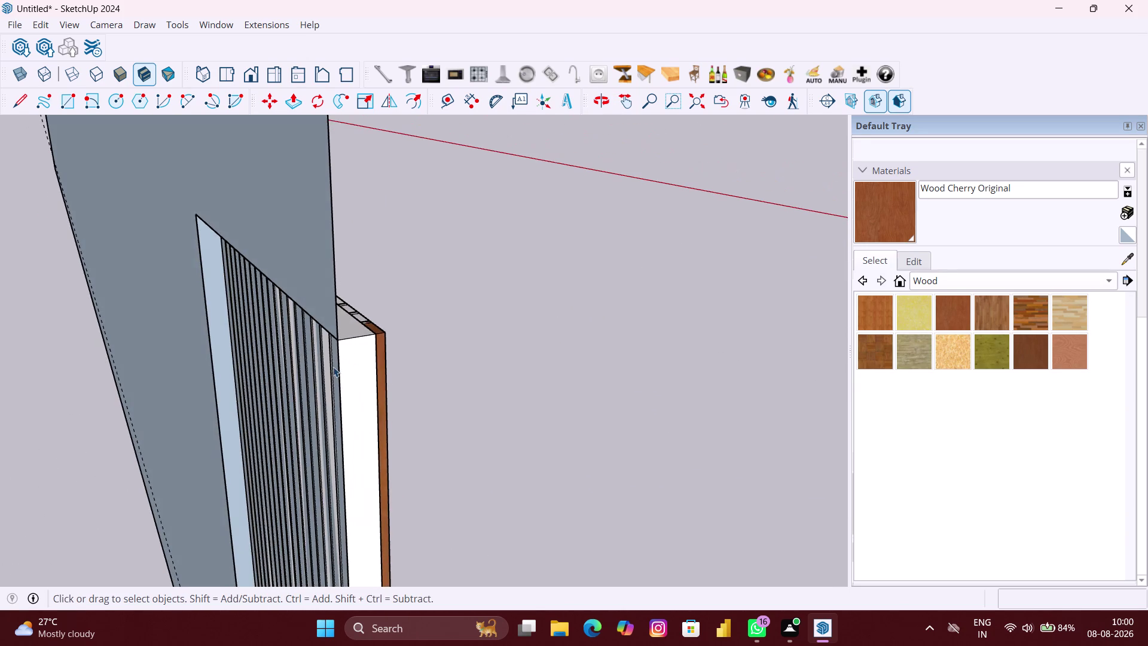
scroll(up, 3)
scroll(down, 3)
scroll(down, 3)
middle_drag(331, 376, 430, 332)
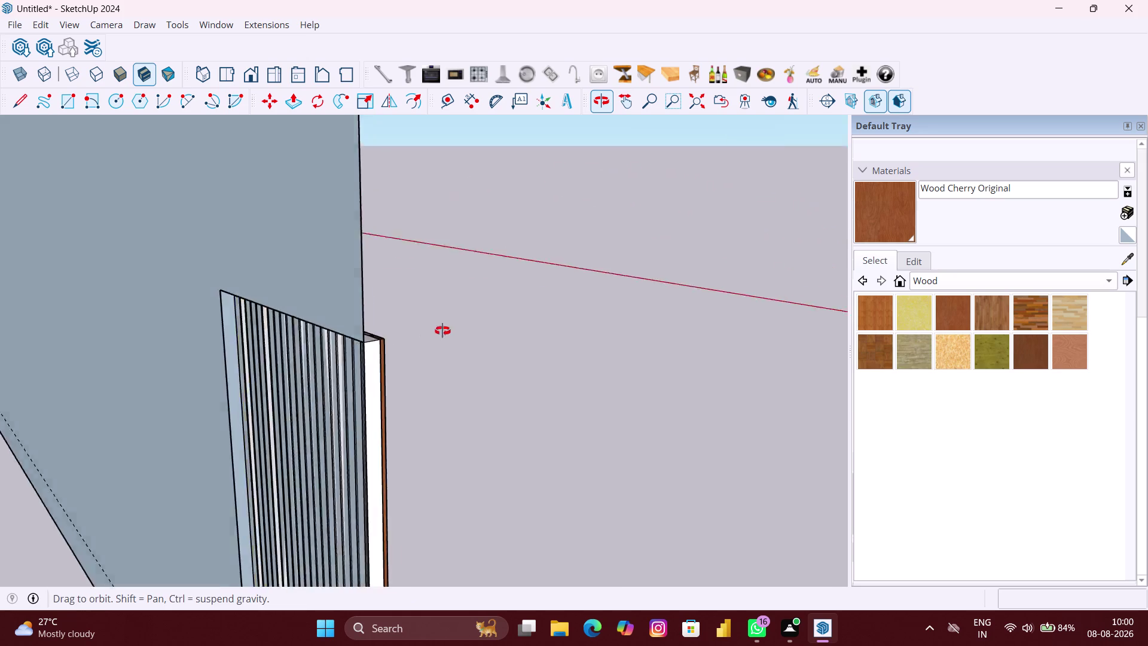
middle_drag(430, 331, 443, 331)
scroll(down, 3)
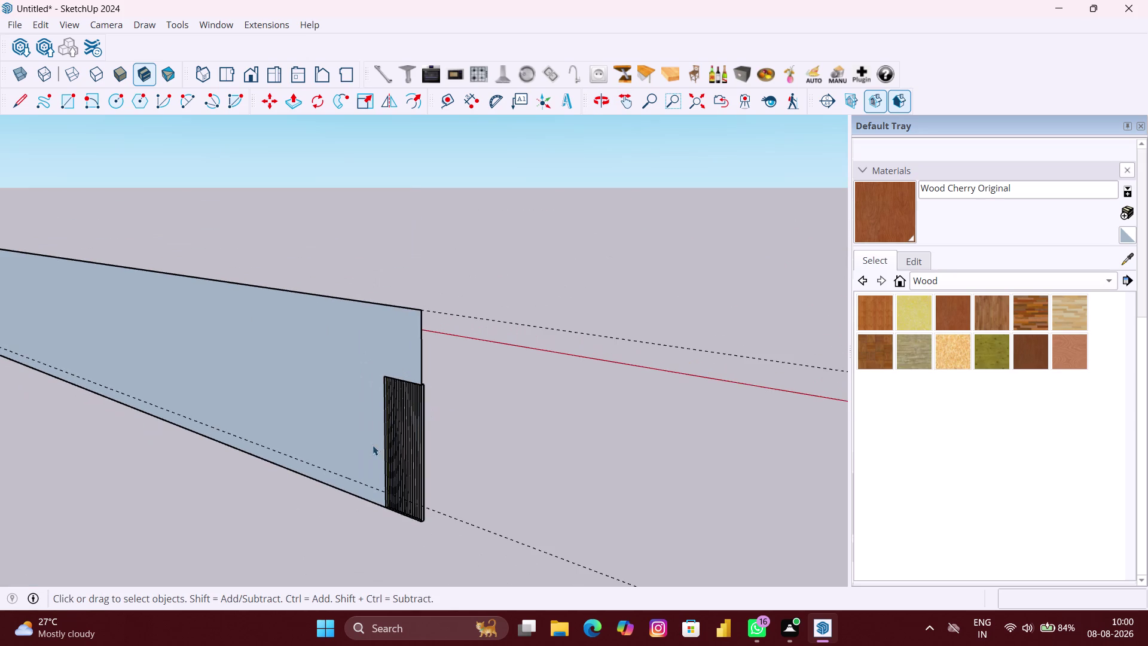
Draw a rectangle from the panel's top corner to its bottom corner.
key(r)
scroll(up, 3)
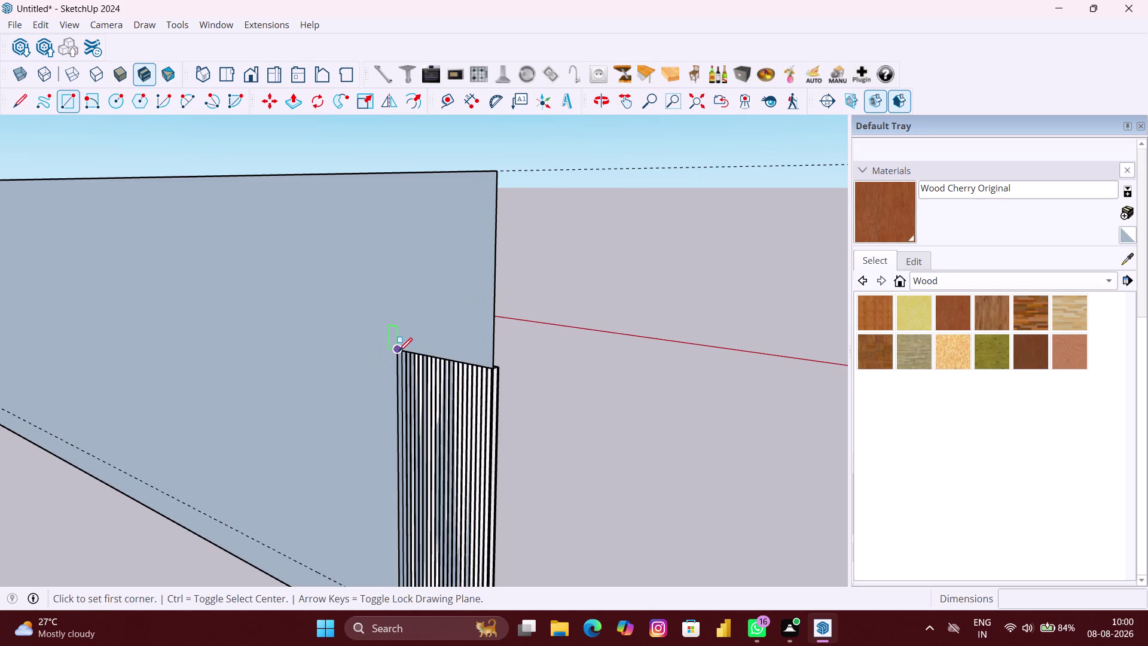
click(399, 351)
scroll(down, 3)
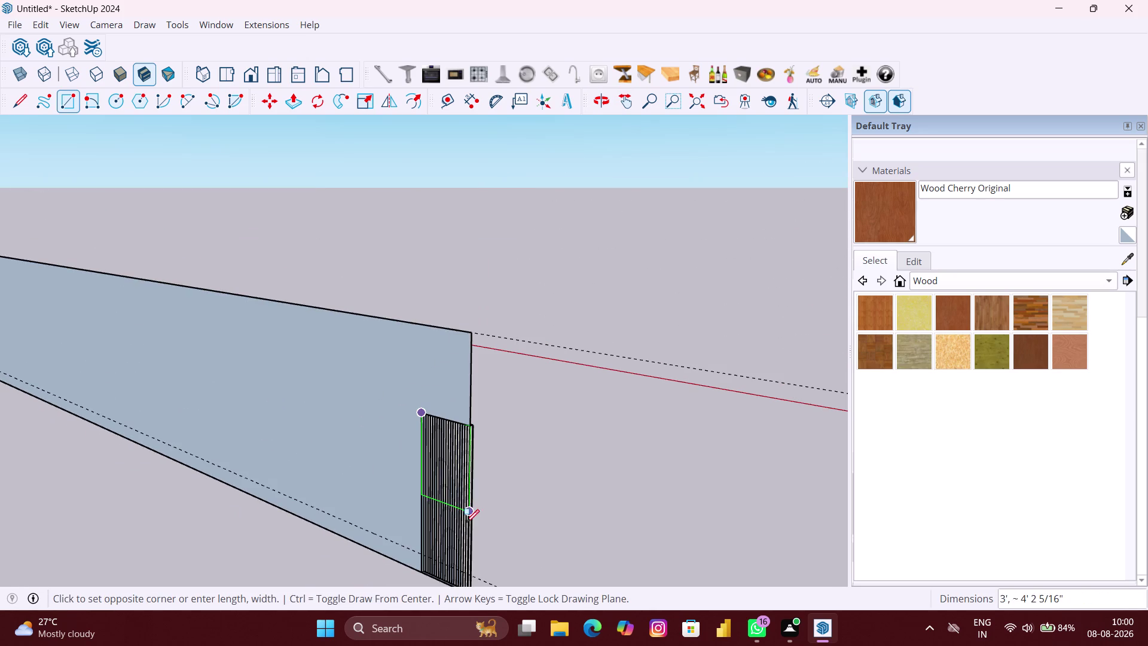
middle_drag(463, 569, 476, 465)
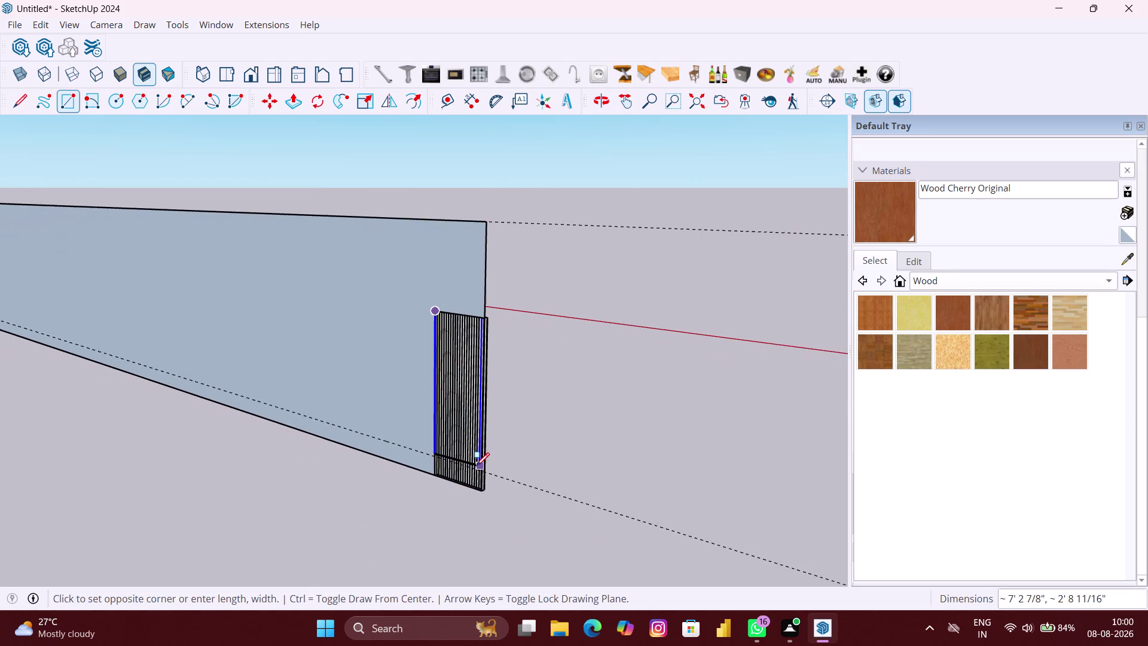
scroll(up, 3)
scroll(up, 3)
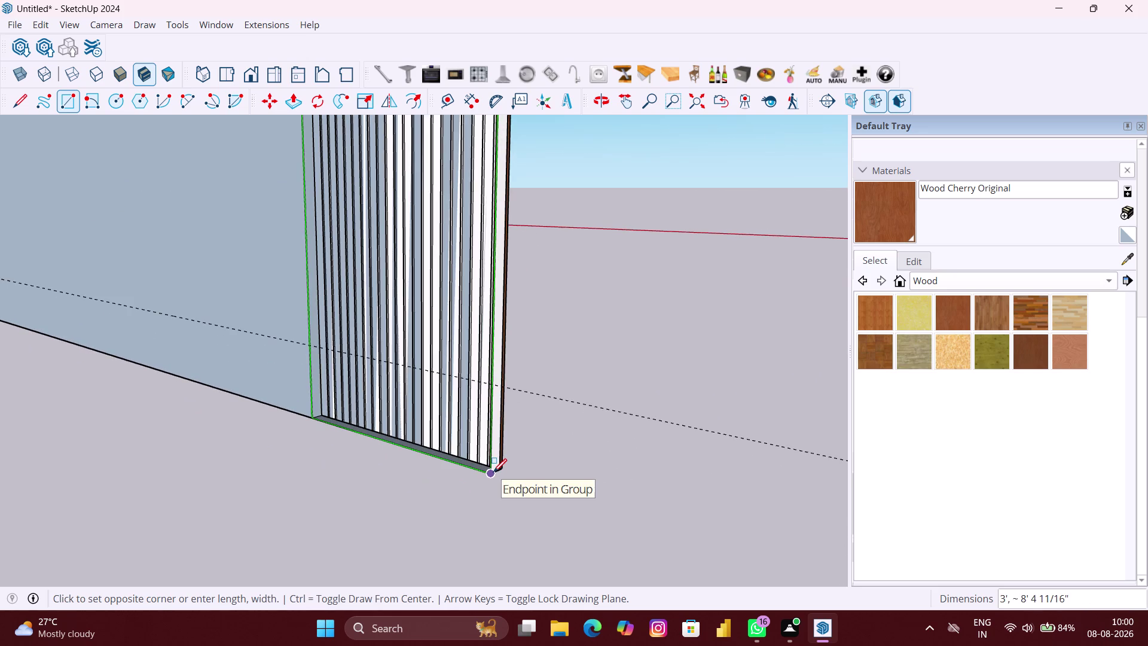
click(493, 472)
scroll(down, 3)
Orbit around to the panel's side and select the striped panel.
key(space)
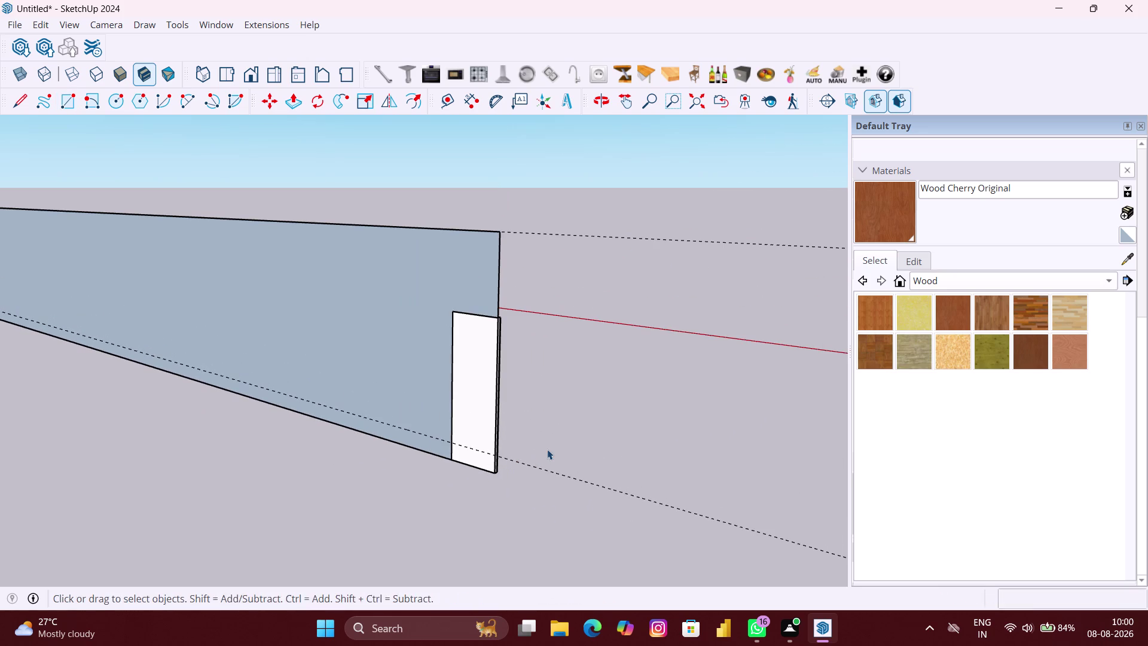
middle_drag(547, 449, 124, 457)
scroll(up, 3)
middle_drag(432, 429, 414, 430)
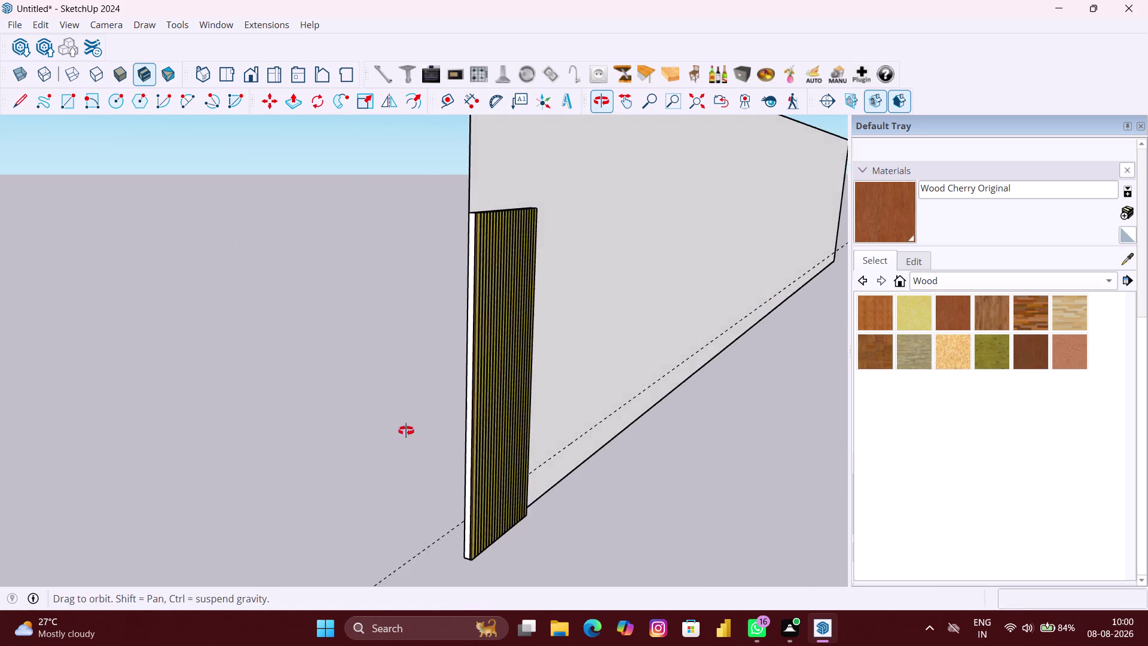
middle_drag(414, 431, 372, 426)
click(430, 422)
Reverse the panel rectangle's face so its white front side faces outward.
right_click(429, 421)
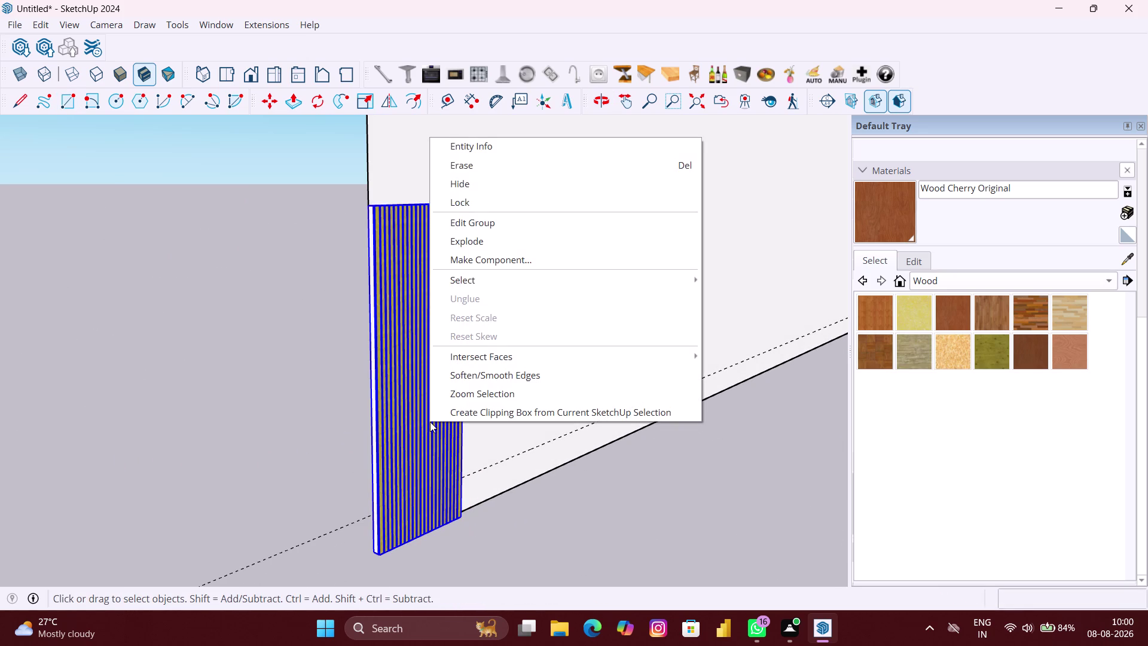
click(471, 189)
scroll(down, 3)
right_click(422, 339)
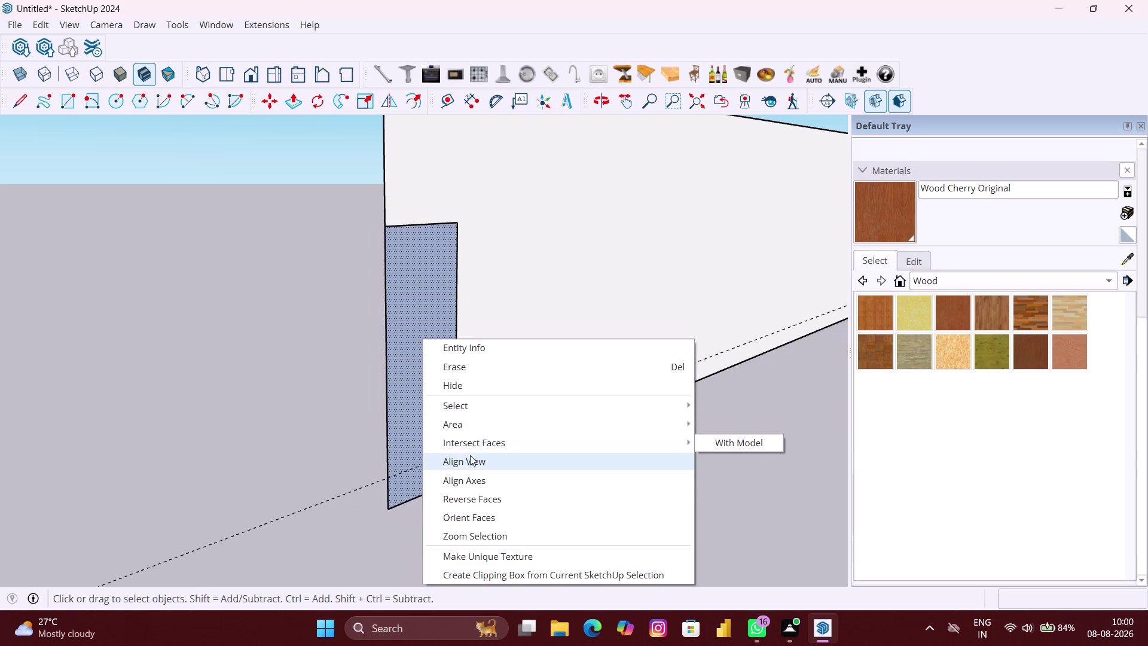
click(468, 497)
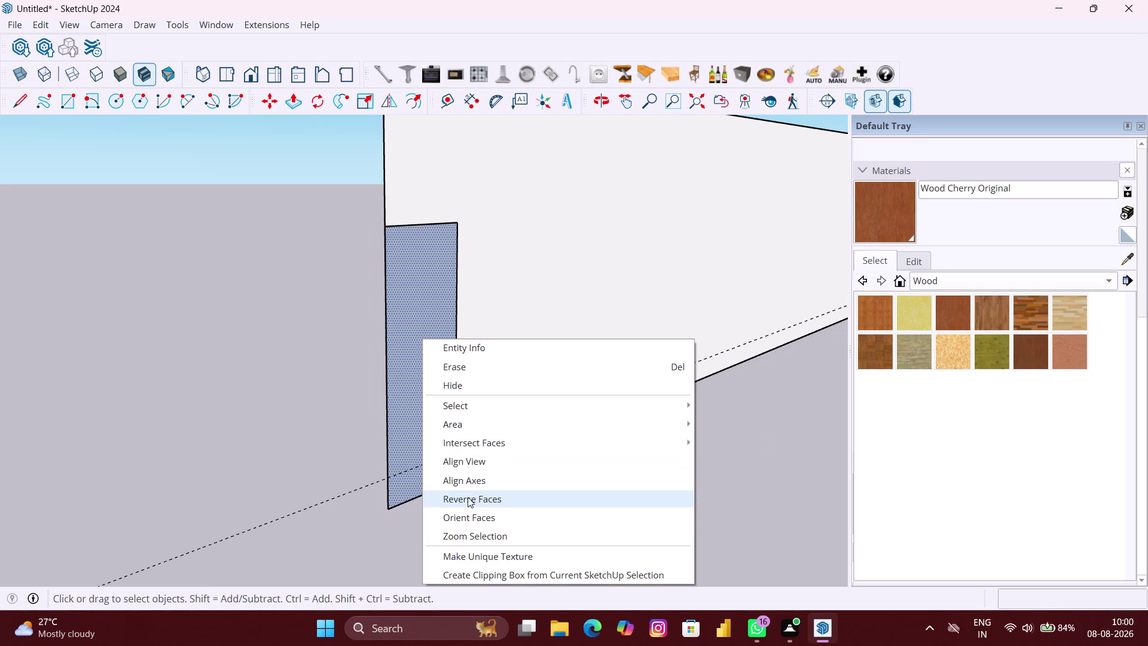
scroll(down, 3)
middle_drag(474, 475, 367, 460)
click(302, 447)
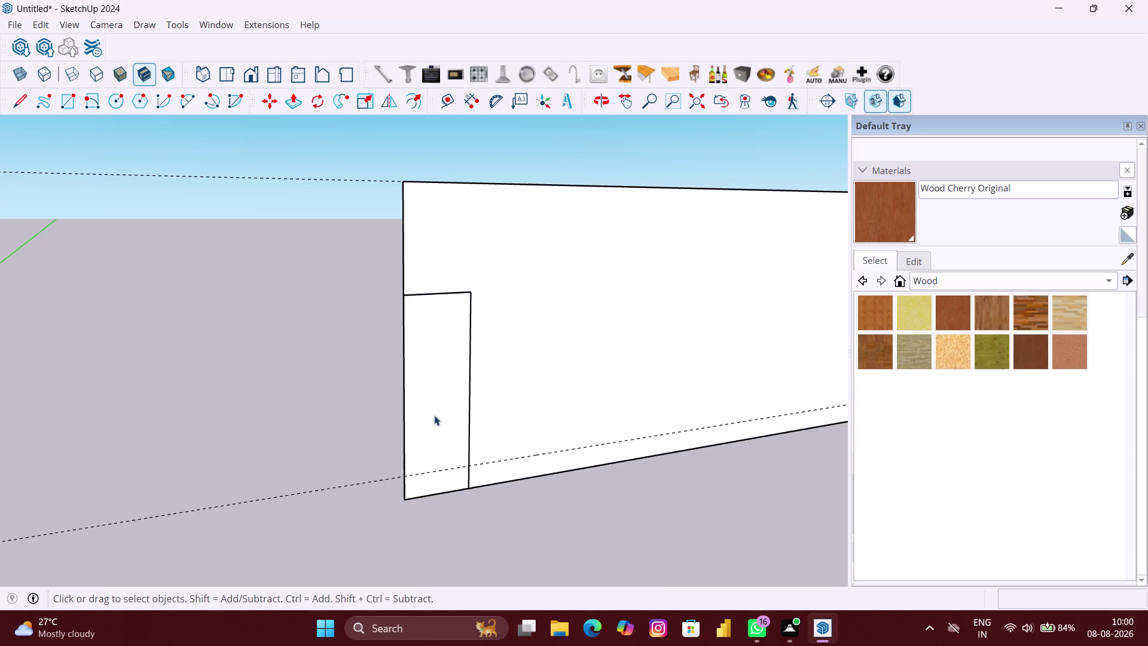
Delete the panel's right edge, then undo the deletion.
scroll(up, 3)
click(485, 429)
scroll(down, 3)
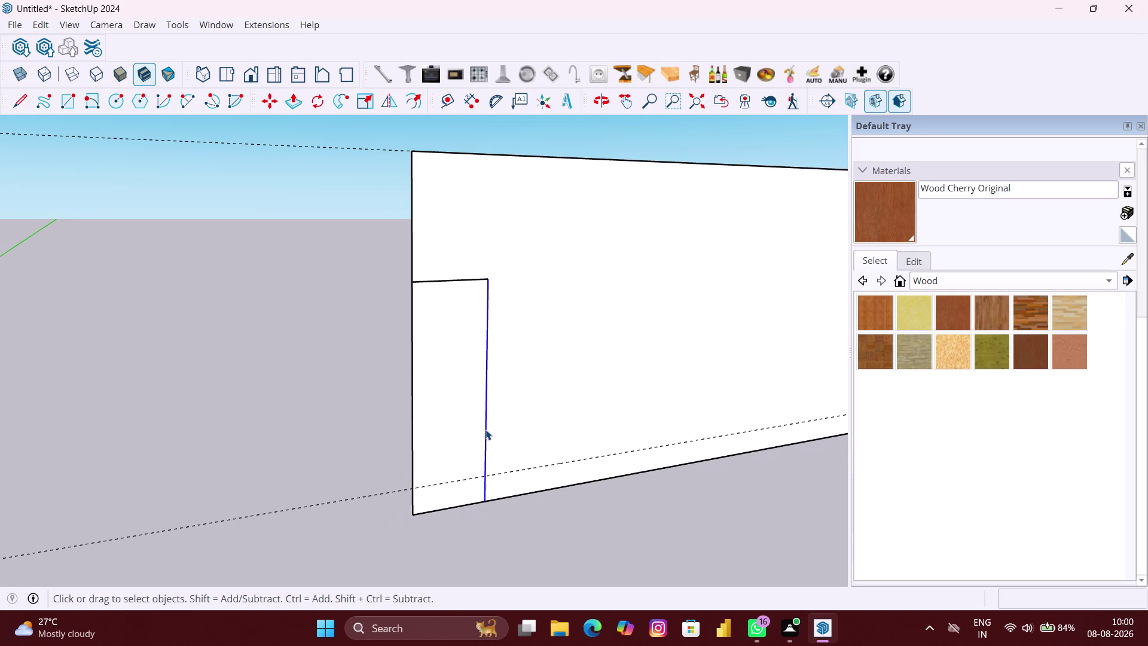
key(Delete)
key(ctrl+z)
Open the wall group to inspect its faces, then exit the group.
double_click(497, 383)
scroll(up, 3)
click(480, 393)
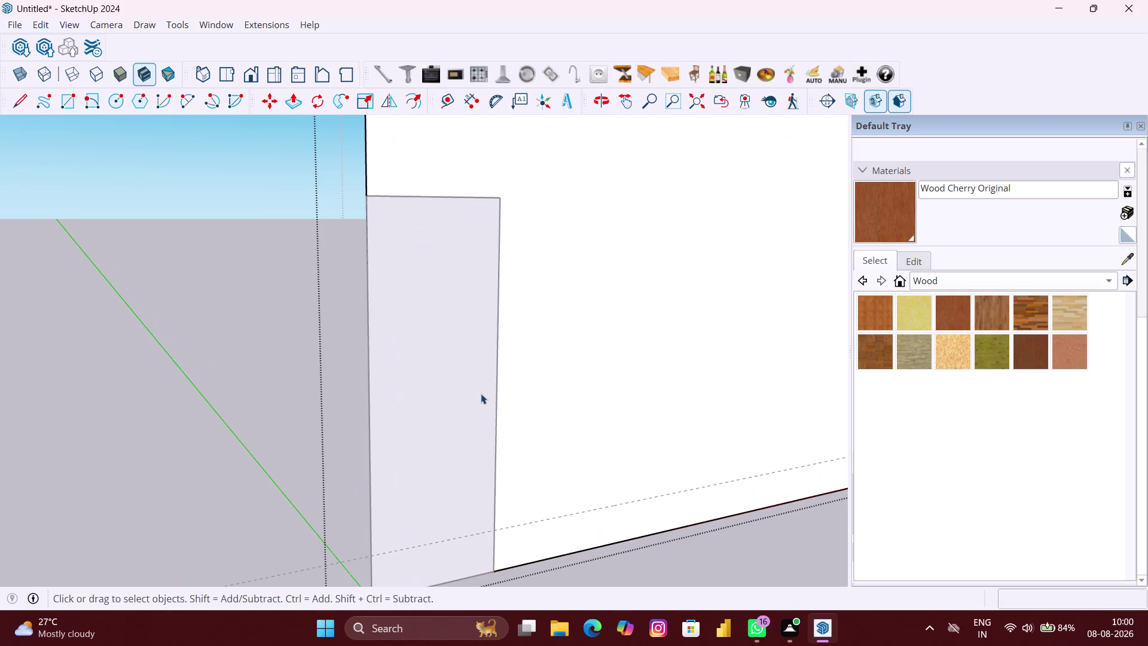
scroll(down, 3)
click(324, 393)
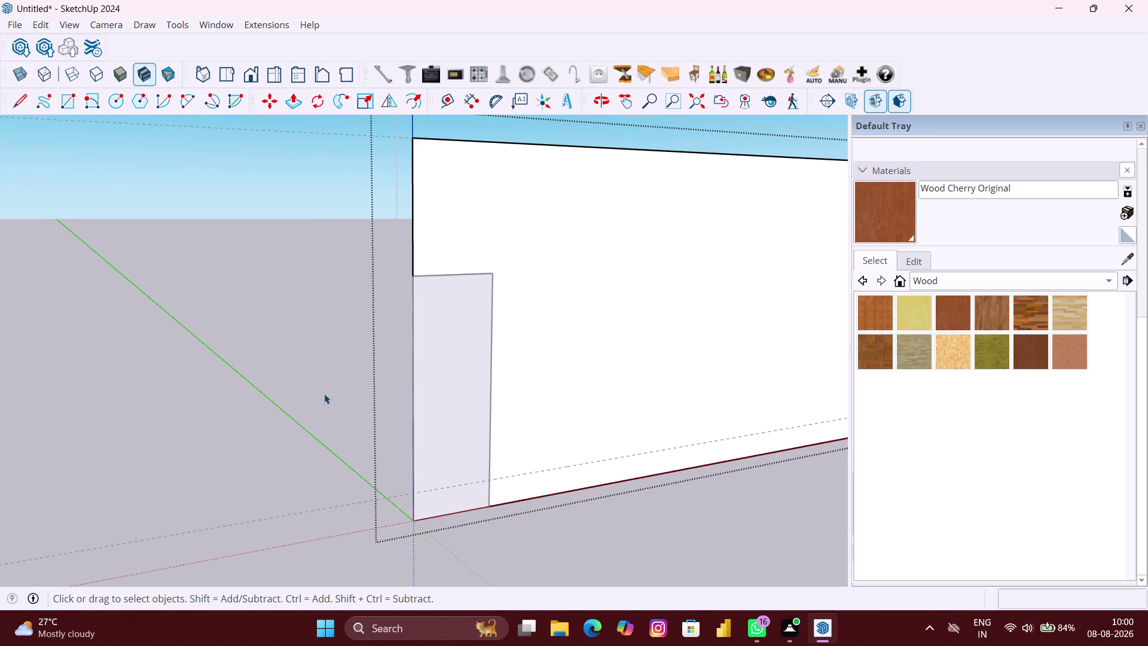
Reopen the wall group to select its face and edges, then exit and reselect the panel.
click(439, 385)
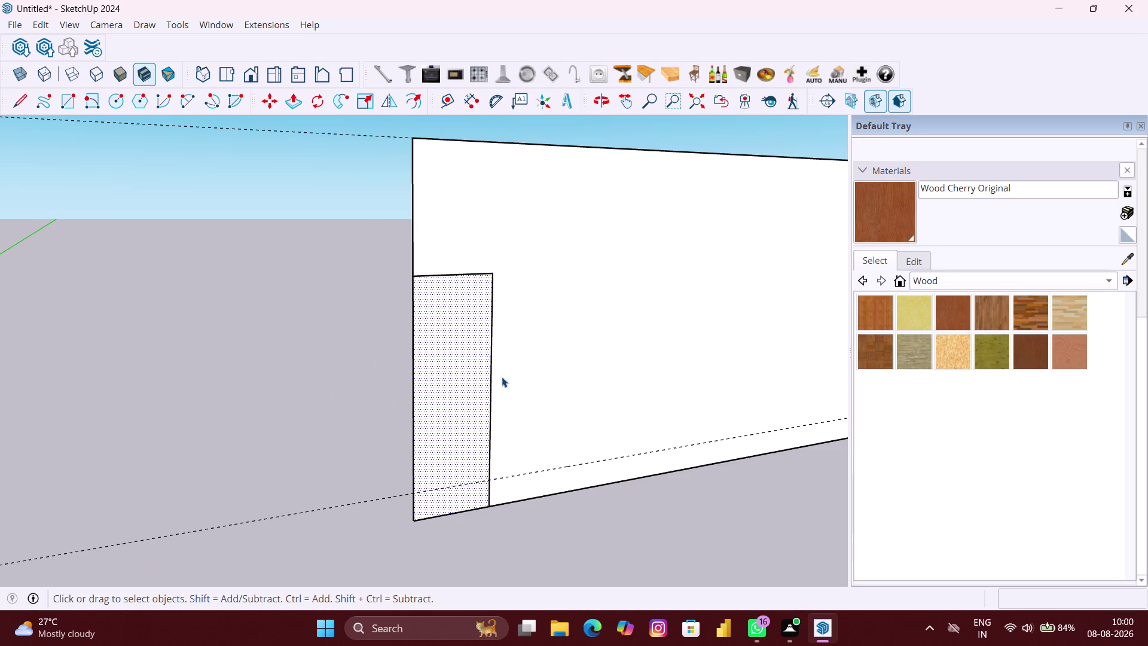
click(534, 375)
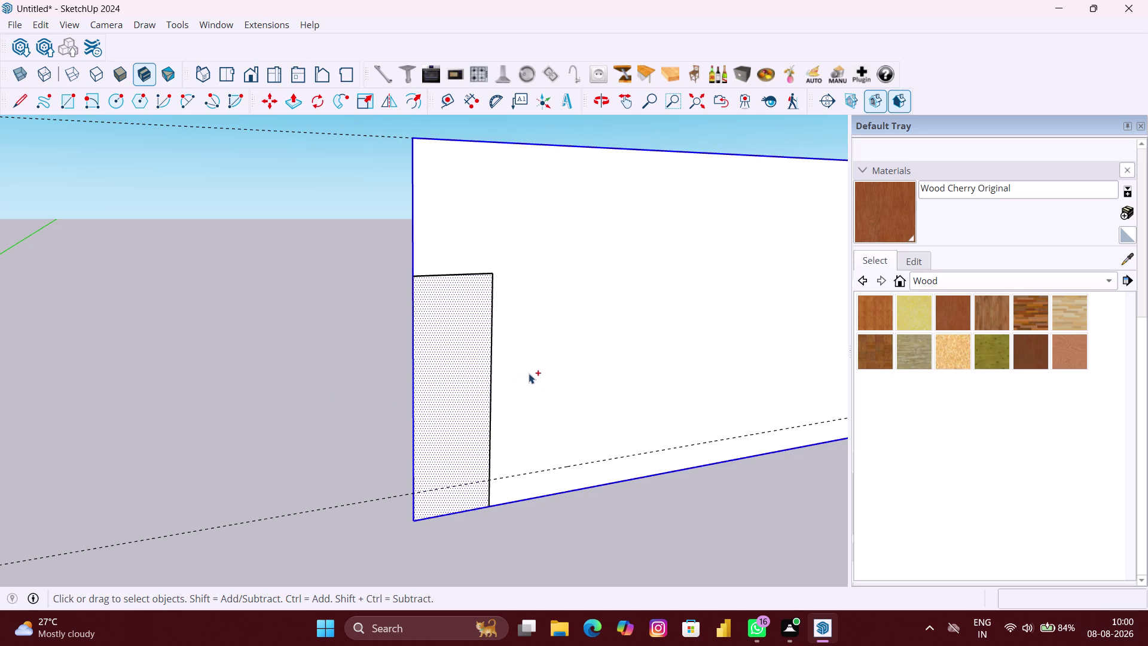
double_click(528, 373)
double_click(540, 357)
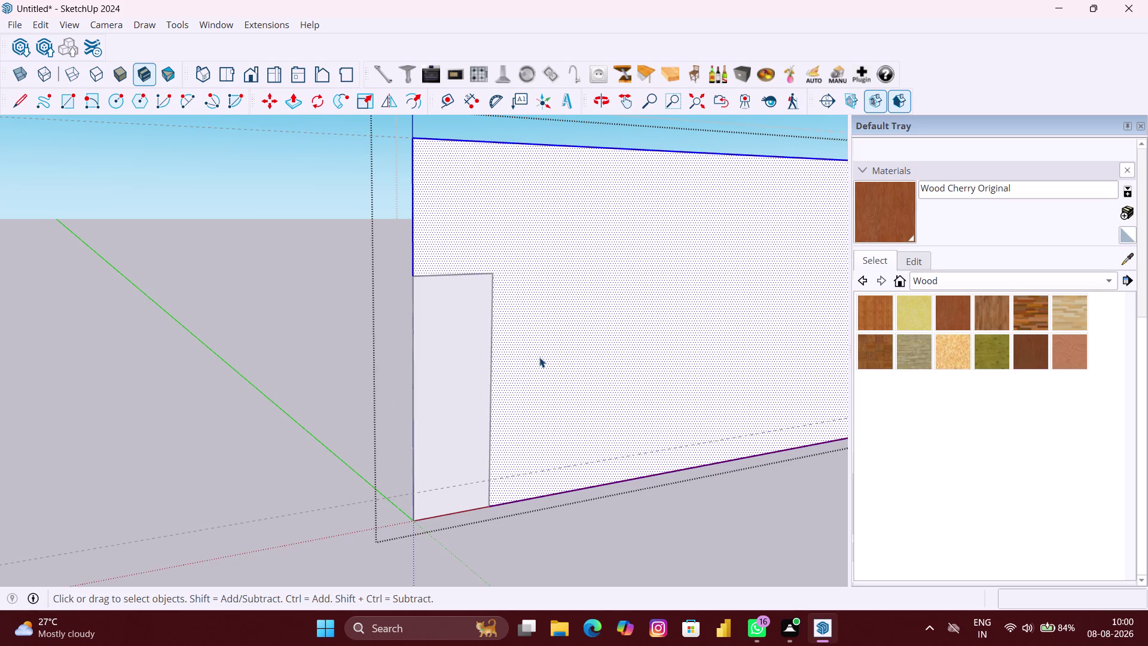
click(455, 383)
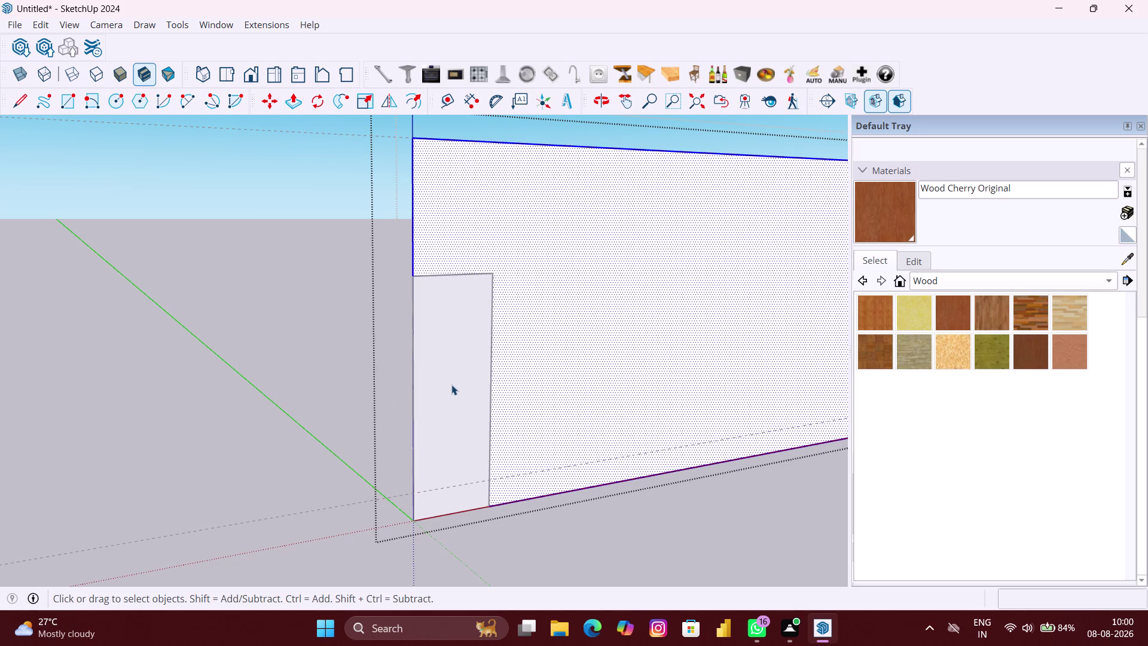
click(451, 384)
scroll(down, 3)
click(350, 410)
click(437, 404)
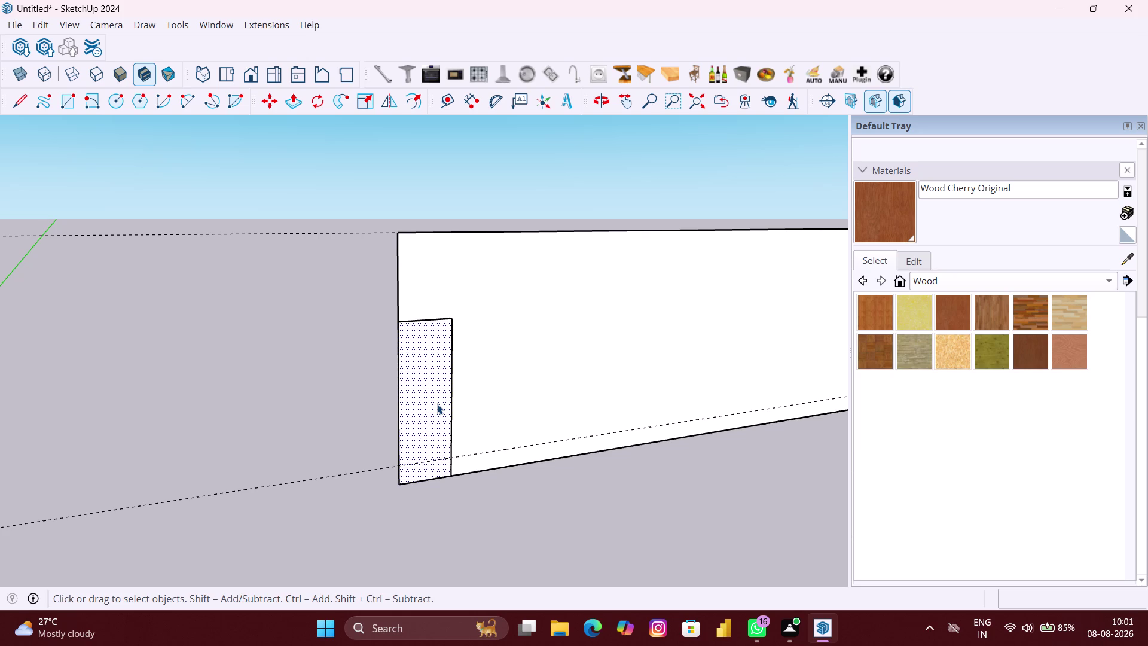
Delete the selected panel face and the panel's left-side edges.
scroll(down, 3)
key(Delete)
drag(415, 409, 376, 398)
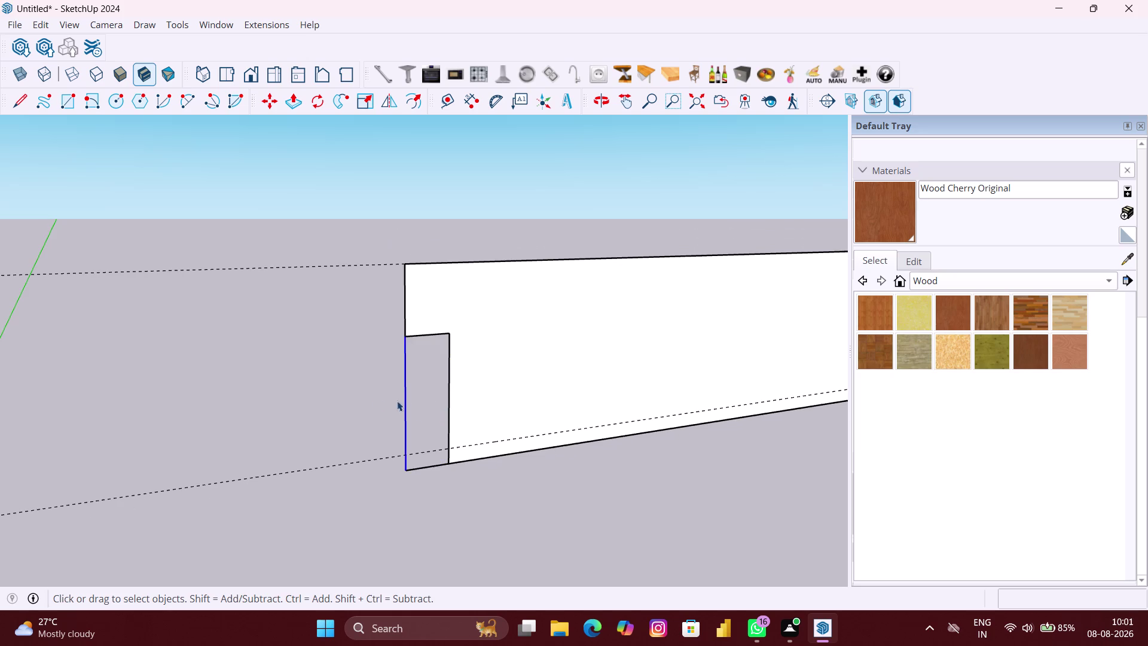
key(Delete)
drag(424, 470, 416, 455)
key(Delete)
Inside the wall group, try a rectangle from the panel's top corner to the wall base.
double_click(483, 414)
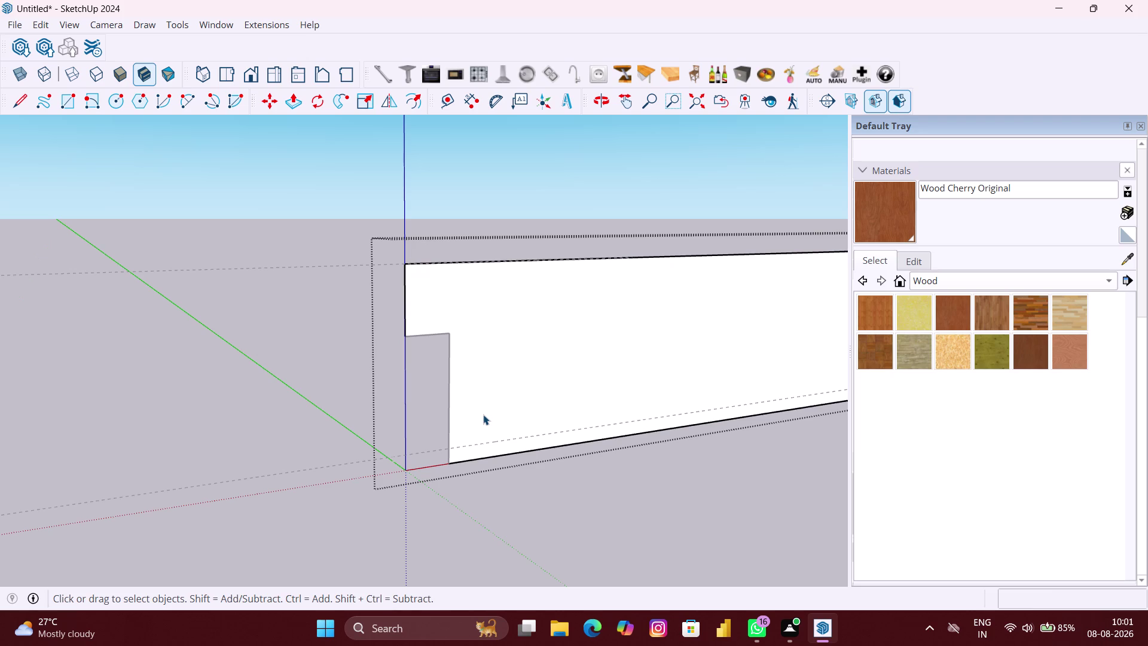
key(r)
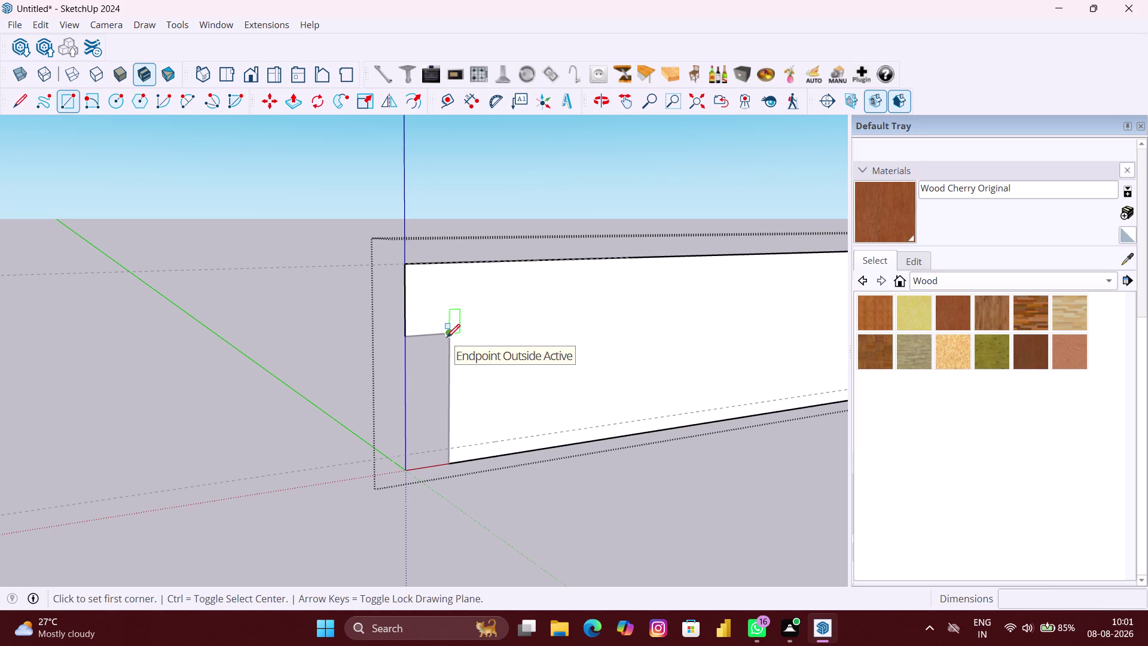
click(446, 337)
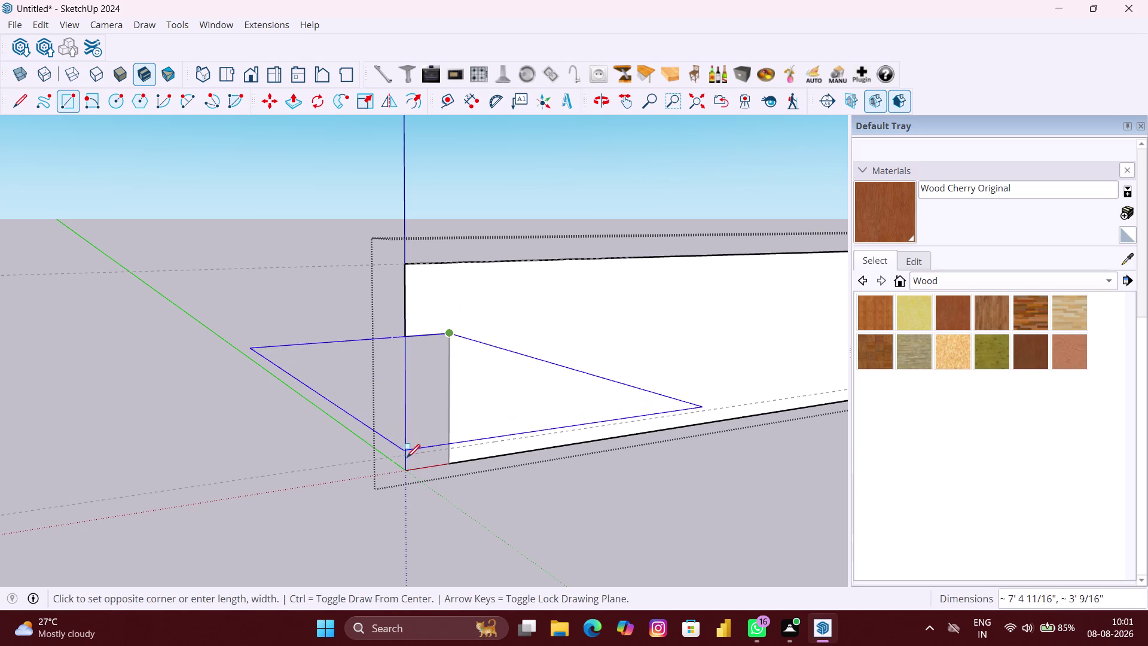
click(407, 471)
scroll(down, 3)
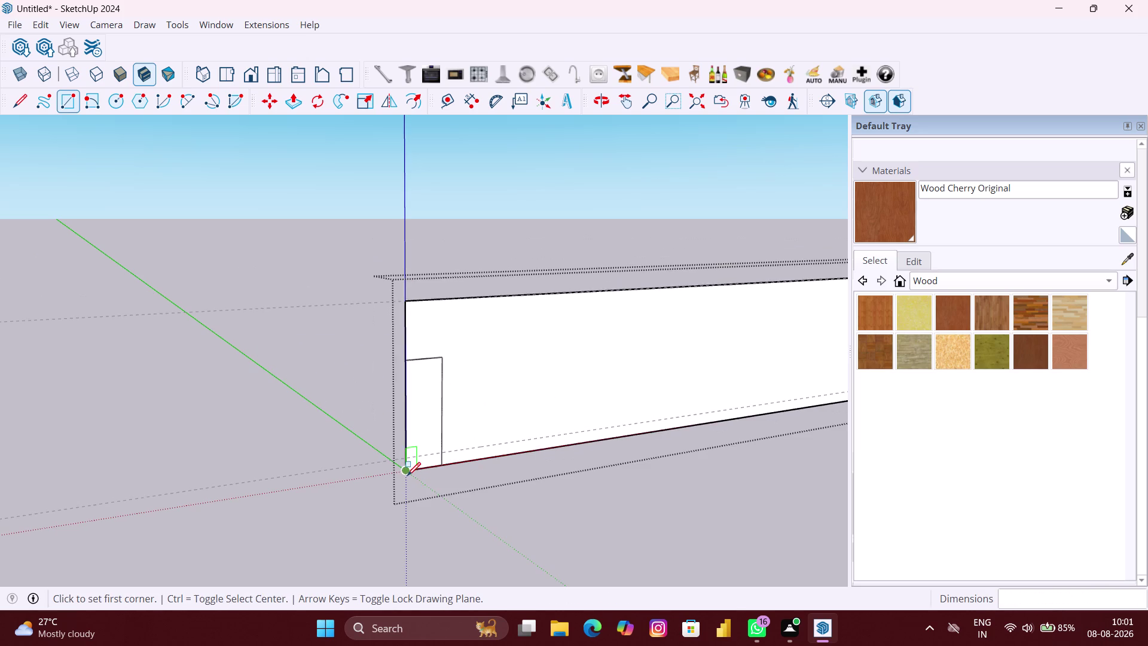
key(space)
click(360, 449)
scroll(down, 3)
Orbit to the wall front, select the wall face with its edges, then clear the selection.
middle_drag(509, 413, 470, 416)
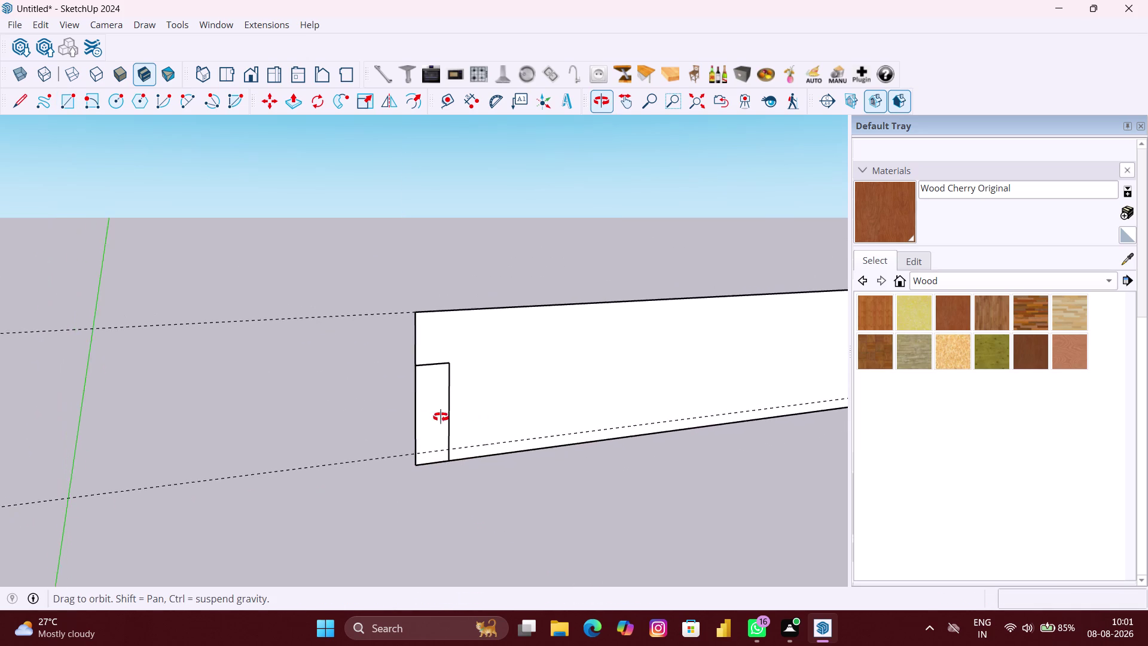
middle_drag(470, 416, 413, 417)
double_click(505, 383)
scroll(up, 3)
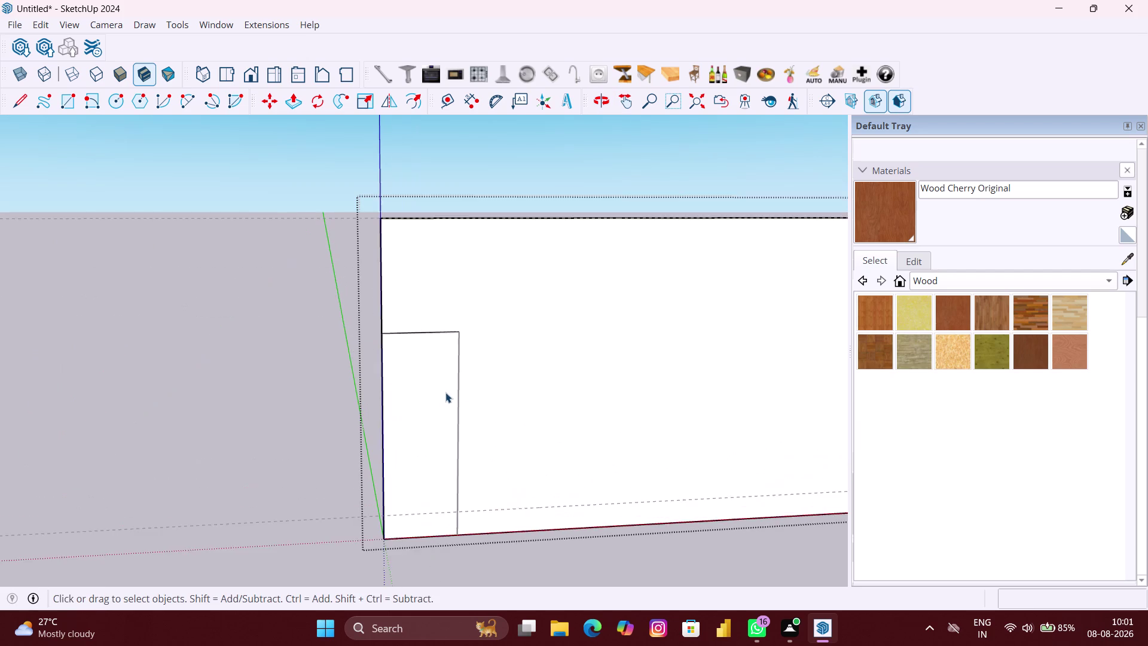
click(465, 389)
click(461, 389)
double_click(459, 392)
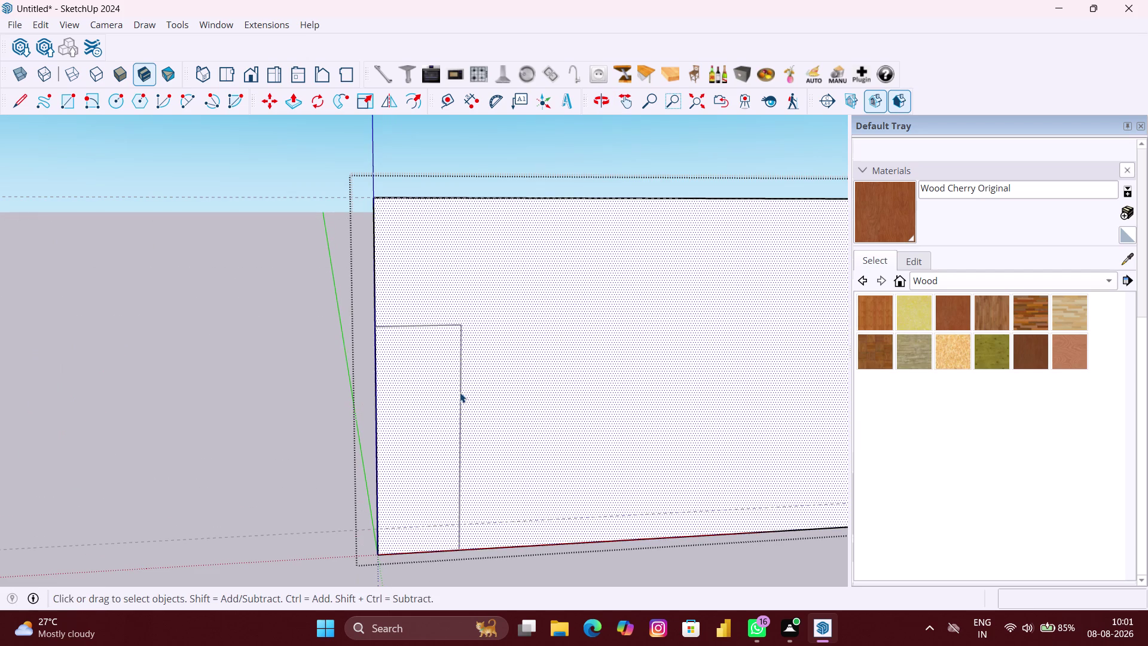
scroll(up, 3)
click(459, 392)
scroll(down, 3)
Orbit around the wall to view its full length, returning to the front view.
middle_drag(427, 396, 433, 401)
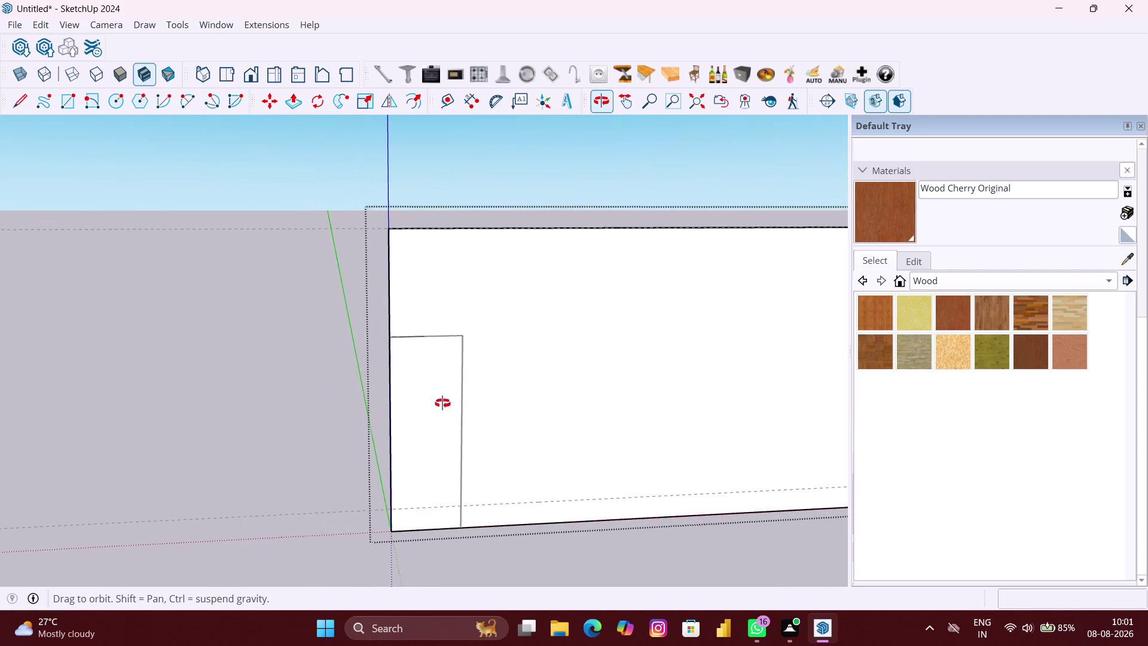
middle_drag(433, 401, 557, 418)
scroll(down, 3)
scroll(up, 3)
scroll(down, 3)
middle_drag(566, 421, 521, 418)
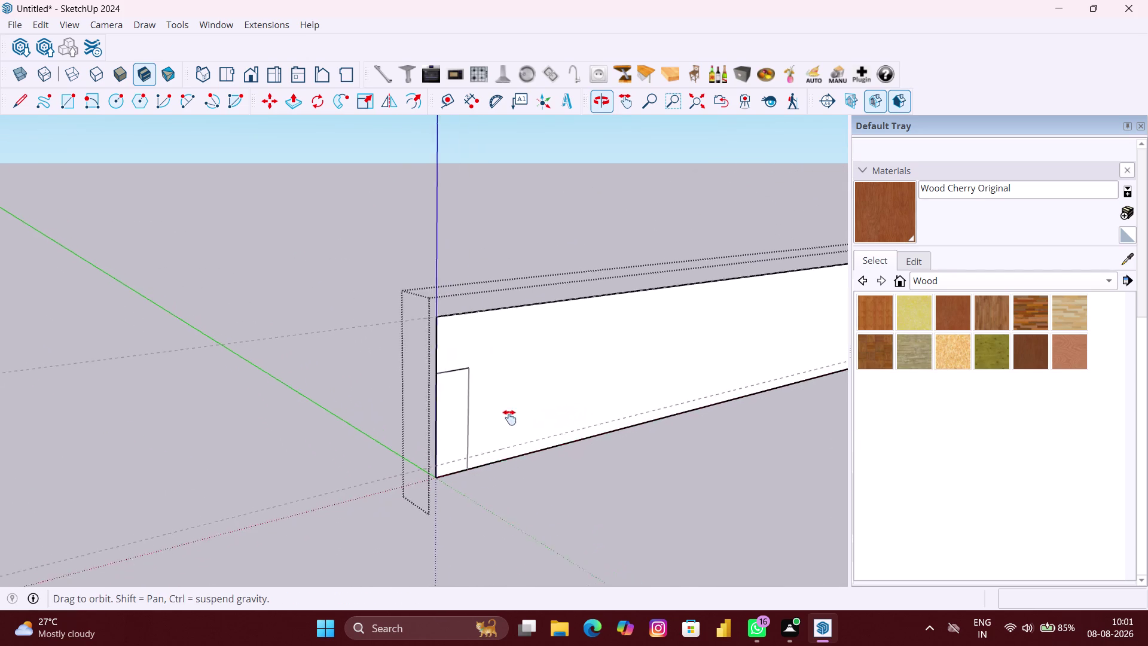
middle_drag(521, 418, 317, 403)
scroll(down, 3)
middle_drag(577, 390, 521, 396)
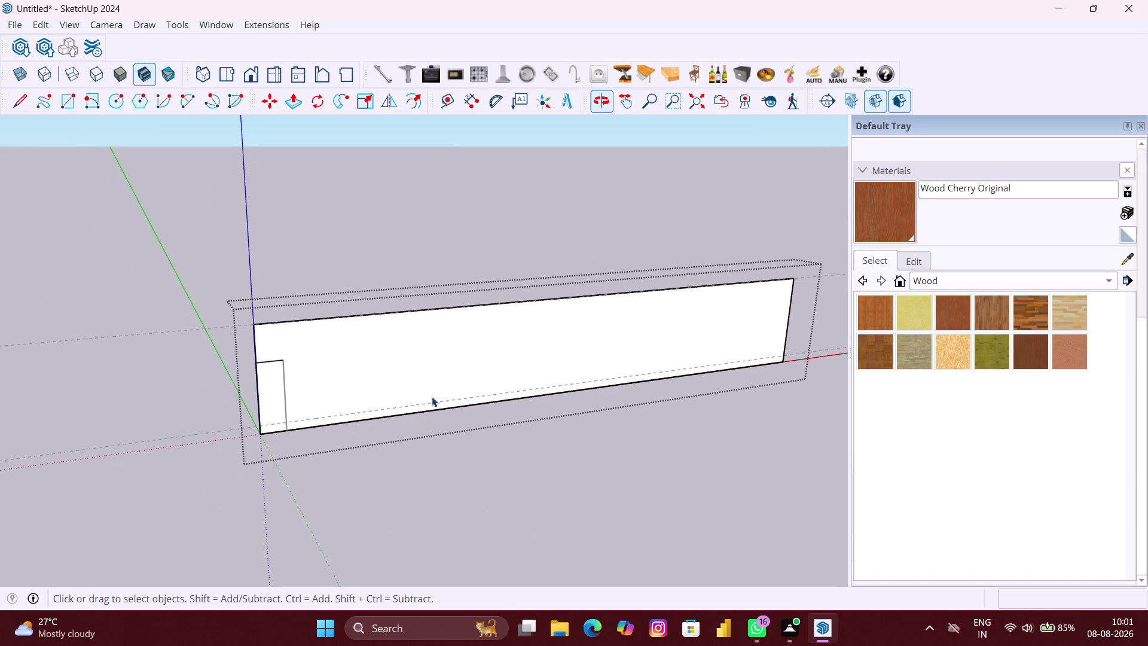
scroll(up, 3)
scroll(up, 3)
middle_drag(390, 404, 287, 370)
scroll(up, 3)
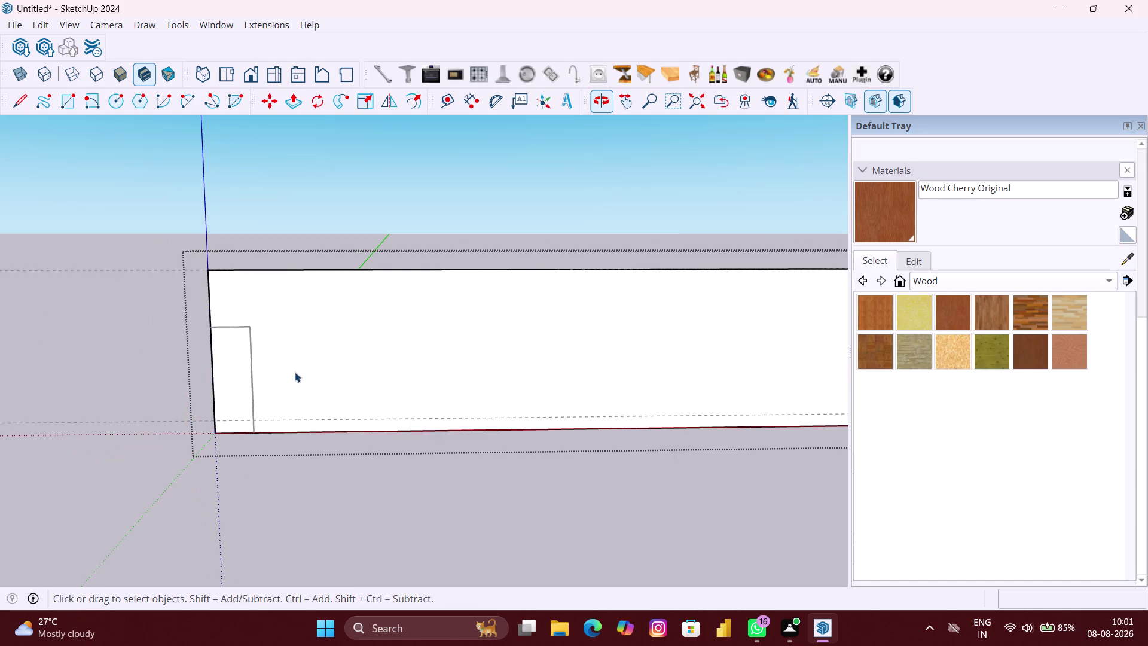
click(411, 448)
key(space)
With Tape Measure, place a guide 10 inches in from the wall's left edge.
click(324, 466)
scroll(up, 3)
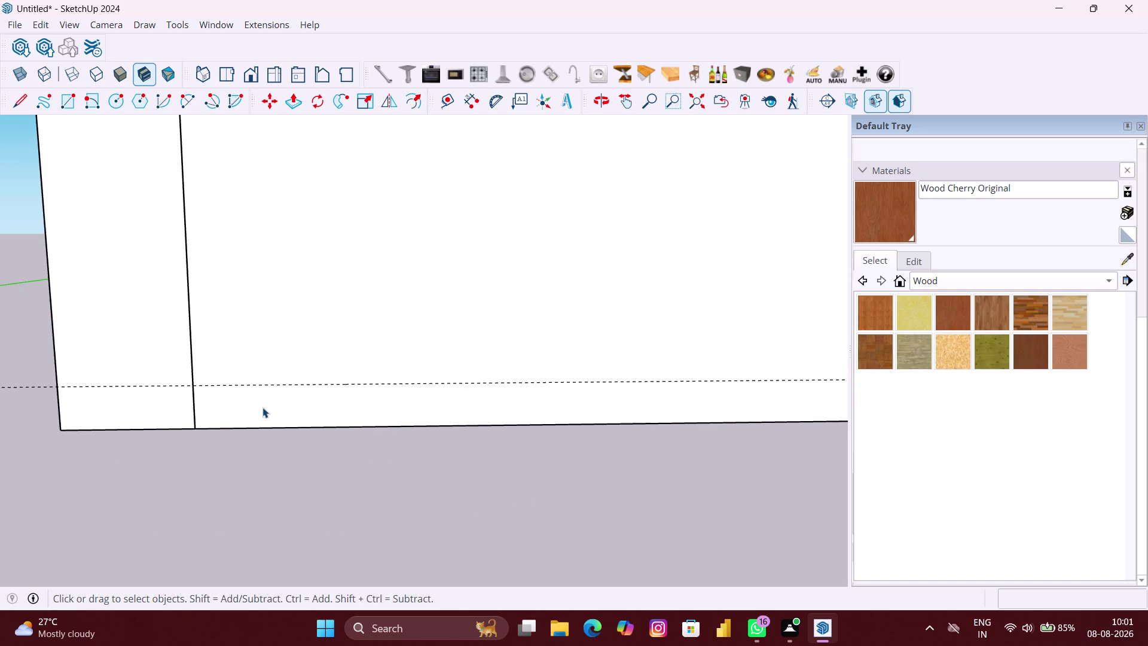
scroll(up, 3)
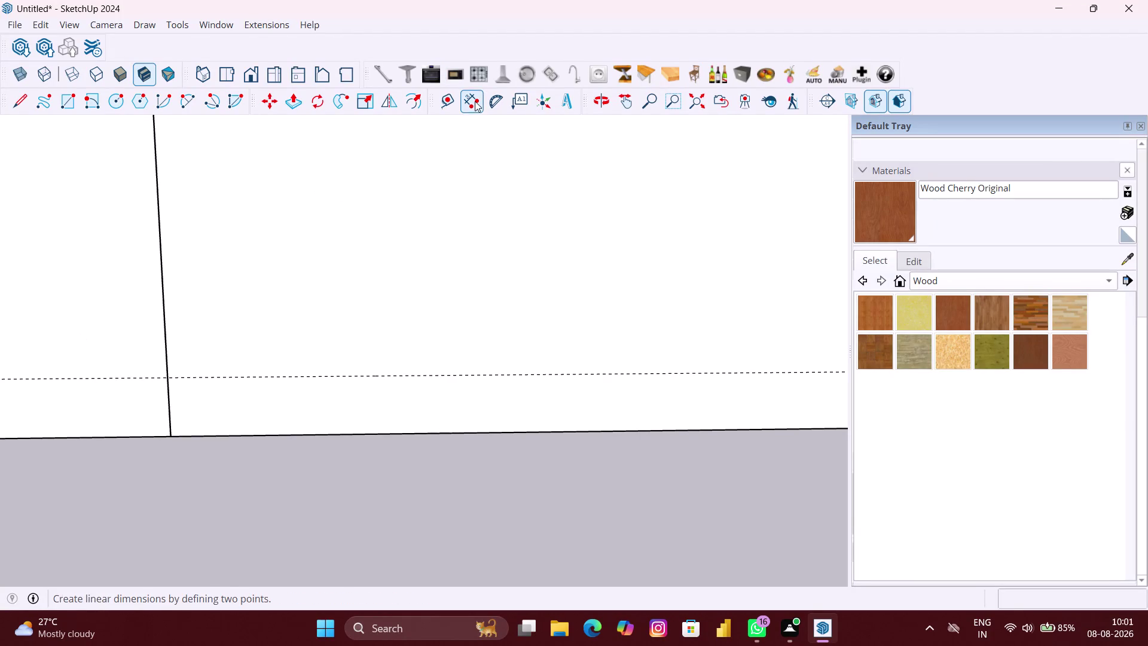
click(457, 101)
scroll(down, 3)
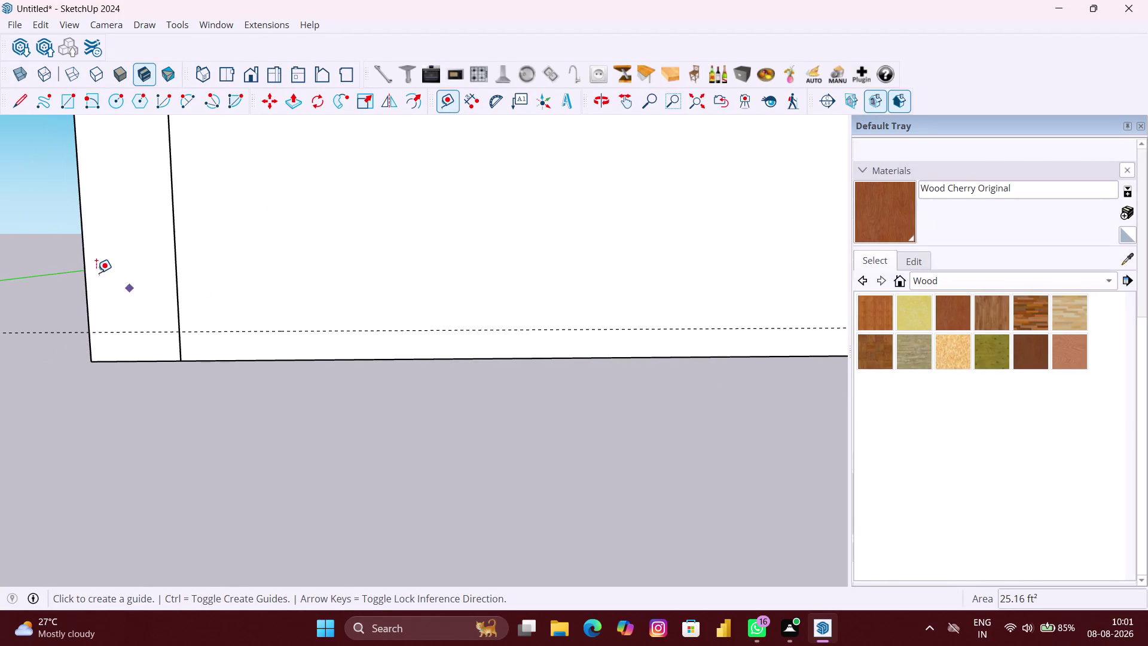
click(83, 263)
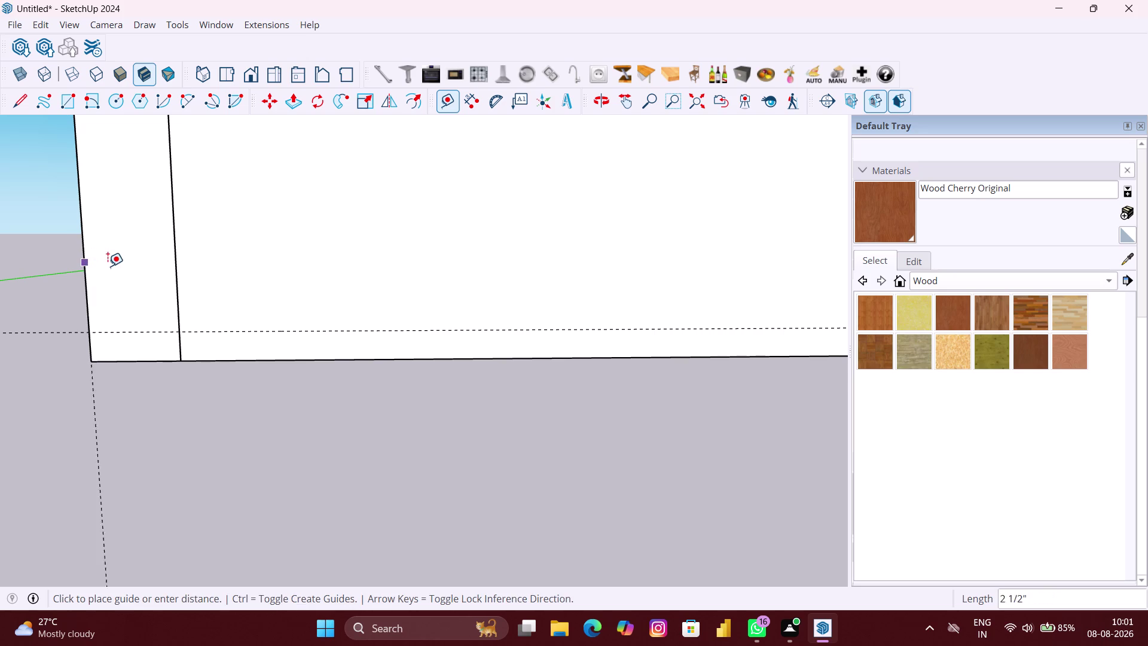
text(10)
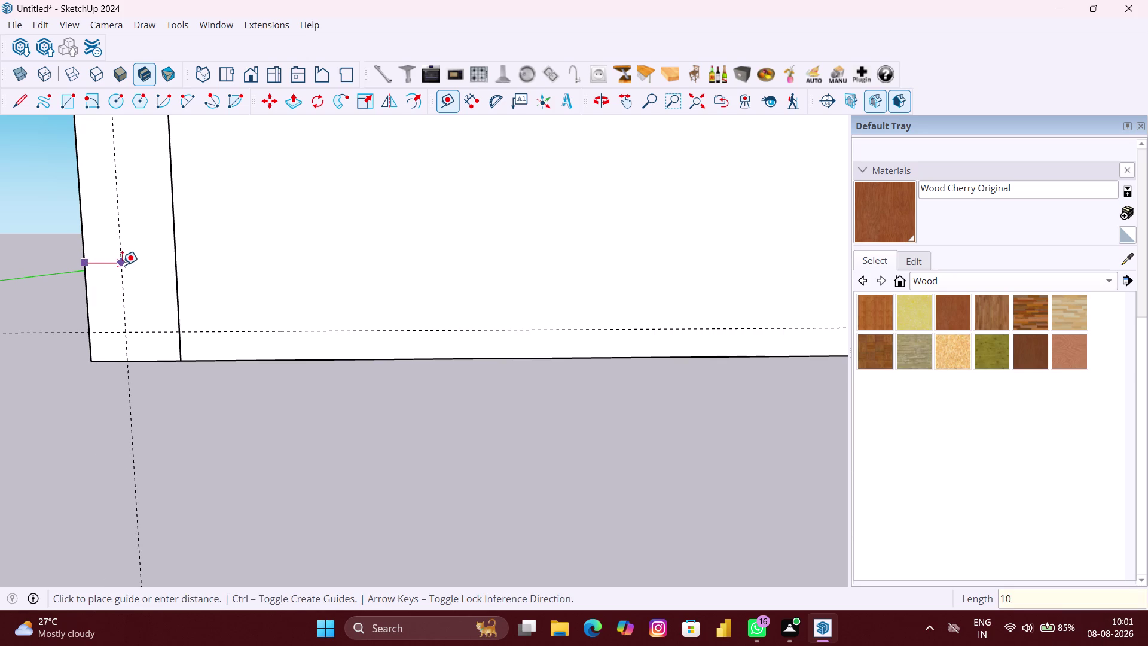
text(")
key(Return)
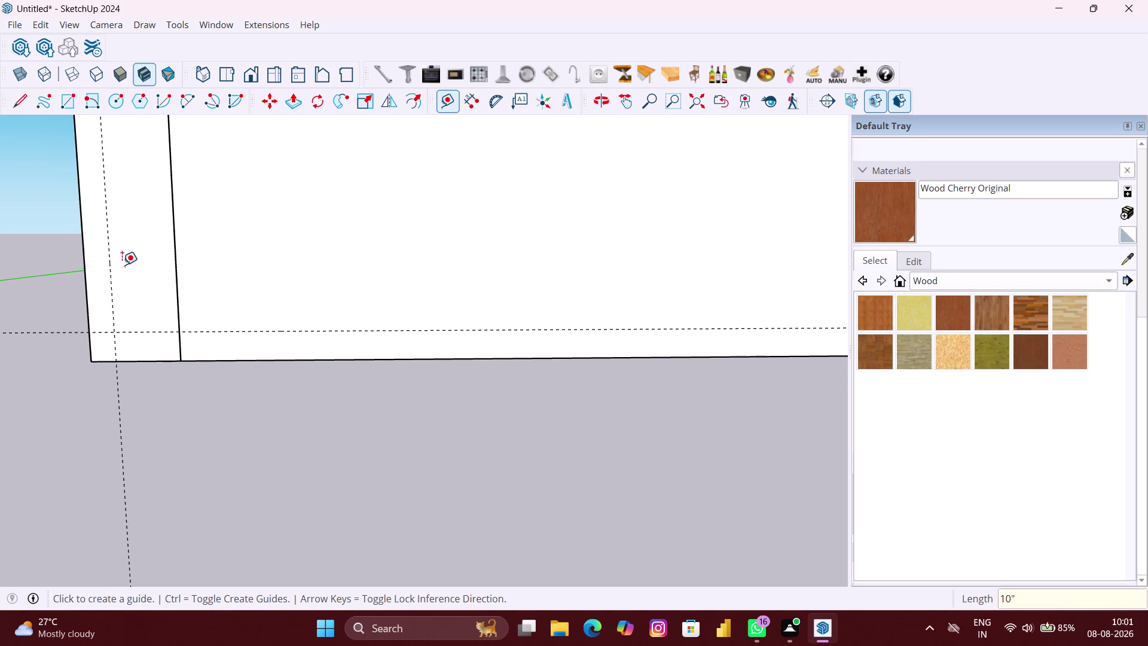
Undo the 10-inch guide and place a new one 16 inches from the left edge.
scroll(down, 3)
scroll(down, 3)
middle_drag(123, 266, 133, 268)
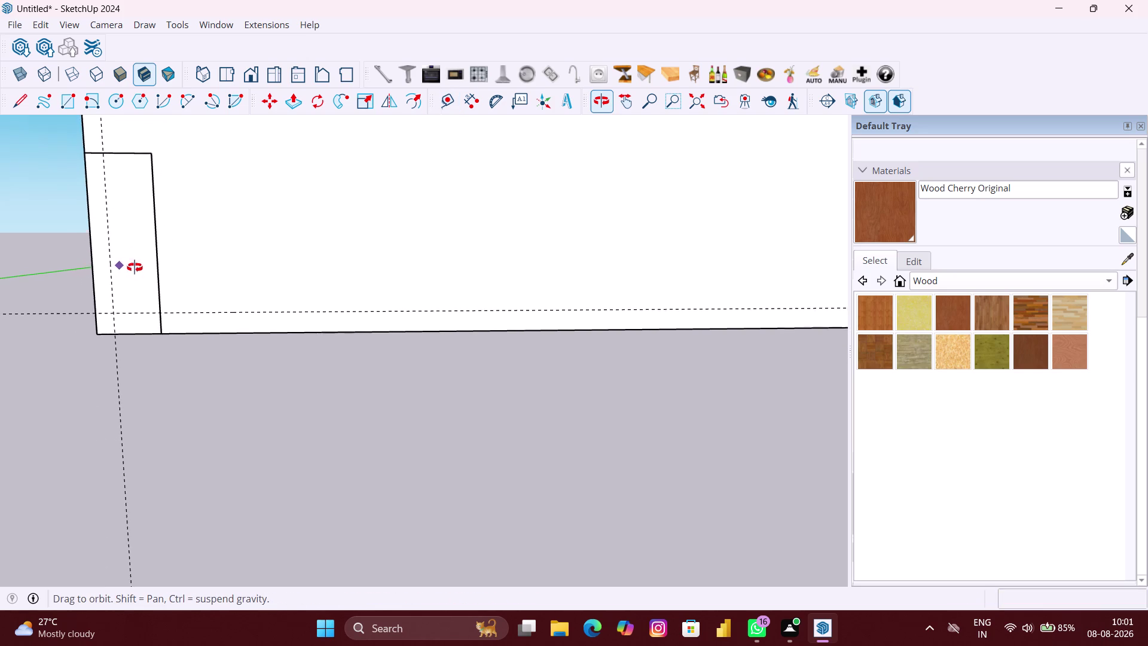
middle_drag(132, 267, 155, 271)
key(ctrl+z)
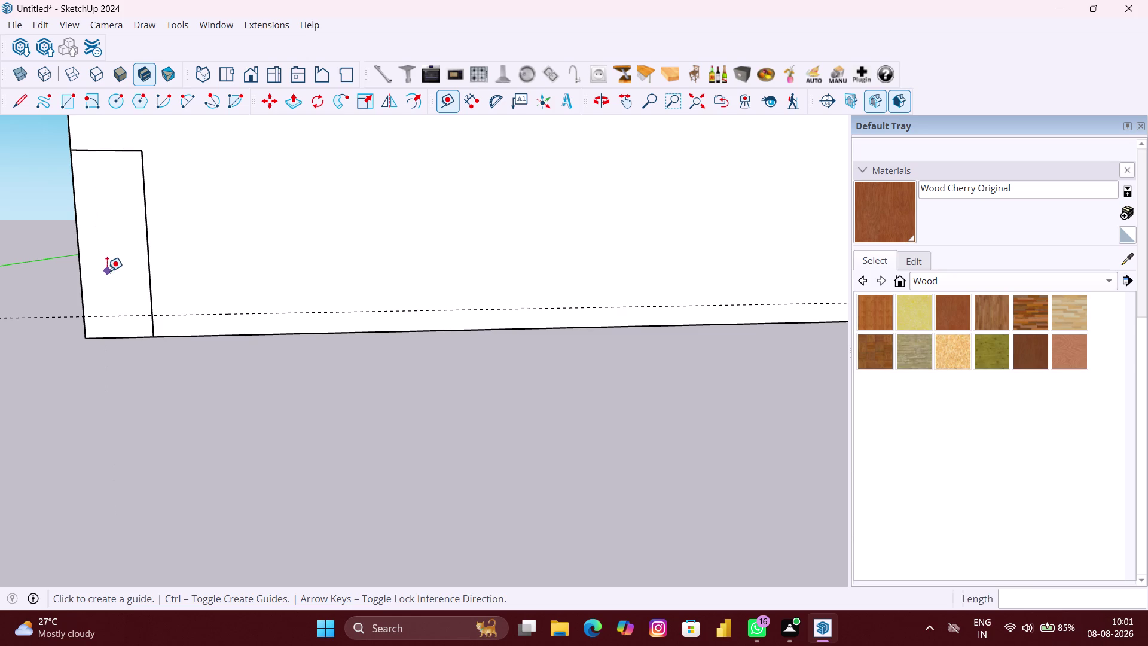
click(81, 255)
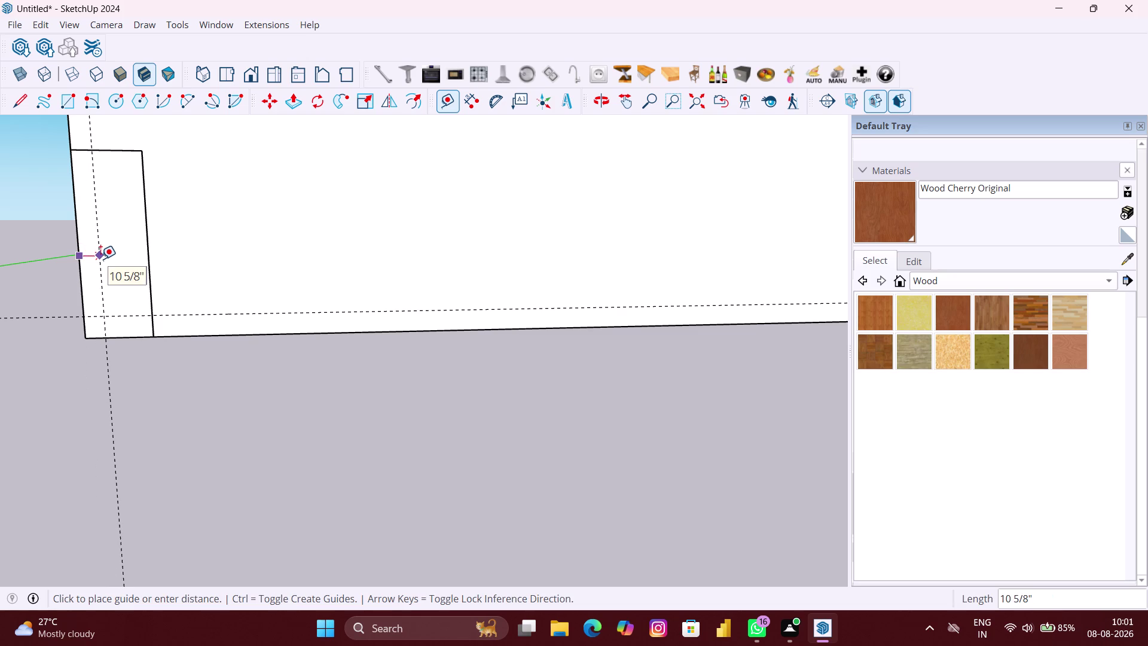
text(16")
key(Return)
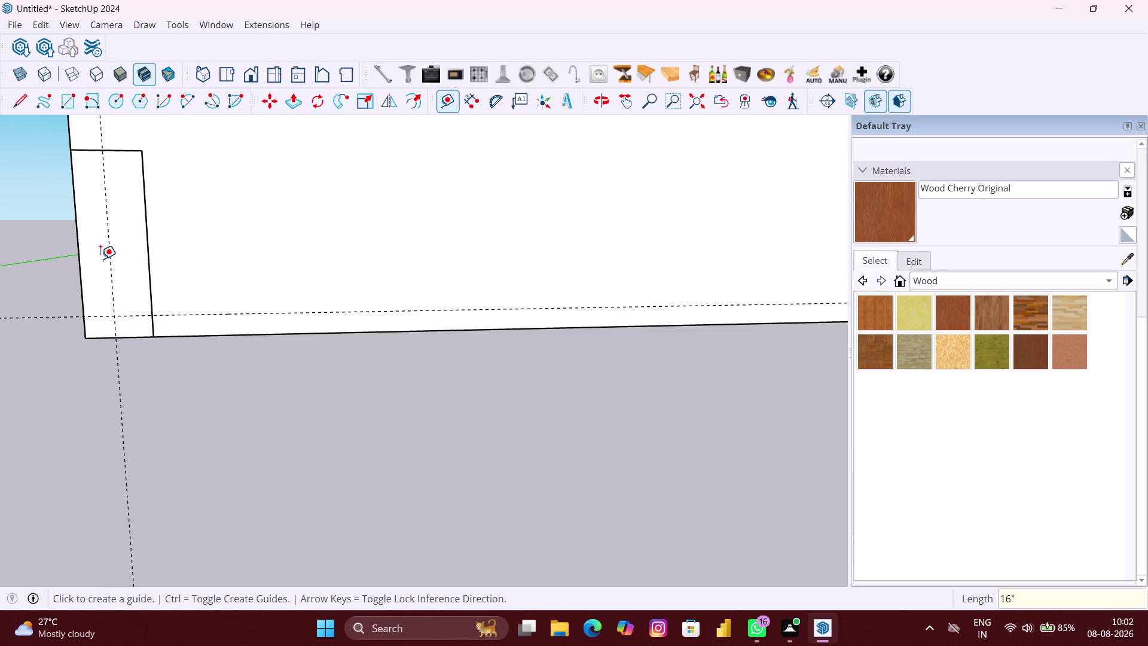
scroll(down, 3)
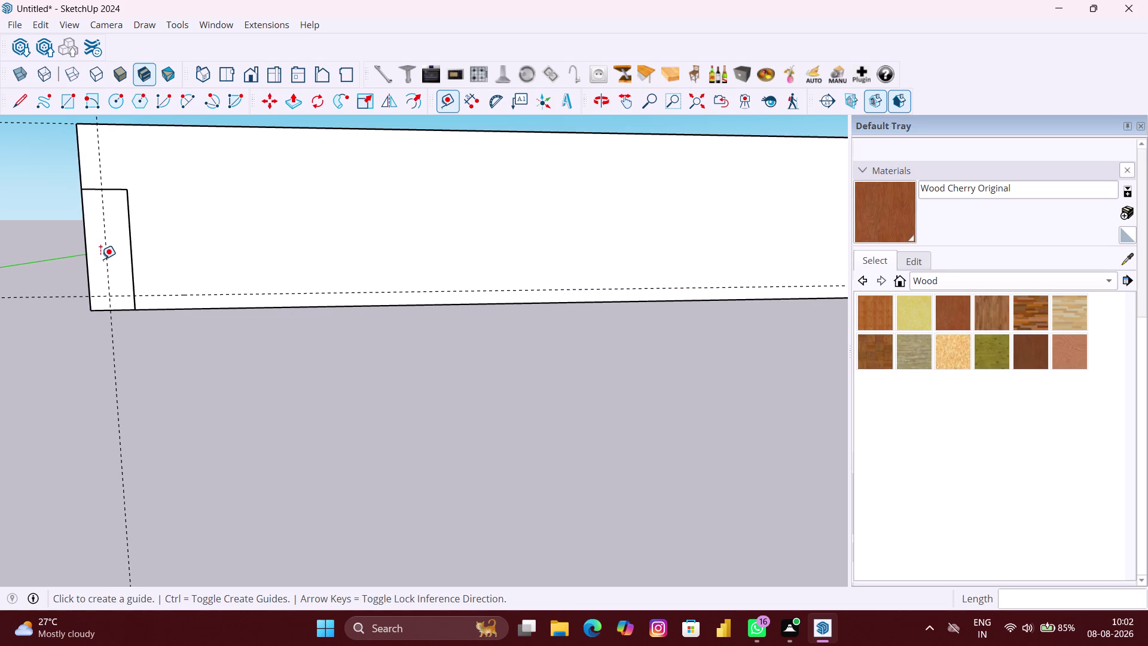
Draw an 84" by 64" rectangle starting at the guide intersection on the wall face.
key(r)
click(107, 295)
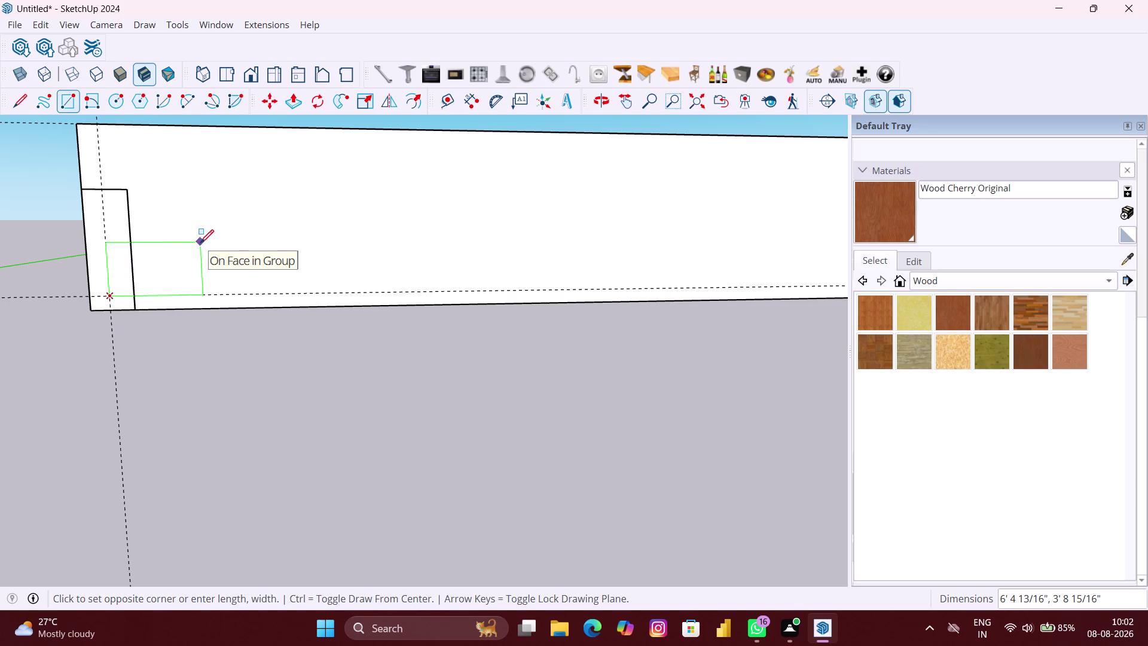
text(84)
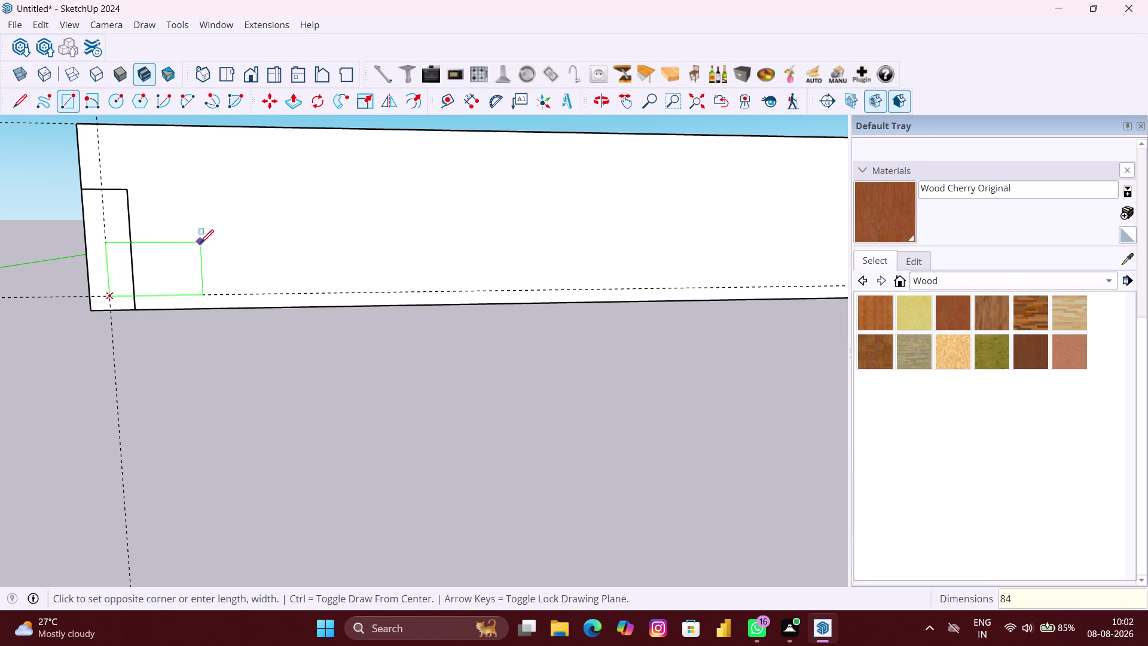
text(",)
text(64)
key(shift+quotedbl)
key(Return)
key(space)
scroll(down, 3)
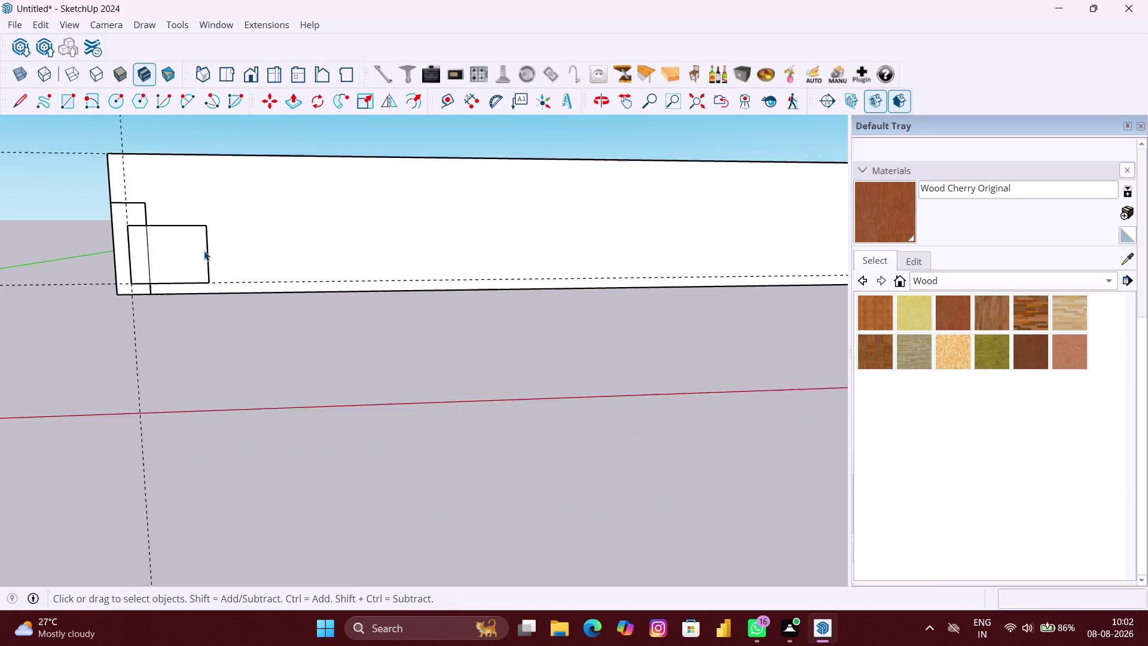
Undo the 84" by 64" rectangle drawn on the wall.
middle_drag(204, 255, 217, 256)
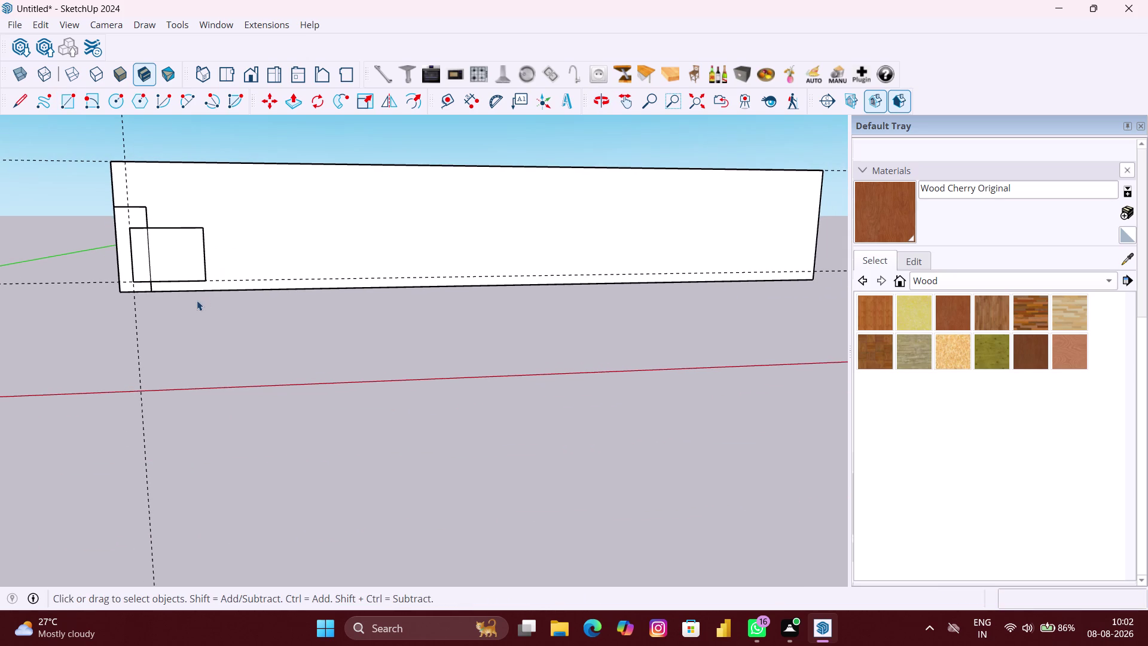
scroll(up, 3)
middle_click(165, 285)
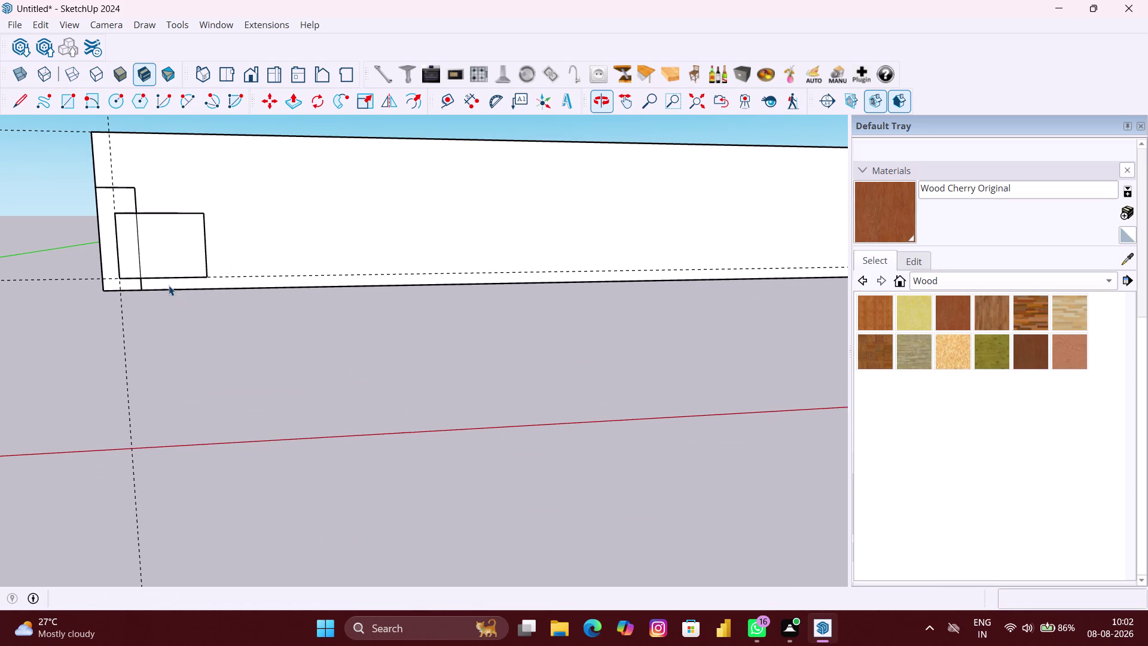
scroll(up, 3)
scroll(up, 3)
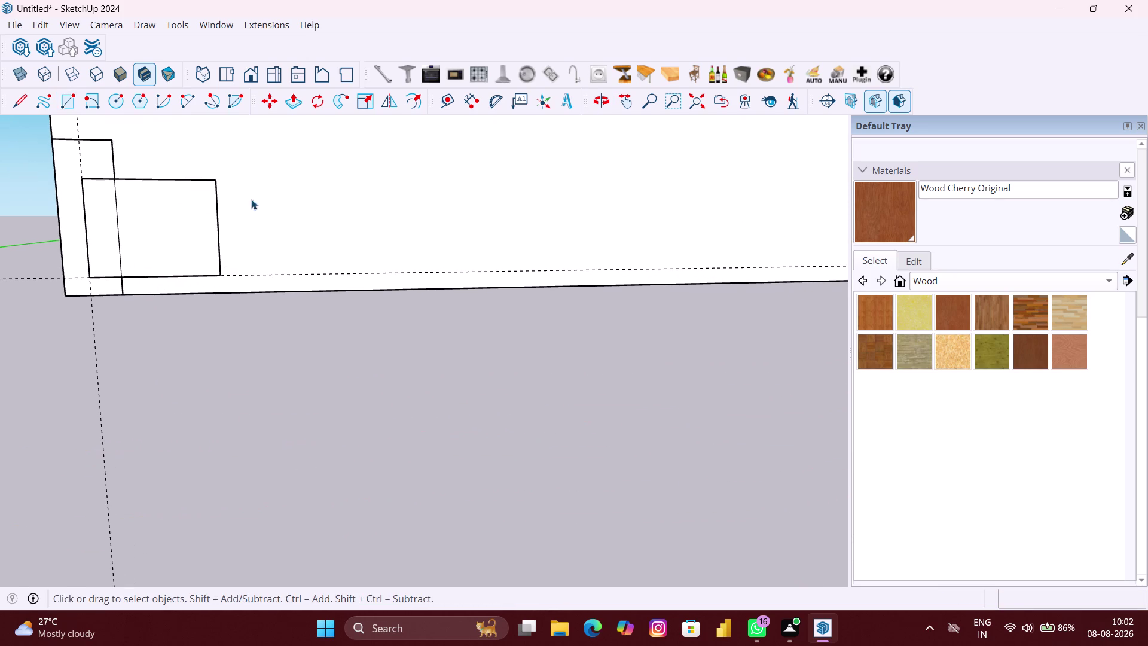
scroll(up, 3)
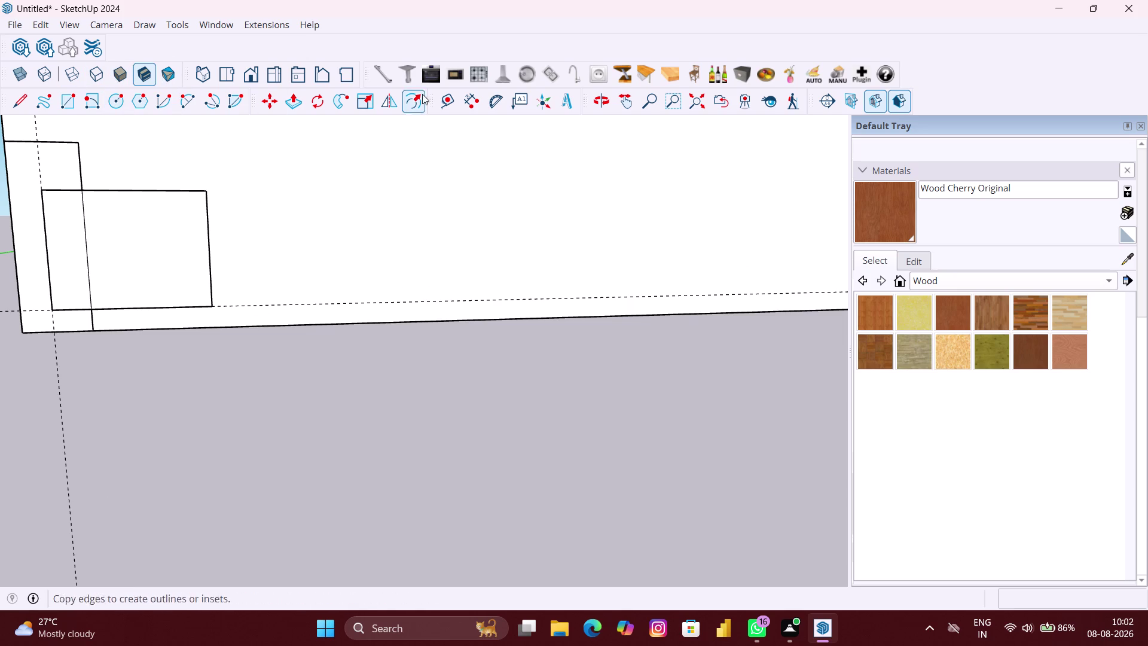
click(444, 109)
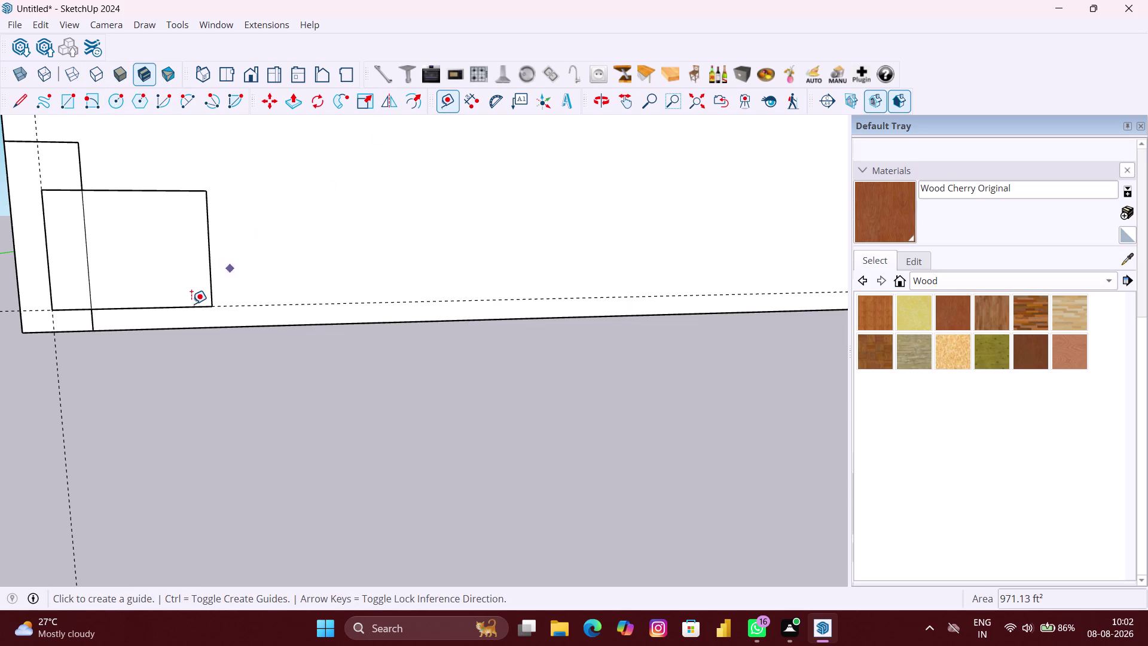
scroll(up, 3)
scroll(up, 3)
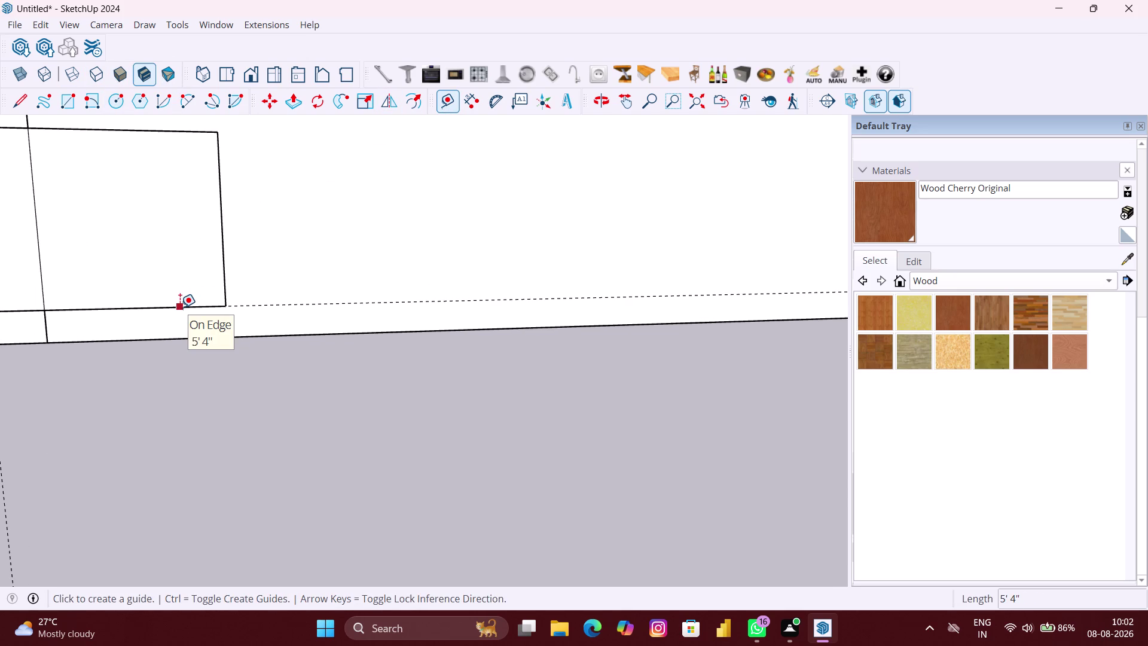
scroll(down, 3)
key(ctrl+z)
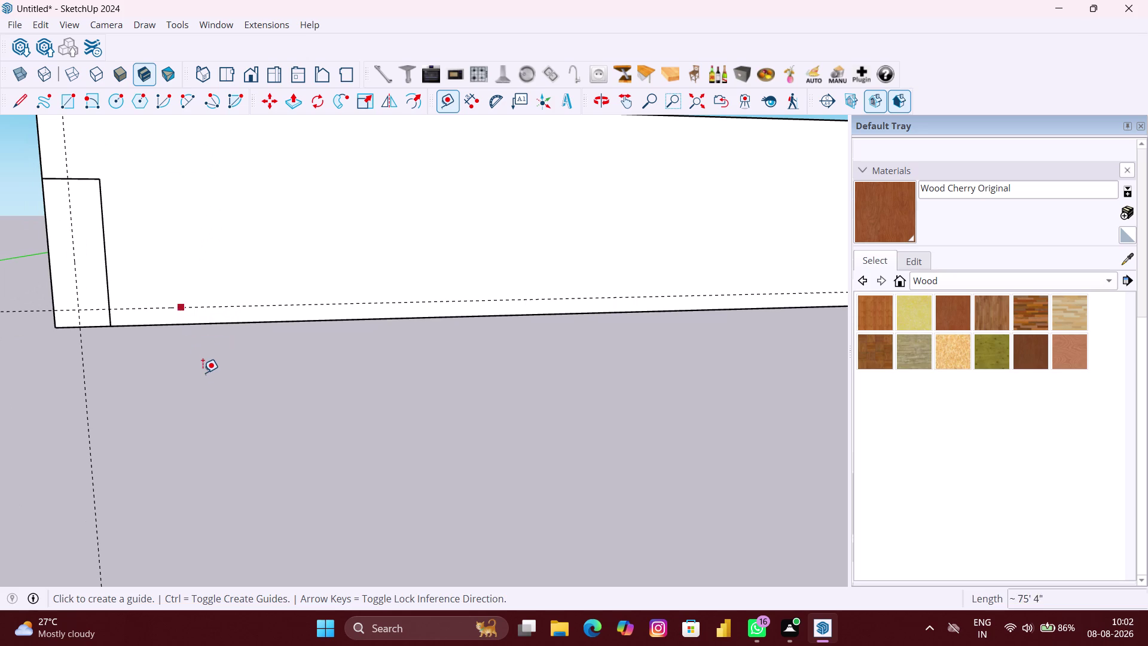
key(space)
Open the wall group for editing, starting and cancelling a rectangle along the way.
click(206, 382)
scroll(down, 3)
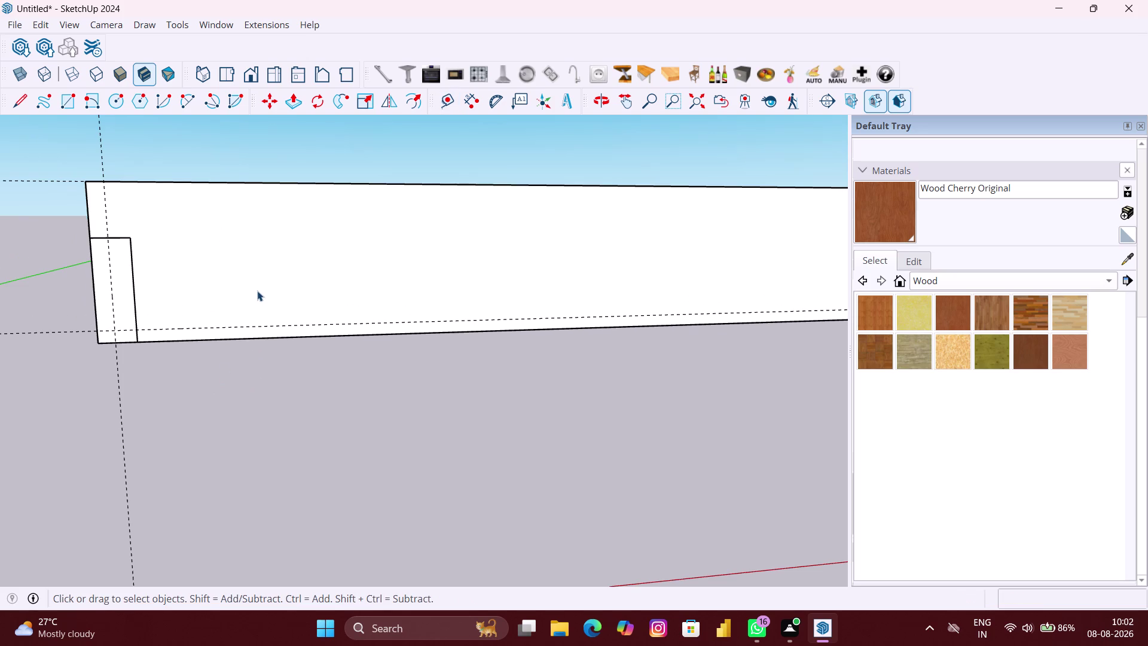
click(257, 290)
double_click(258, 291)
scroll(up, 3)
scroll(up, 3)
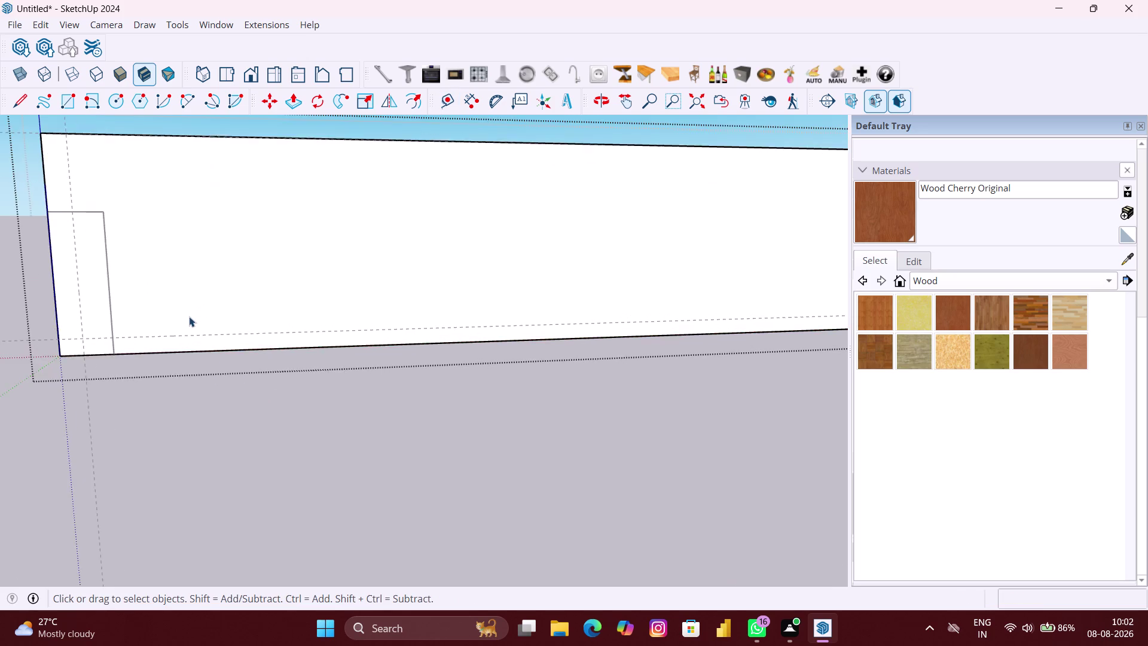
scroll(up, 3)
key(r)
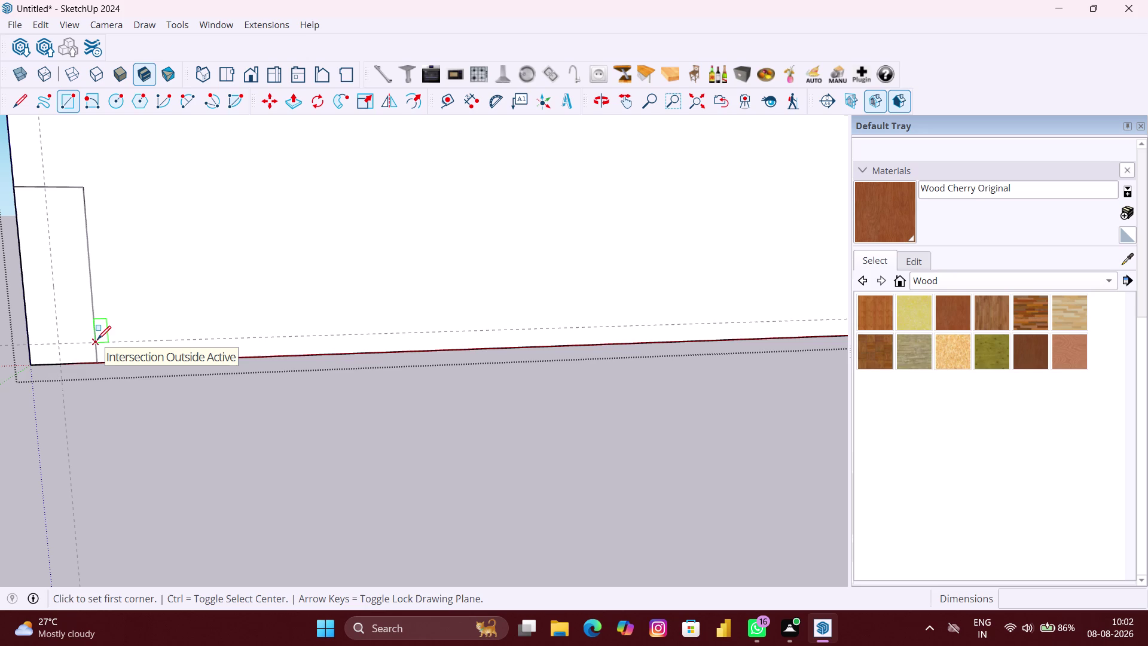
key(space)
click(112, 390)
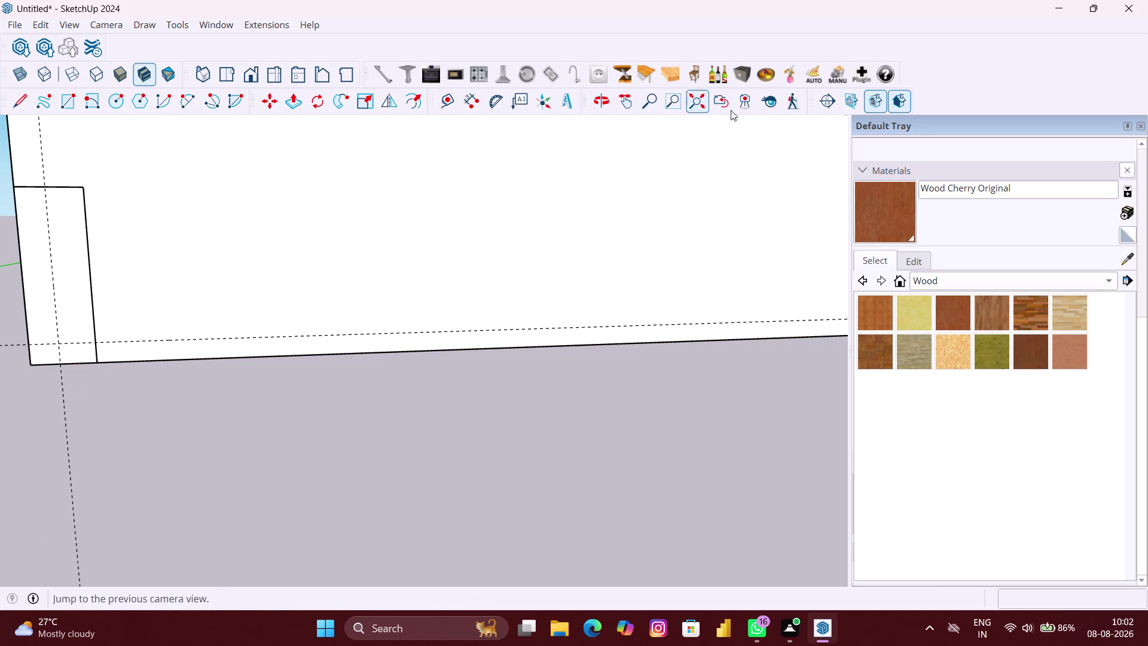
Re-place the 1'4" guide from the sill block's left edge, then start and cancel a dimension.
click(453, 105)
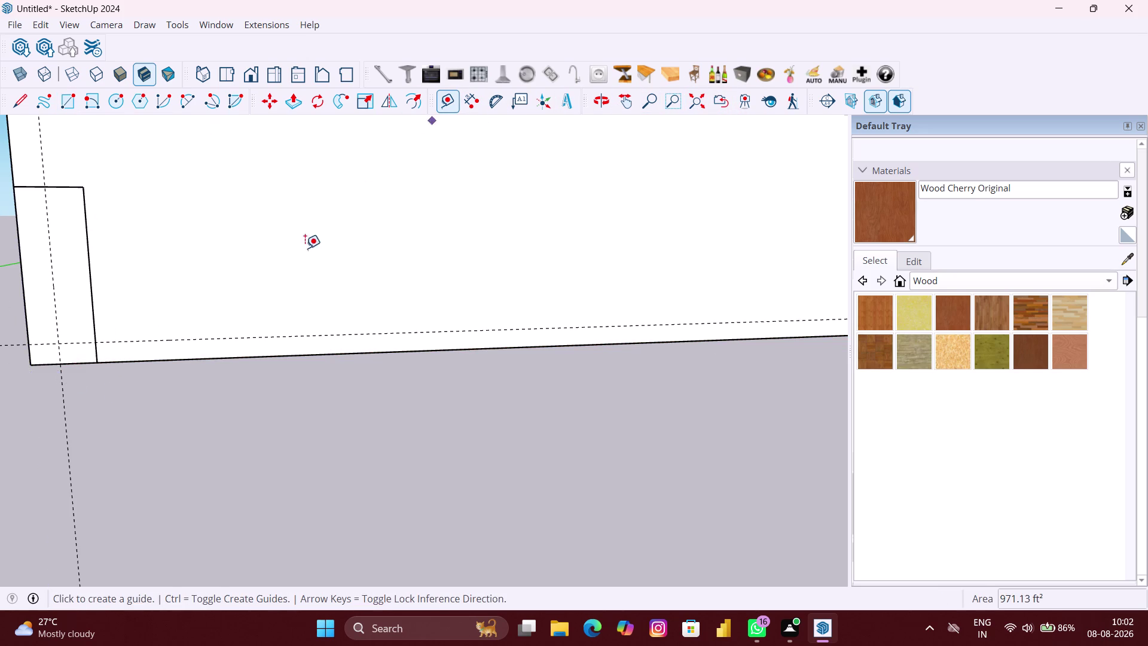
click(26, 308)
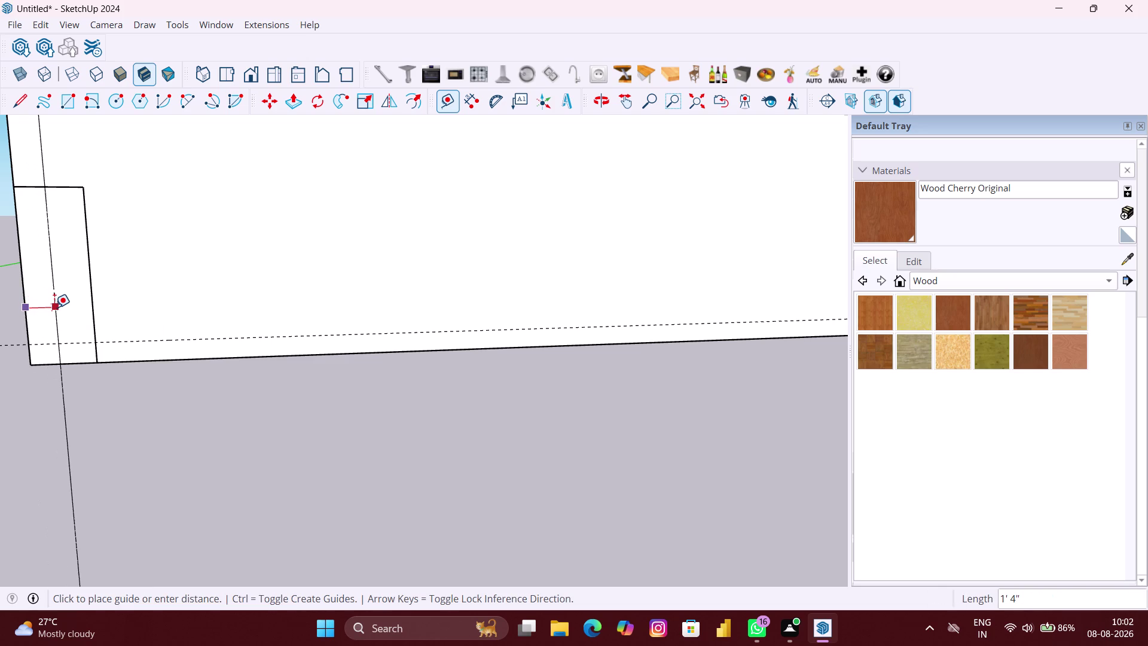
key(Escape)
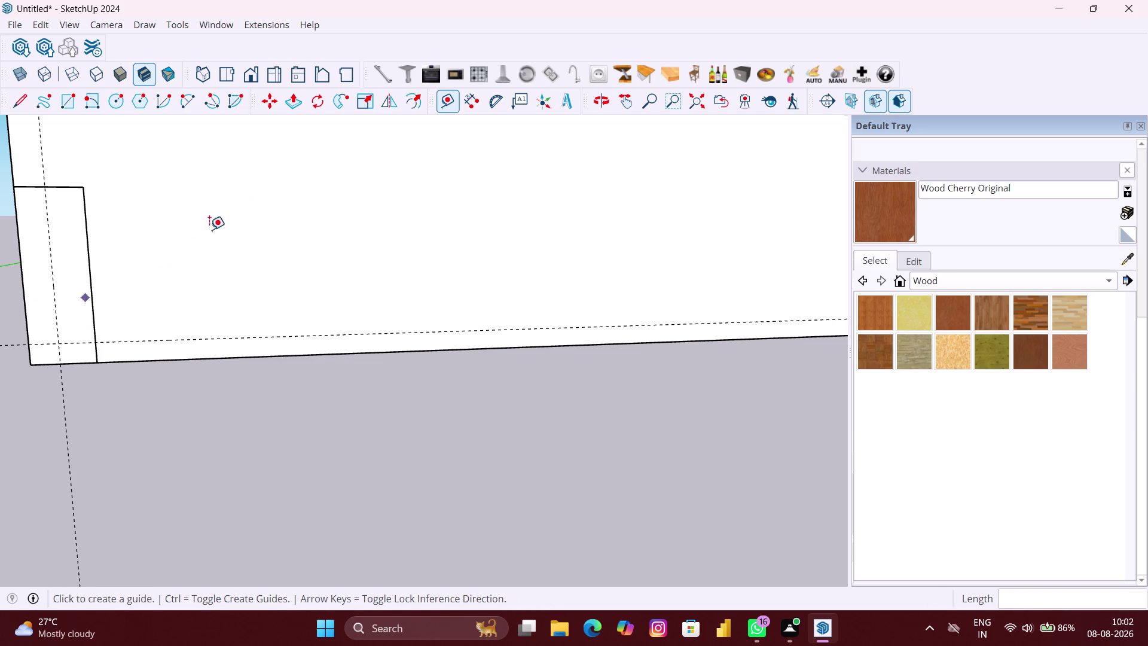
click(469, 110)
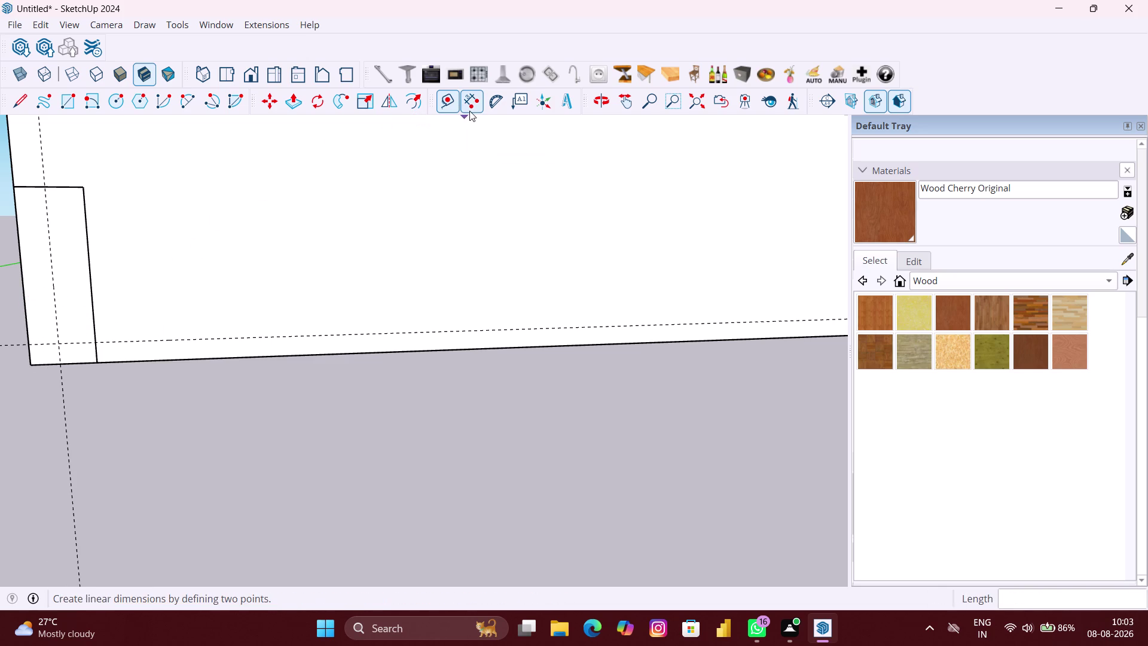
click(26, 326)
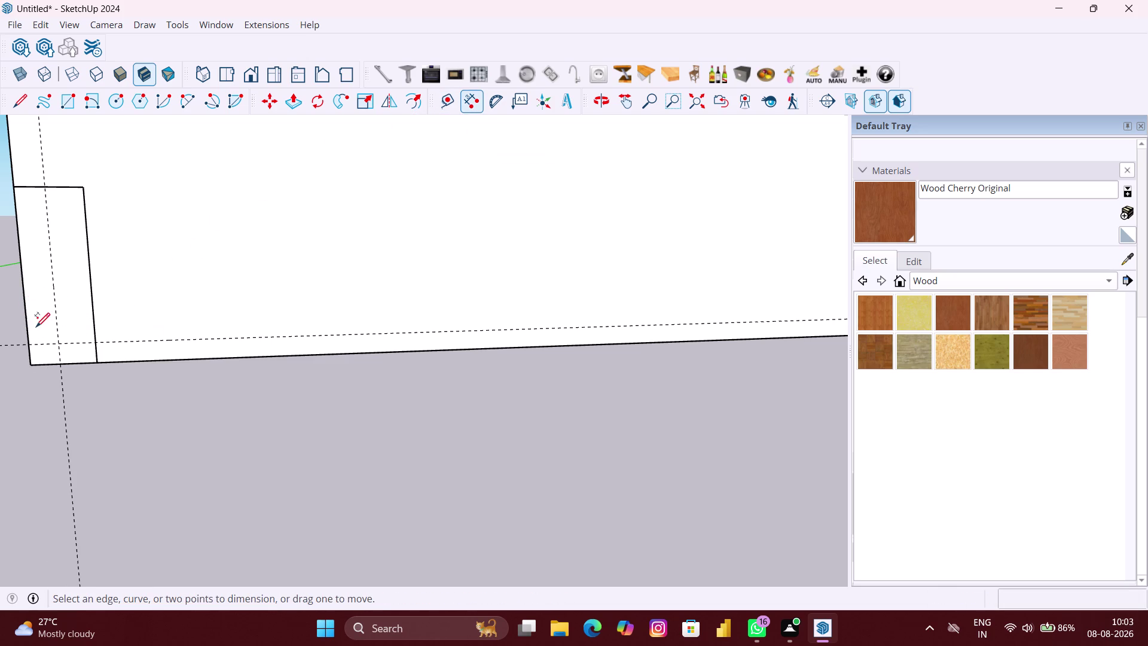
click(28, 344)
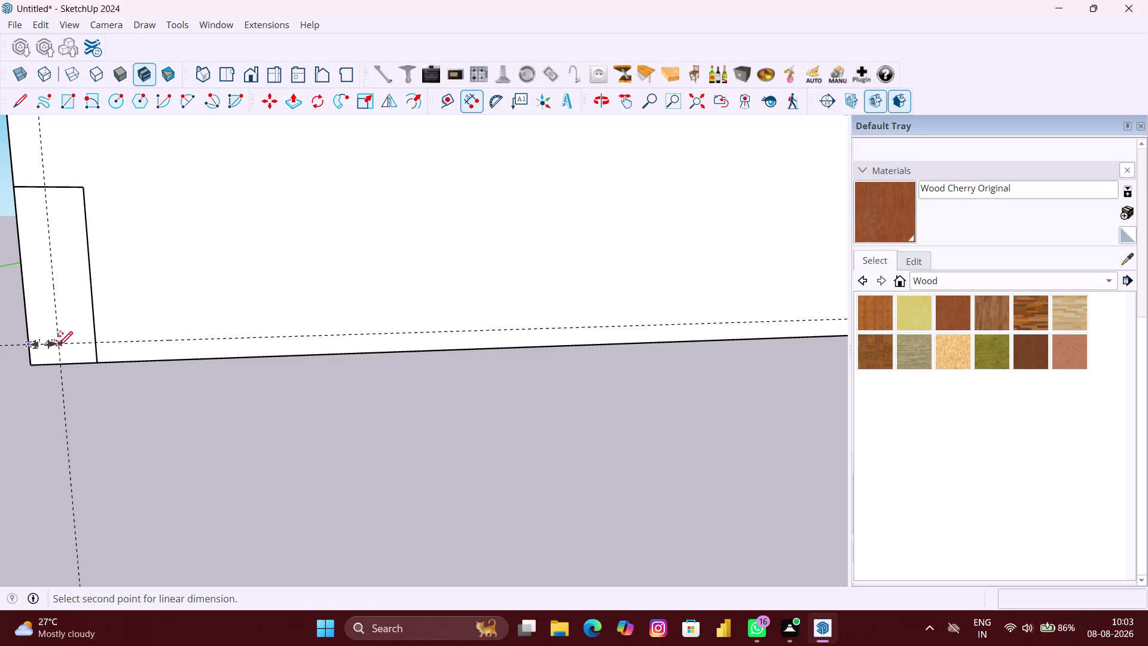
scroll(up, 3)
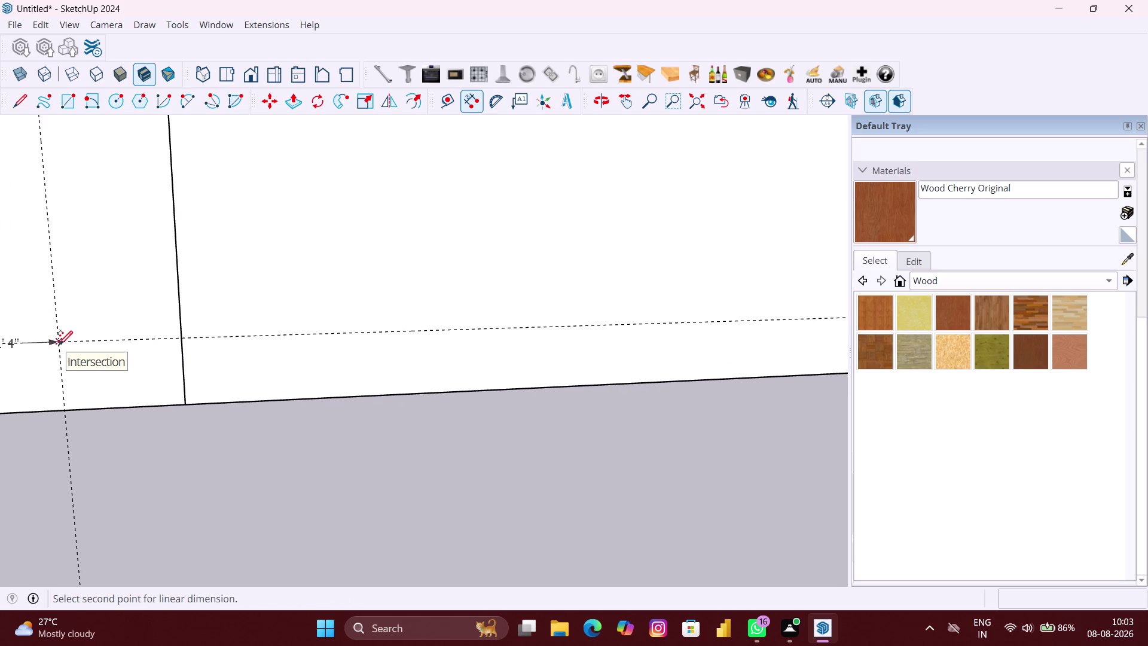
key(Escape)
scroll(down, 3)
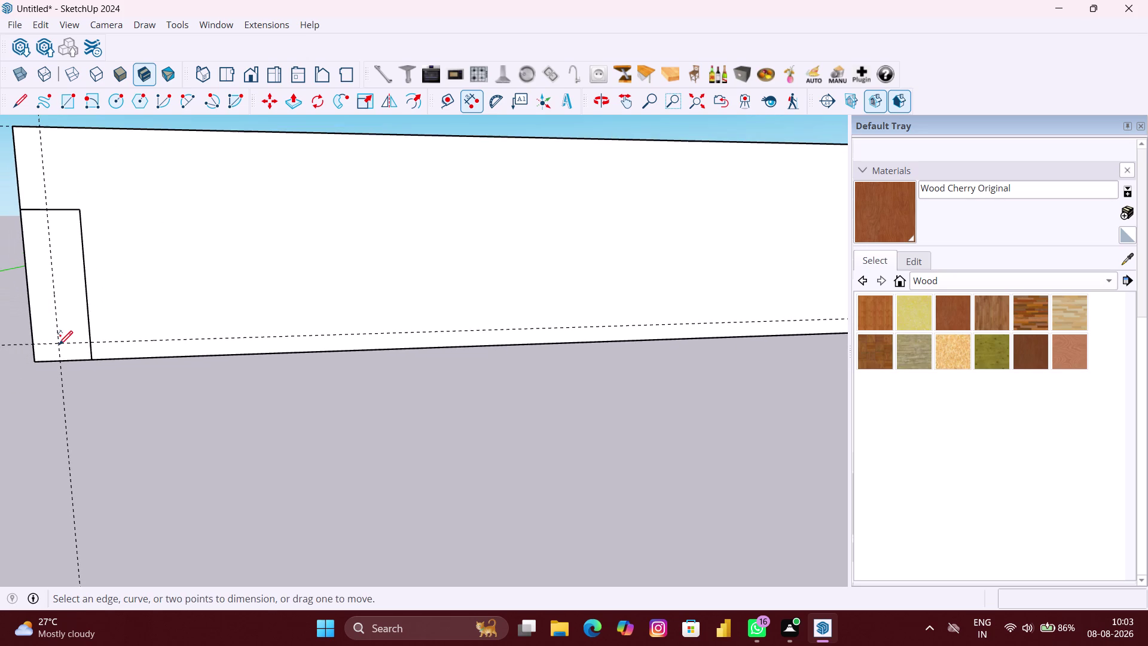
Clear the selection and open the wall group for editing.
key(space)
text(R)
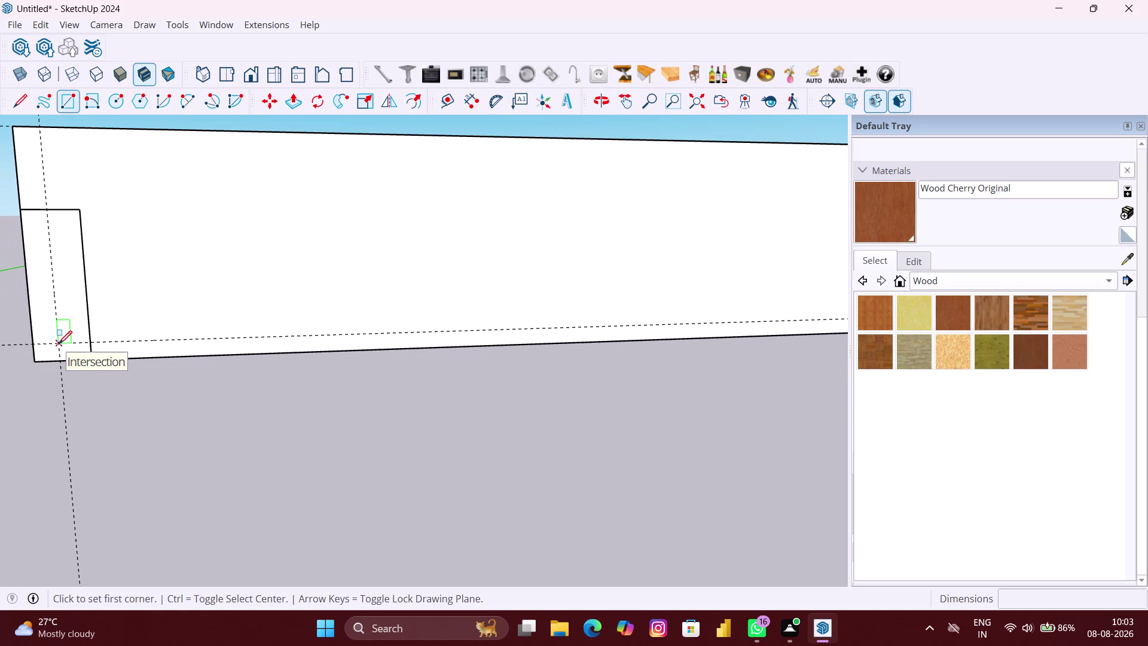
key(space)
click(159, 413)
click(163, 407)
scroll(down, 3)
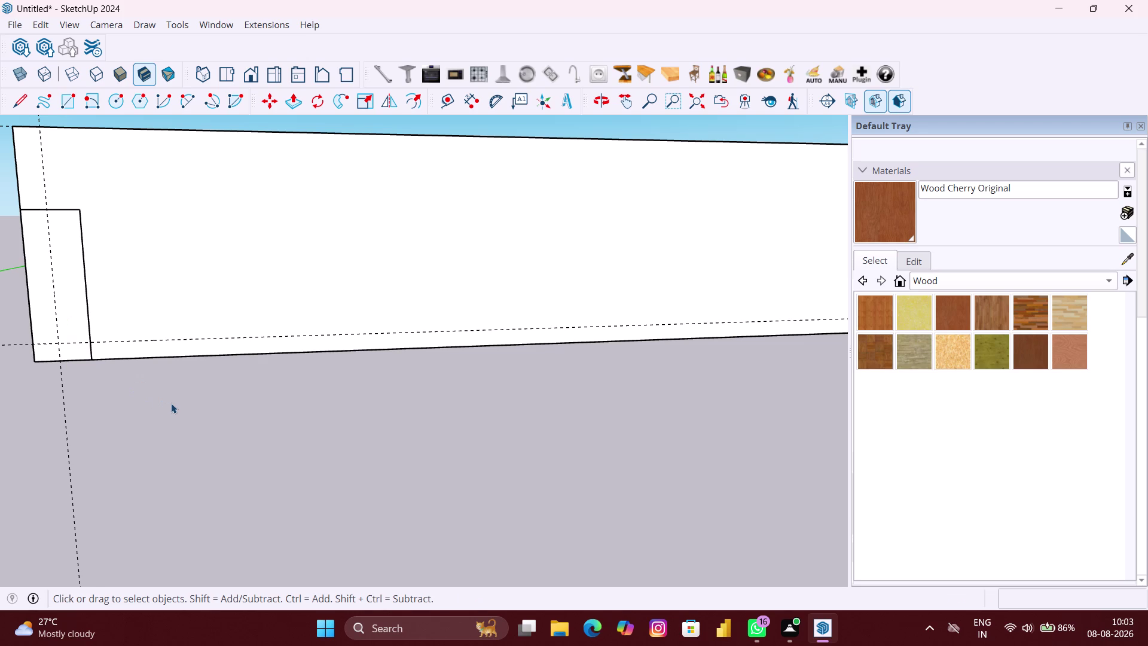
click(235, 322)
double_click(235, 321)
scroll(up, 3)
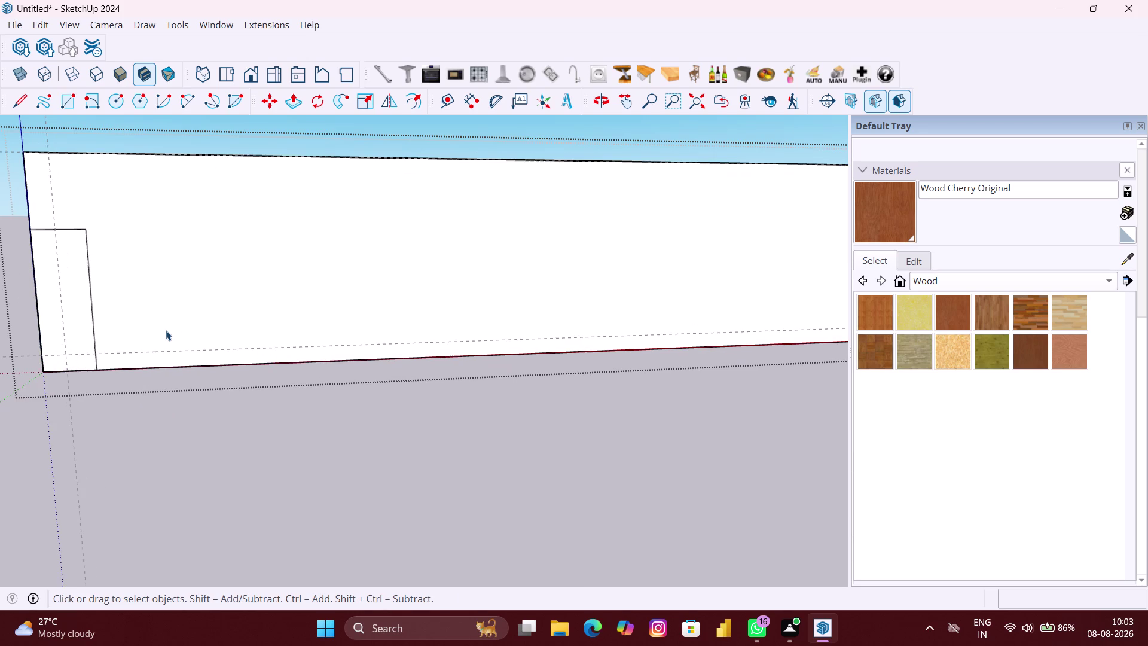
Draw an 84" by 64" rectangle from near the wall's lower-left corner.
key(r)
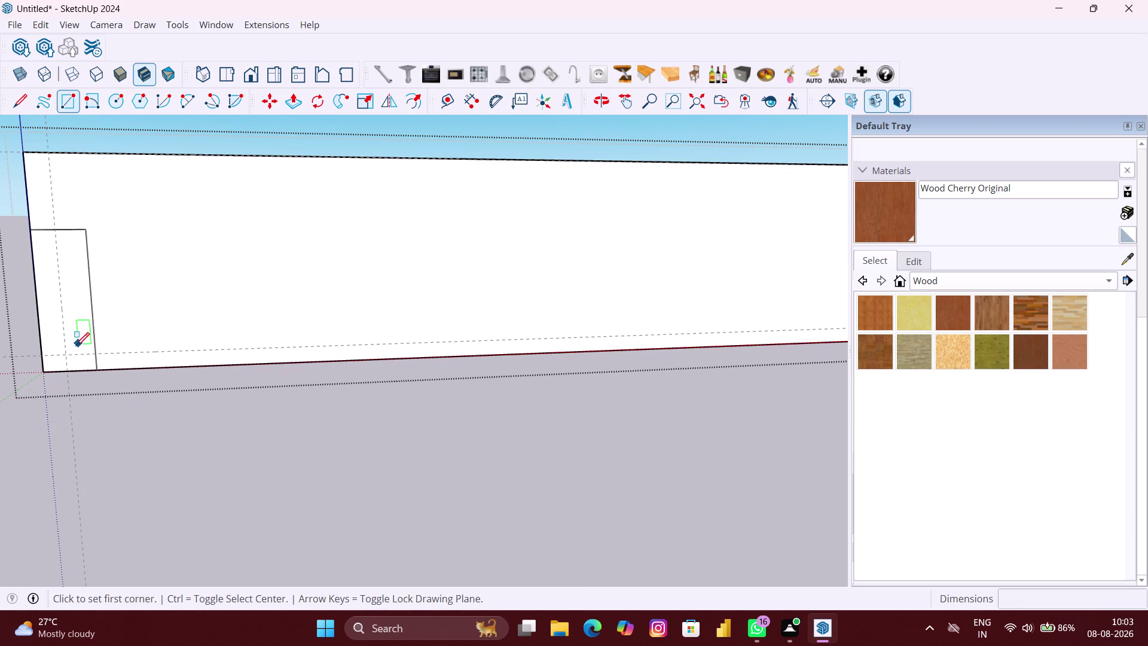
click(67, 352)
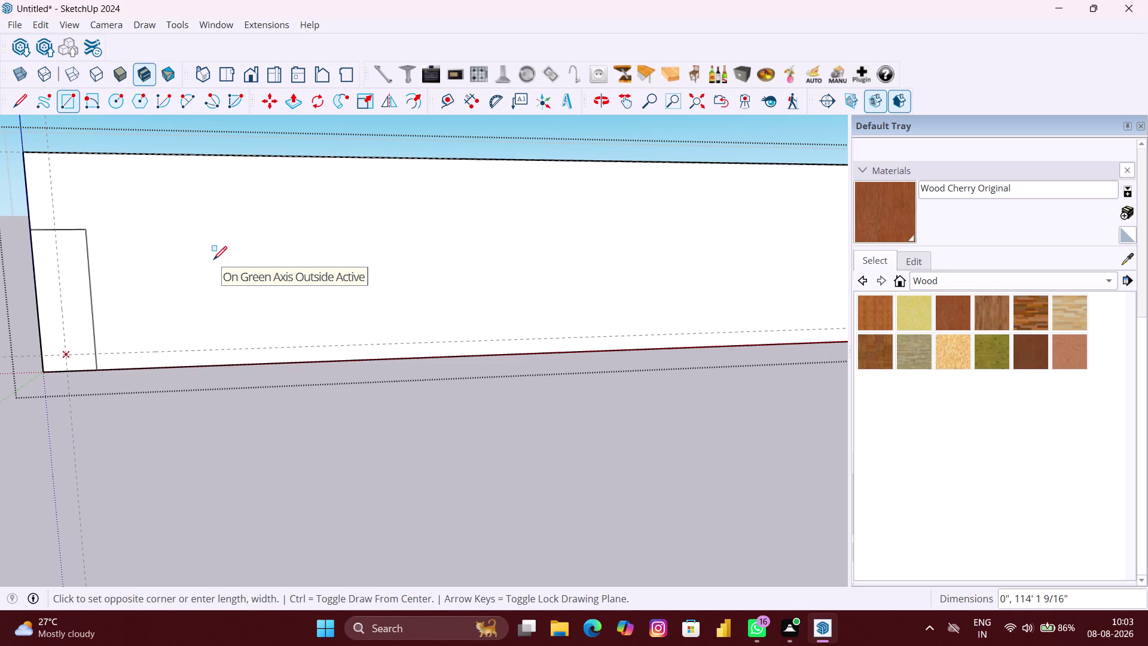
key(Left)
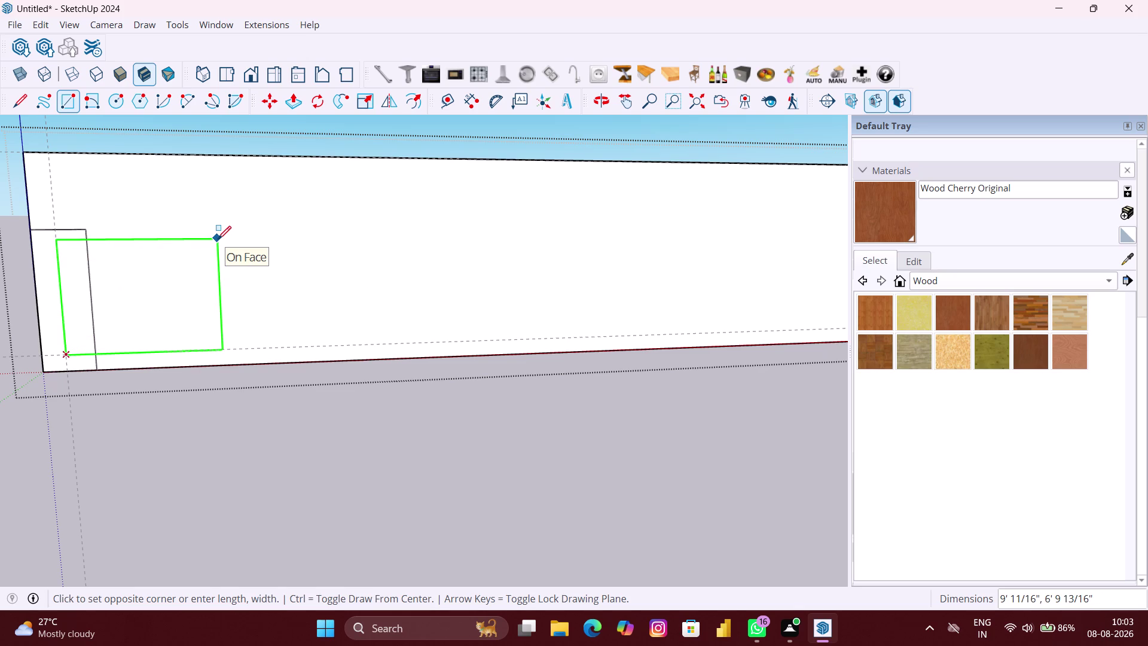
text(84)
key(shift+quotedbl)
key(comma)
text(64)
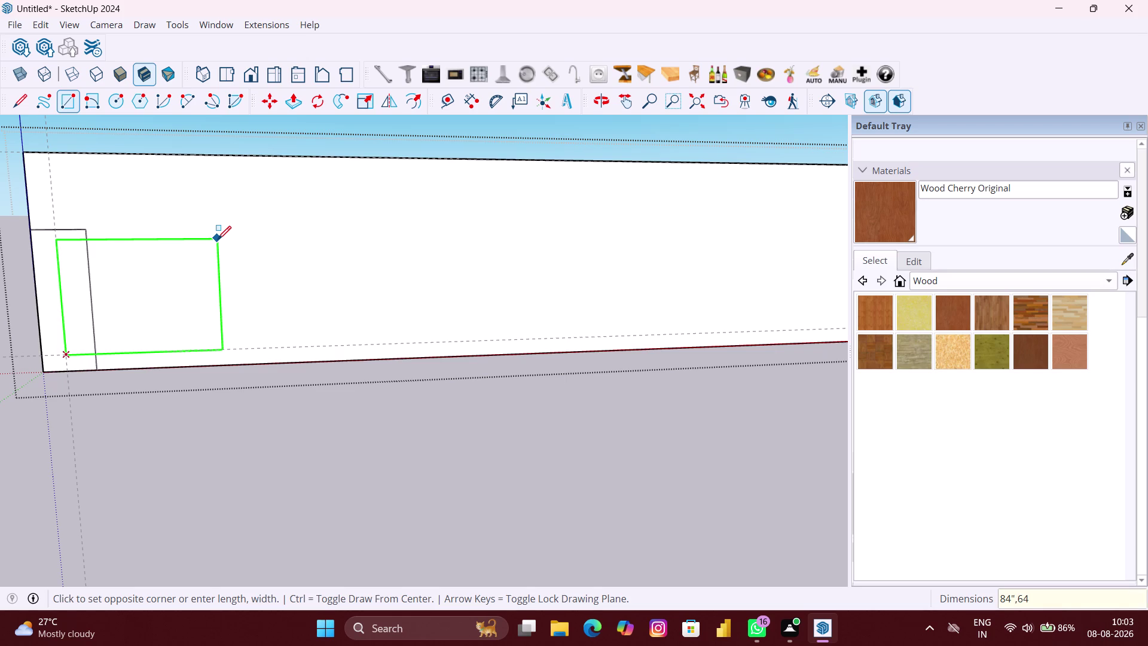
key(shift+quotedbl)
key(Return)
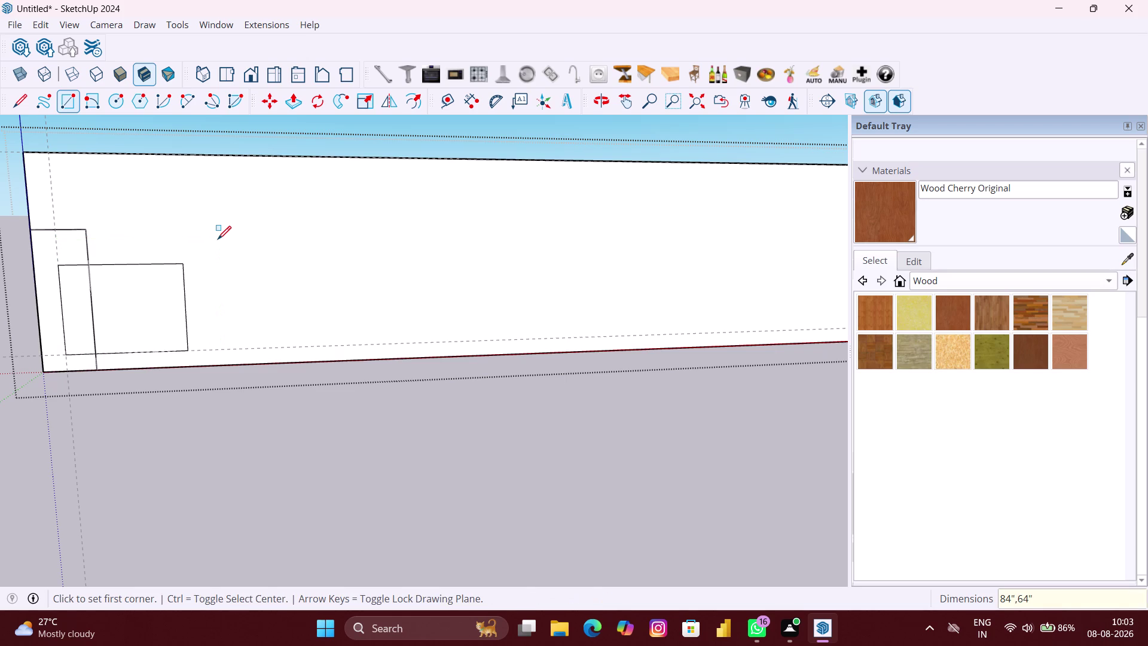
key(space)
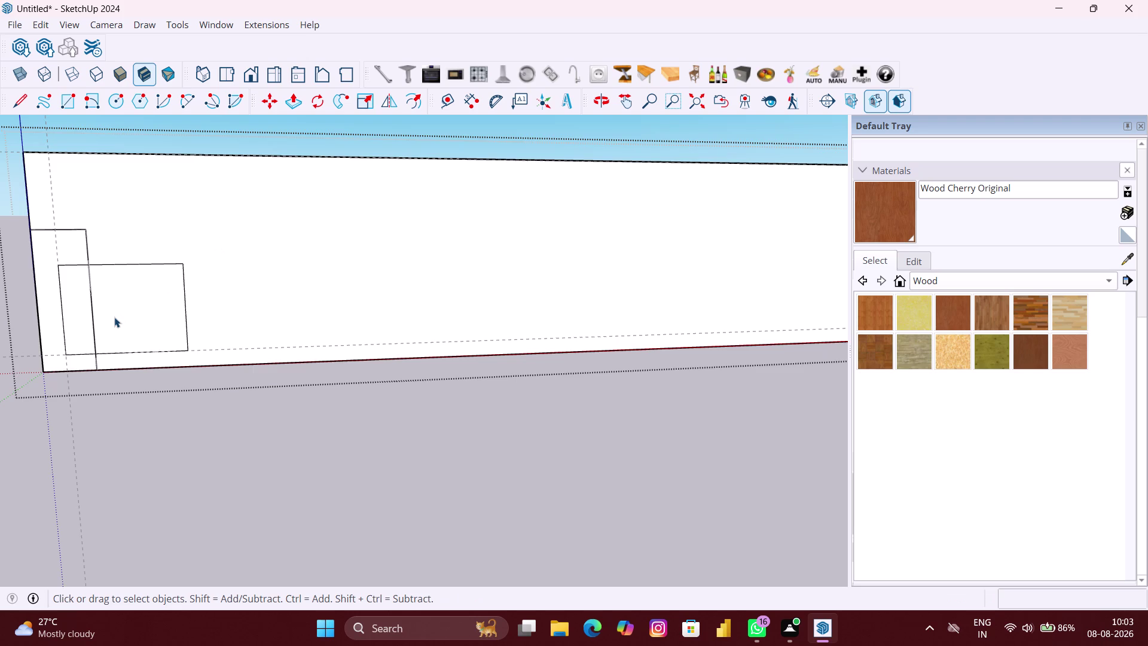
scroll(down, 3)
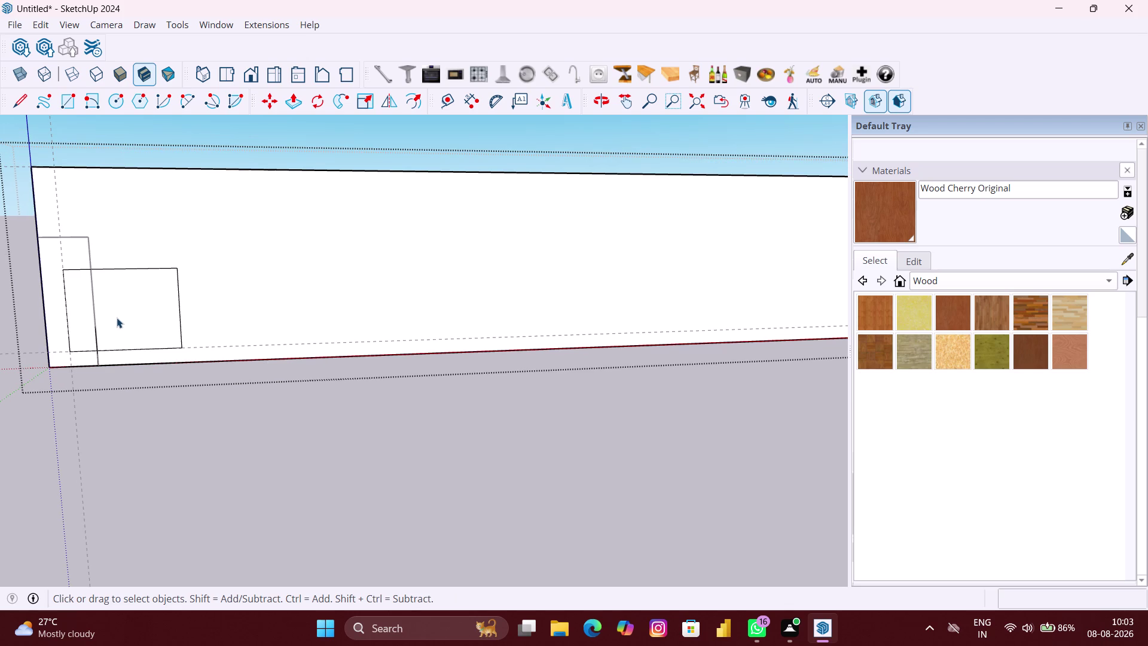
scroll(down, 3)
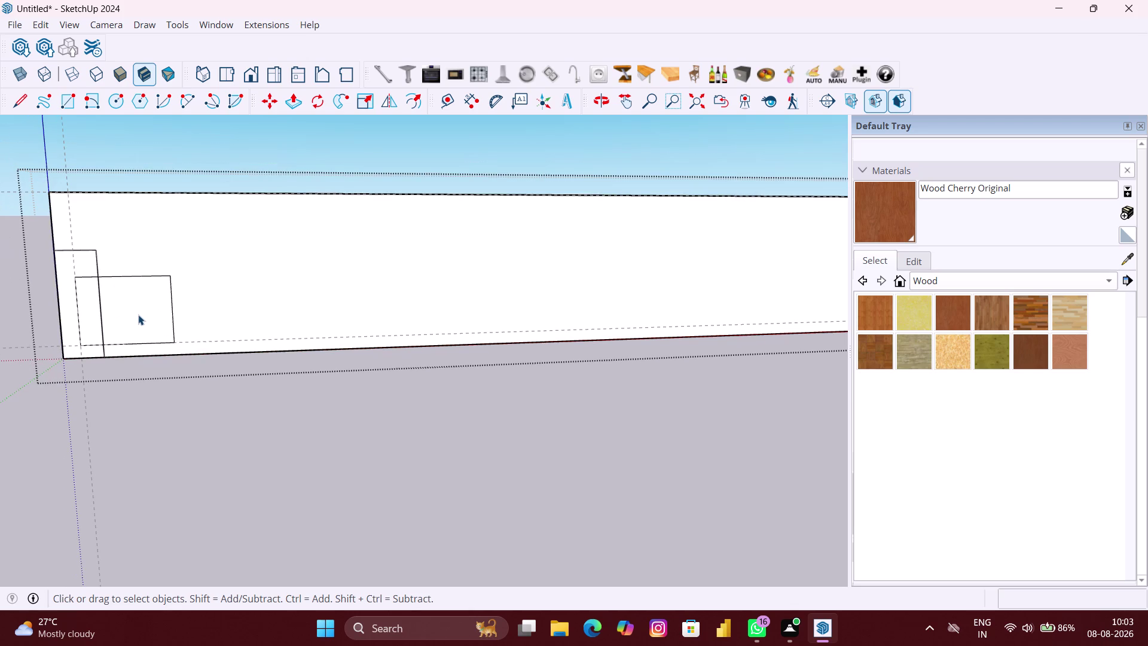
middle_drag(135, 313, 215, 313)
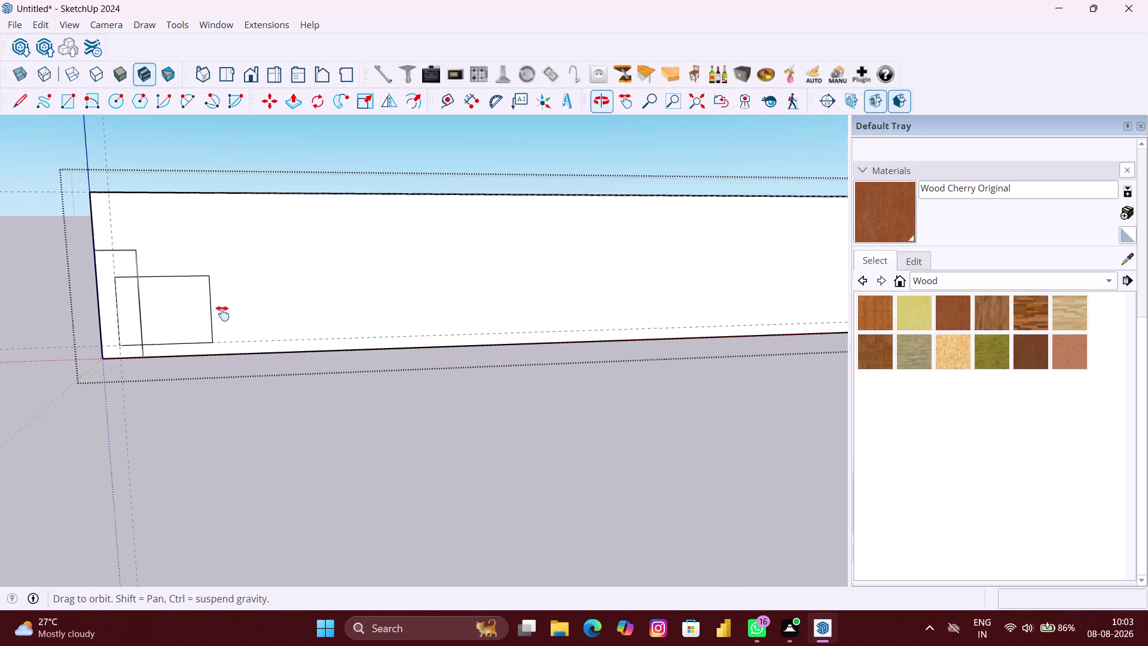
Select the 84 by 64 rectangle's bottom edge.
middle_drag(215, 313, 318, 334)
scroll(up, 3)
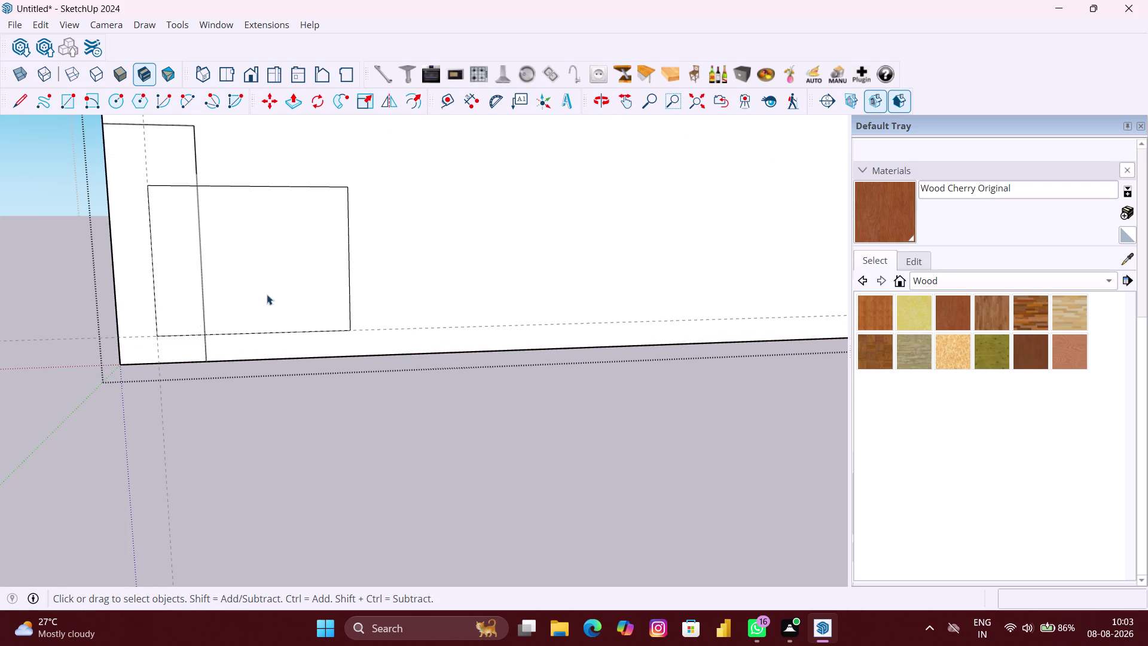
scroll(up, 3)
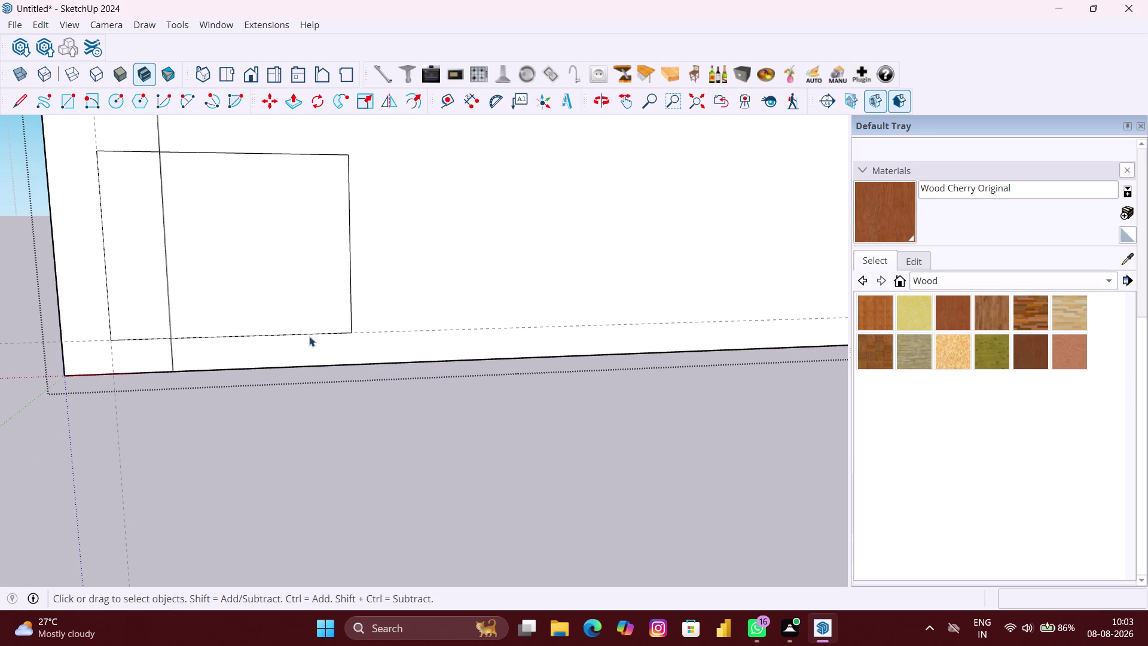
click(303, 331)
click(303, 333)
scroll(up, 3)
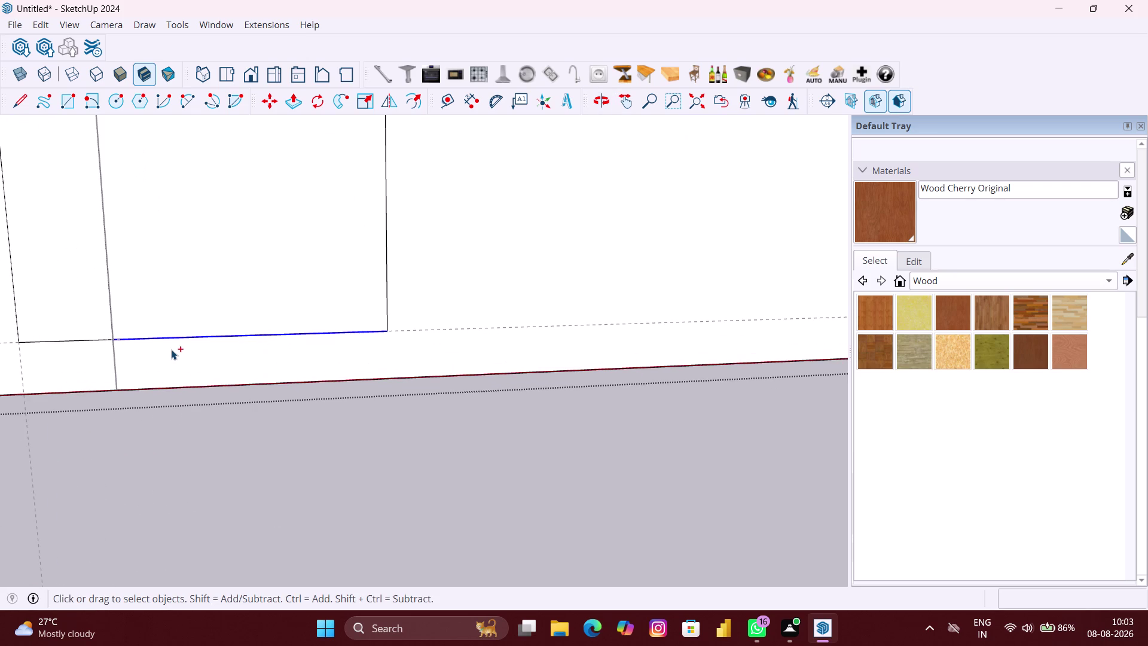
click(100, 339)
Copy the bottom edge 8" upward, then clear the selection.
key(m)
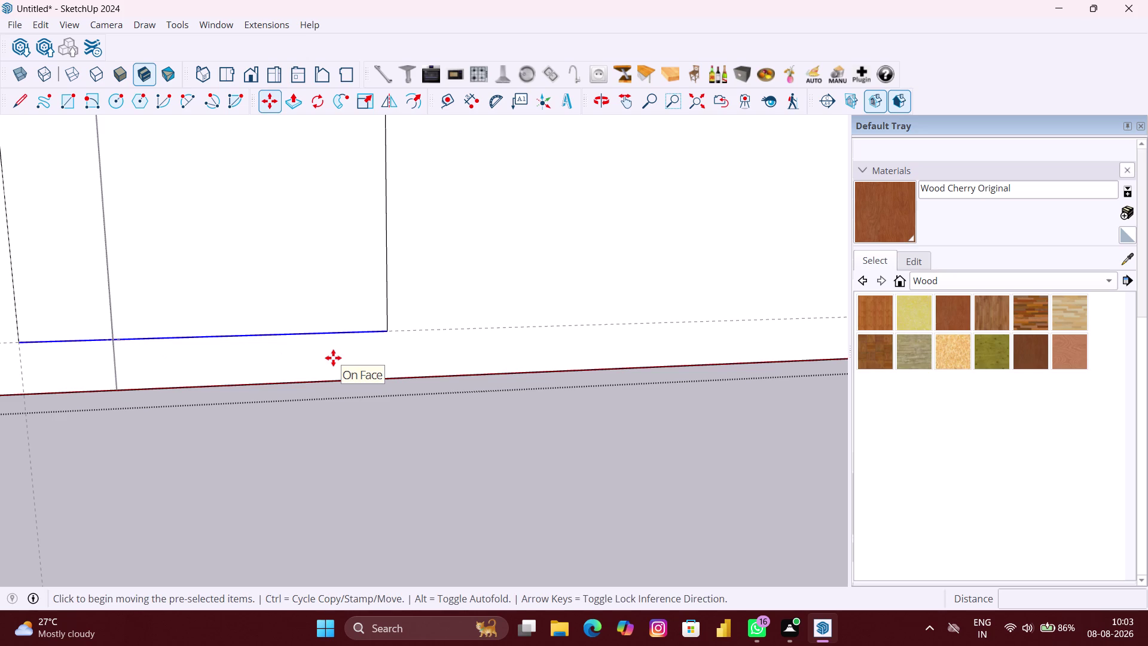
click(389, 331)
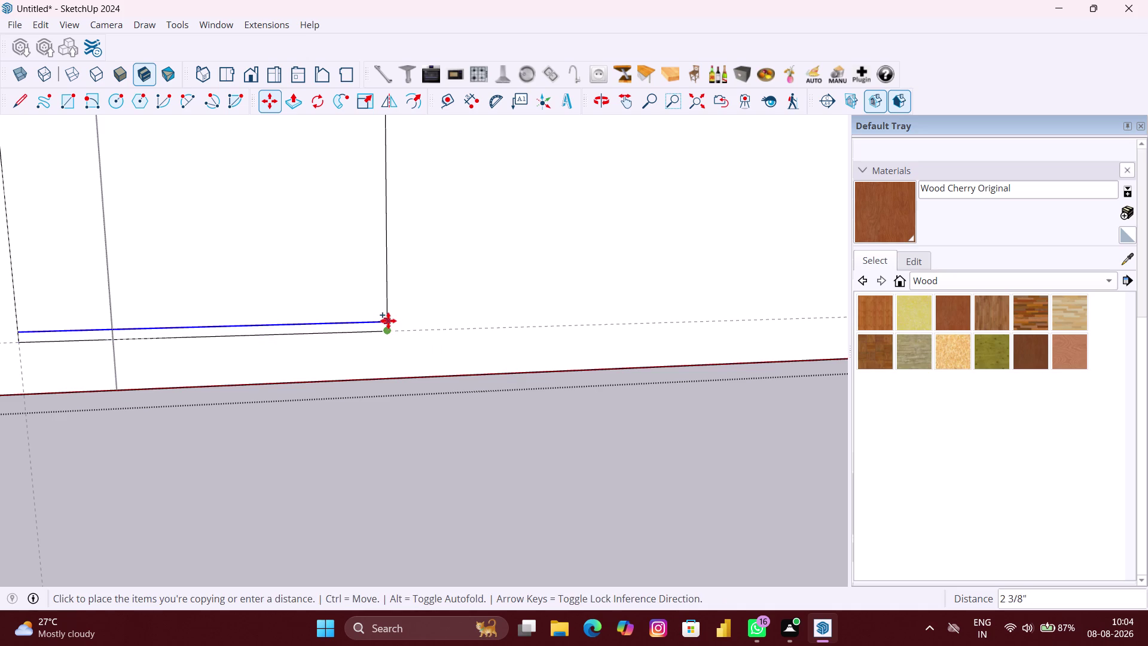
text(8)
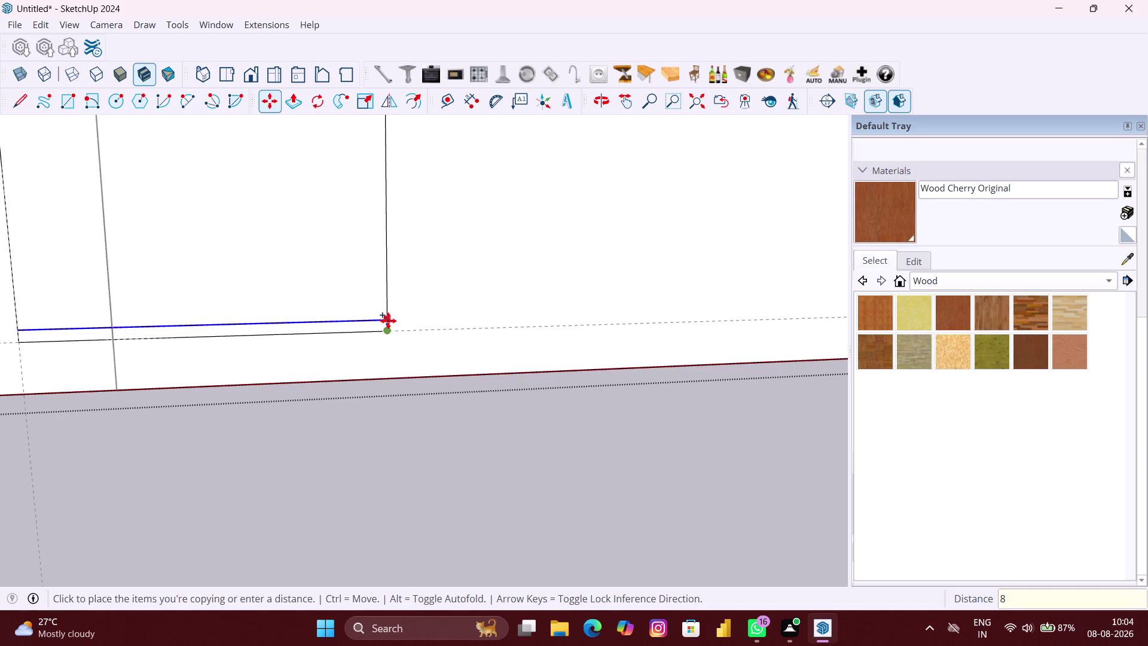
text(")
key(Return)
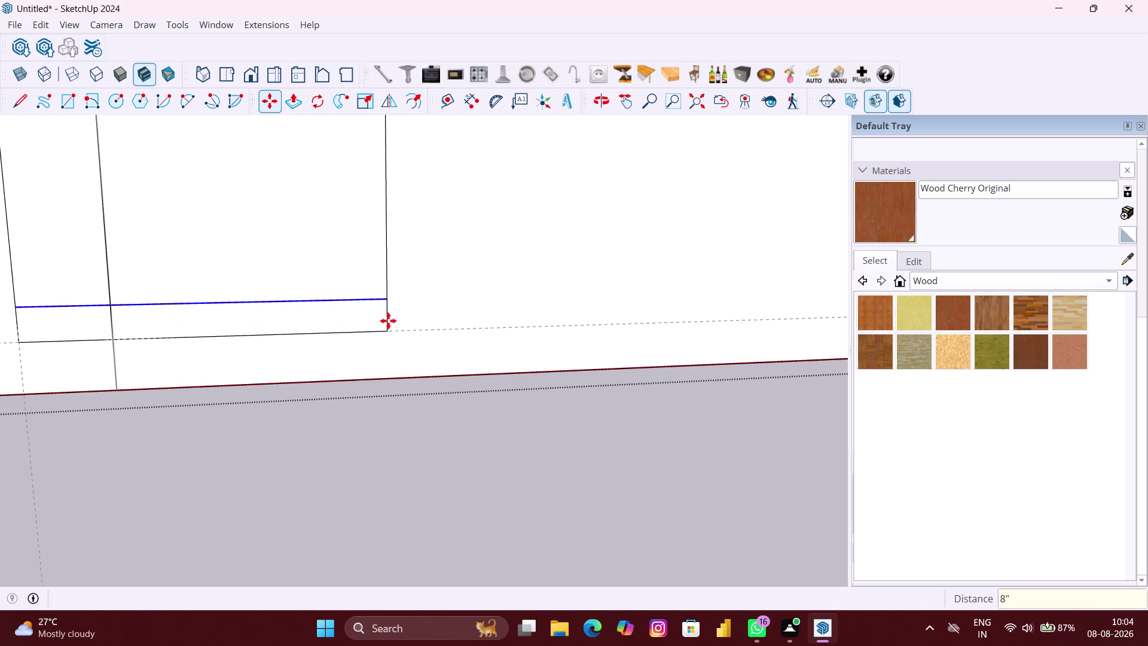
key(space)
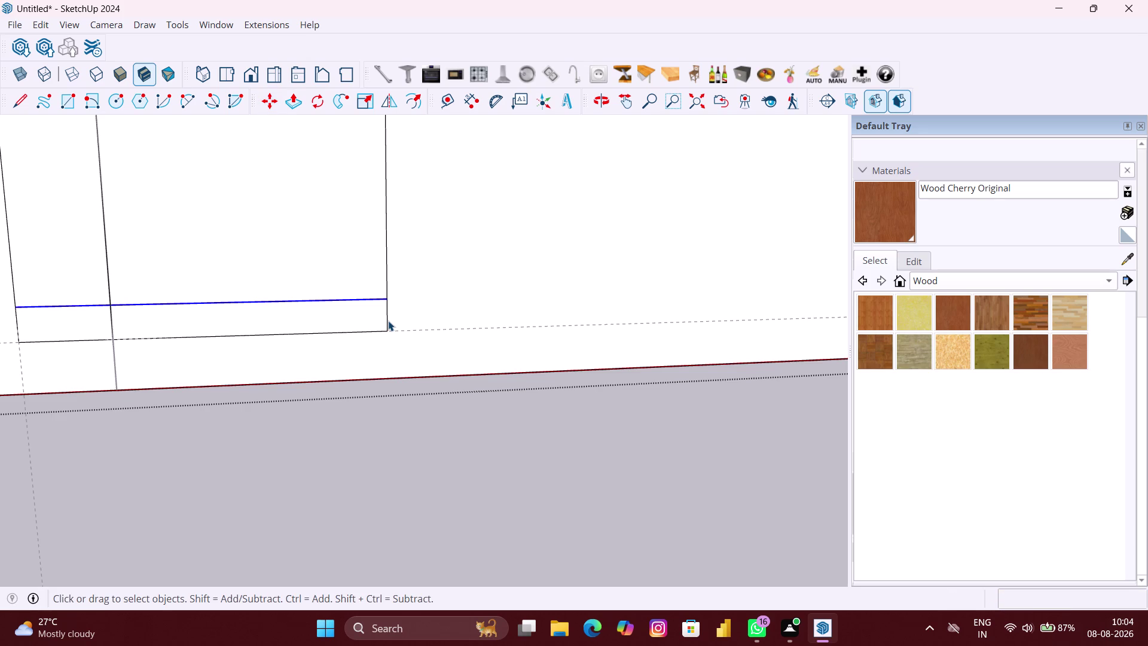
click(315, 355)
click(242, 431)
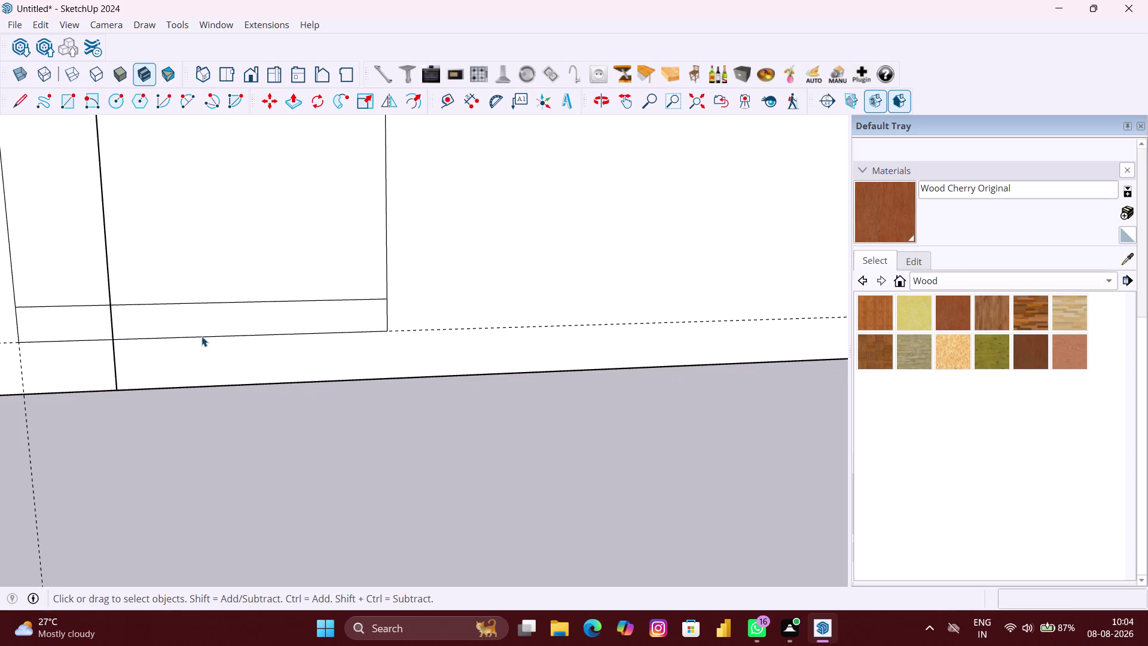
key(l)
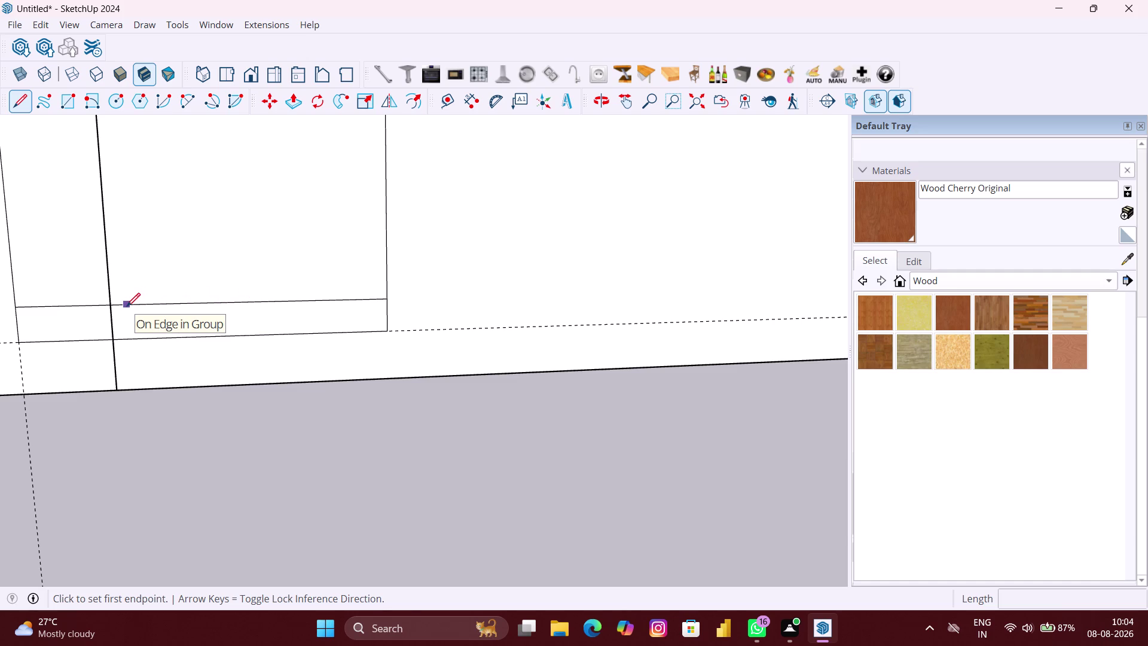
key(space)
click(114, 323)
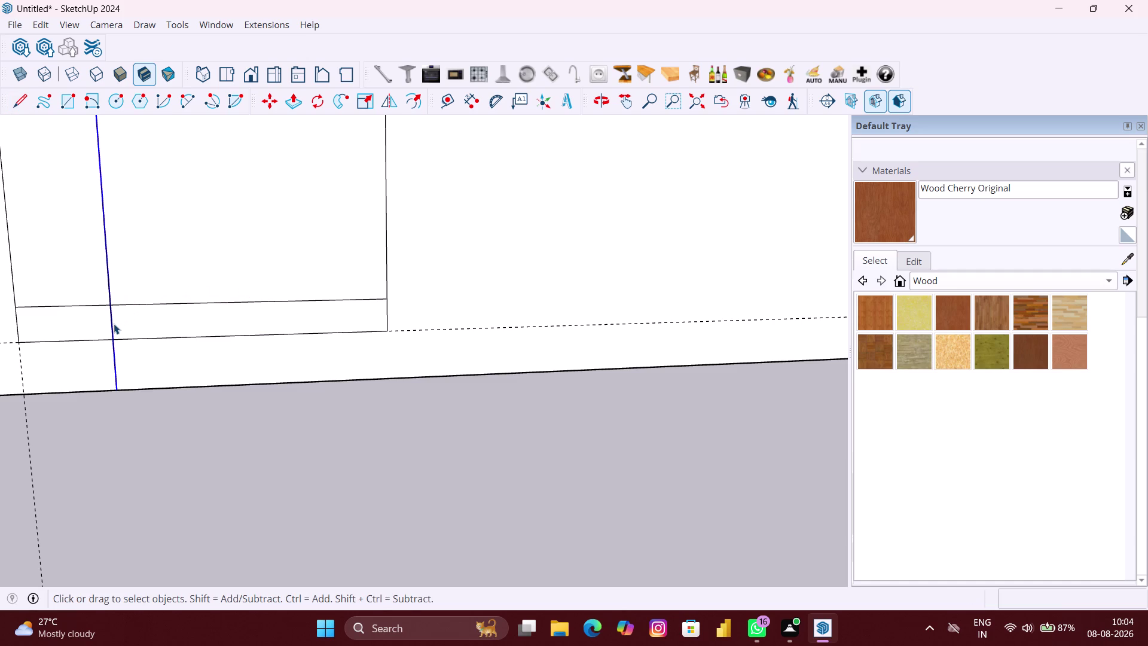
double_click(113, 324)
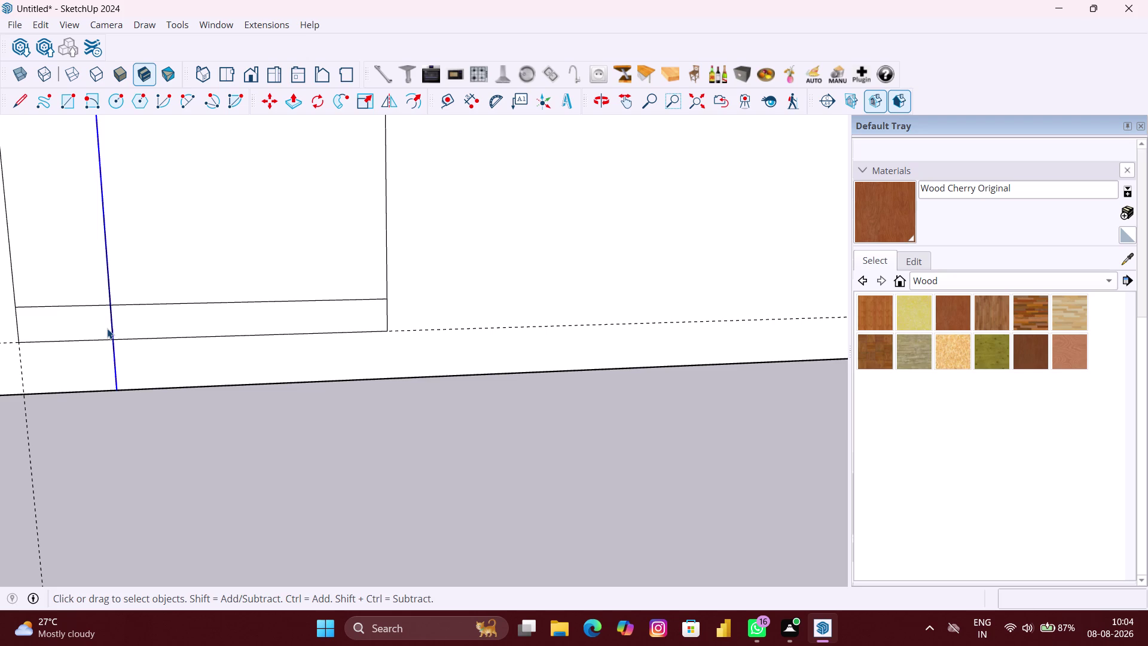
key(Delete)
click(111, 332)
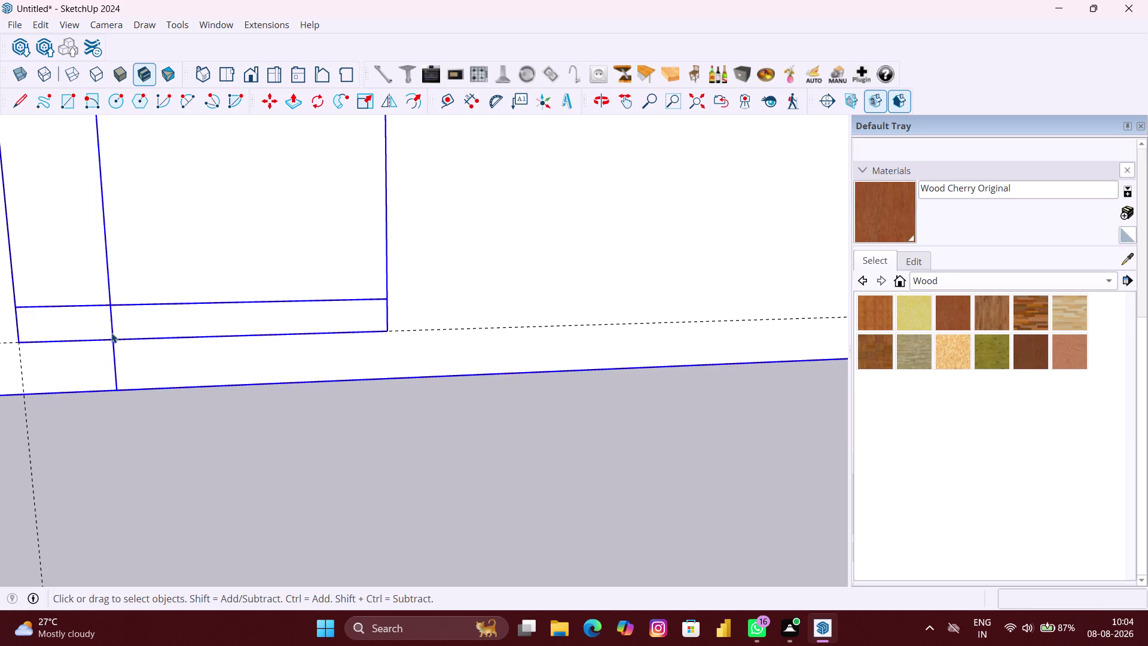
key(Delete)
key(ctrl+z)
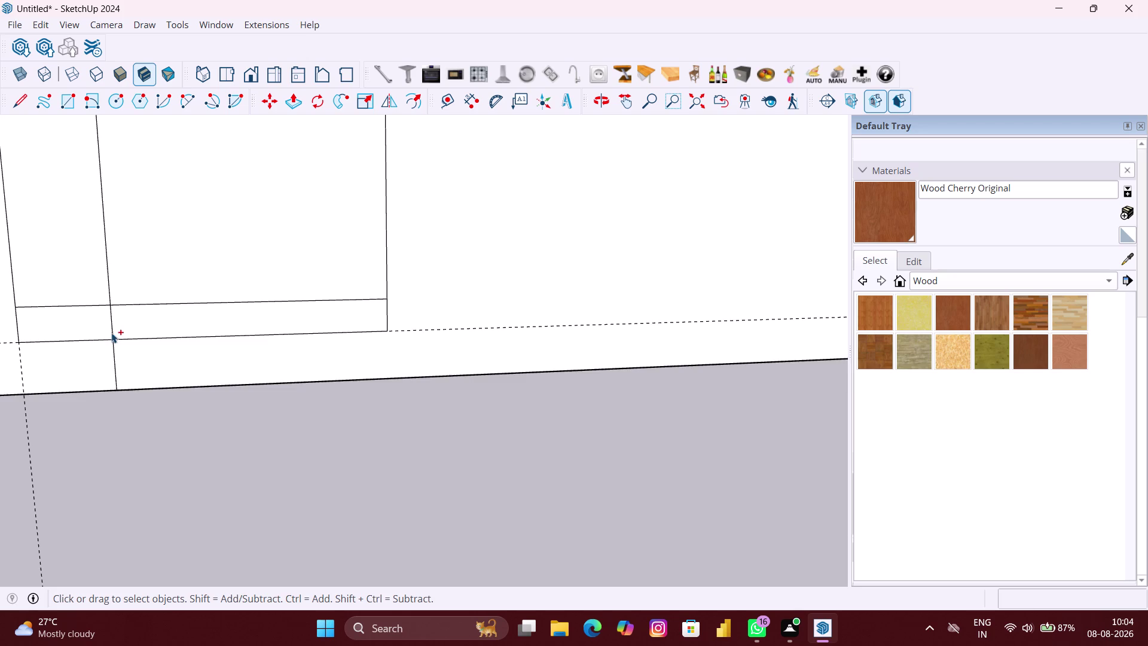
scroll(down, 3)
click(168, 421)
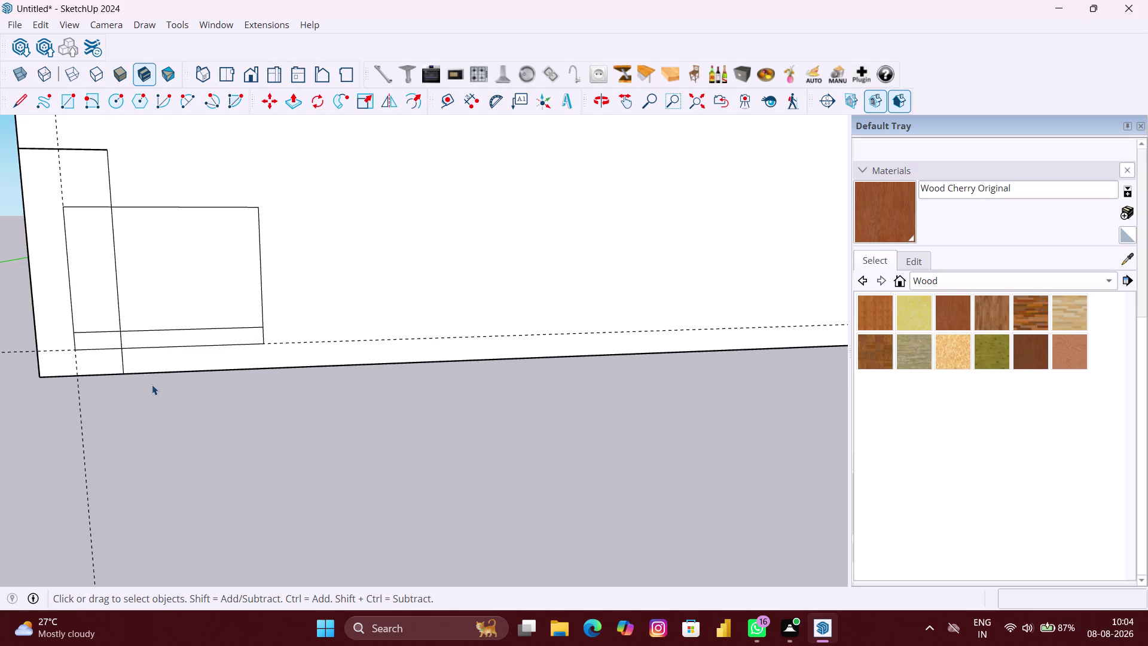
middle_click(144, 383)
scroll(up, 3)
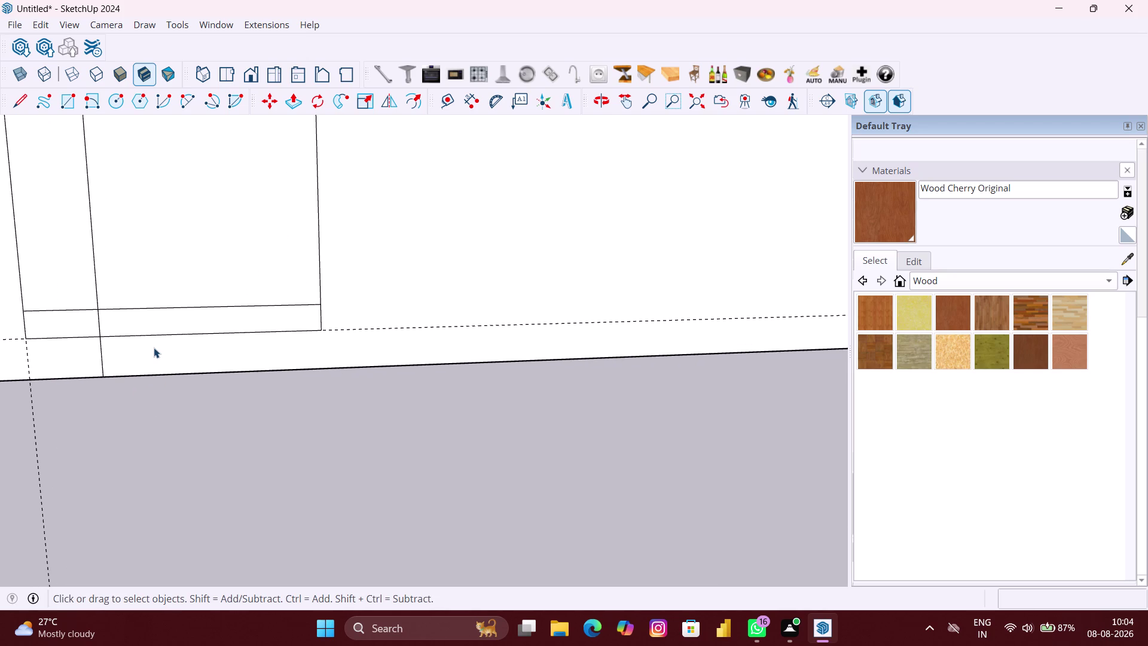
scroll(down, 3)
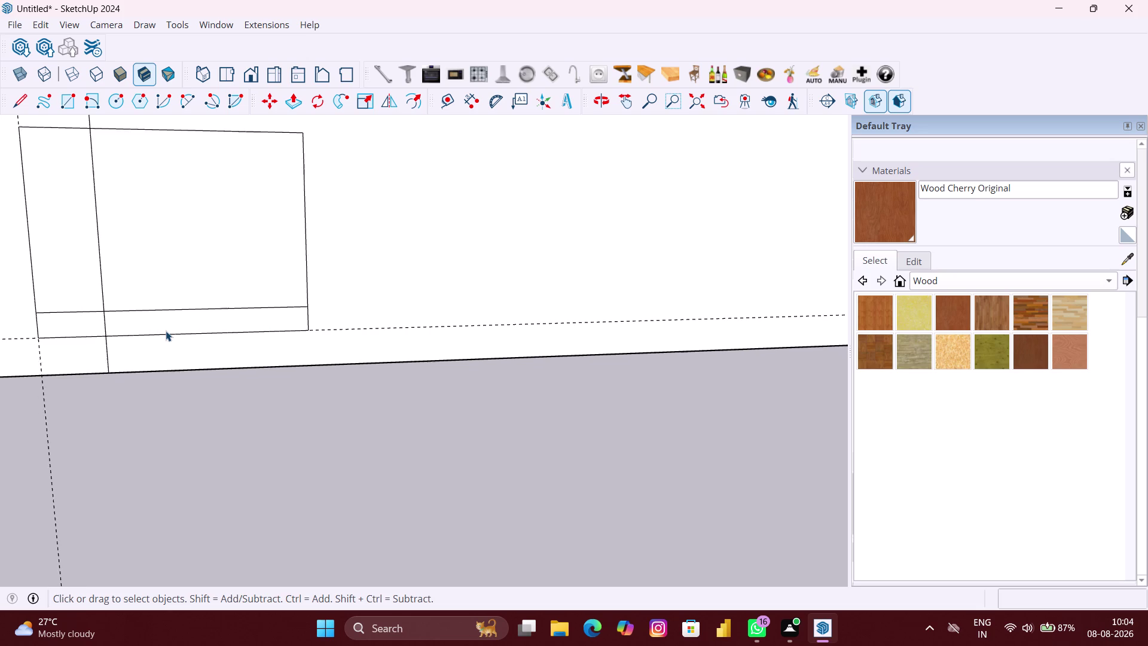
scroll(down, 3)
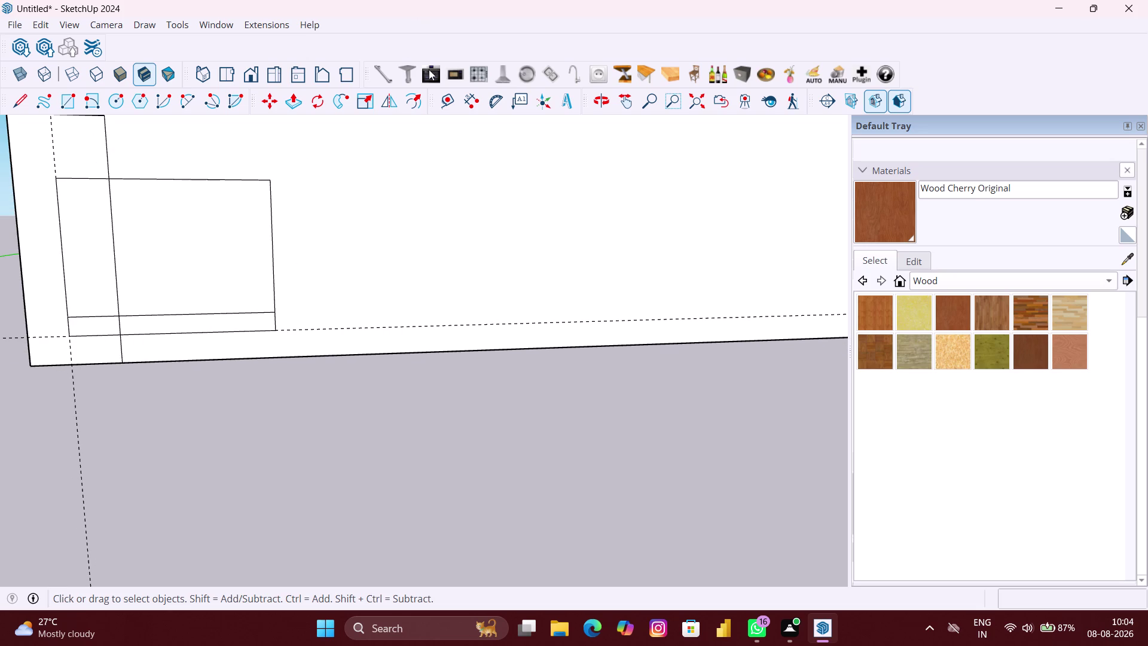
click(448, 102)
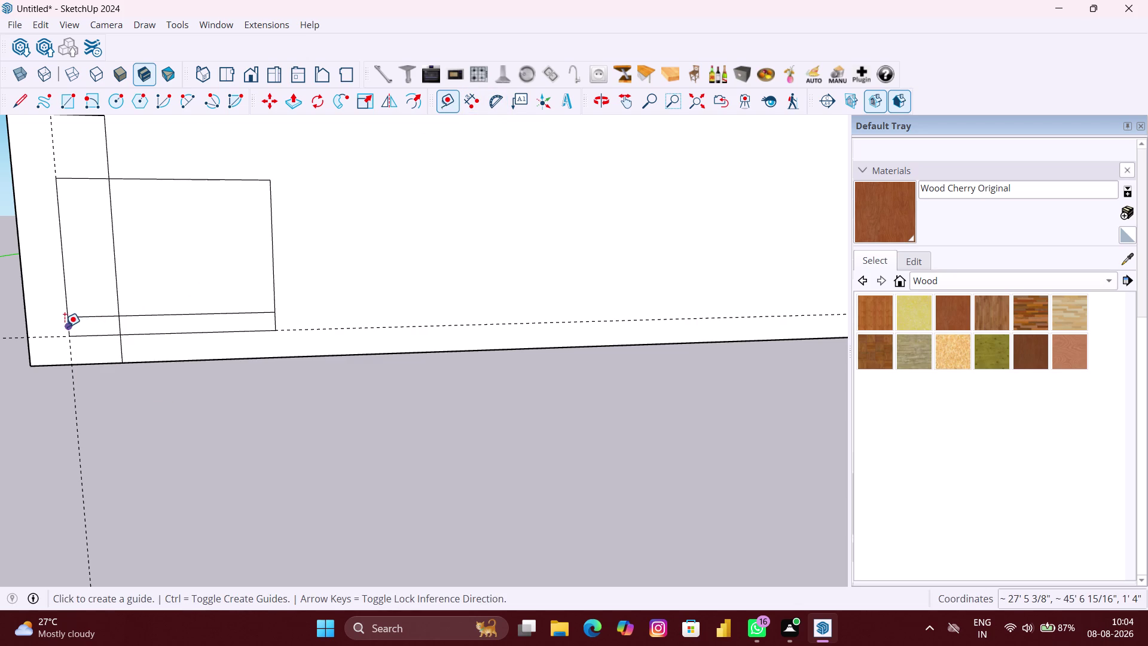
Place a vertical guide 42" from the panel edge midpoint.
scroll(up, 3)
scroll(up, 3)
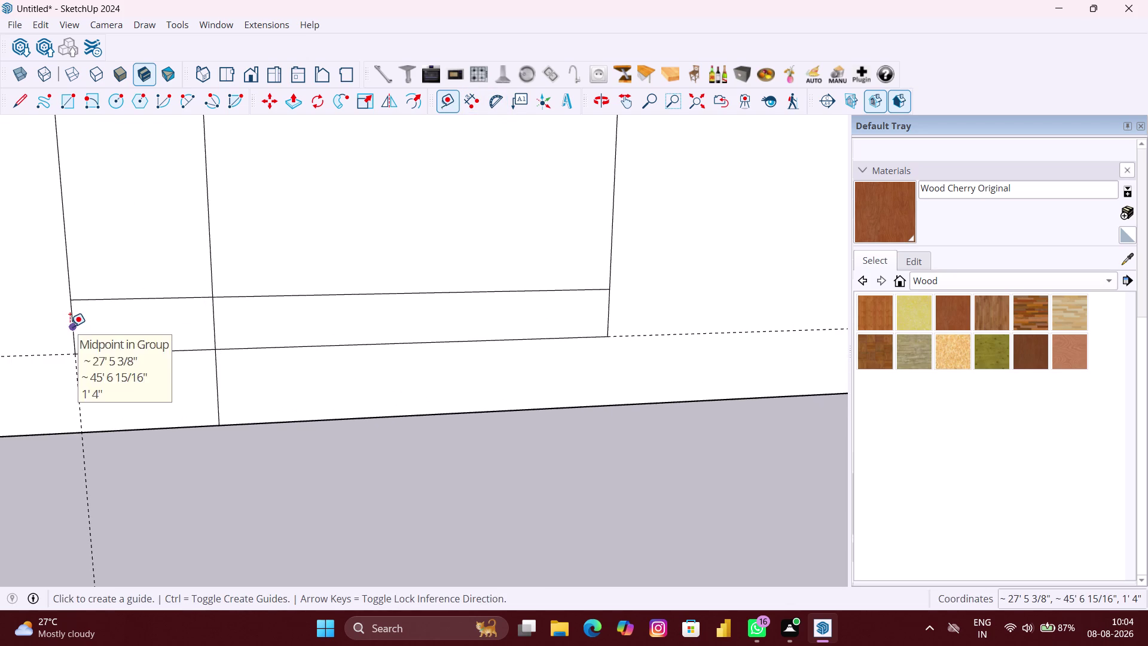
click(70, 327)
text(42)
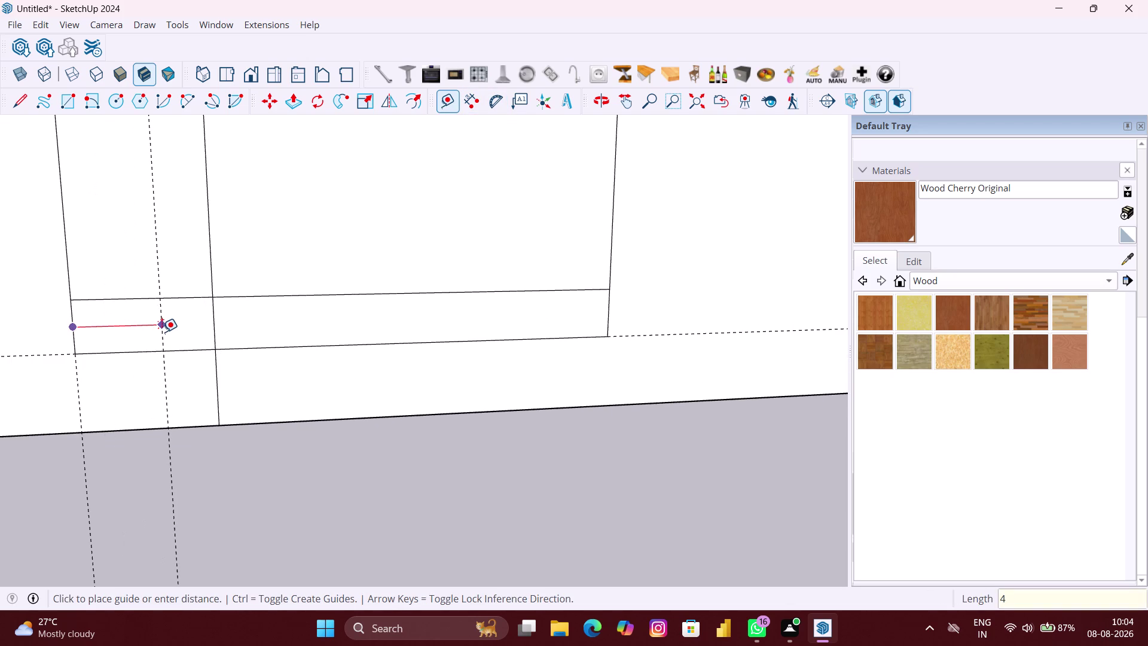
text(")
key(Return)
key(space)
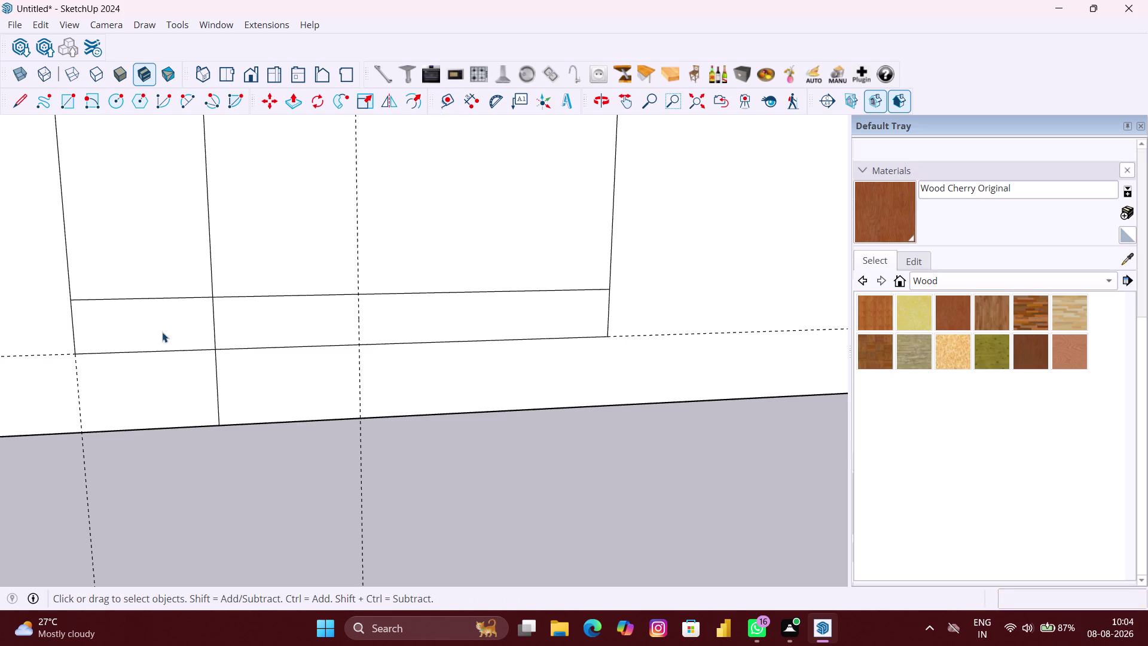
Draw a vertical edge across the 8" strip along the guide.
text(L)
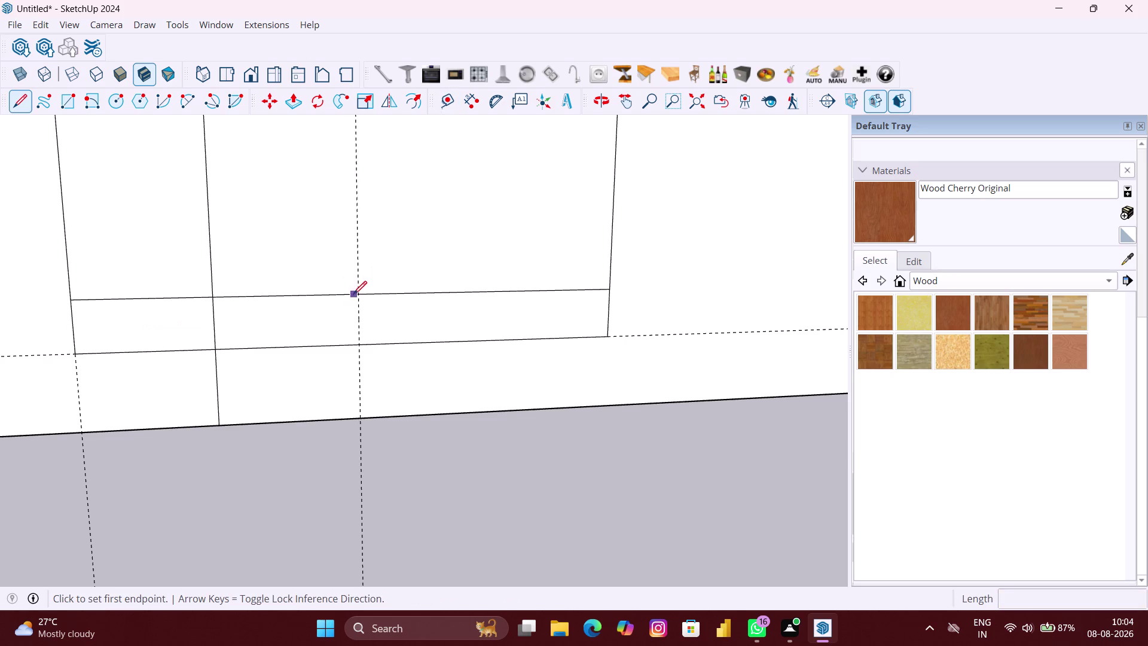
click(358, 295)
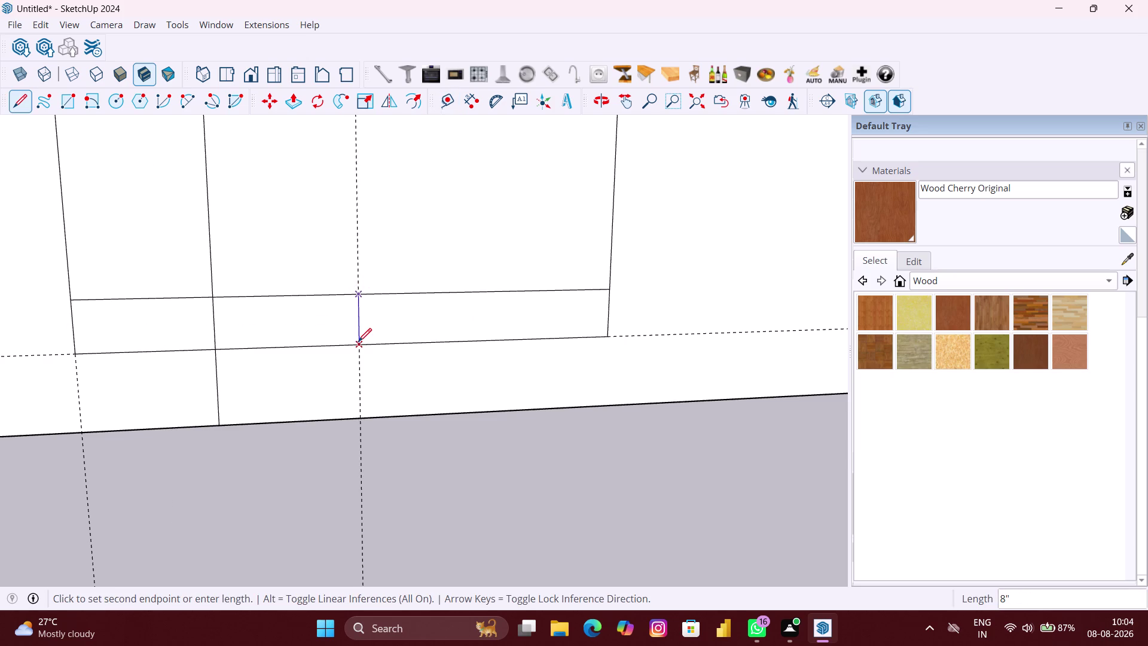
click(358, 342)
key(space)
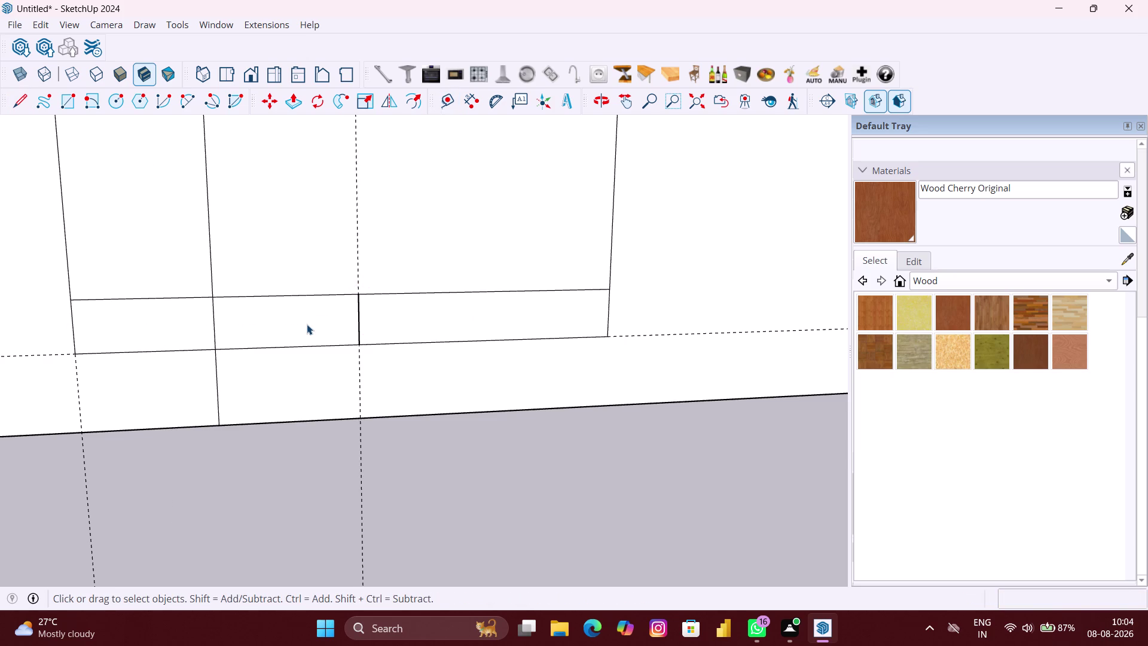
scroll(up, 3)
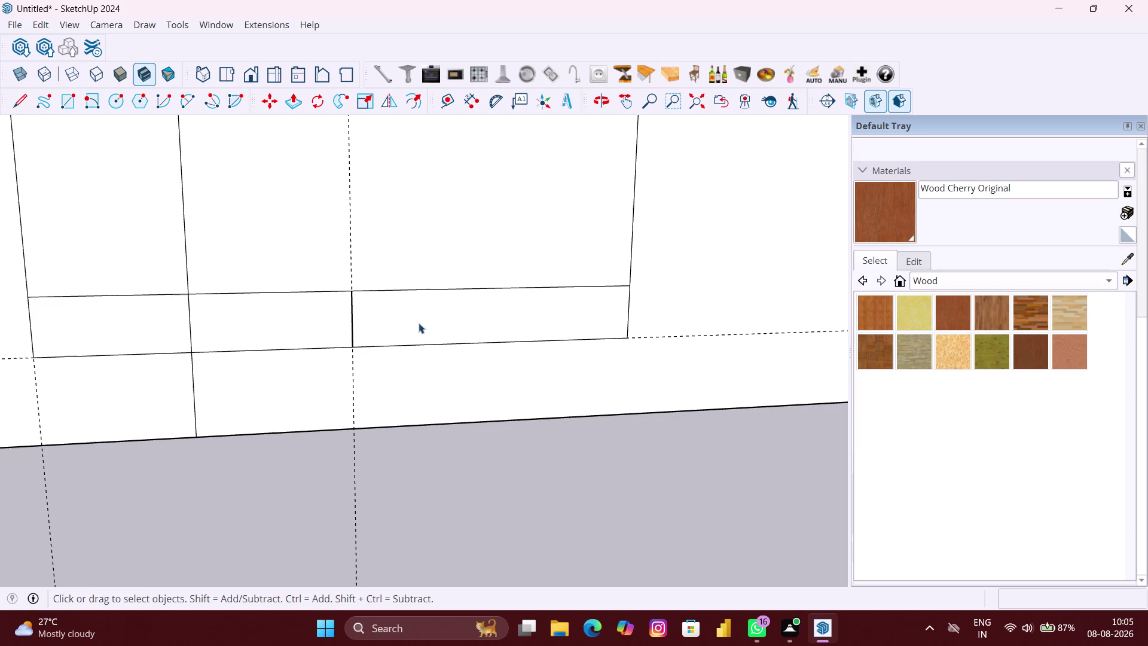
scroll(down, 3)
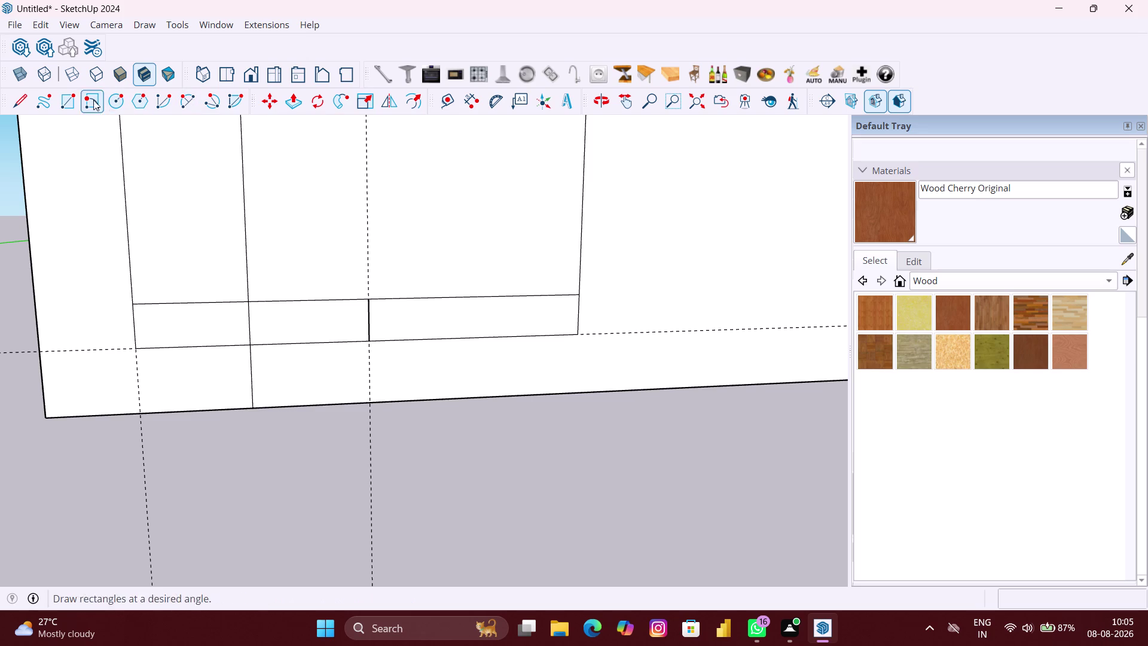
Place vertical guides 21" left and right of the strip's dividing edge.
click(443, 101)
click(368, 317)
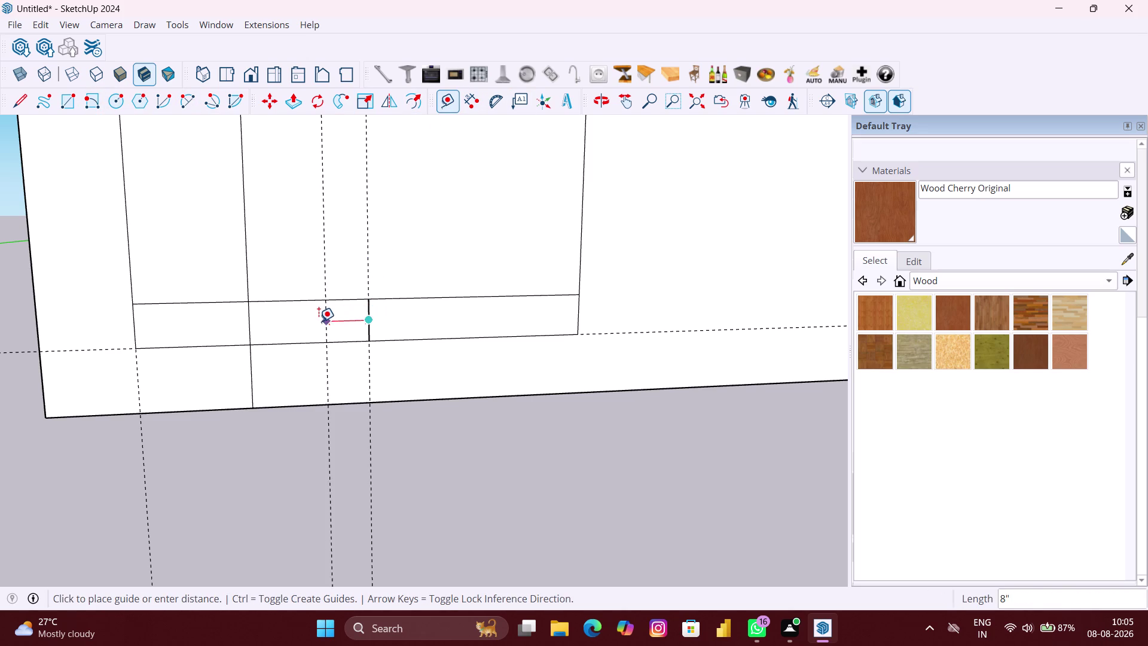
text(21)
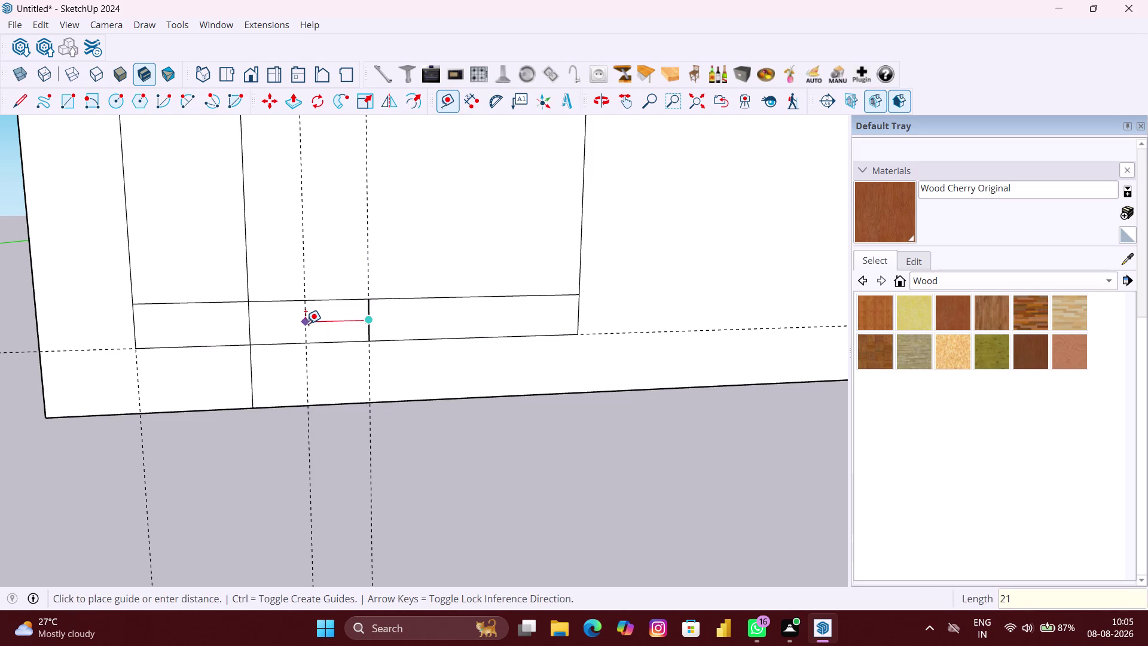
key(shift+quotedbl)
key(Return)
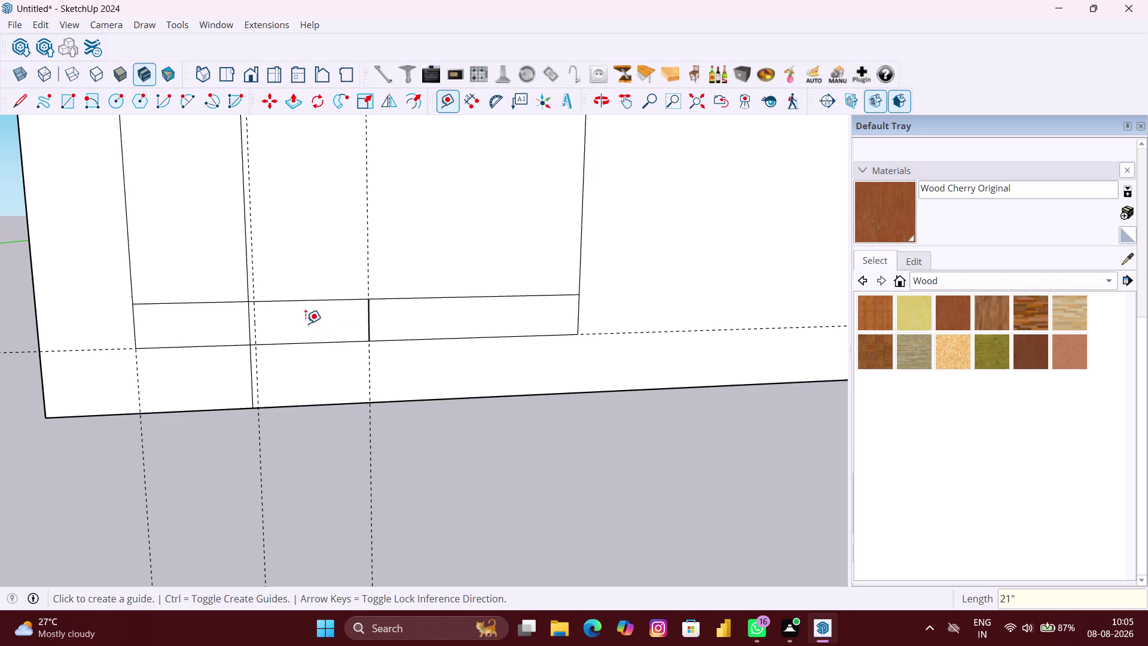
click(369, 319)
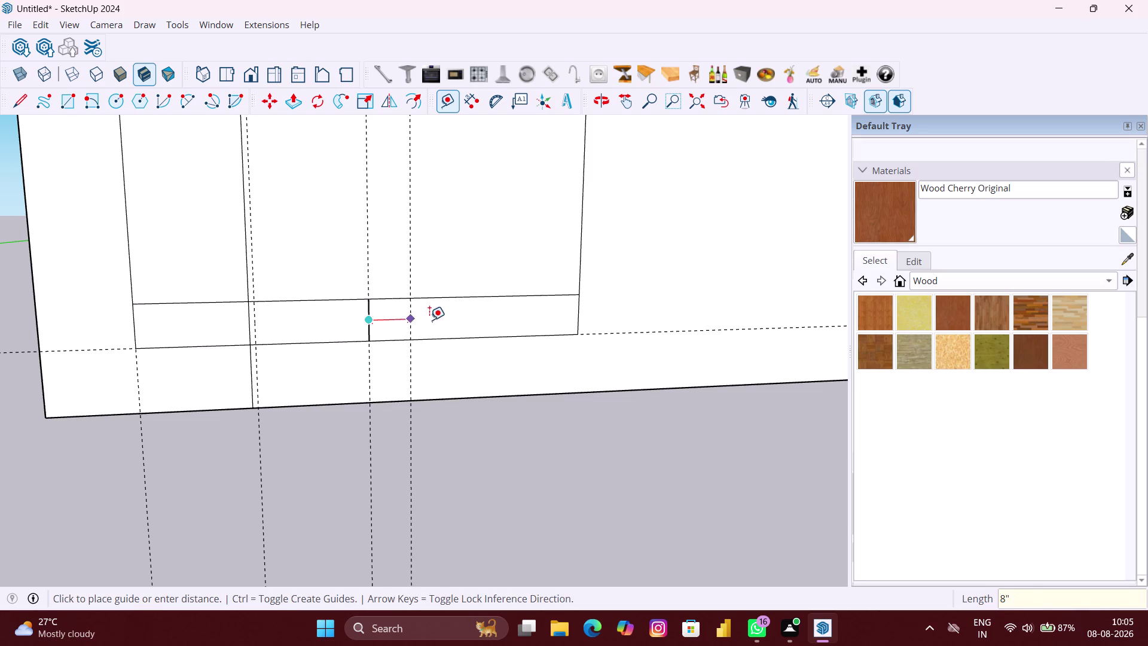
text(21)
key(shift+quotedbl)
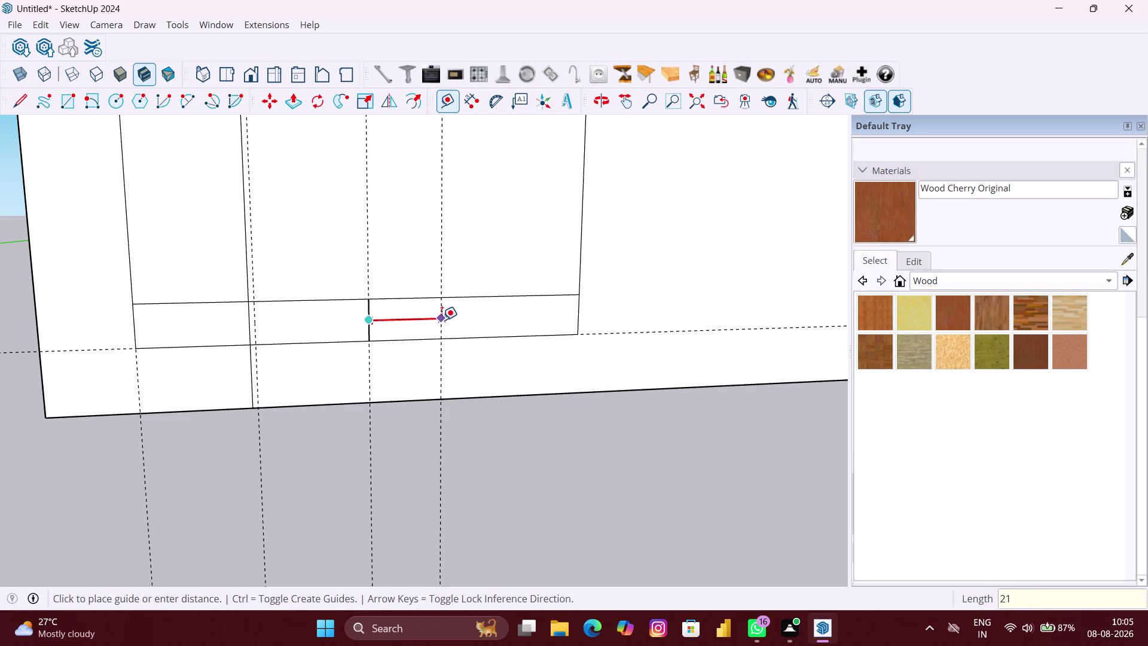
key(Return)
key(space)
scroll(down, 3)
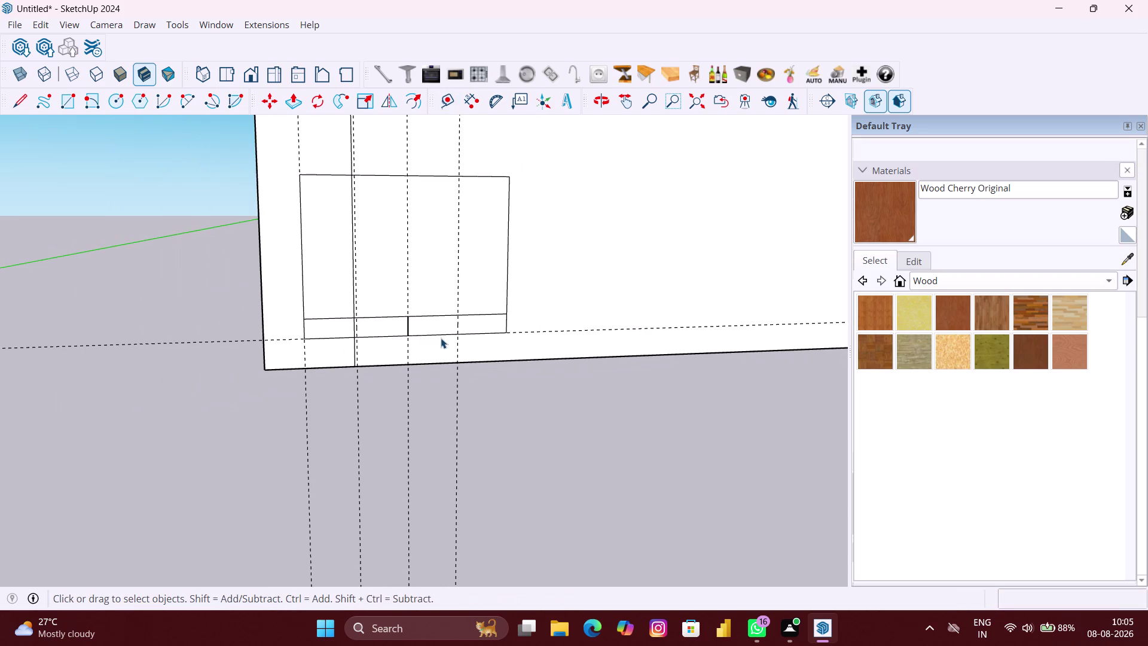
Draw a 1'9" by 8" block from the strip's lower-right corner to the right guide.
key(r)
click(508, 334)
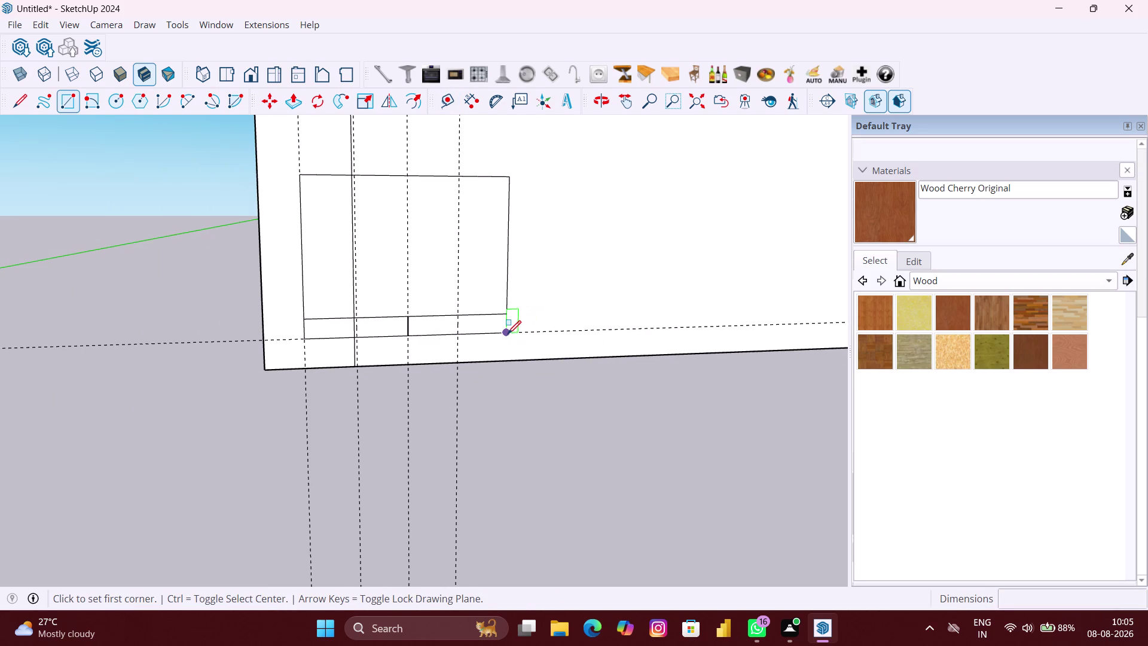
scroll(up, 3)
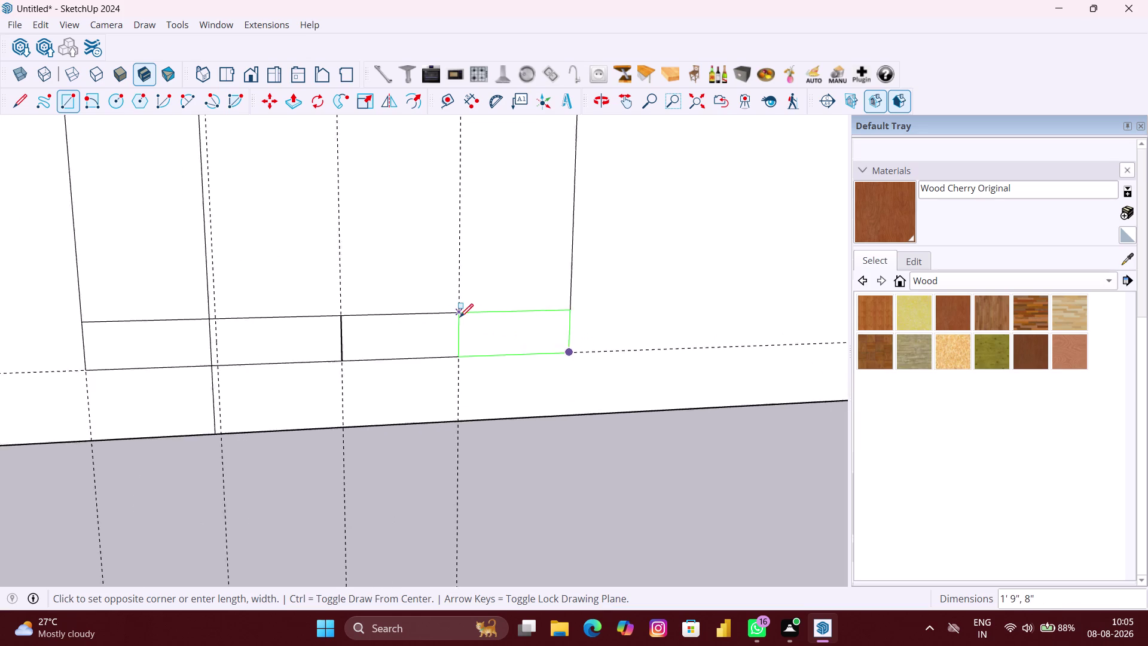
scroll(up, 3)
click(460, 314)
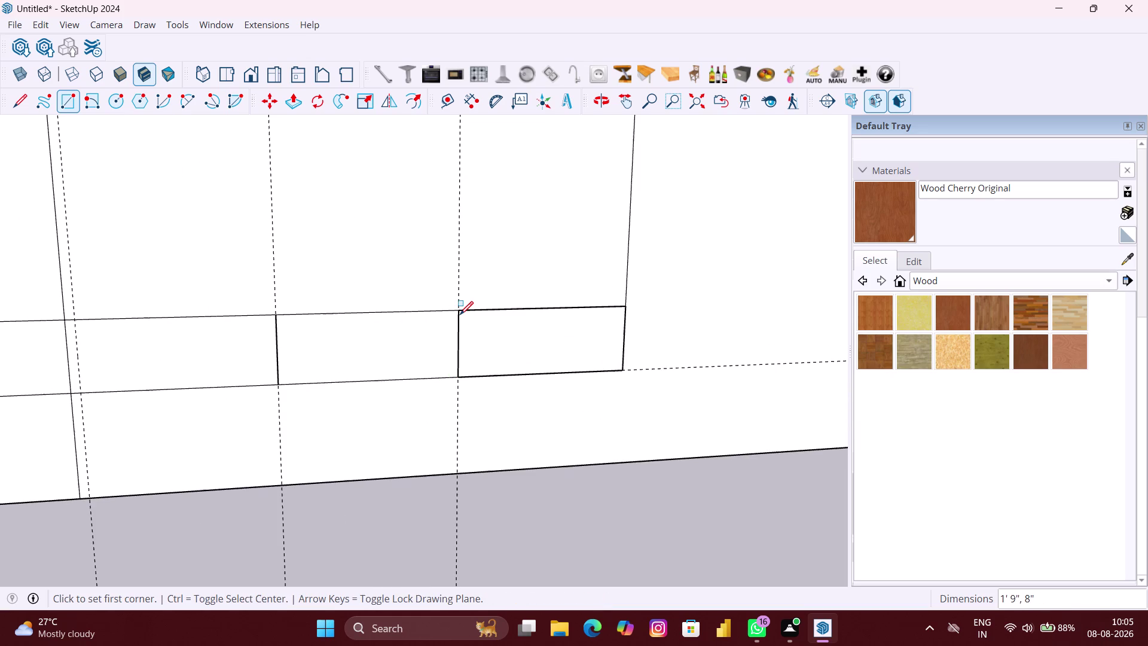
Cancel a misplaced copy and select the new right-hand block.
key(m)
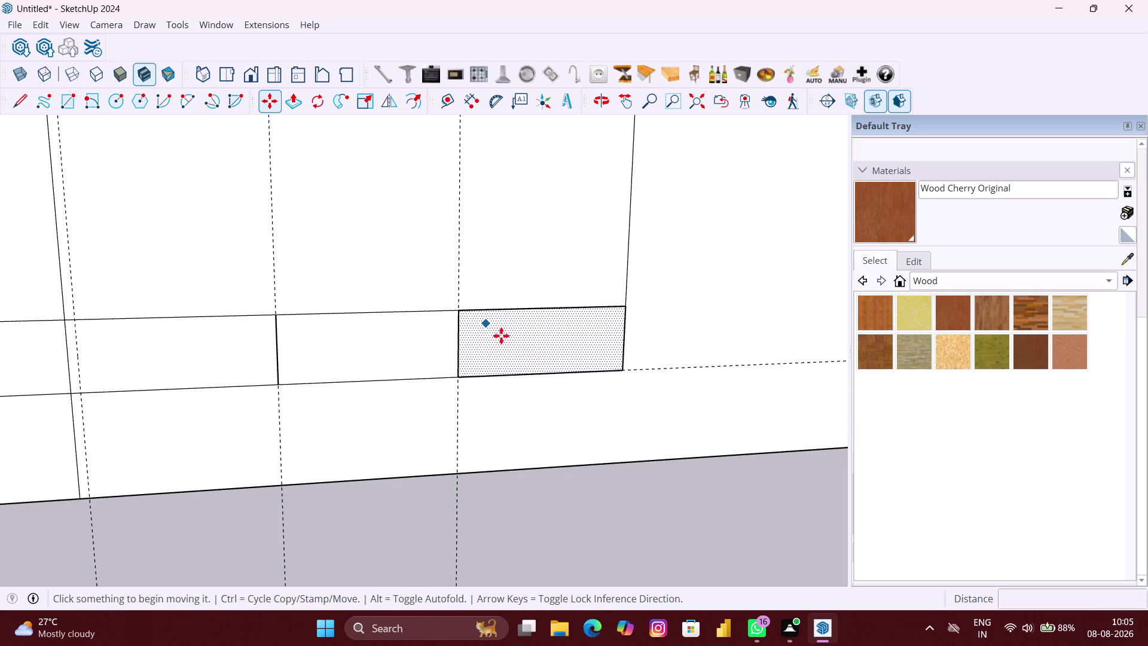
click(621, 369)
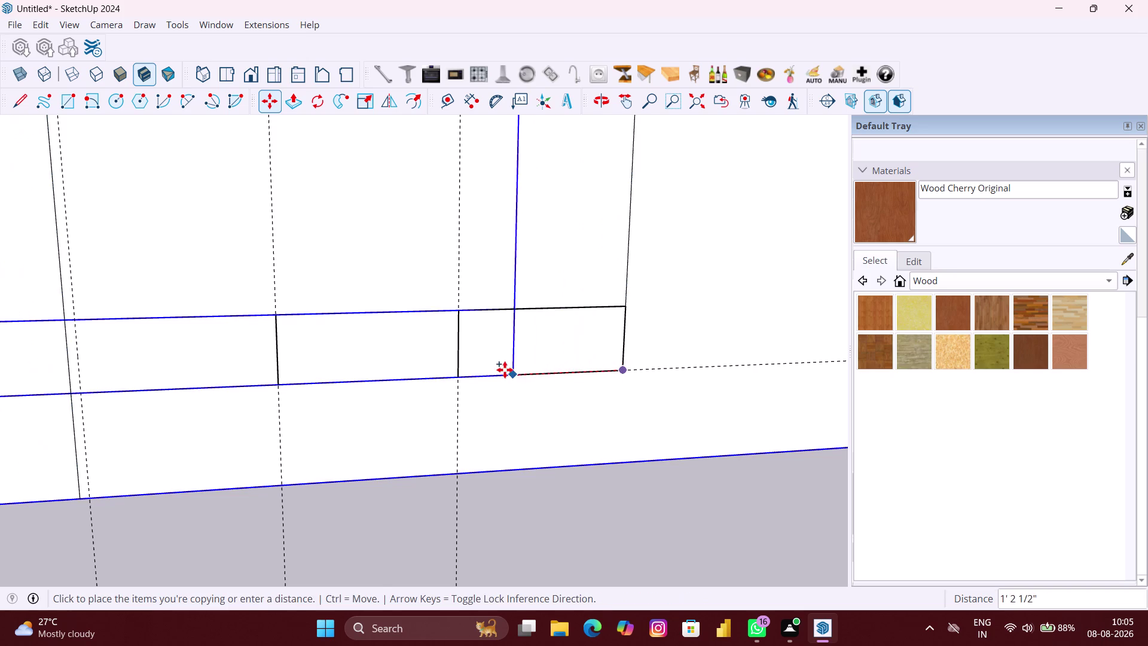
key(Escape)
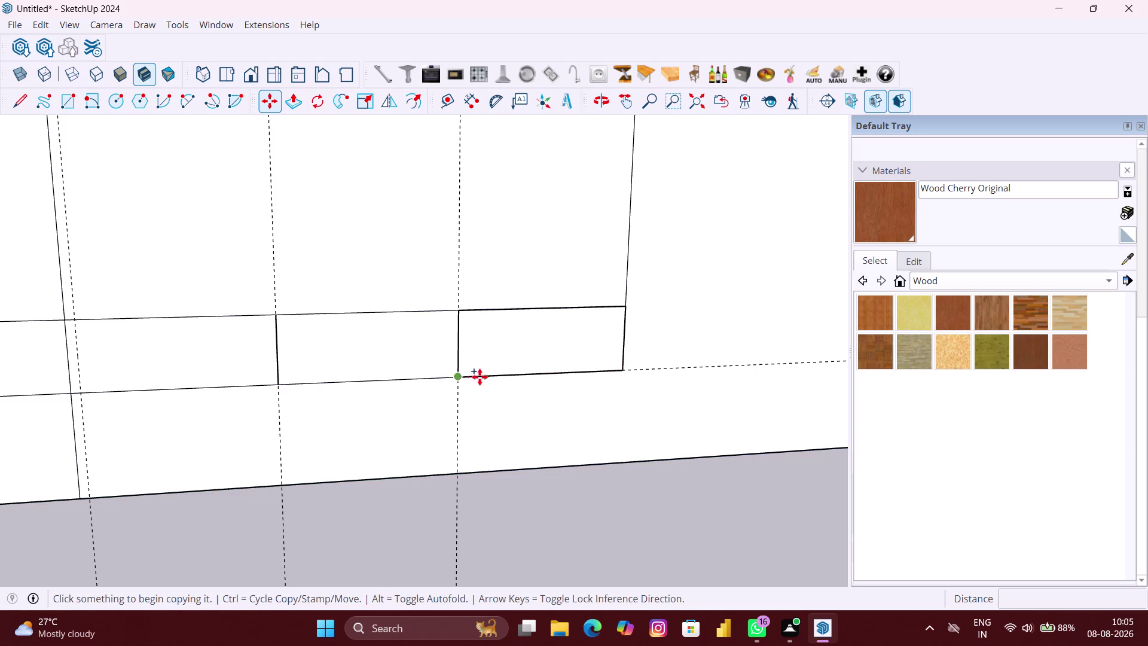
scroll(down, 3)
key(space)
click(533, 366)
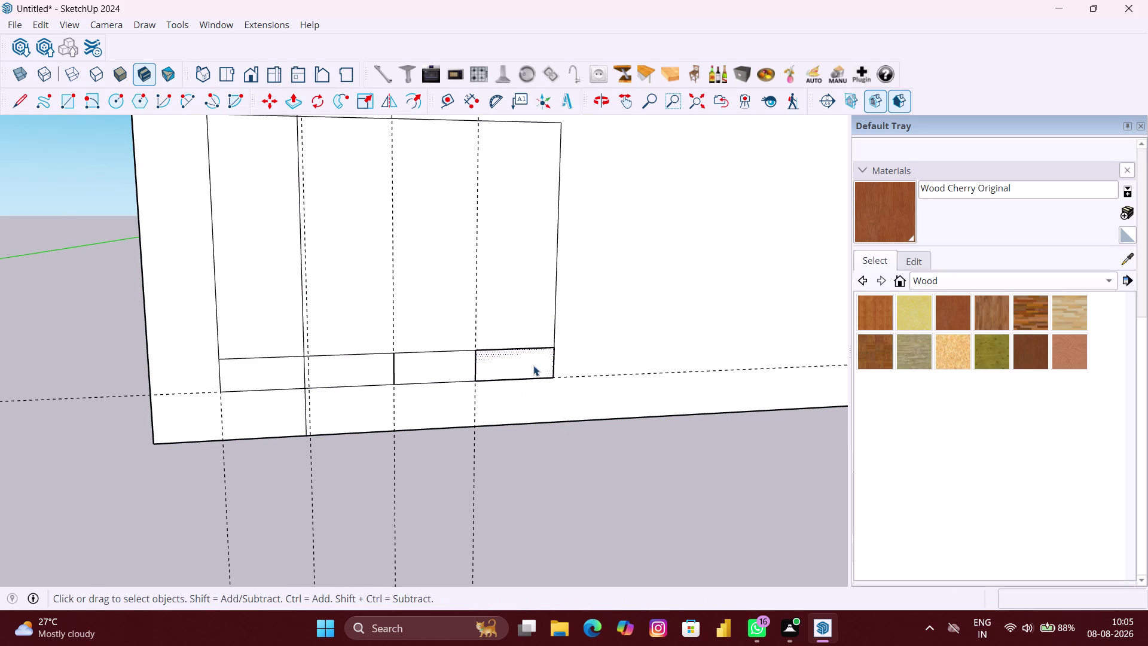
scroll(up, 3)
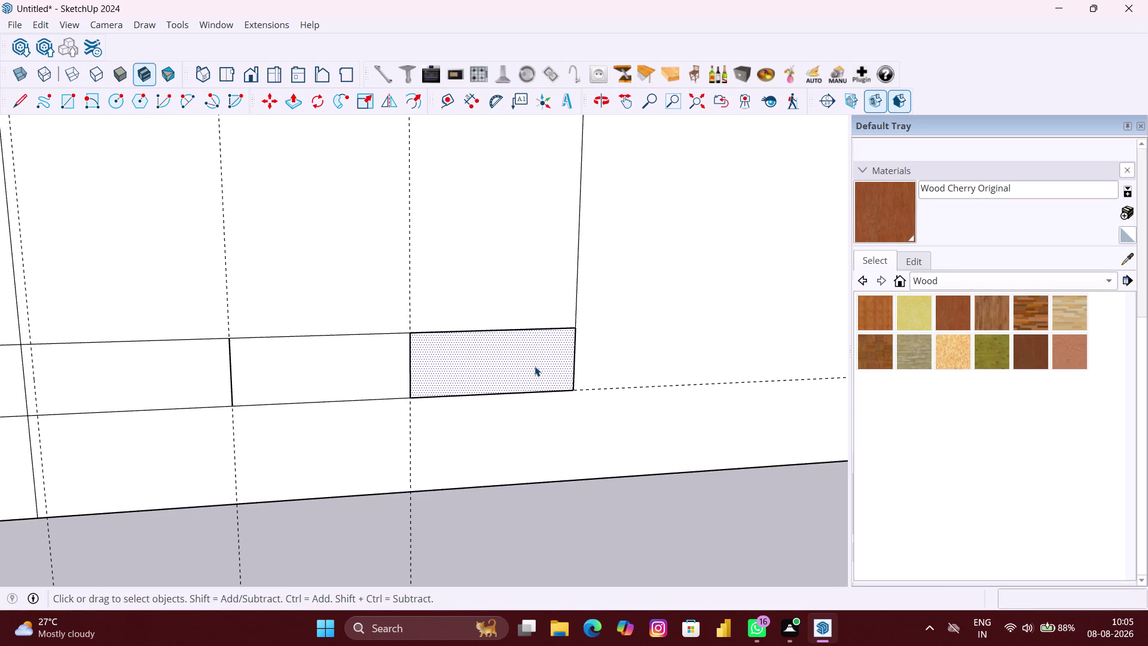
Copy the block leftward into the next slot three times (*3).
key(m)
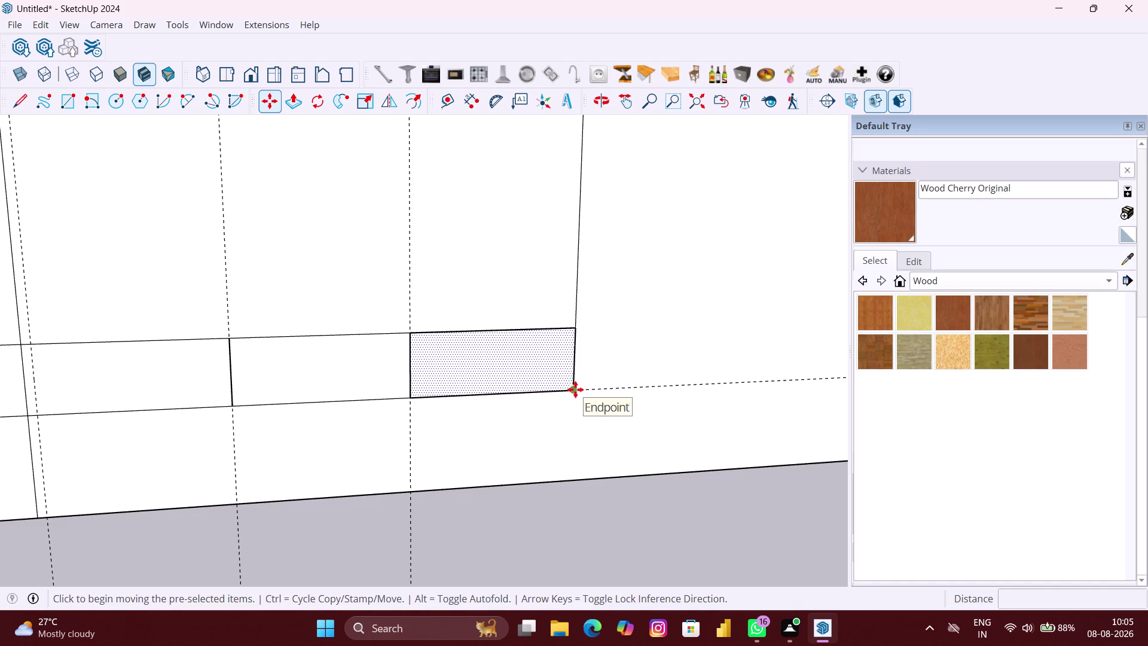
click(575, 389)
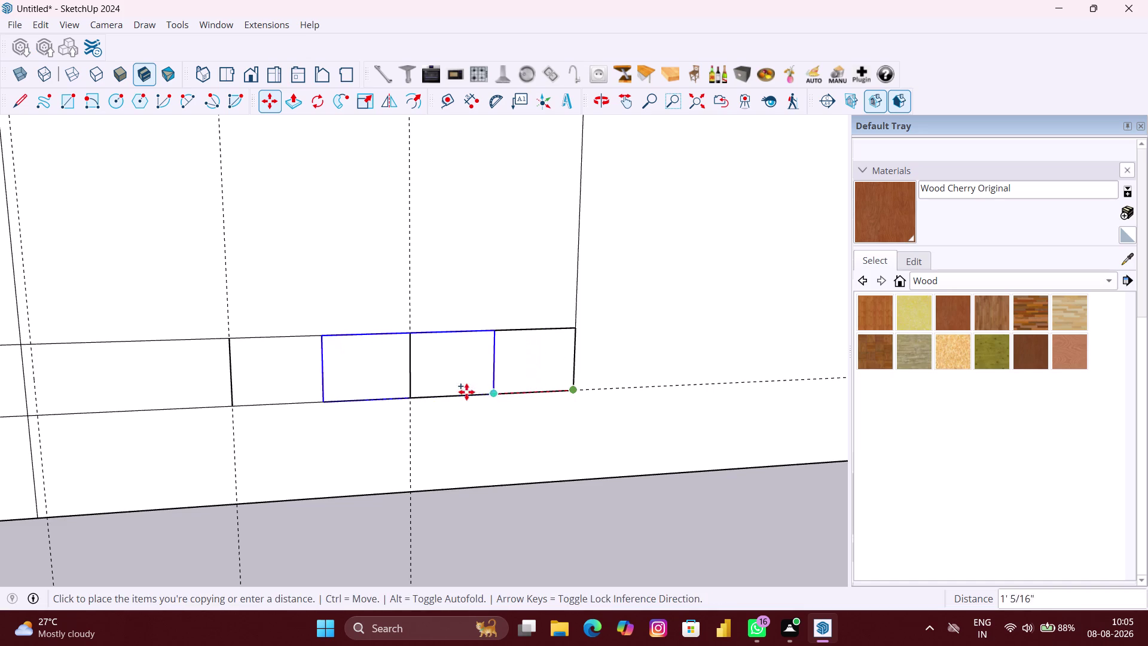
click(409, 397)
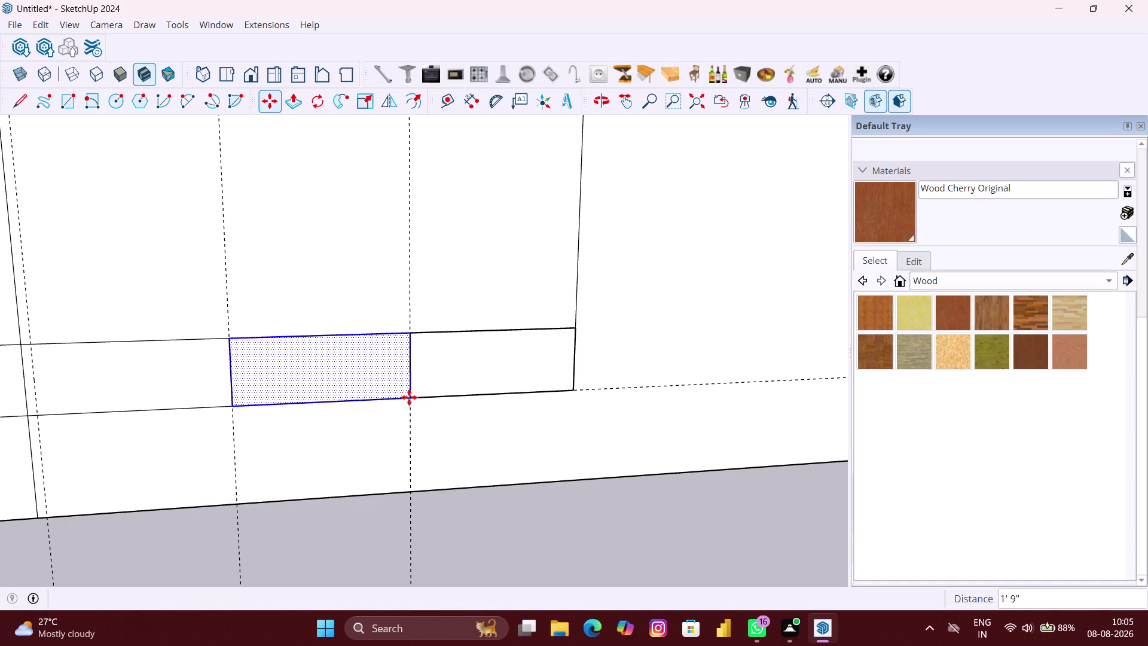
key(asterisk)
key(3)
key(Return)
scroll(down, 3)
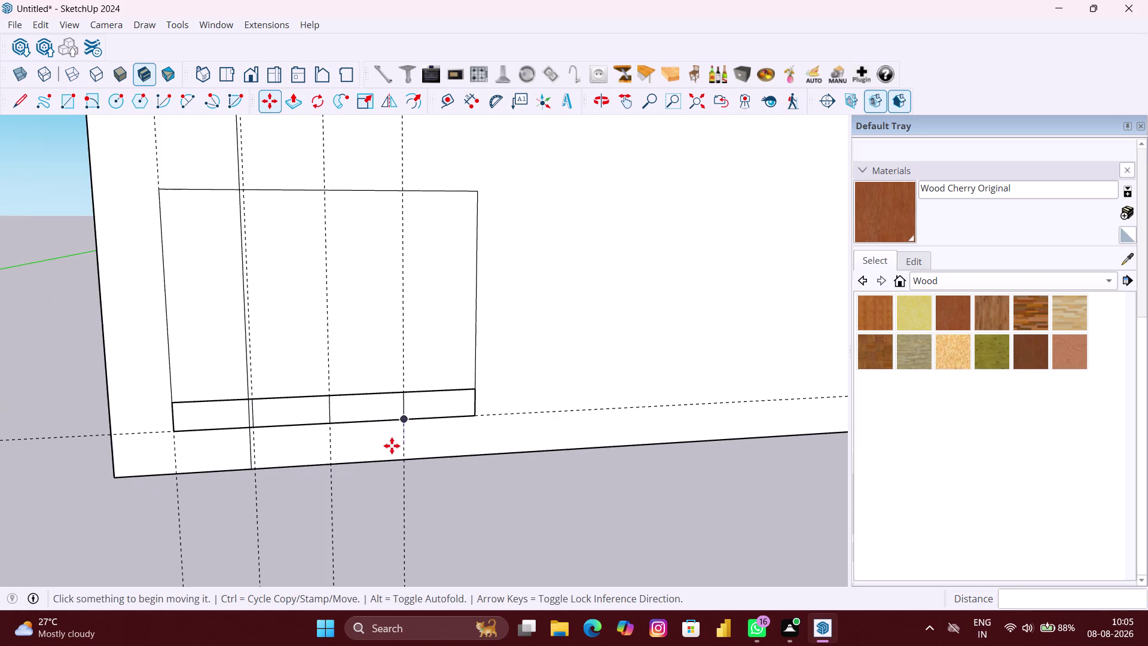
key(space)
click(563, 500)
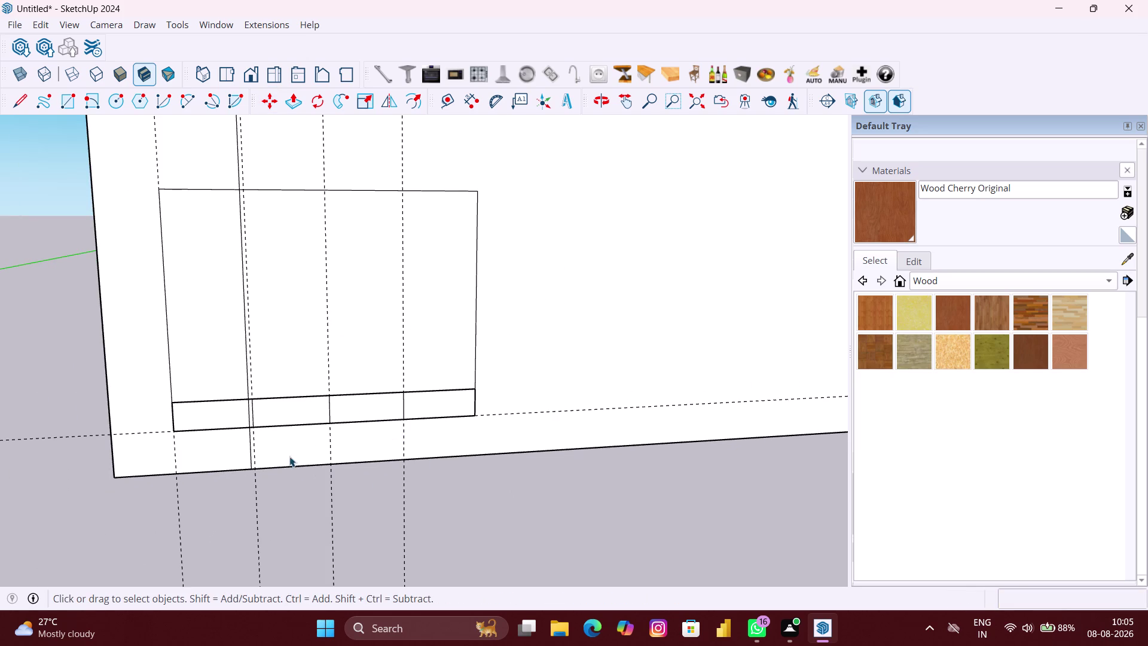
click(40, 29)
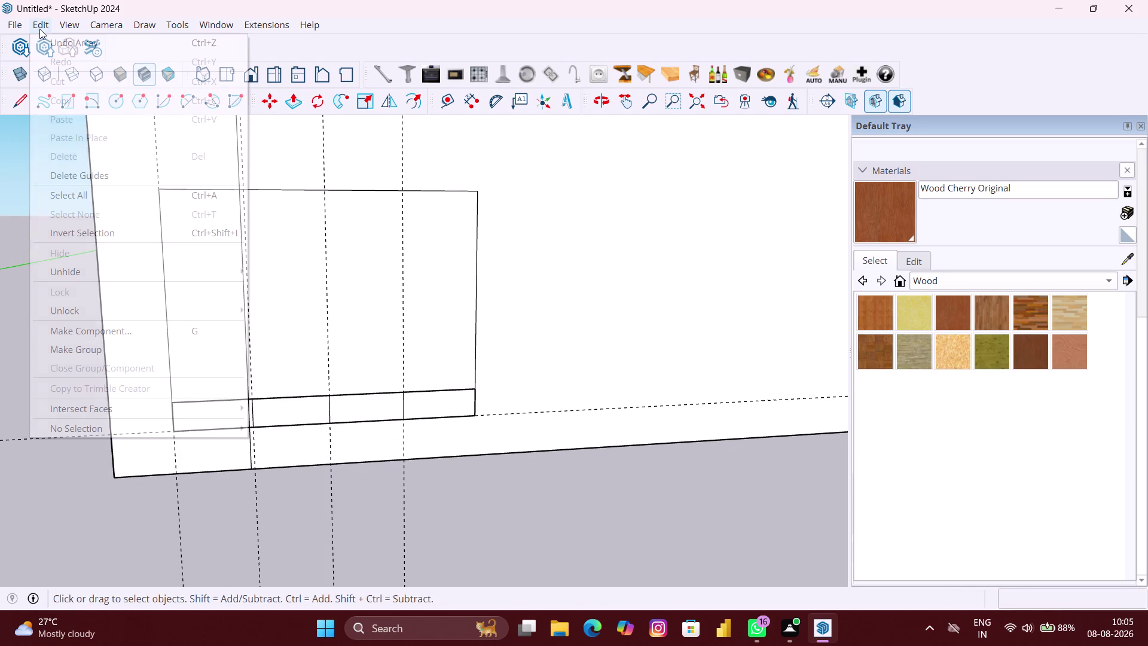
Delete all guide lines with Edit > Delete Guides, then review the wall panel.
click(65, 175)
scroll(down, 3)
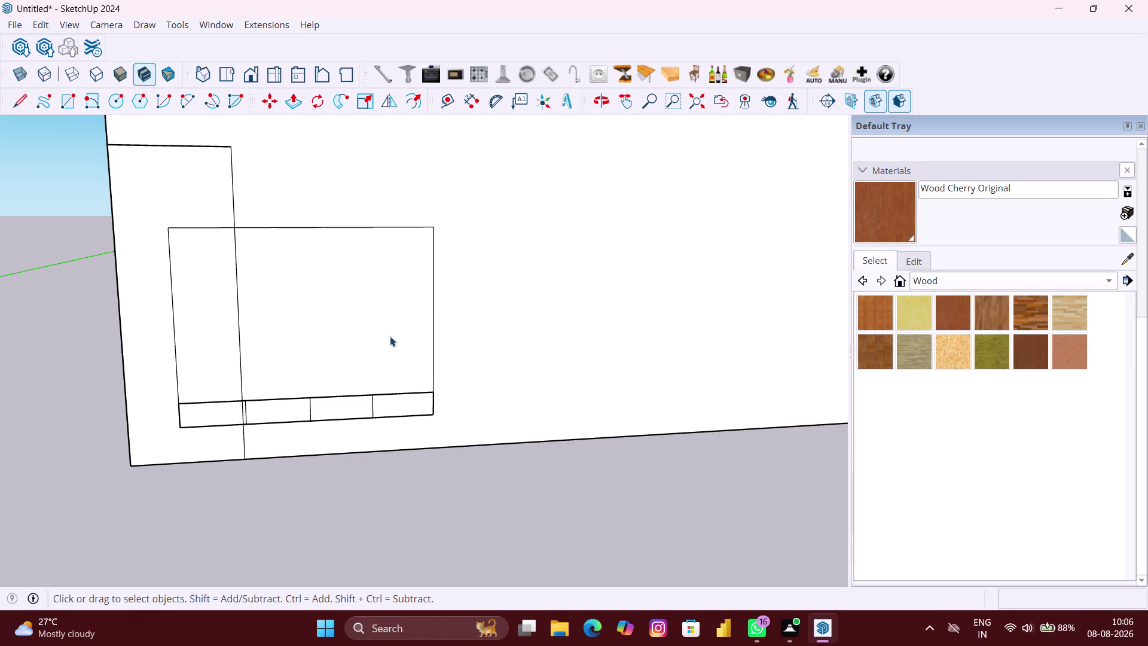
scroll(down, 3)
middle_drag(372, 339, 316, 349)
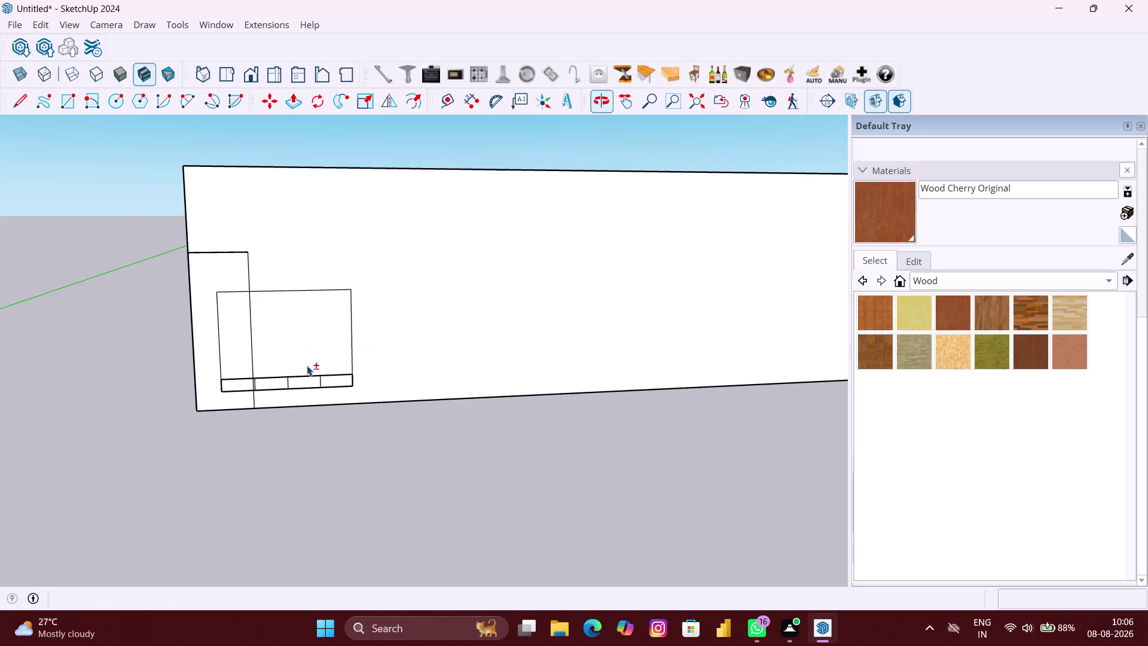
scroll(up, 3)
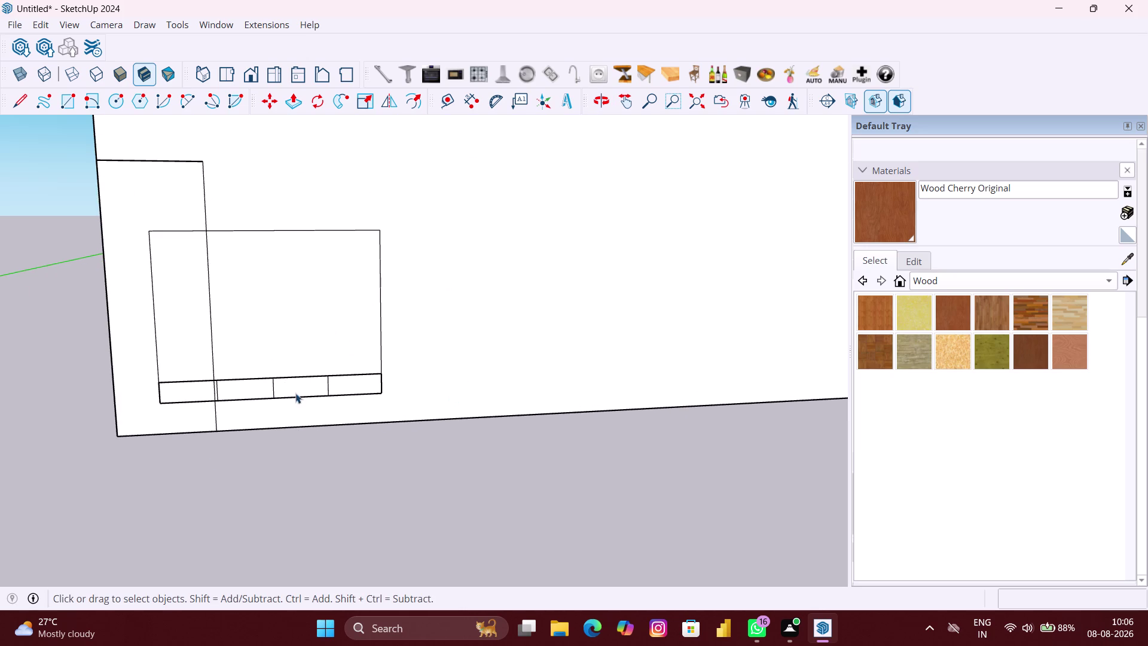
scroll(up, 3)
scroll(up, 3)
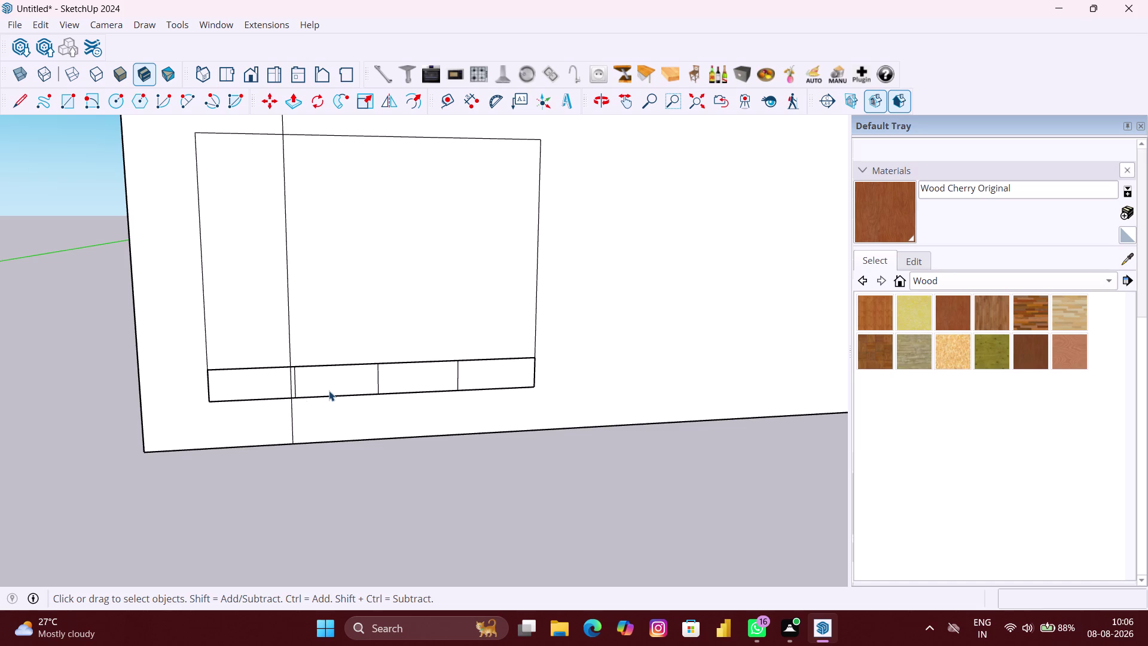
middle_drag(359, 381, 304, 415)
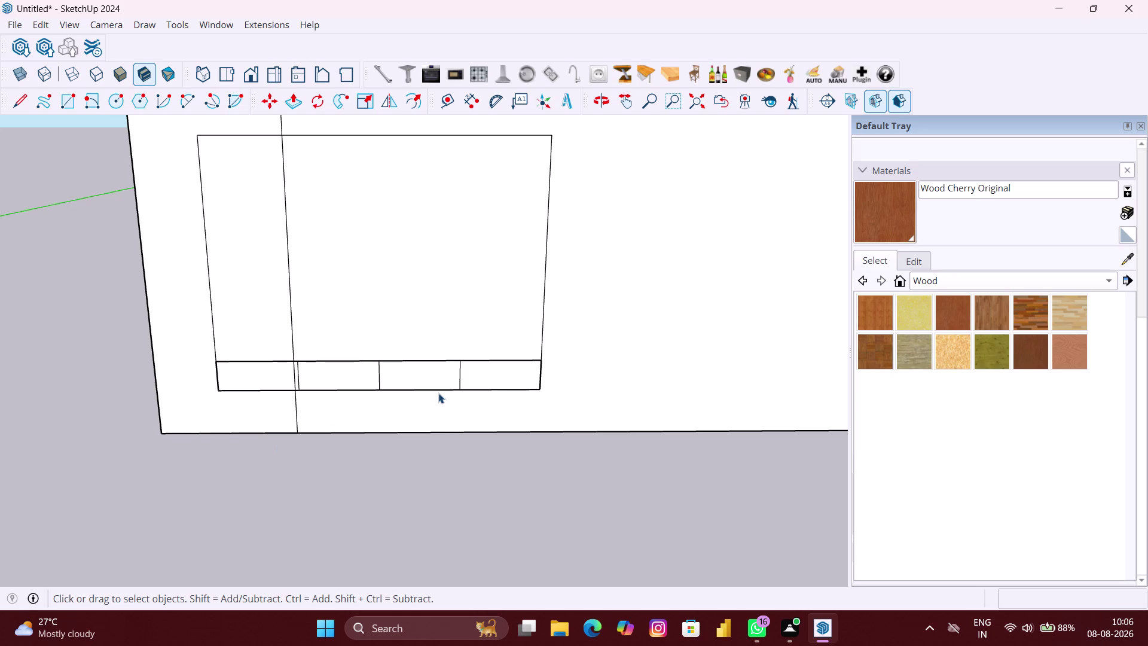
Push/pull the leftmost sill block out 230 mm.
key(p)
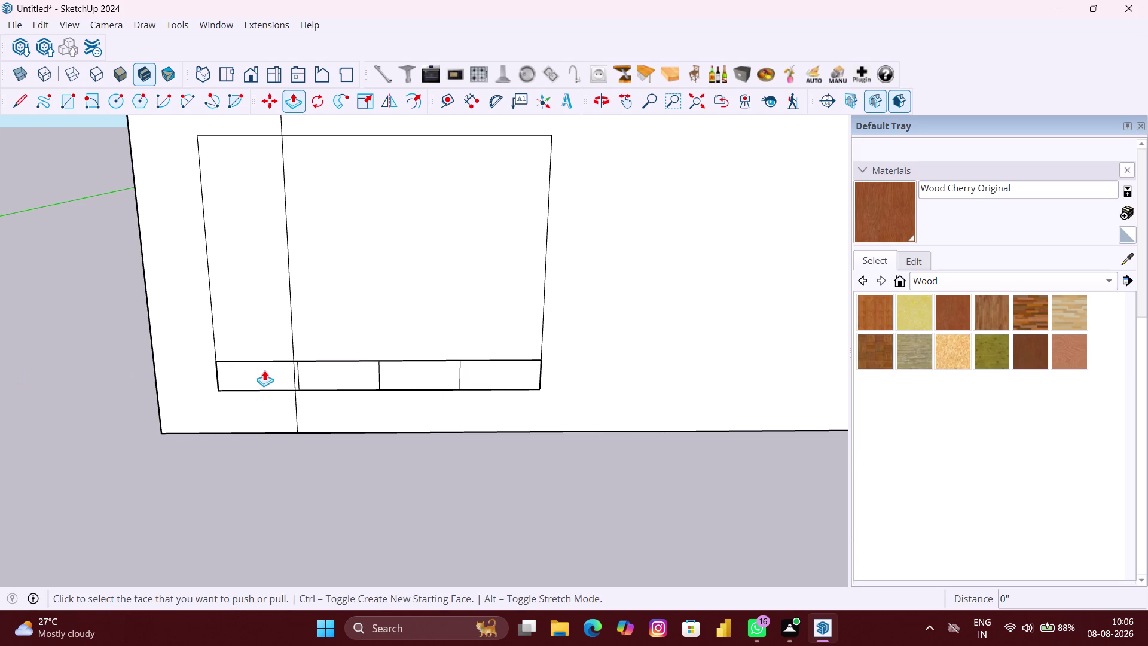
scroll(up, 3)
scroll(up, 3)
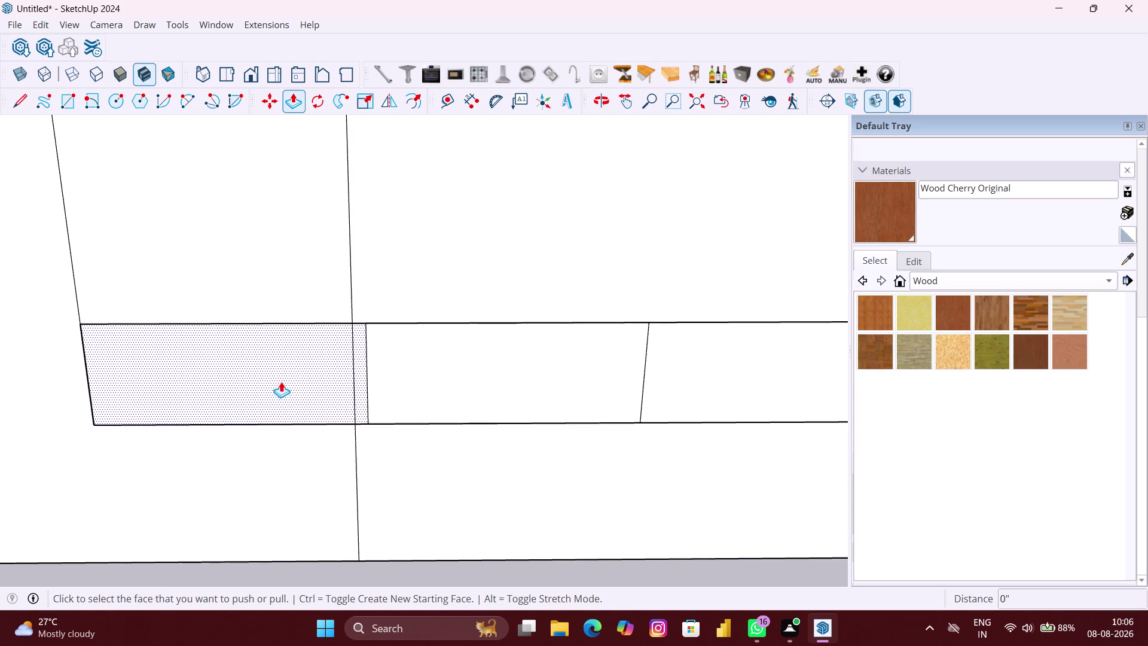
click(282, 381)
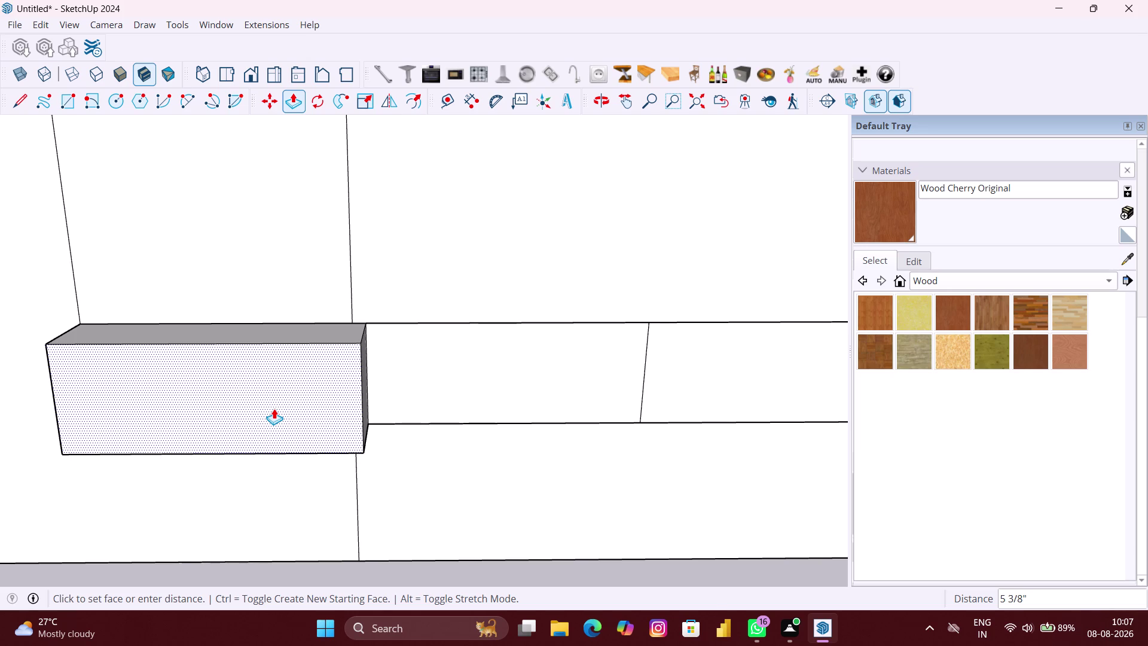
text(230)
text(MM)
key(Return)
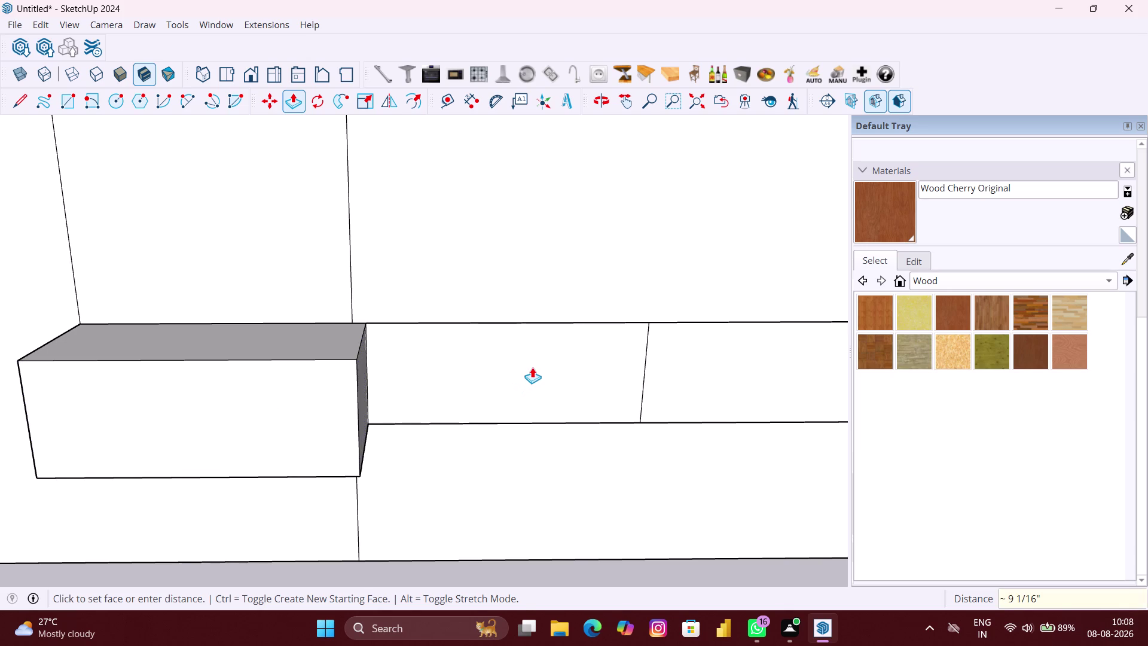
Extrude the other three sill panels the same 230 mm by double-clicking them.
scroll(up, 3)
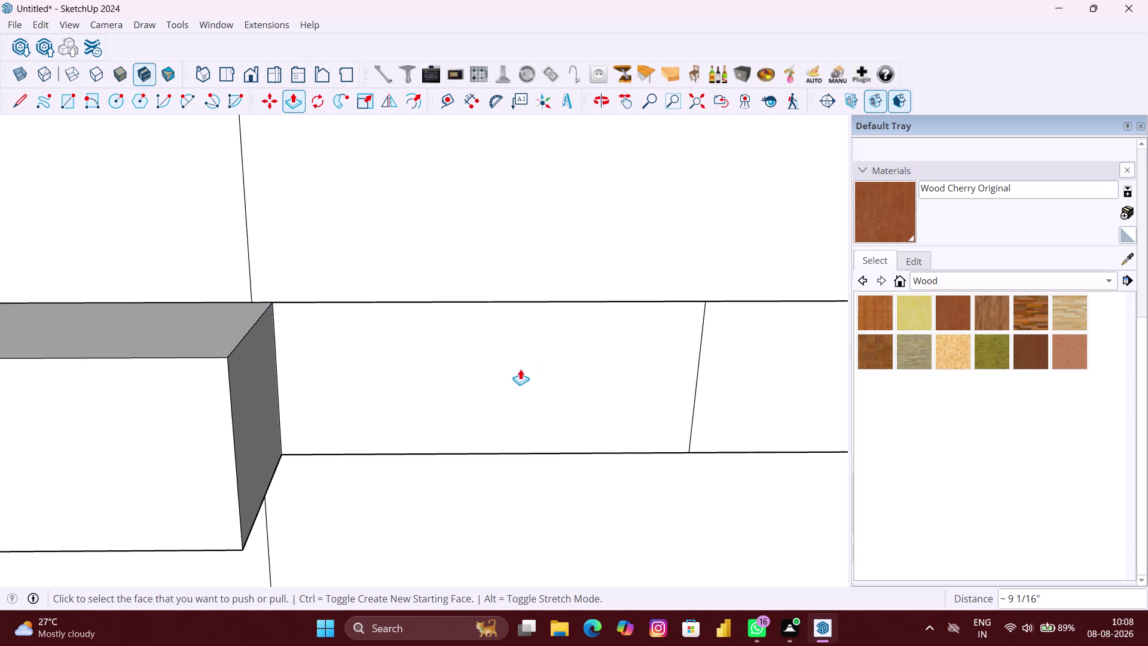
scroll(up, 3)
double_click(520, 369)
scroll(down, 3)
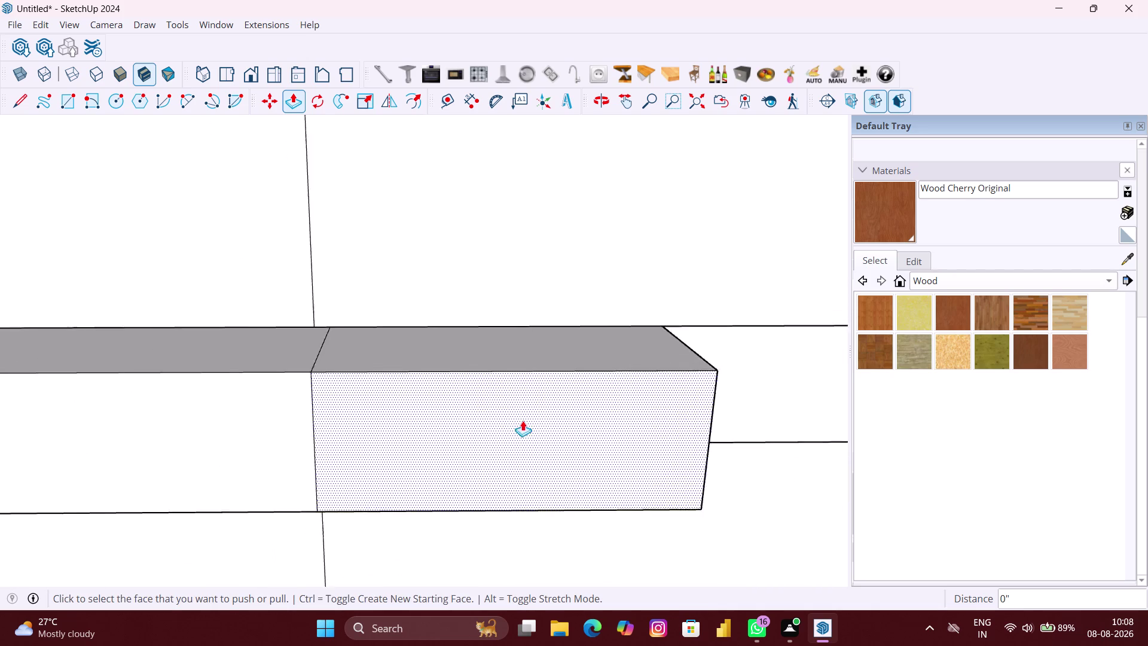
scroll(down, 3)
double_click(654, 416)
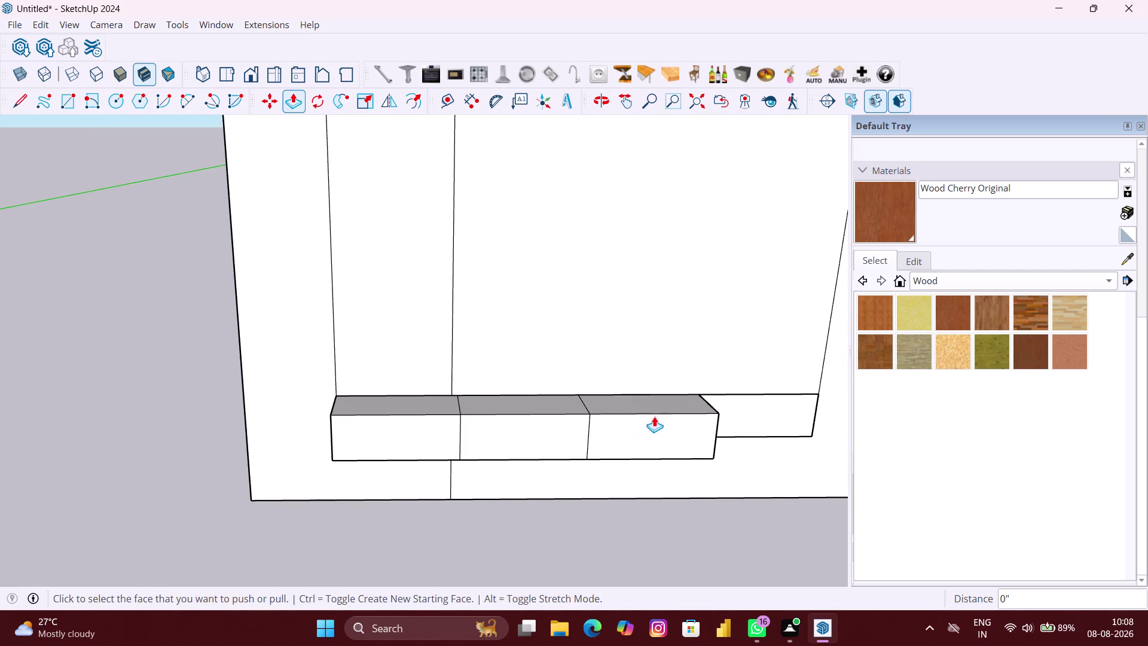
double_click(788, 417)
scroll(down, 3)
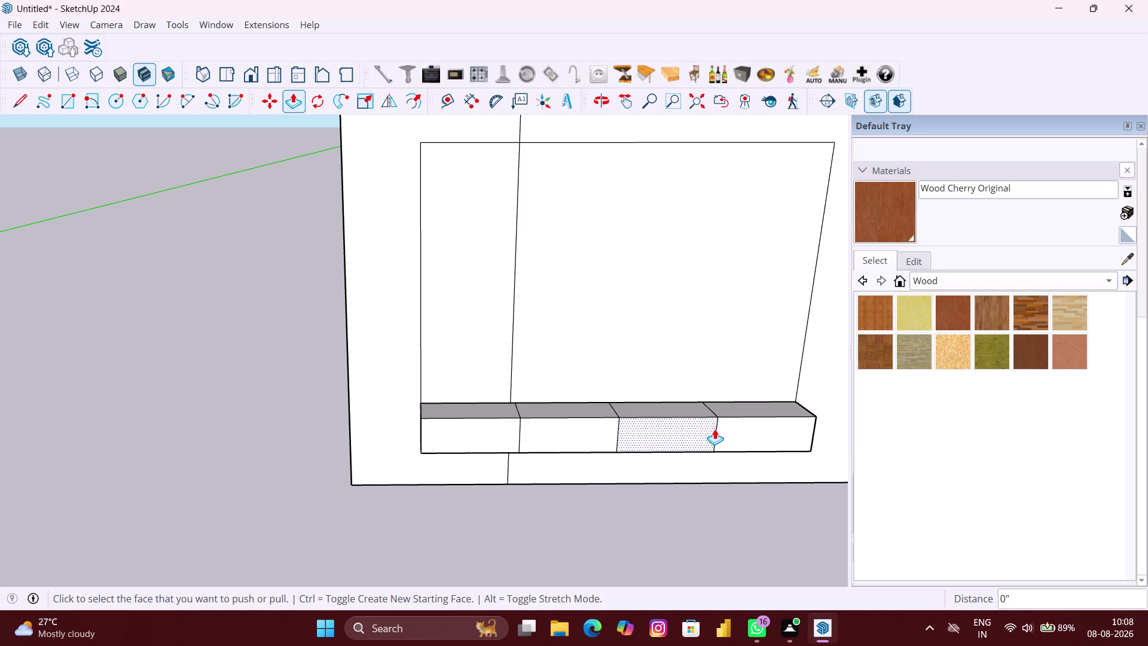
scroll(down, 3)
scroll(down, 3)
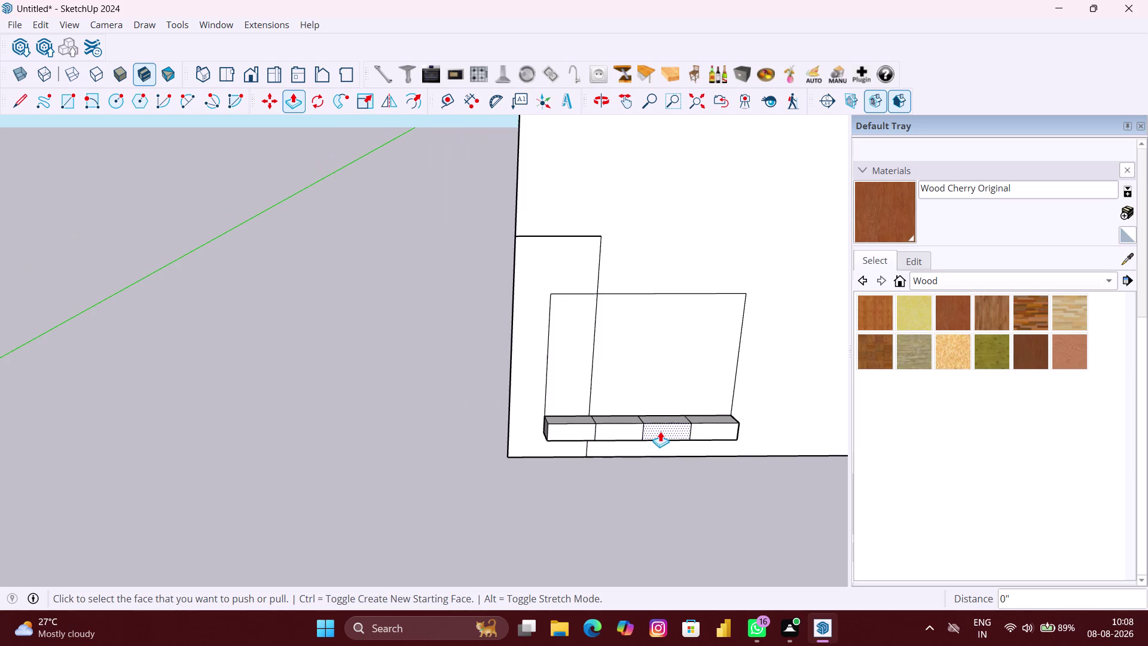
key(space)
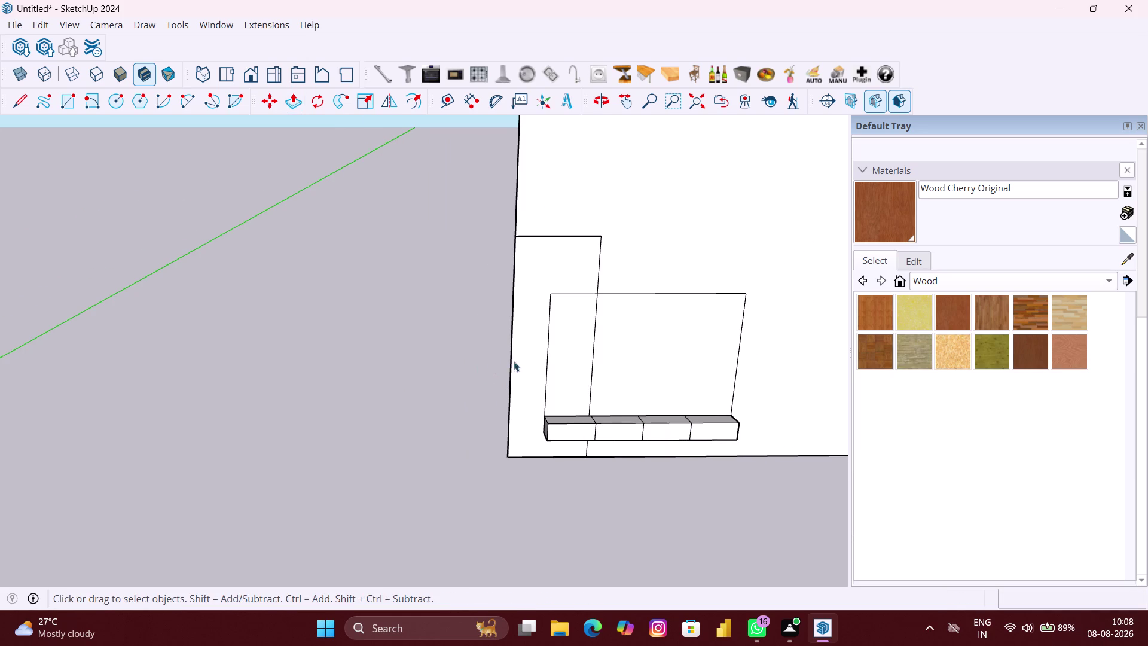
Hide the left rectangle's vertical edge, then unhide it again.
click(528, 357)
right_click(529, 357)
click(521, 323)
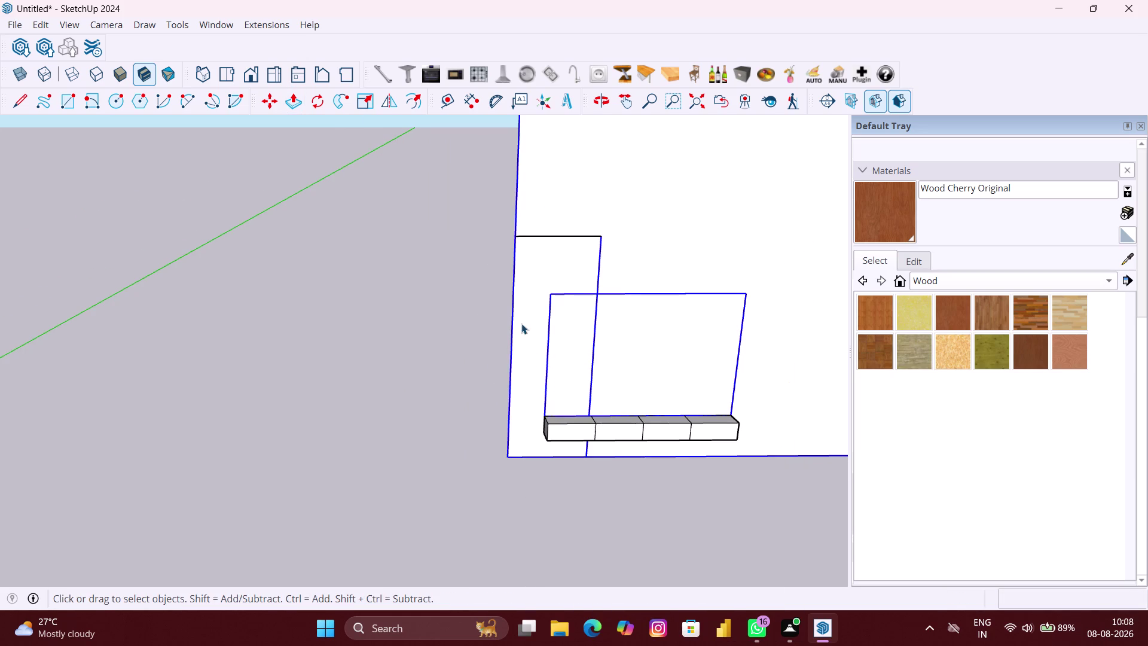
scroll(up, 3)
double_click(573, 260)
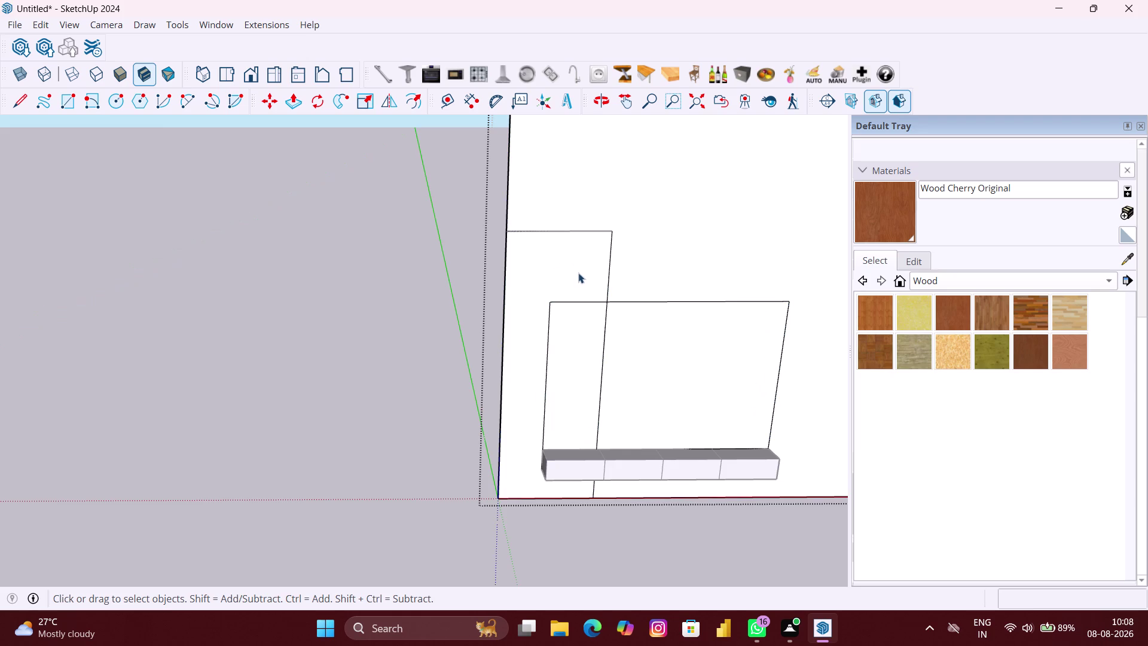
click(607, 275)
right_click(607, 274)
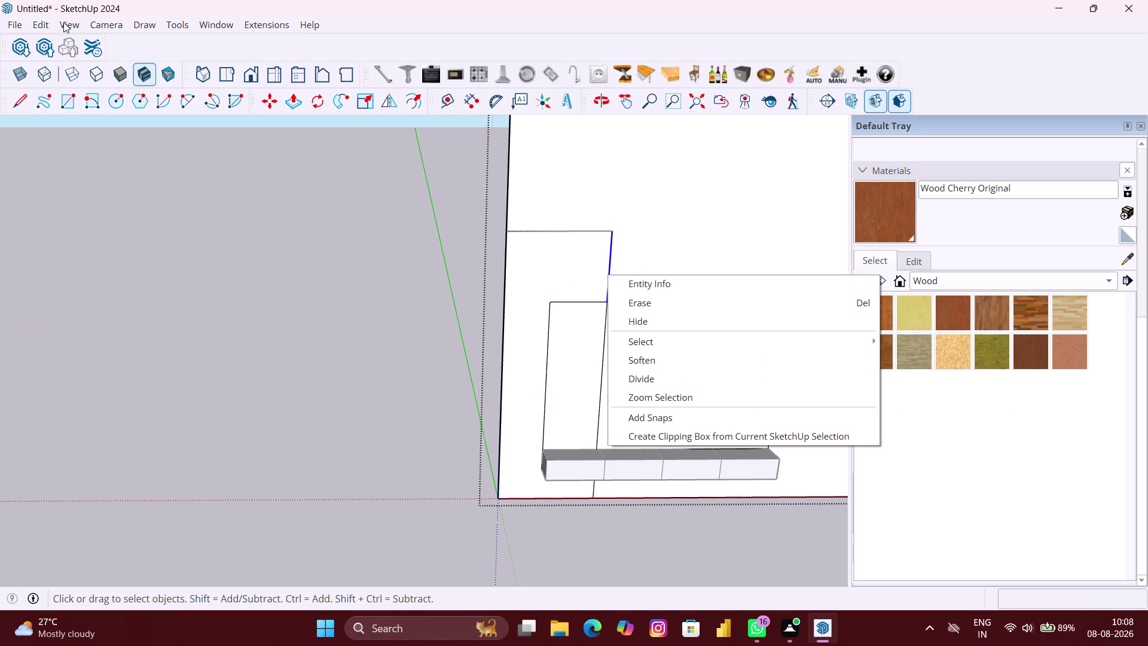
click(40, 25)
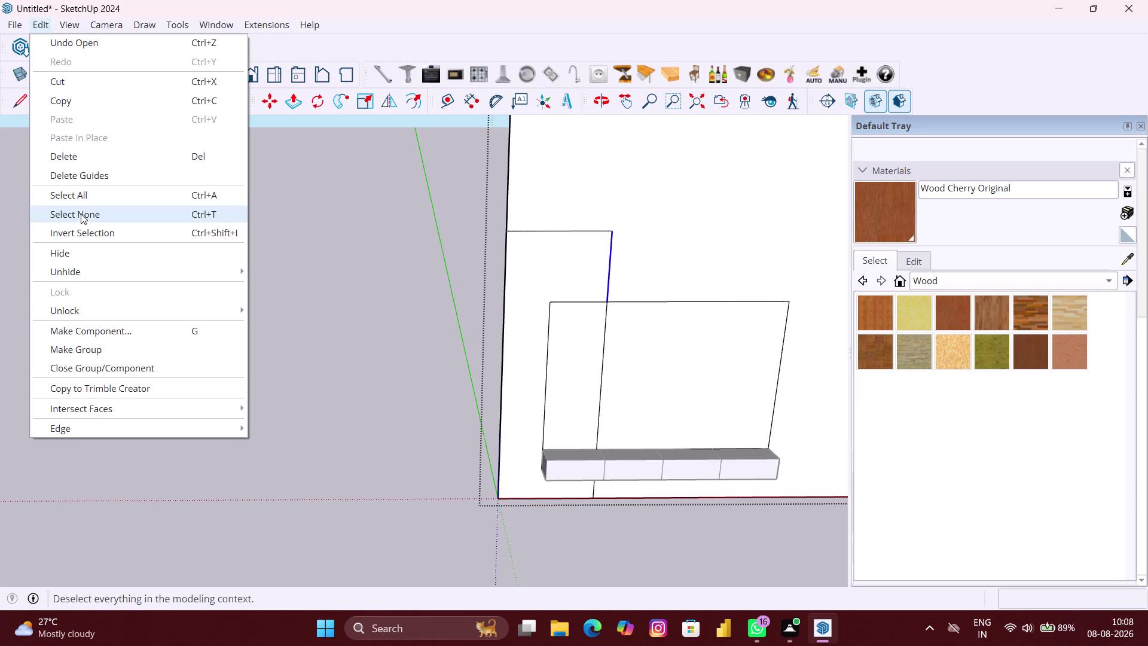
click(80, 257)
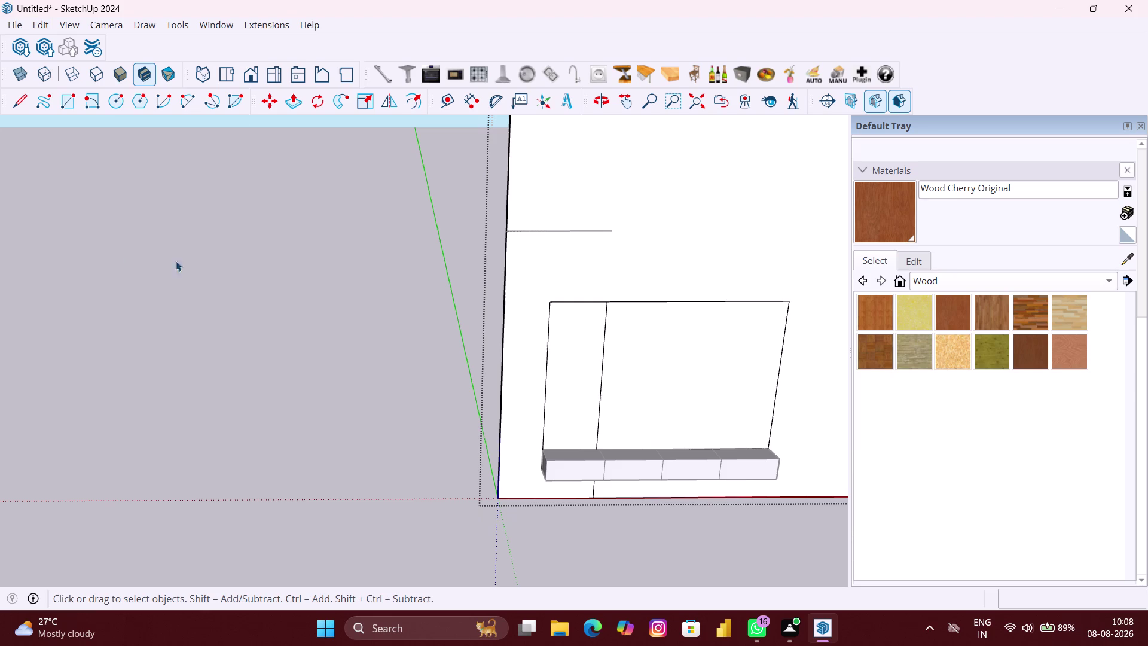
scroll(down, 3)
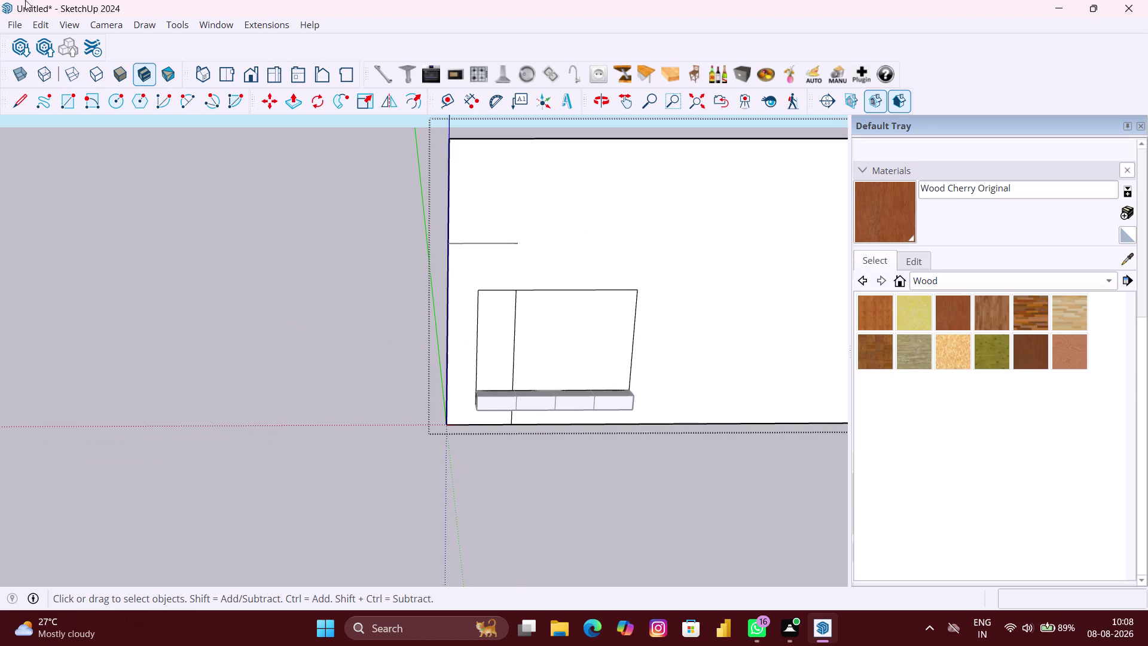
click(41, 24)
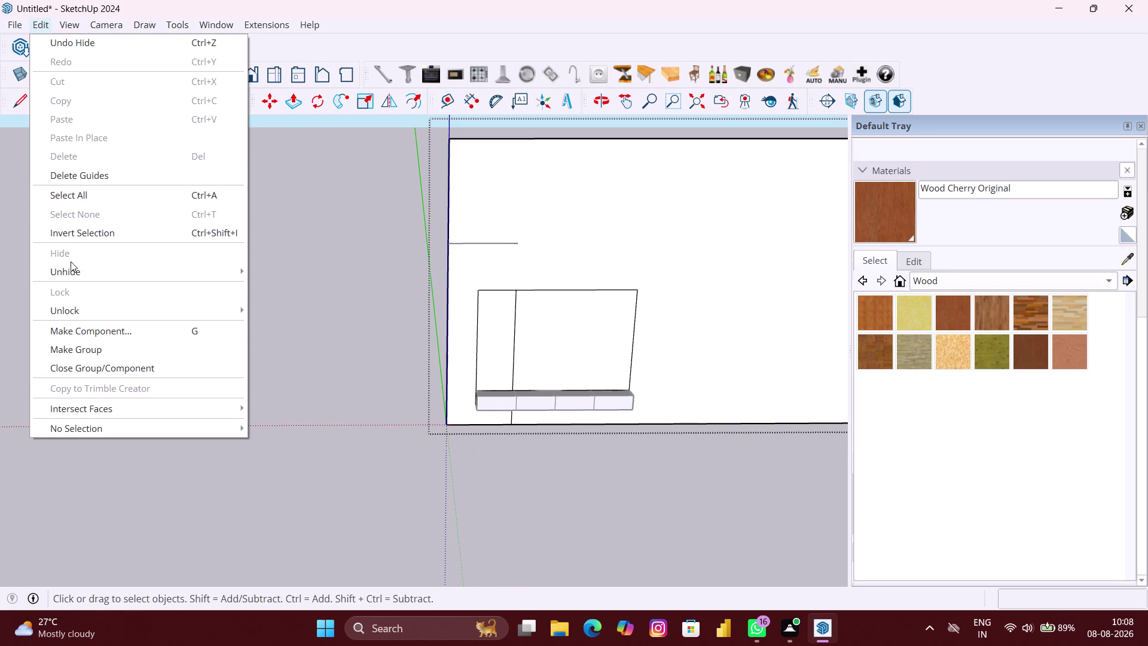
click(72, 269)
click(294, 308)
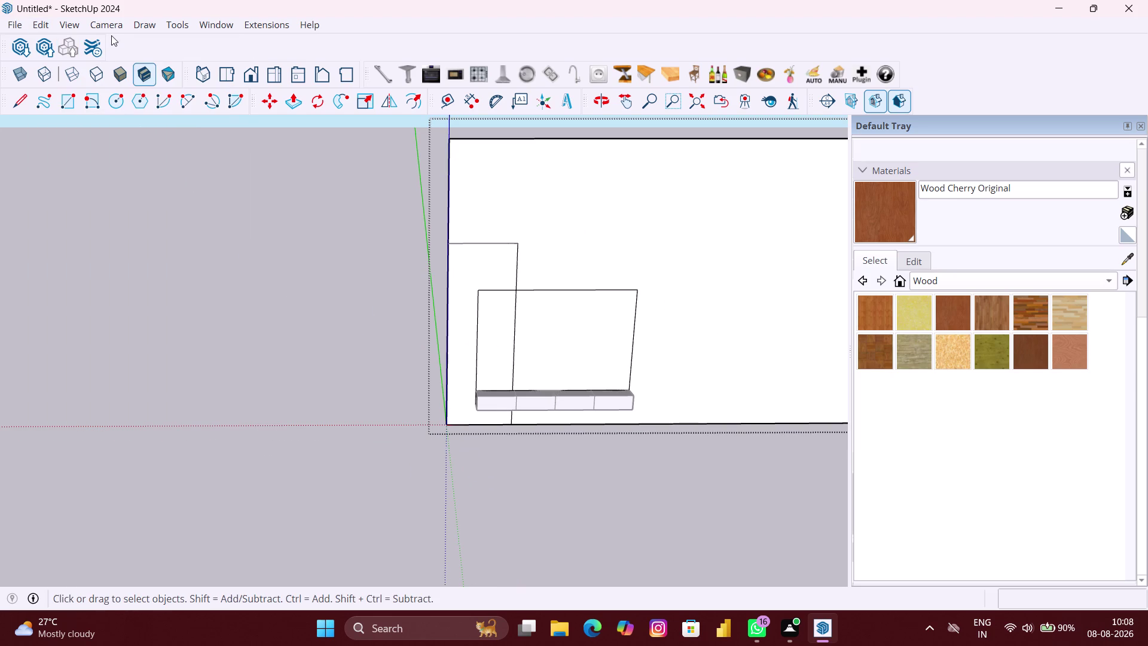
Select the wall group and unhide all, revealing the striped panel.
click(35, 27)
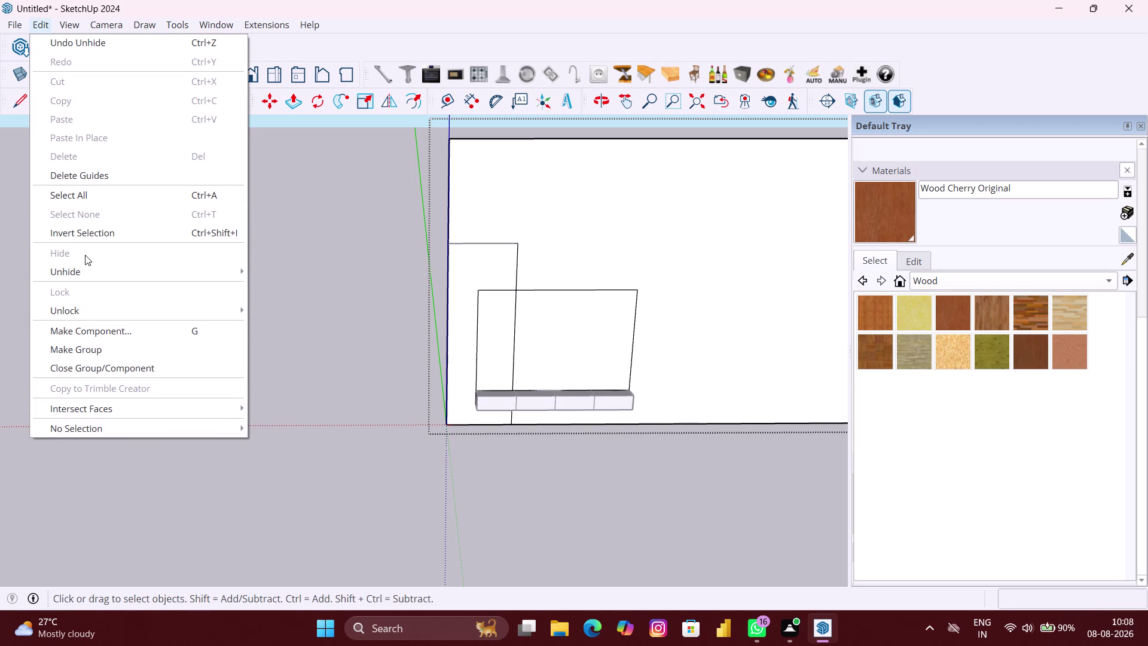
click(86, 272)
click(324, 317)
scroll(down, 3)
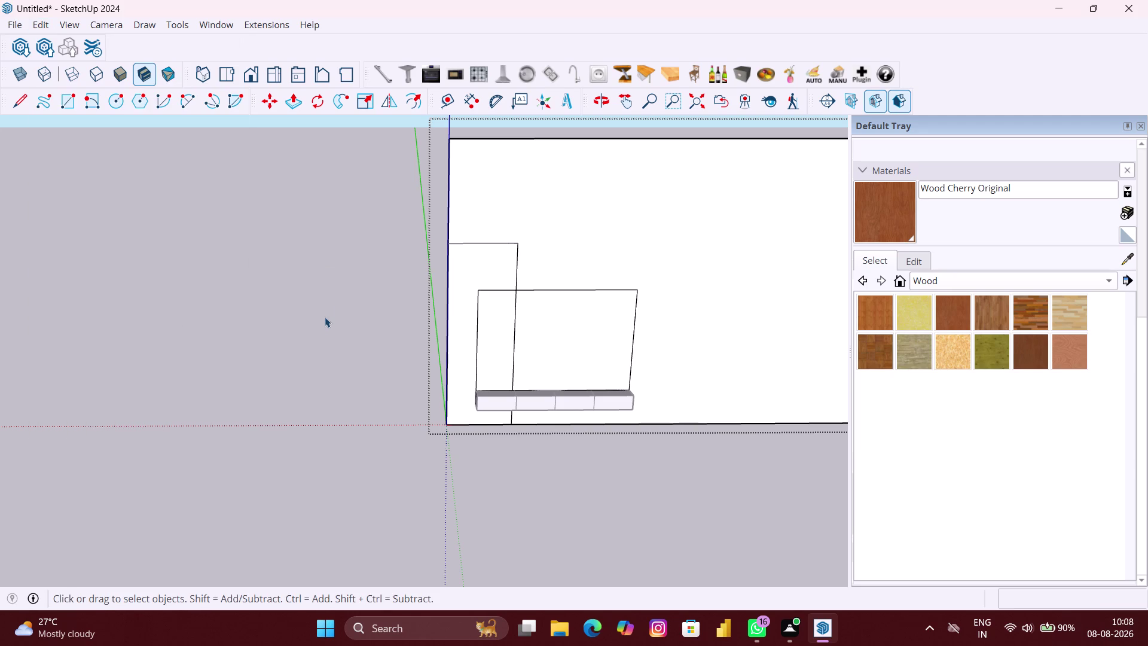
scroll(down, 3)
click(324, 325)
click(460, 347)
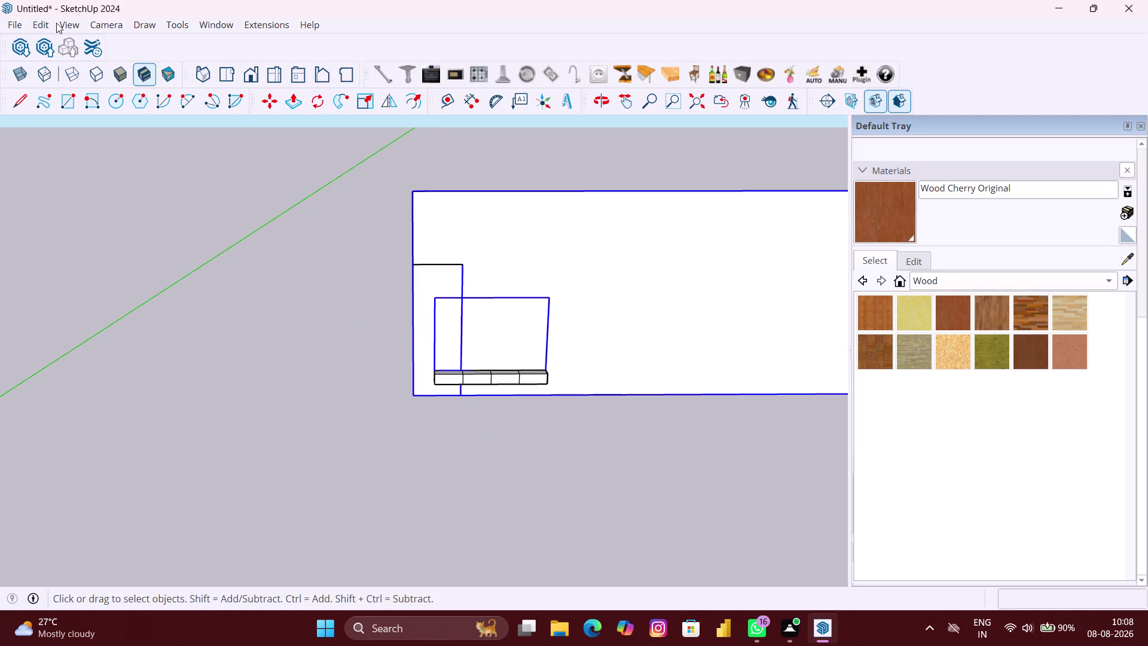
click(36, 22)
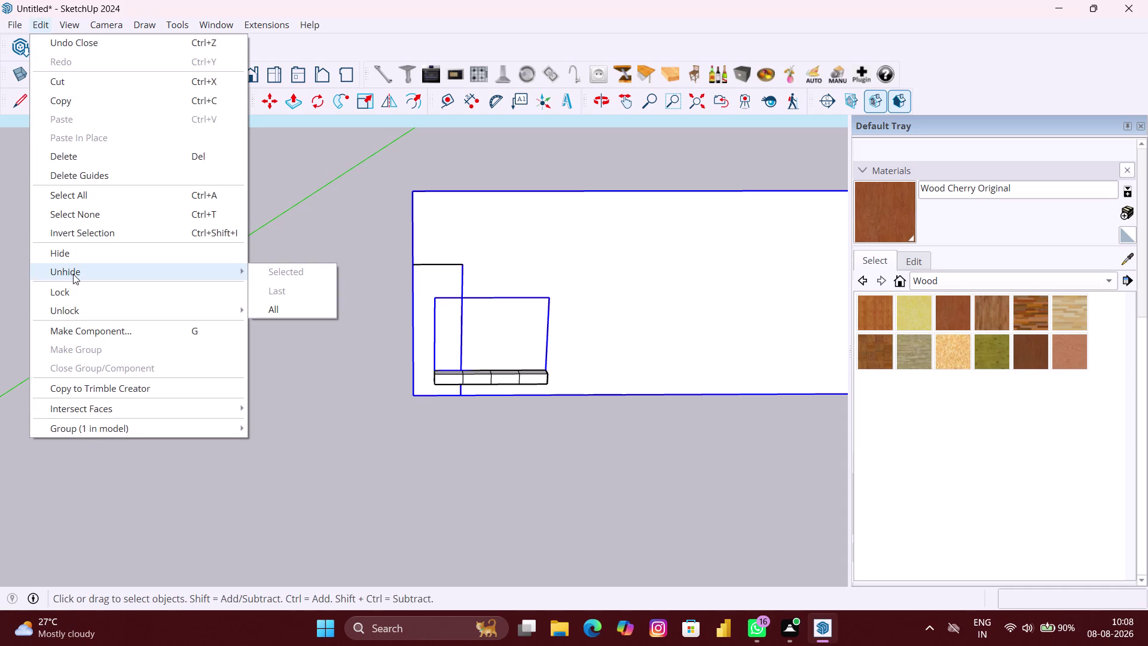
click(292, 310)
scroll(down, 3)
click(294, 318)
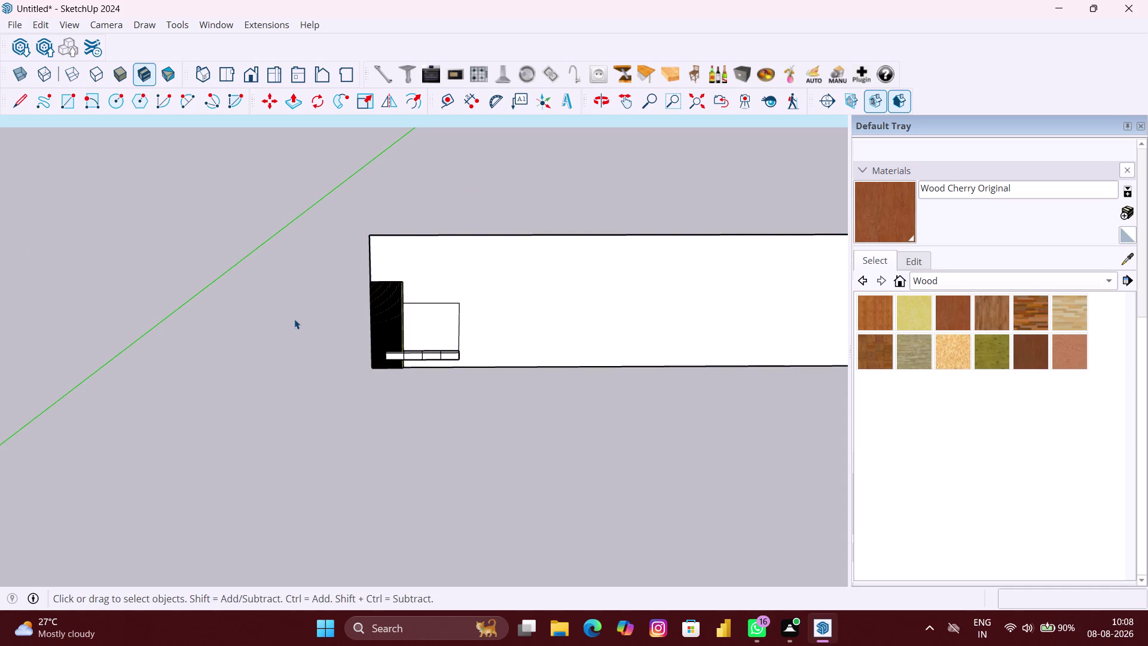
Orbit the view to inspect the revealed striped panel and sill blocks.
scroll(up, 3)
middle_drag(570, 391, 548, 391)
scroll(up, 3)
scroll(down, 3)
middle_drag(338, 329, 359, 315)
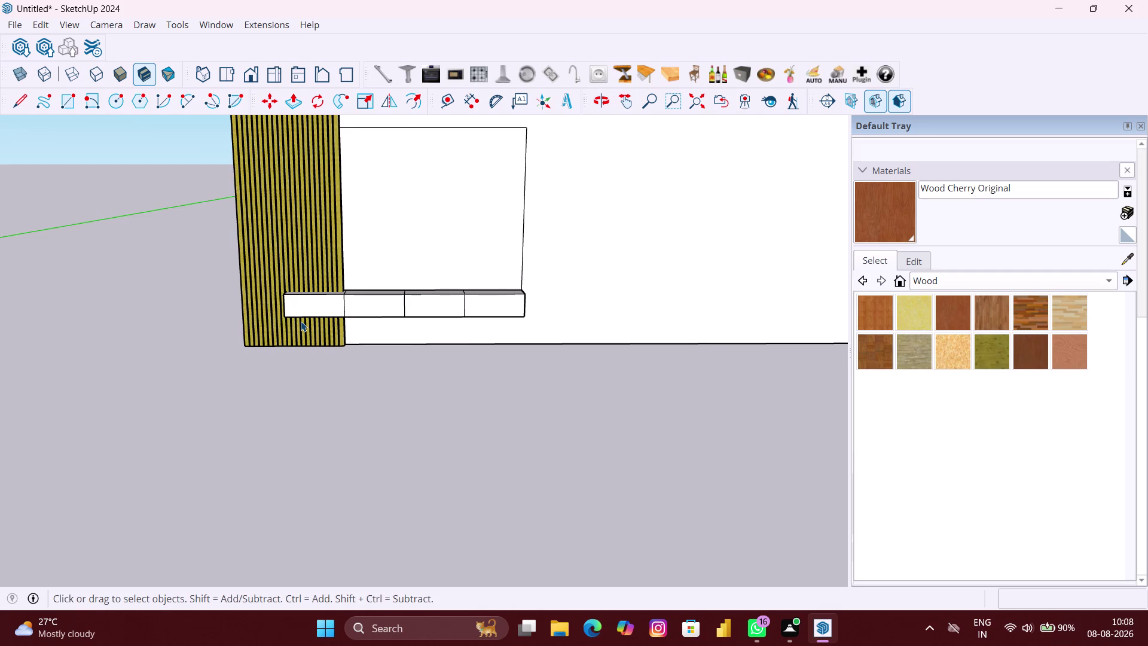
scroll(up, 3)
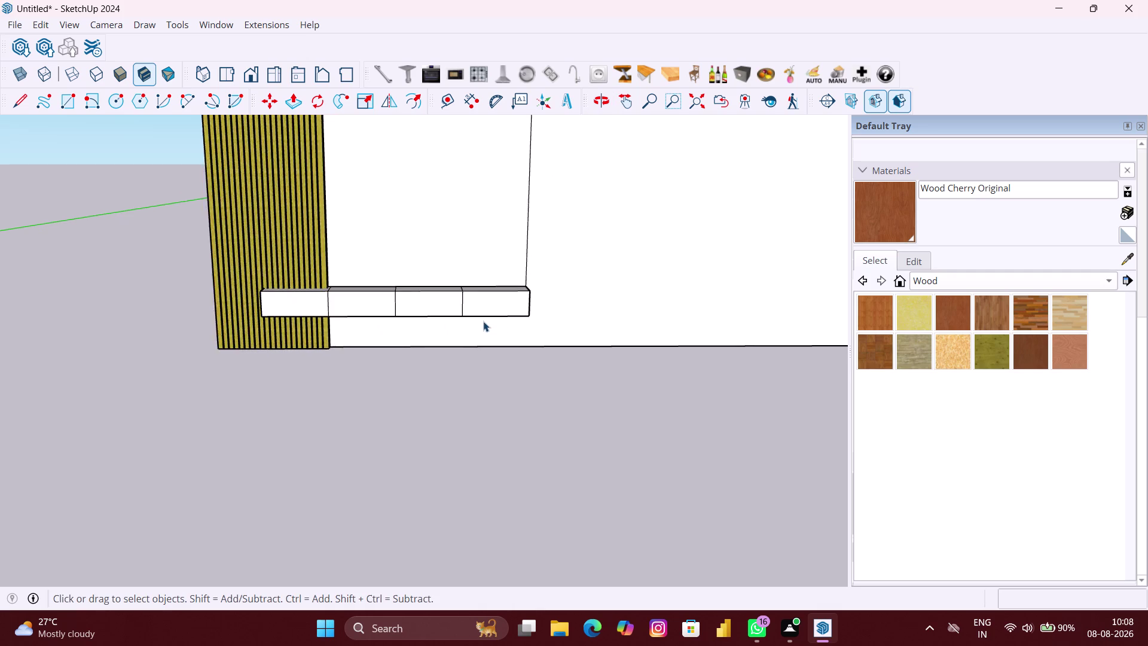
Try a 3 m offset on the end sill block's front face, then undo it.
scroll(up, 3)
middle_drag(479, 322, 469, 349)
click(473, 307)
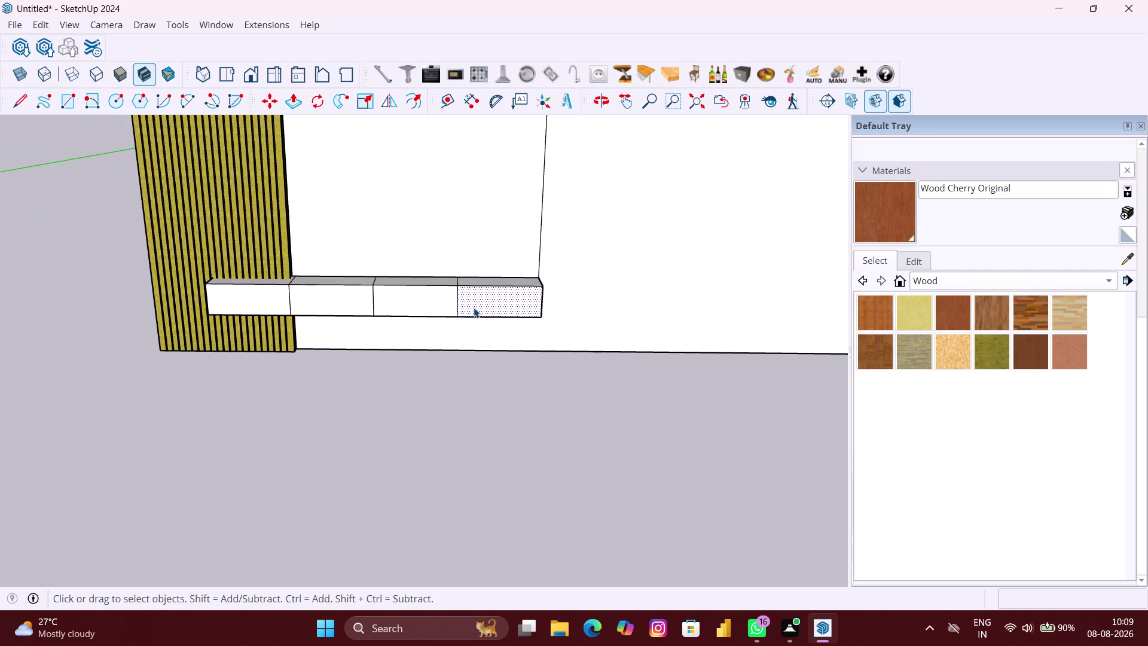
key(f)
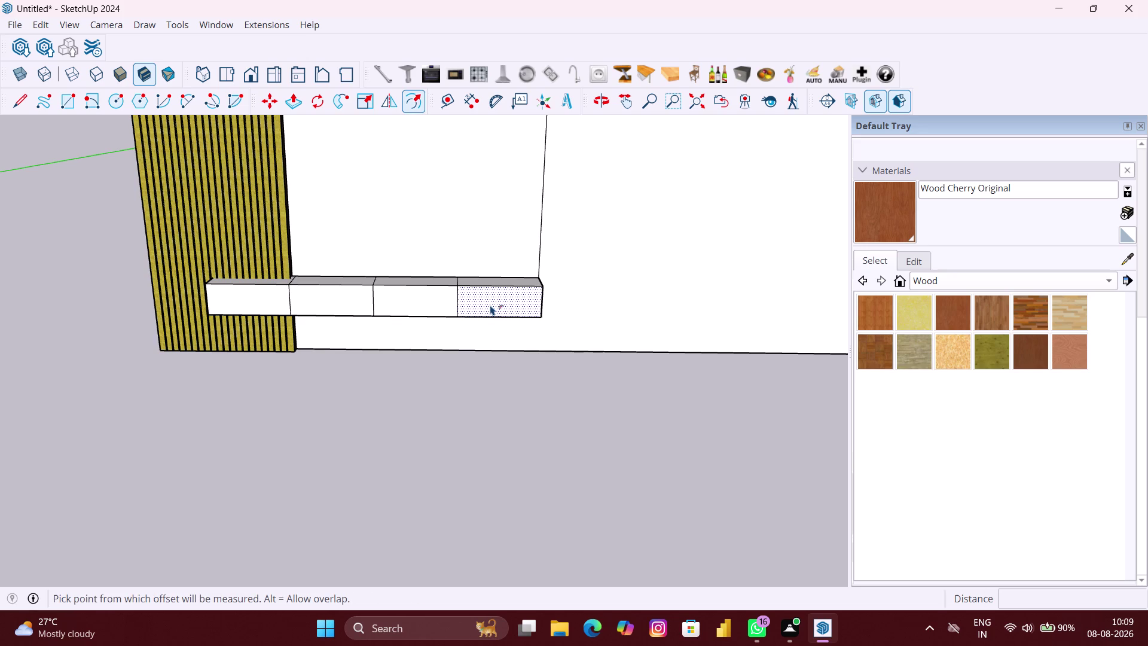
scroll(up, 3)
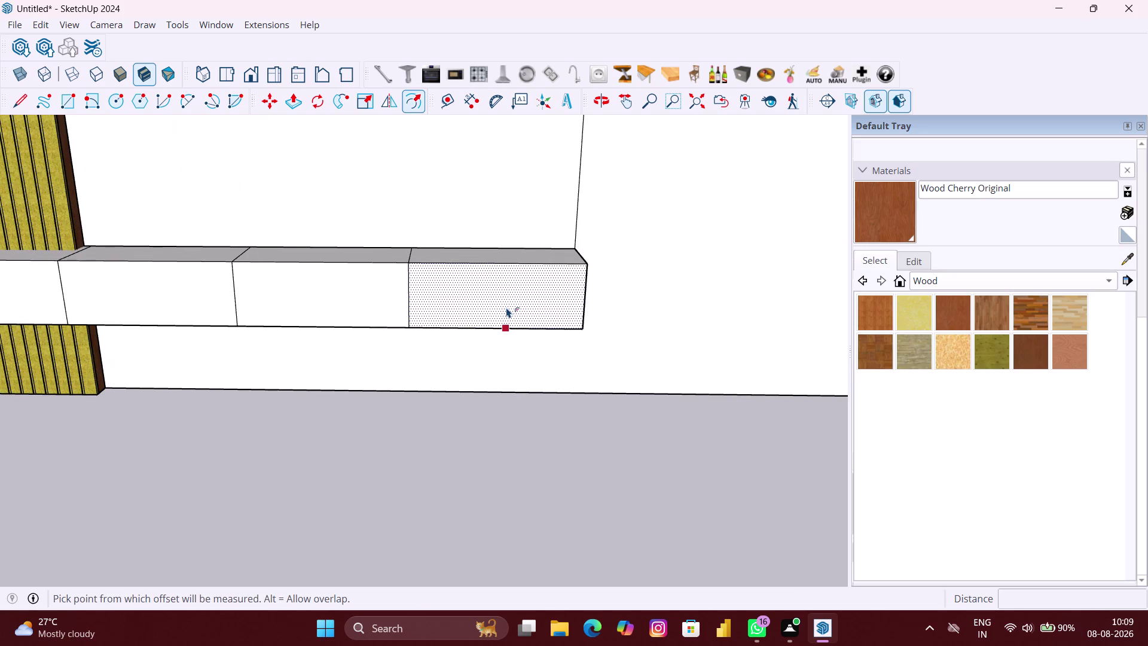
click(506, 307)
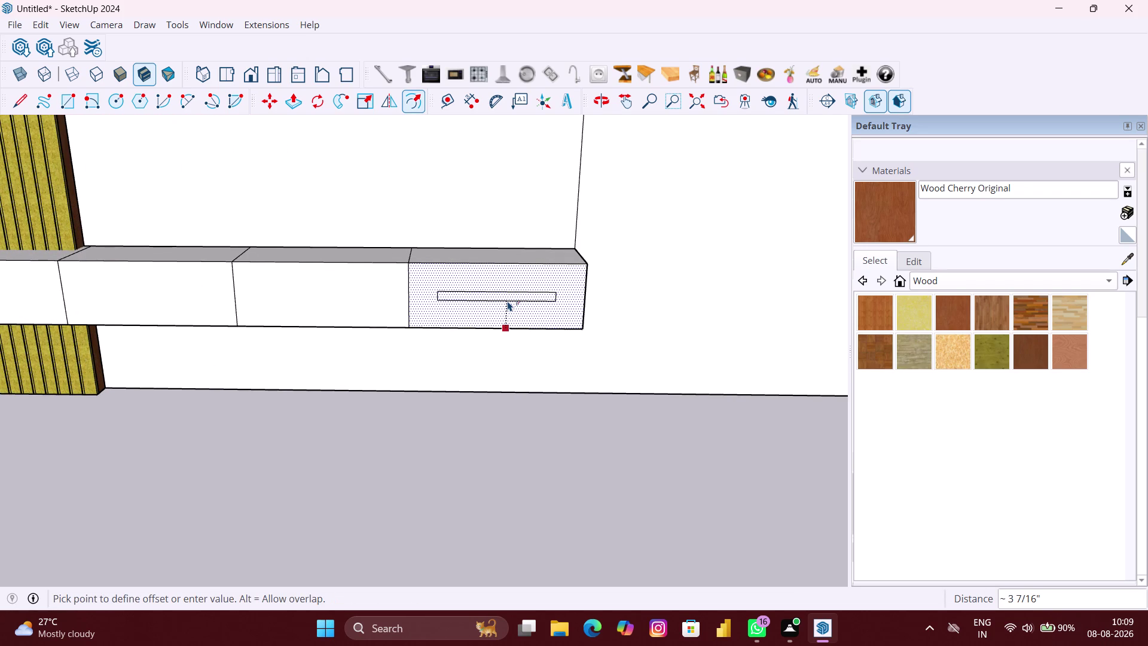
key(3)
key(m)
key(Return)
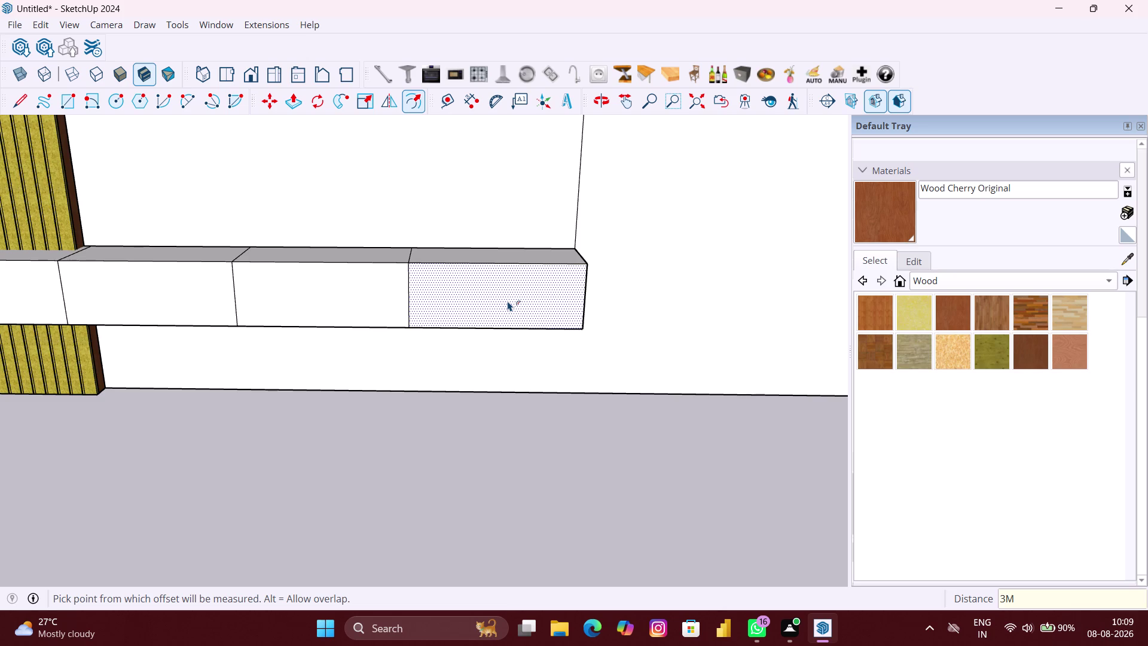
key(ctrl+z)
Inset the end sill block's front face by 3 mm.
click(507, 301)
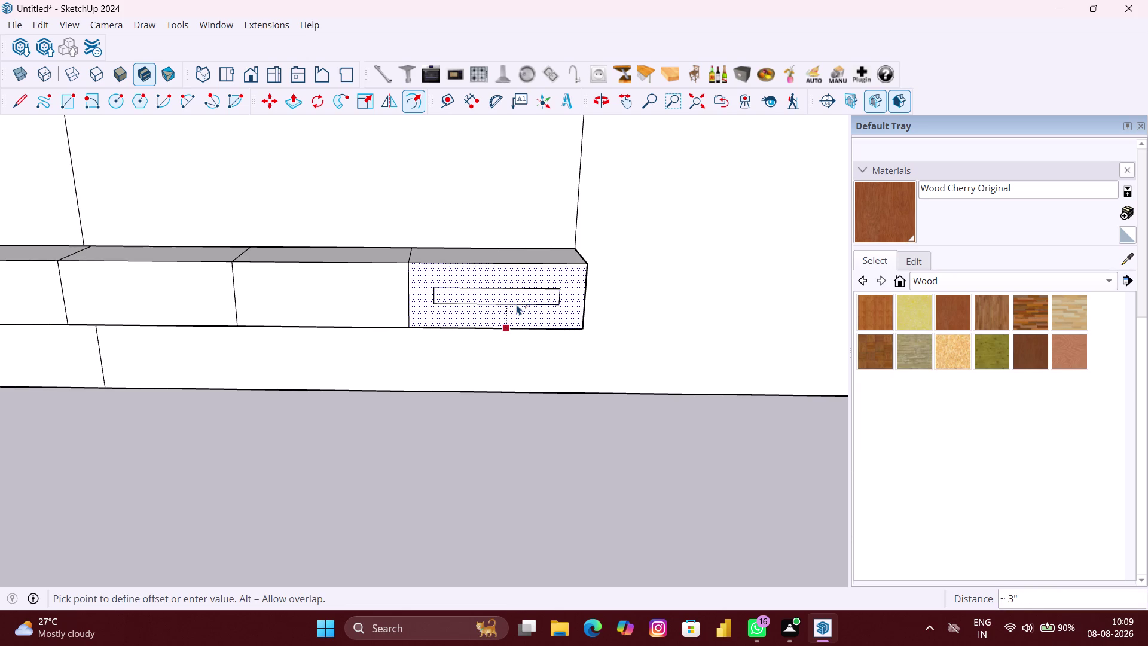
key(3)
text(MM)
key(Return)
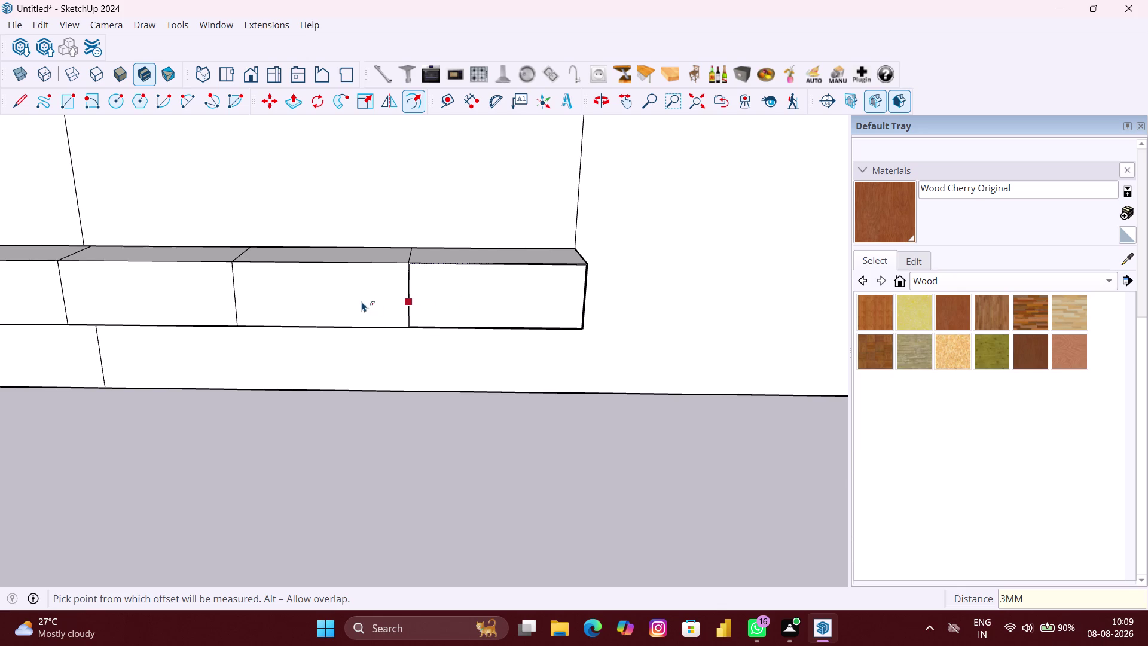
Repeat the 3 mm inset on the middle sill block's front face.
scroll(up, 3)
double_click(322, 294)
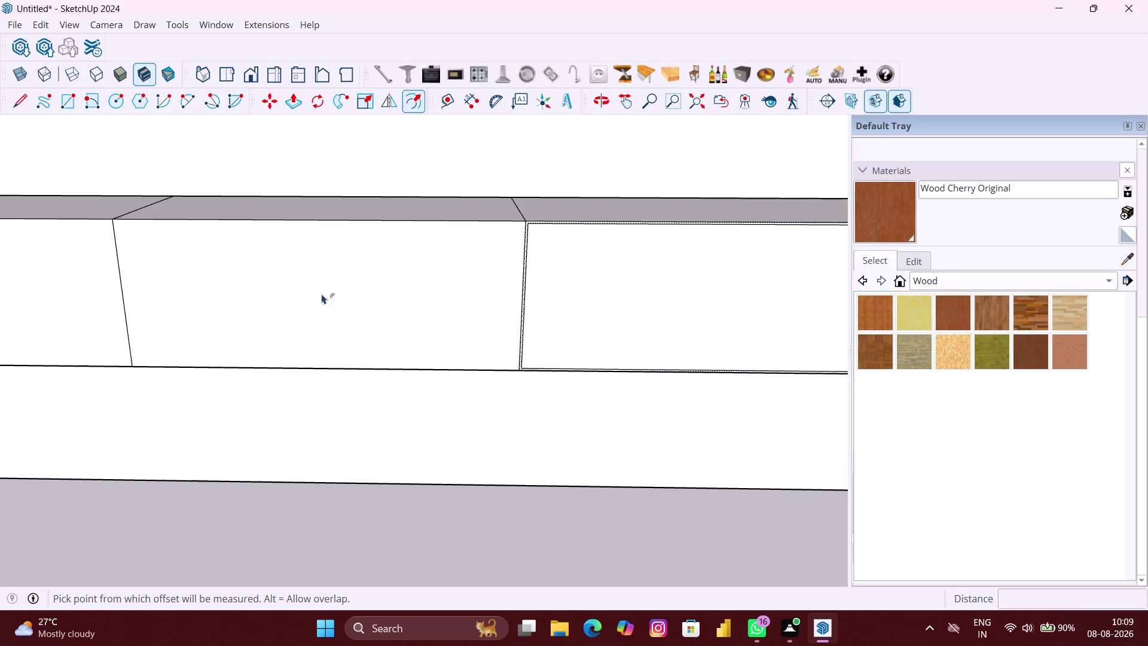
scroll(down, 3)
scroll(up, 3)
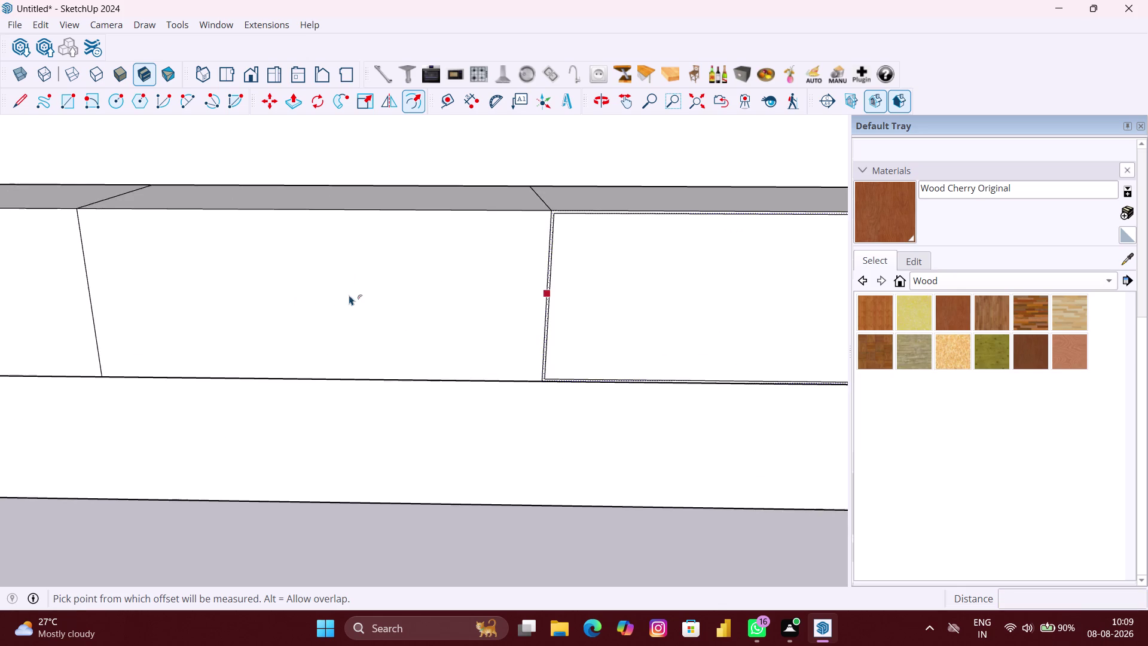
scroll(up, 3)
click(416, 287)
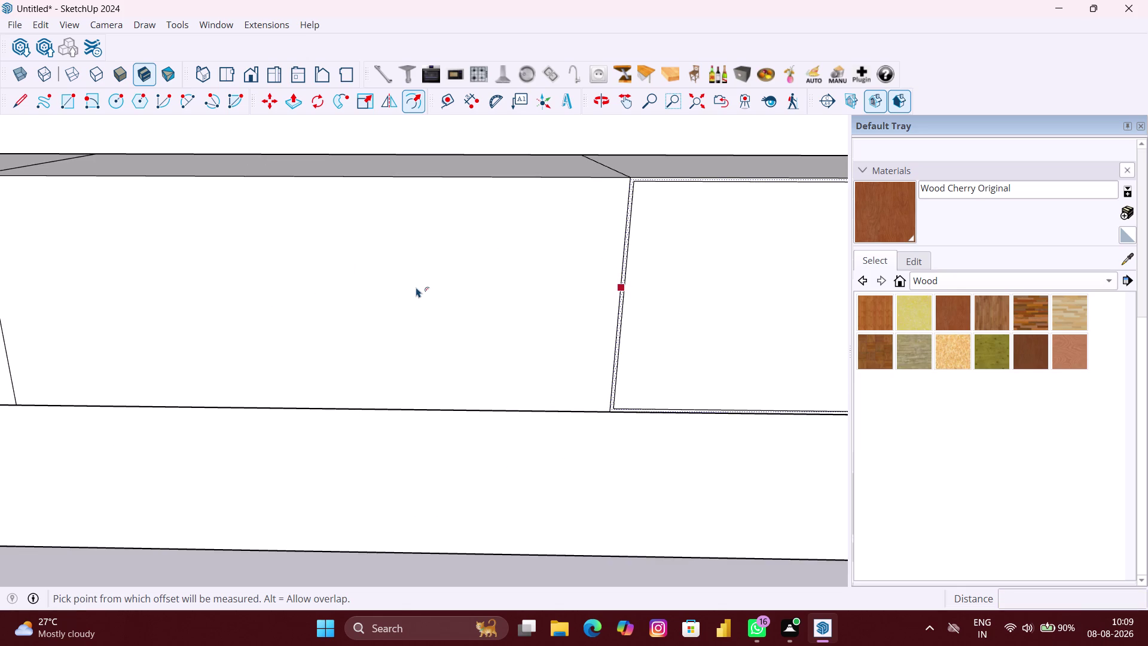
scroll(down, 3)
key(space)
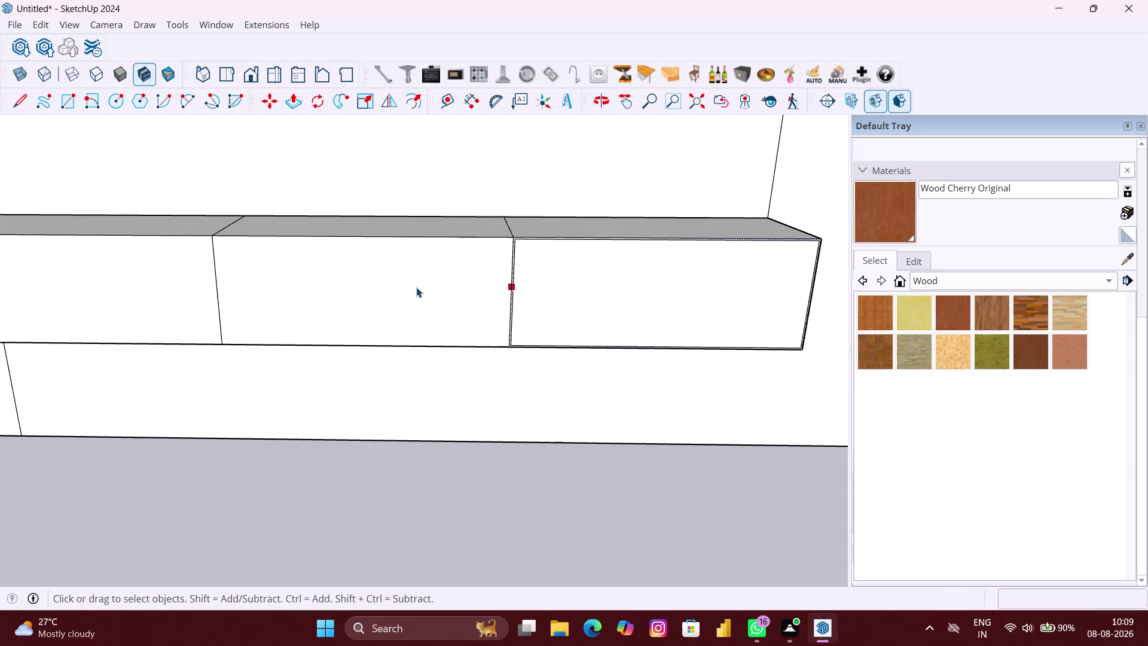
click(407, 287)
key(f)
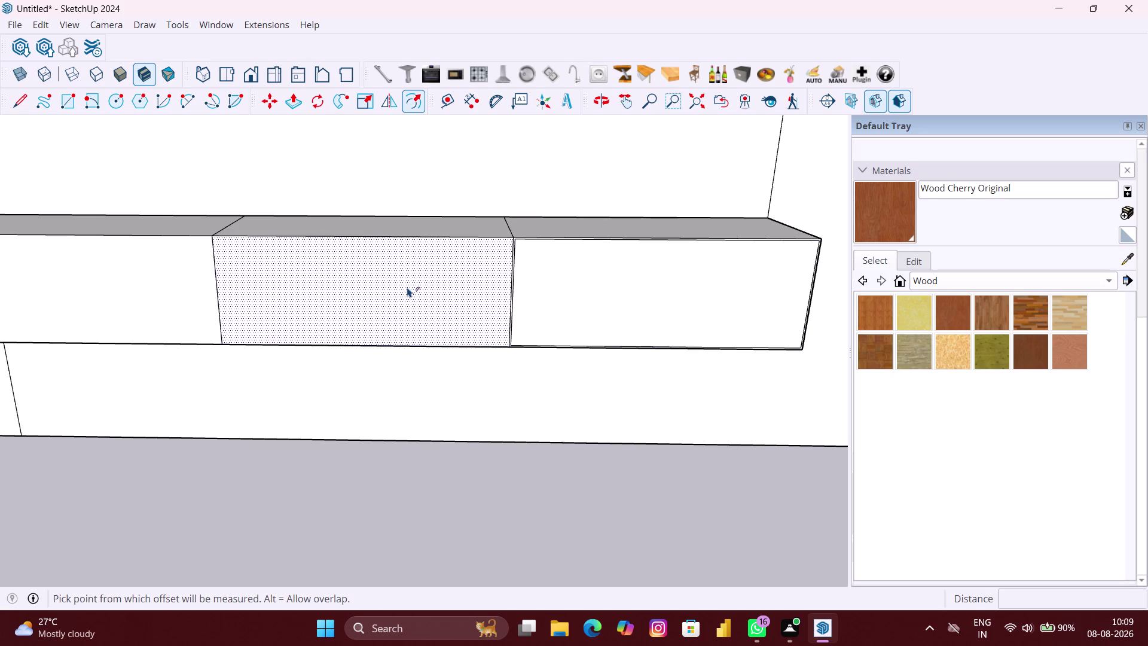
double_click(408, 287)
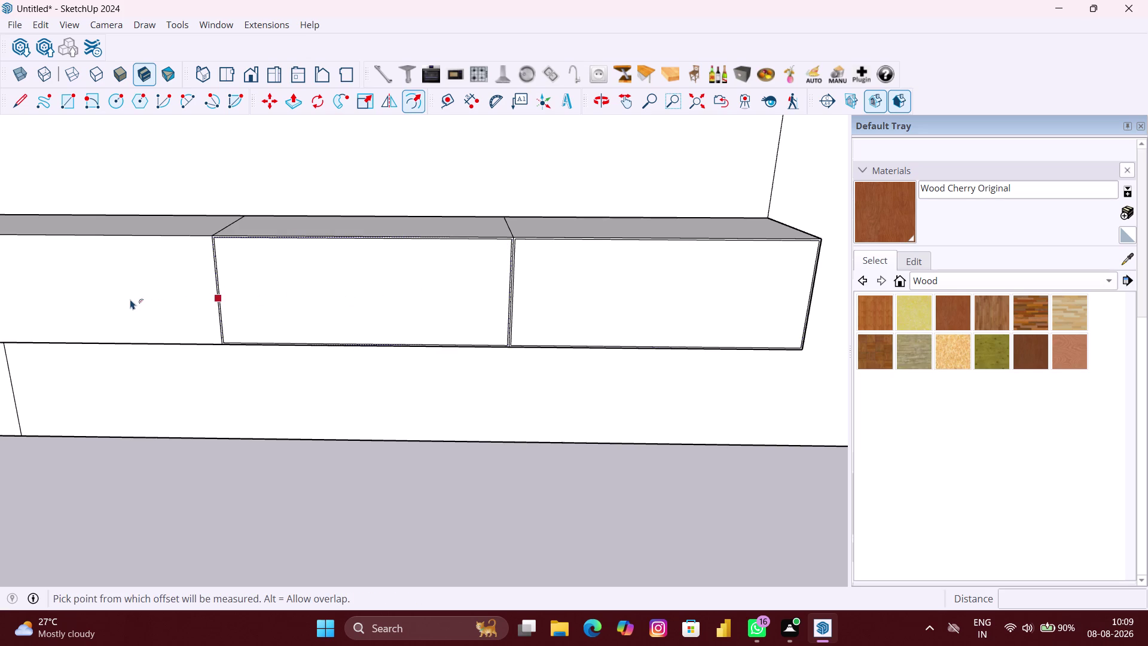
Repeat the 3 mm inset on the left sill block's front face.
scroll(down, 3)
middle_drag(131, 299, 295, 298)
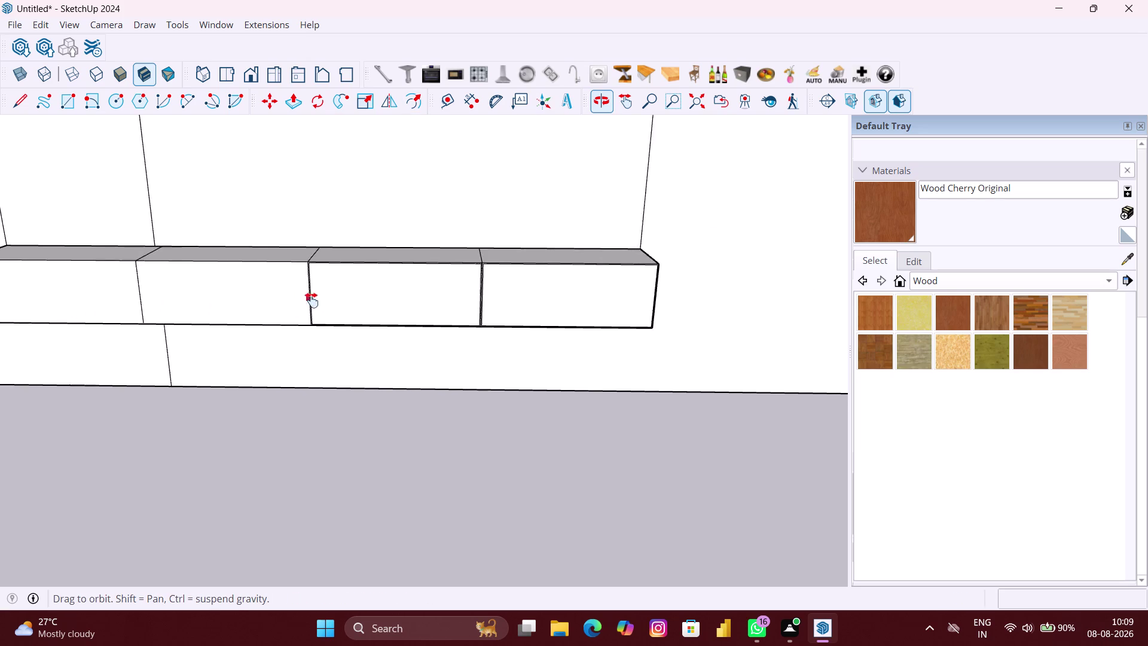
middle_drag(296, 299, 316, 300)
scroll(up, 3)
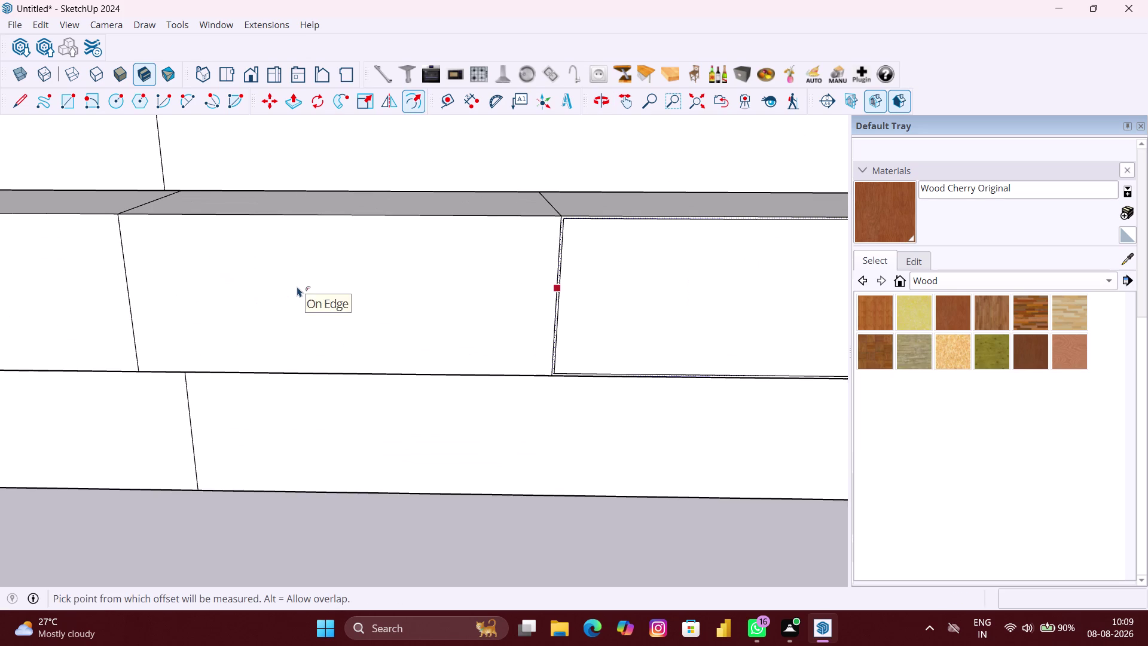
key(space)
click(305, 283)
key(f)
double_click(305, 284)
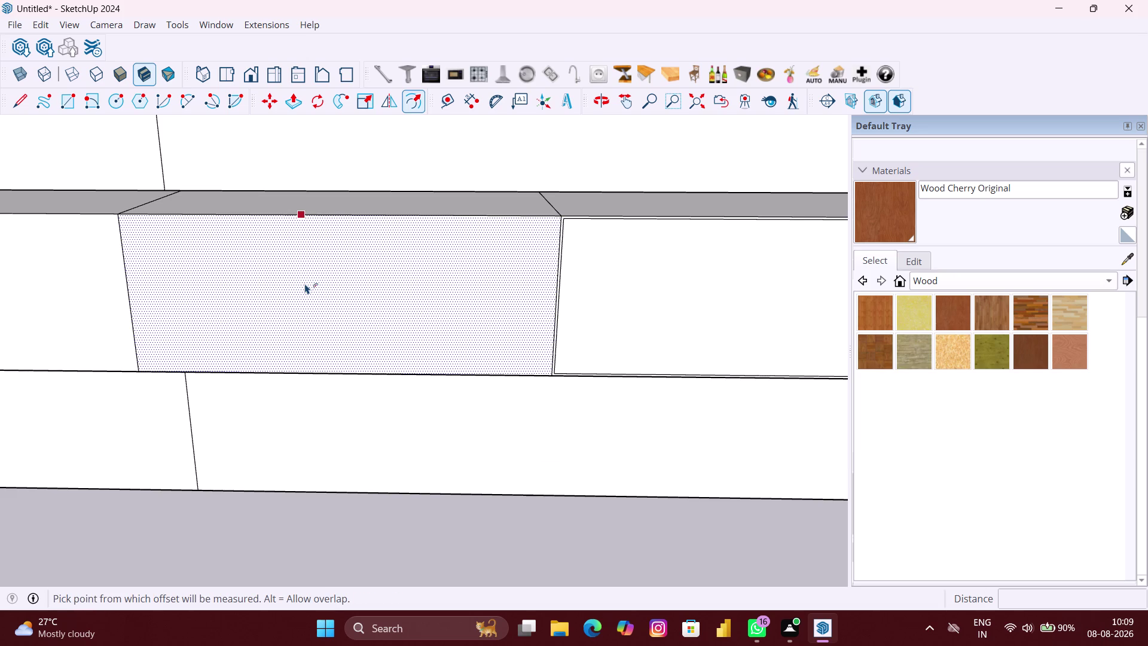
Apply the same 3 mm inset to the next block's front face.
key(space)
click(74, 306)
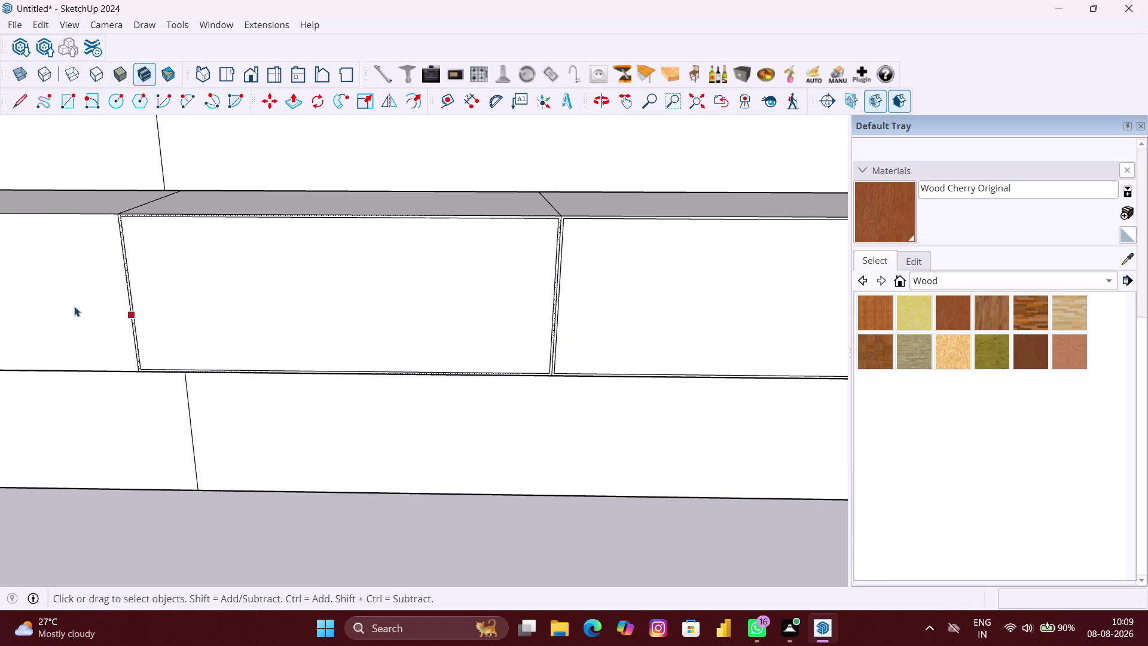
key(f)
double_click(74, 306)
scroll(down, 3)
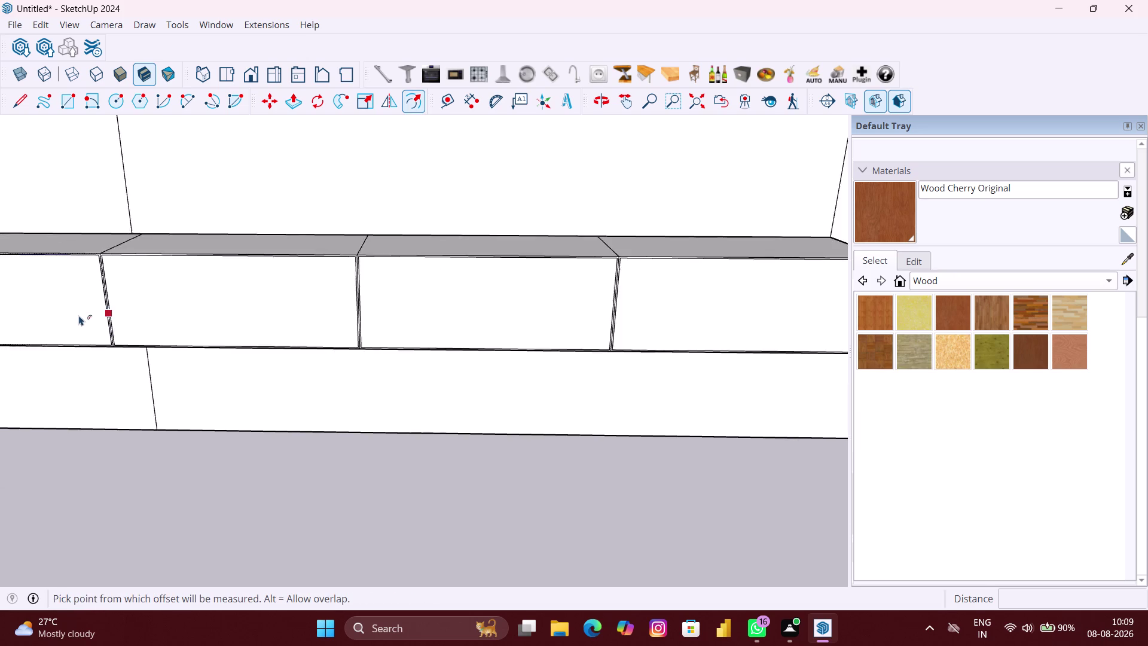
scroll(down, 3)
middle_drag(96, 340, 251, 351)
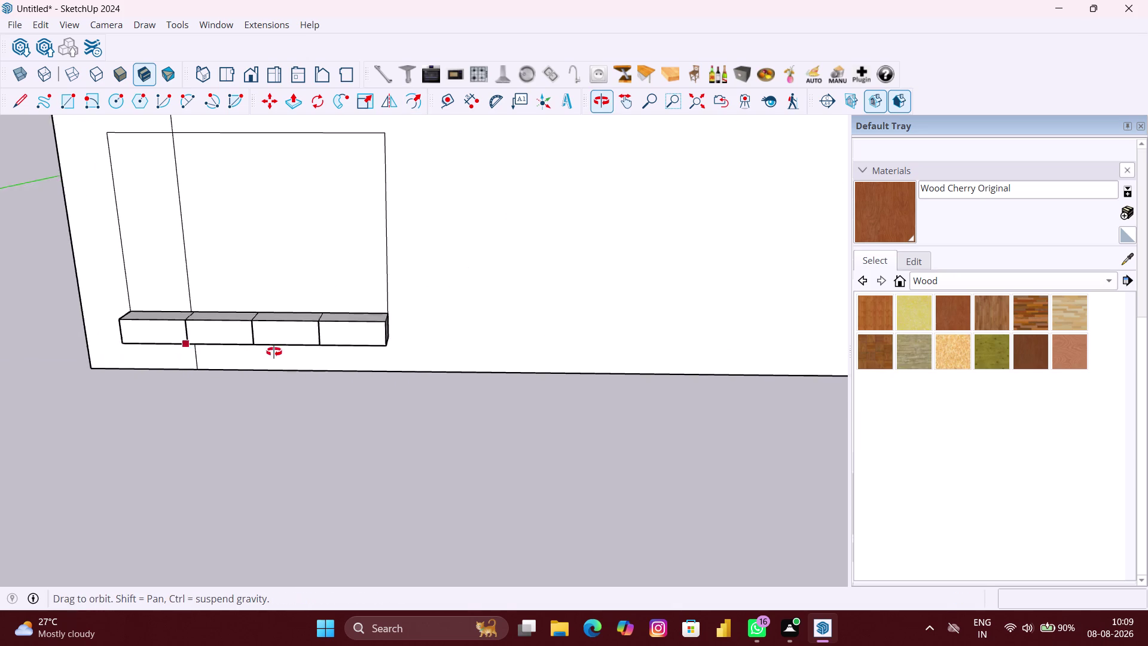
middle_drag(251, 351, 281, 352)
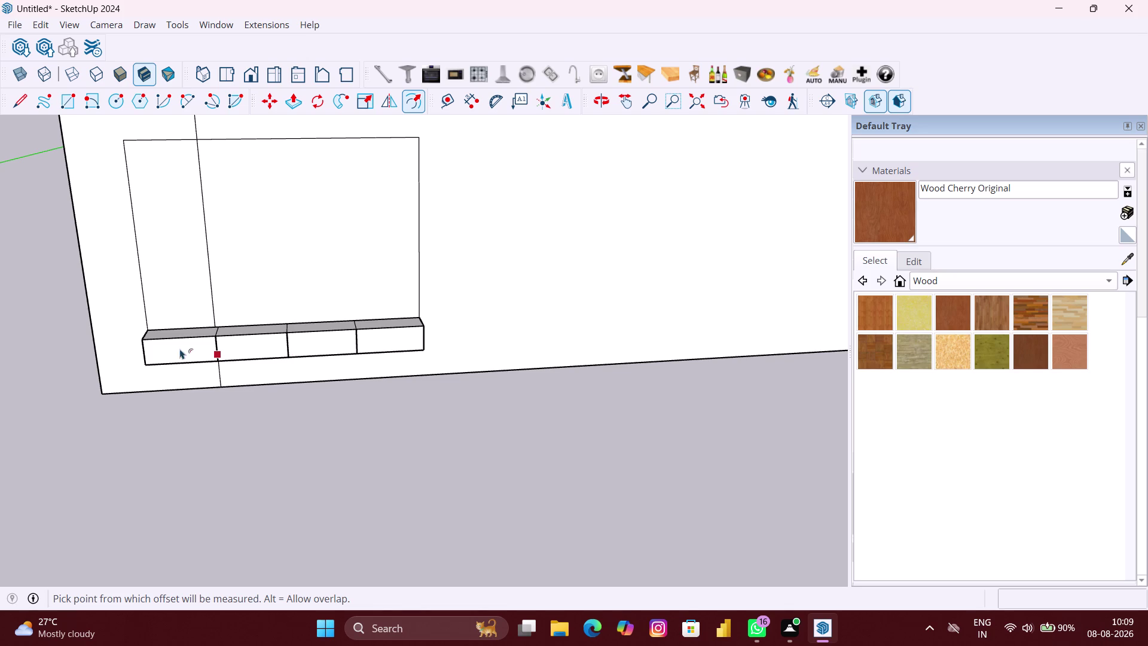
Leave the Offset tool and zoom out to view the wall and four bordered blocks.
scroll(down, 3)
key(space)
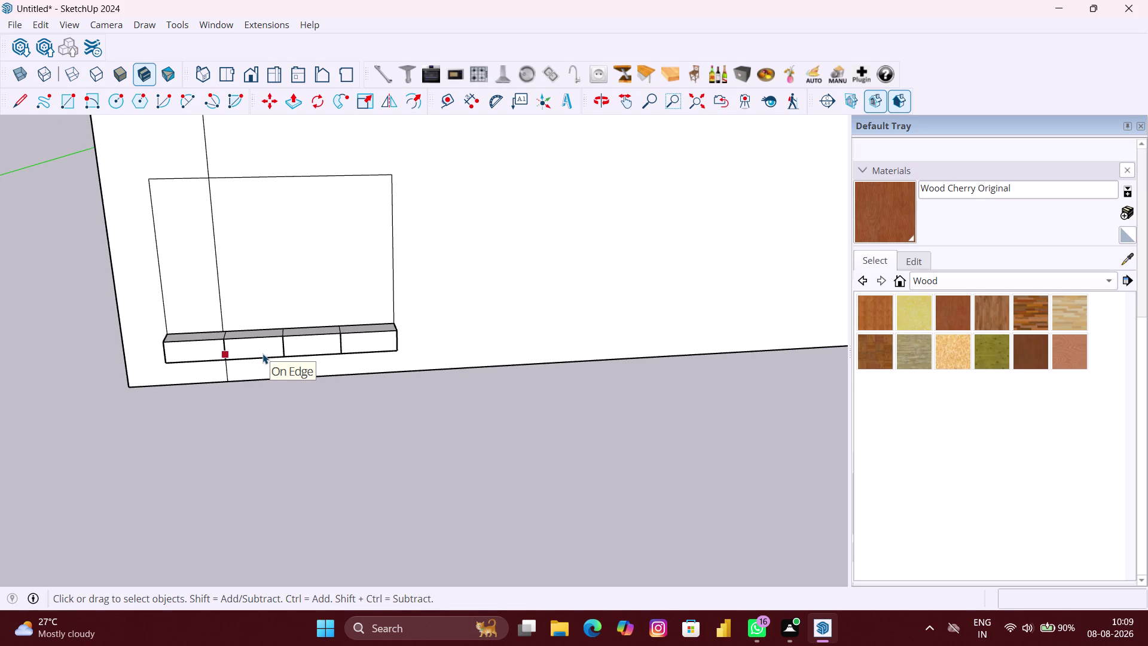
key(space)
key(space)
scroll(down, 3)
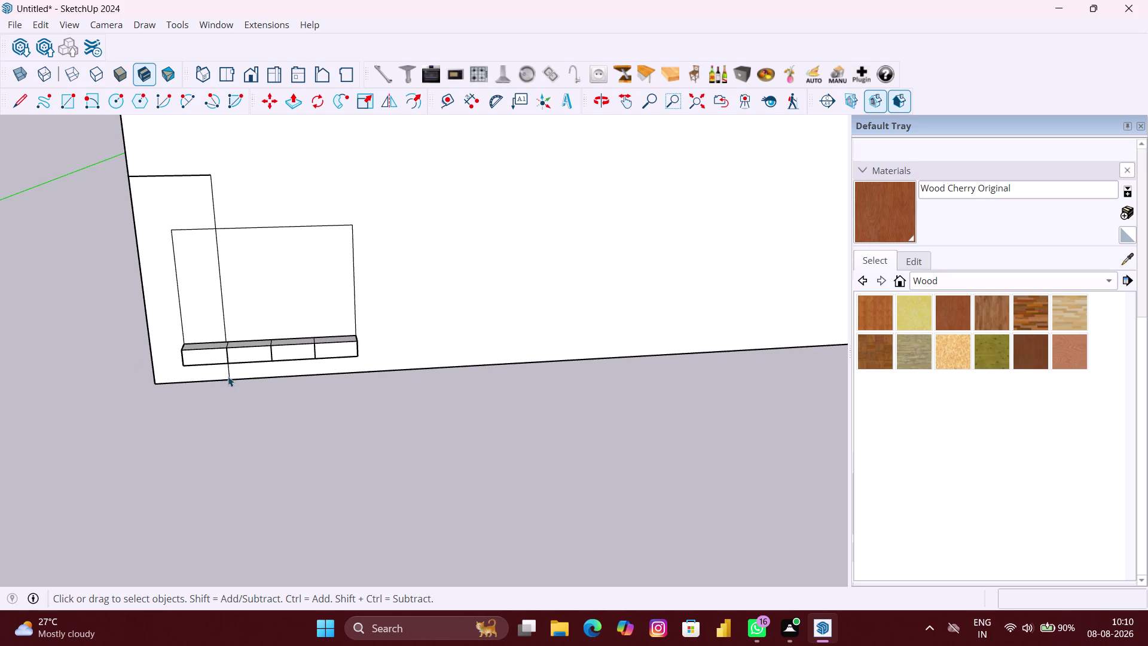
scroll(down, 3)
middle_drag(254, 373, 259, 389)
Unhide all objects with Edit > Unhide > All so the fluted panel reappears.
click(191, 252)
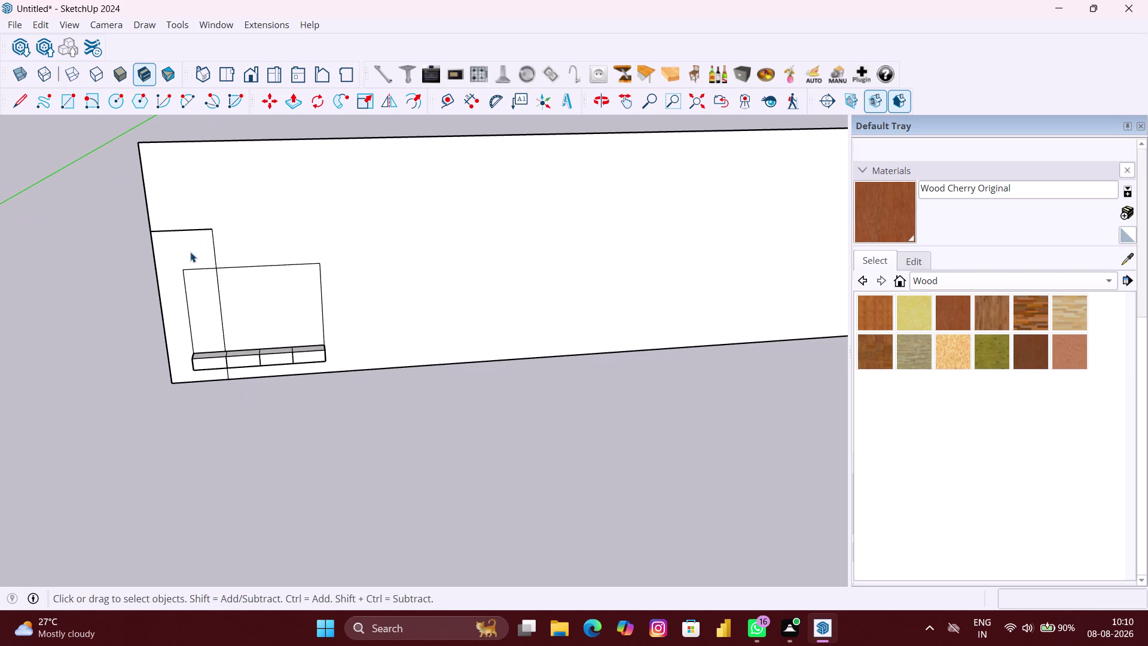
right_click(199, 248)
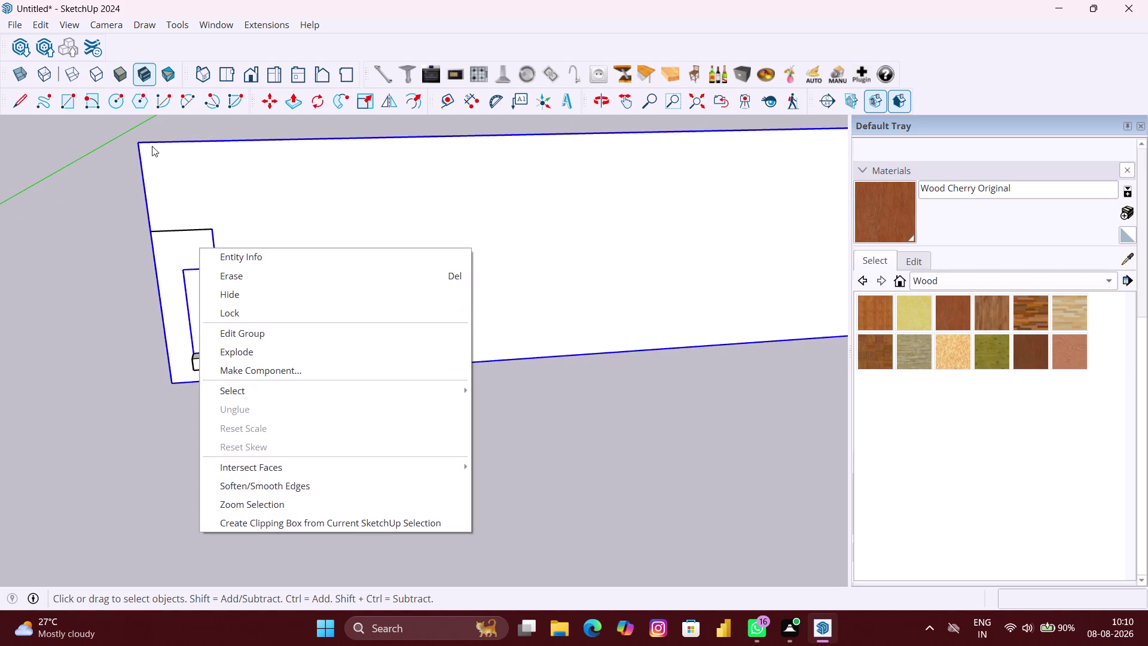
click(44, 24)
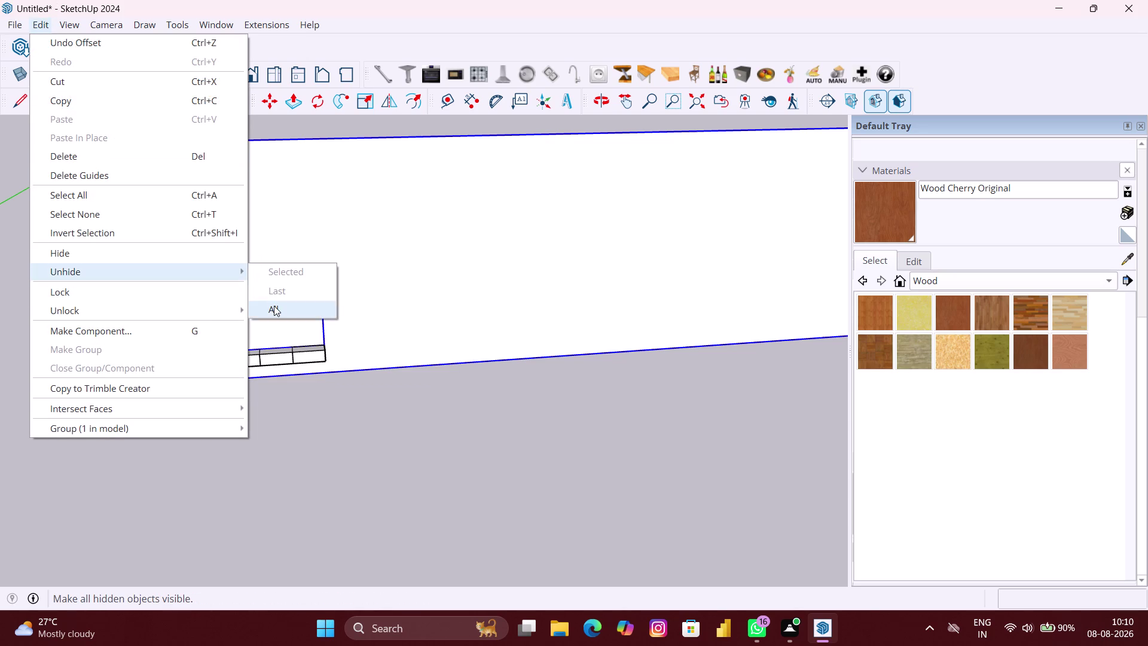
click(273, 306)
click(178, 372)
scroll(up, 3)
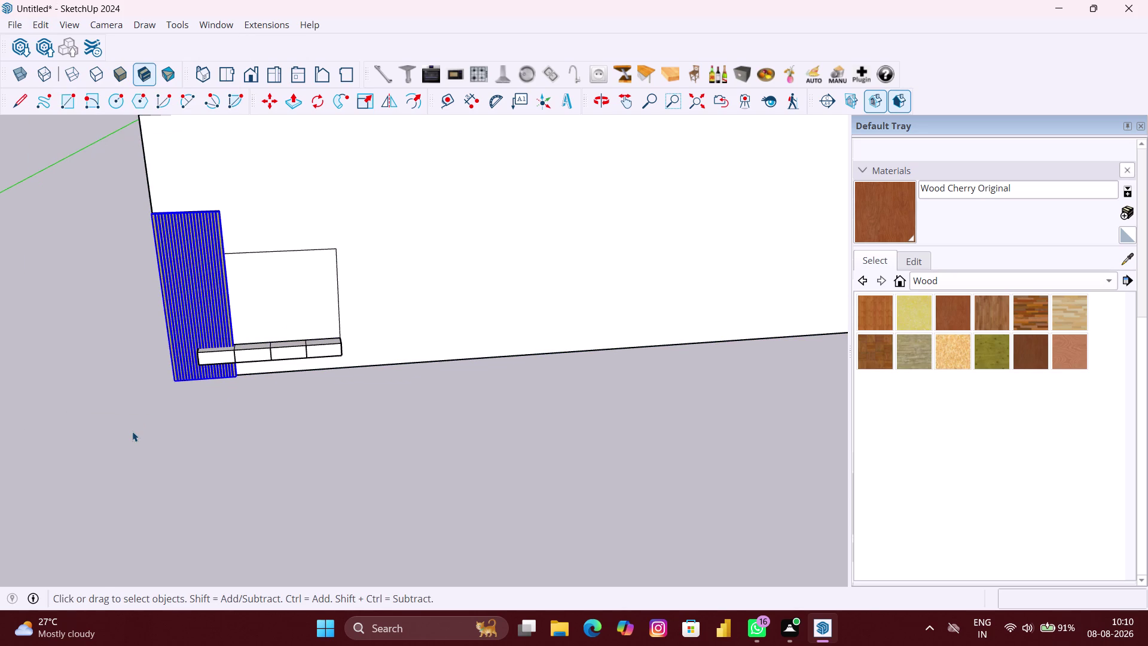
click(132, 431)
scroll(up, 3)
Pull the right sill block's inset panel out by 18 mm.
middle_drag(310, 425, 312, 366)
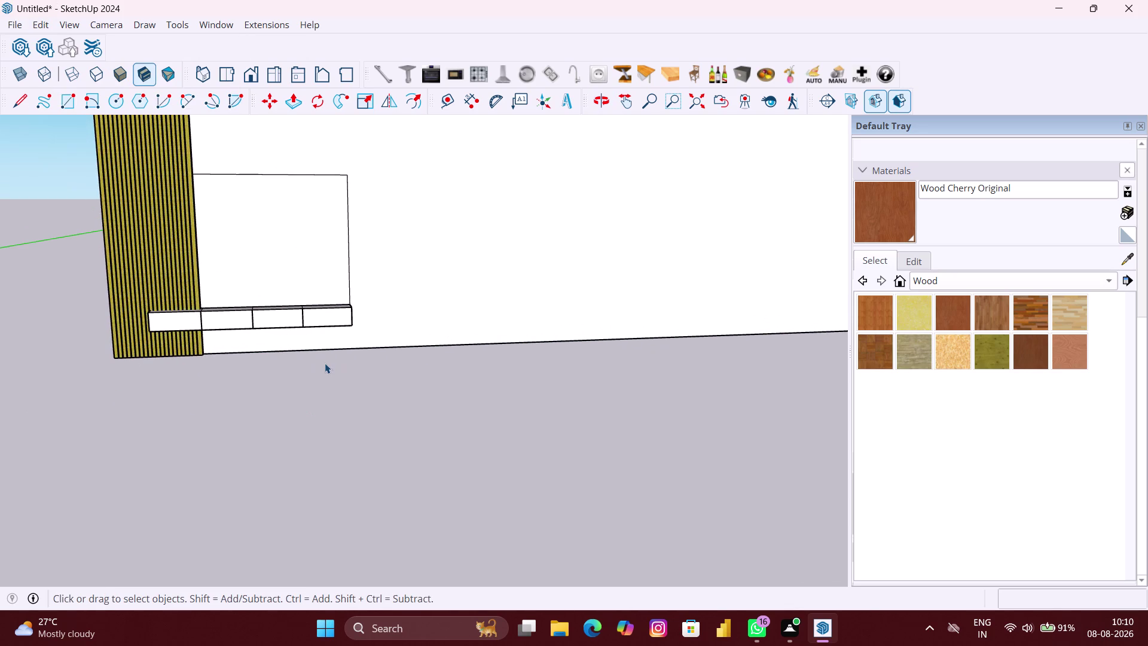
middle_drag(324, 363, 341, 395)
scroll(up, 3)
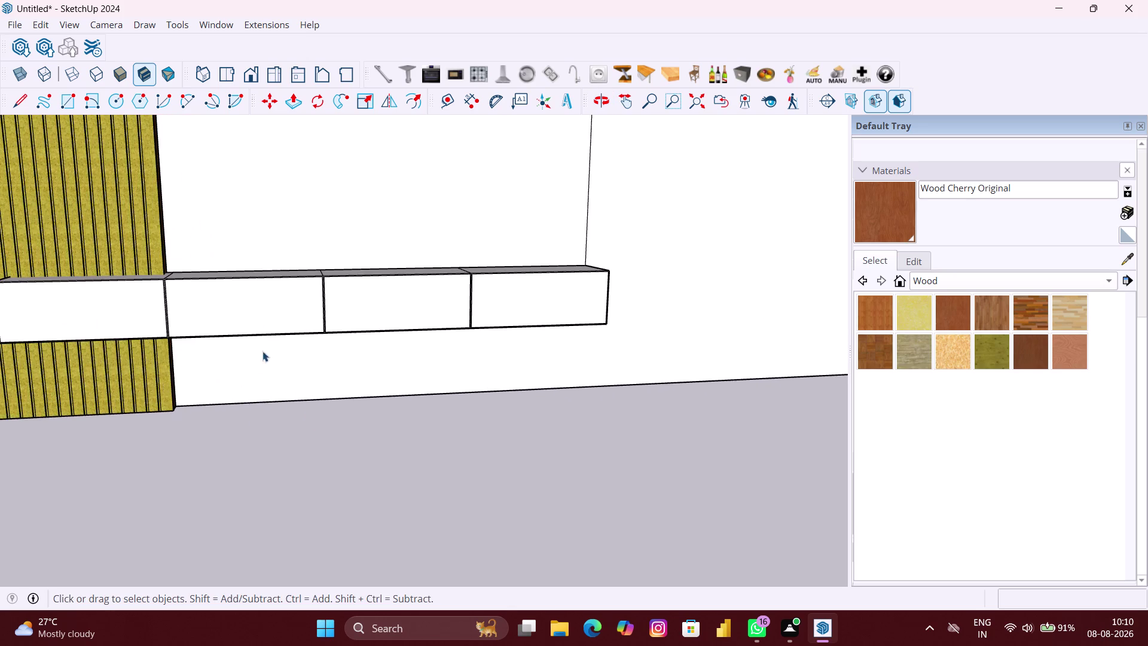
scroll(up, 3)
scroll(up, 3)
key(p)
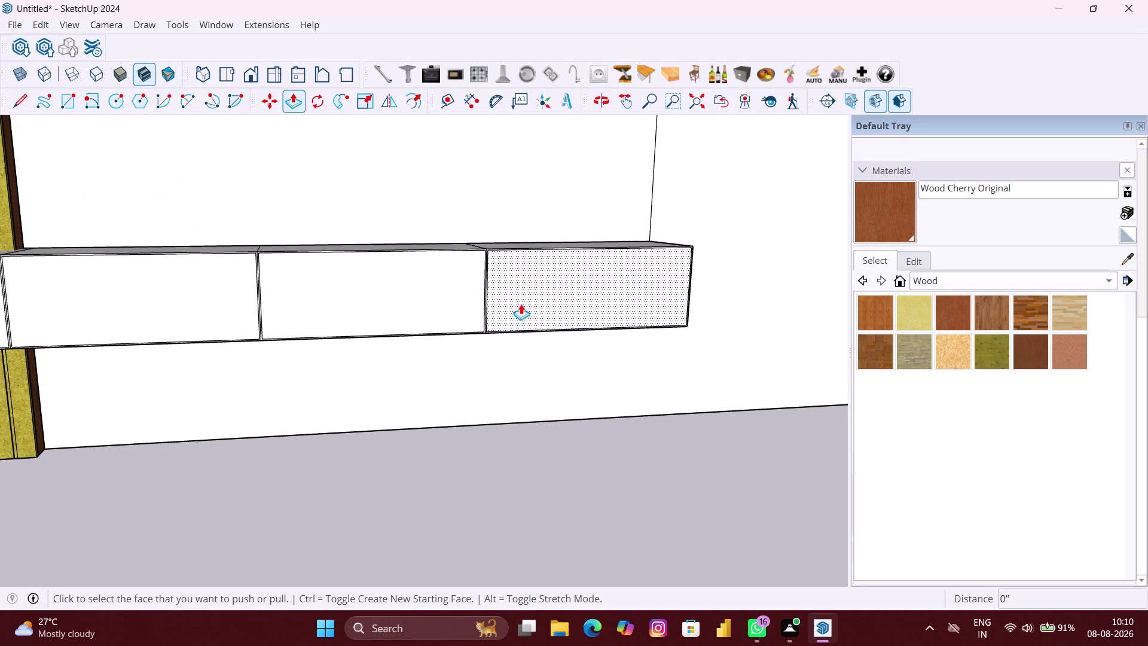
scroll(up, 3)
click(569, 294)
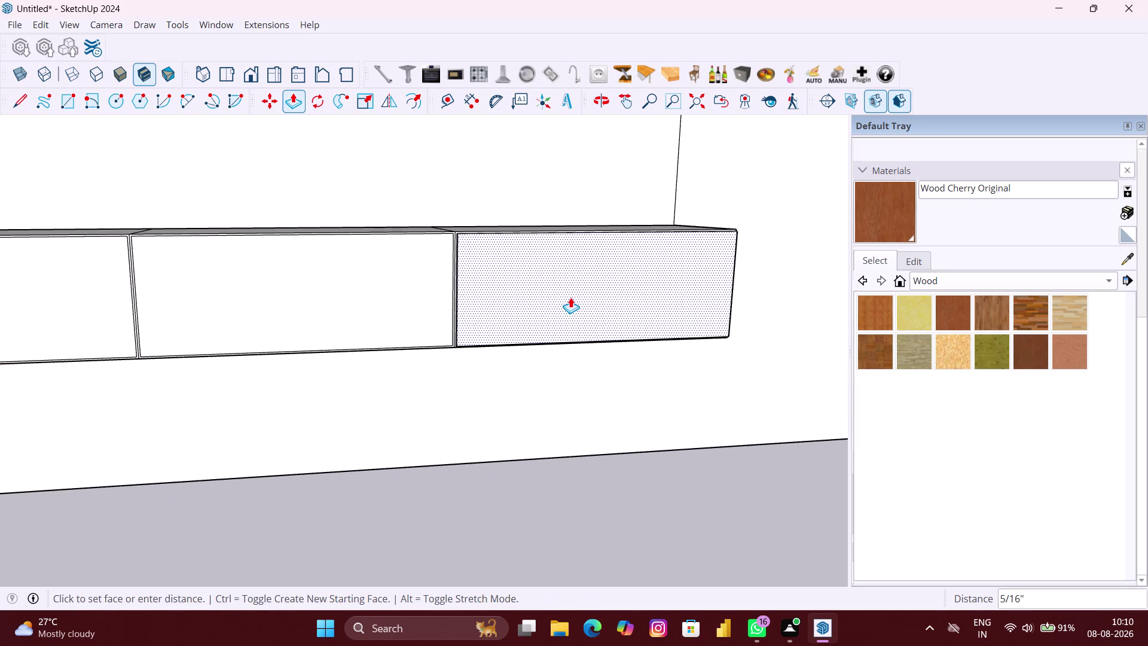
text(18)
text(MM)
key(Return)
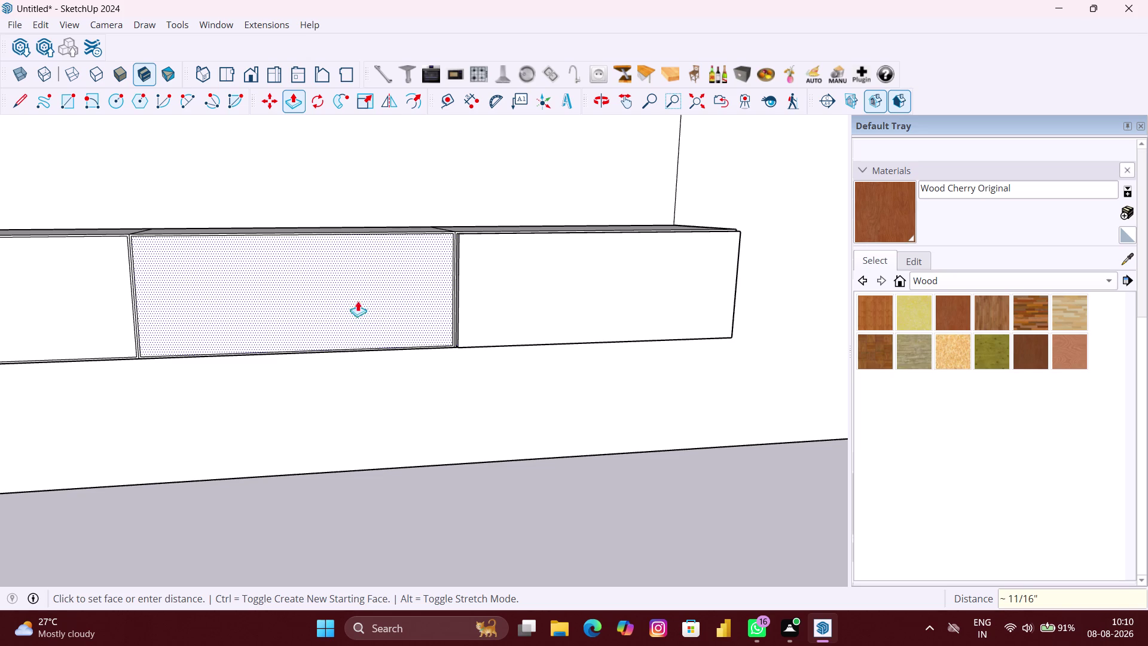
Repeat the 18 mm pull on the middle and left block panels.
double_click(348, 301)
double_click(92, 312)
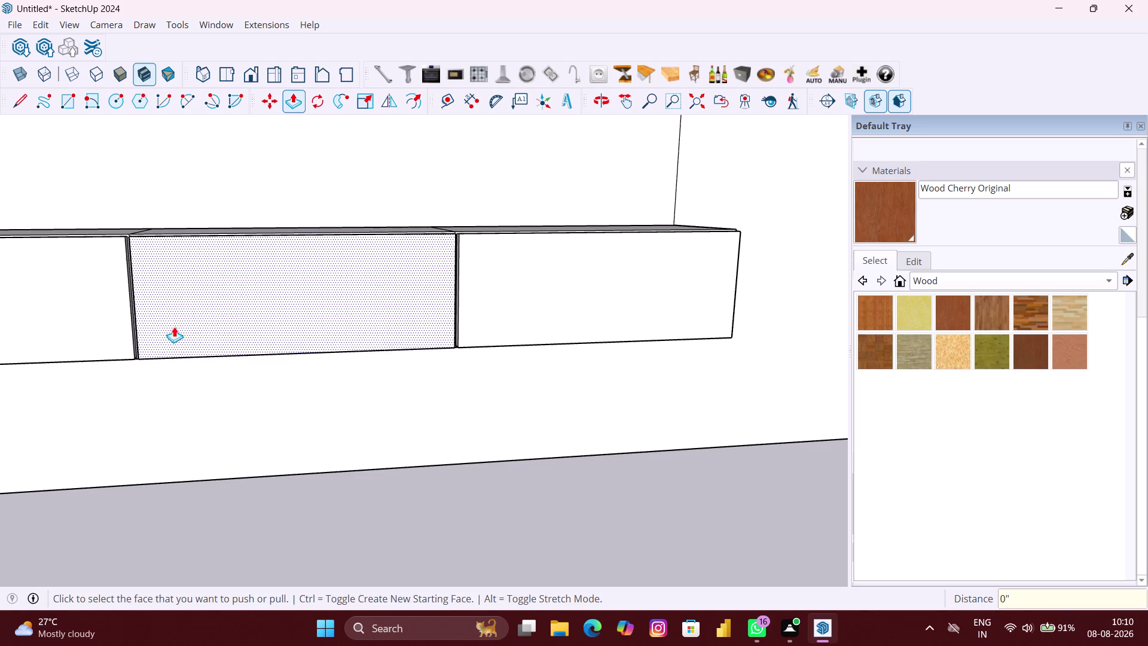
scroll(down, 3)
middle_drag(179, 331, 472, 331)
scroll(up, 3)
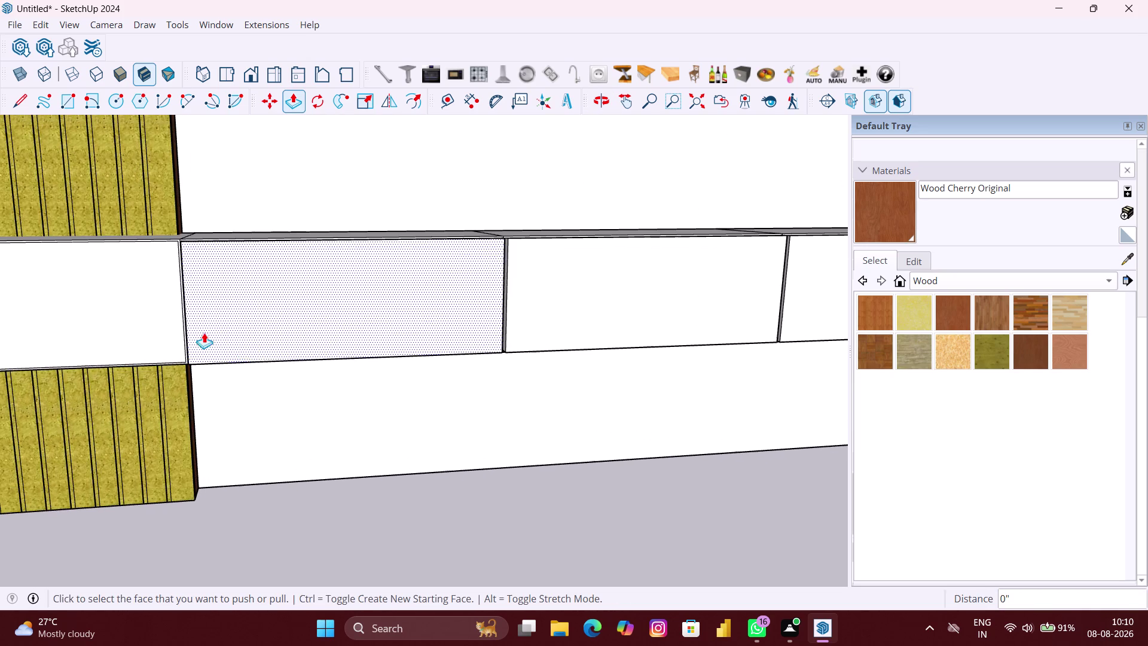
double_click(123, 318)
scroll(down, 3)
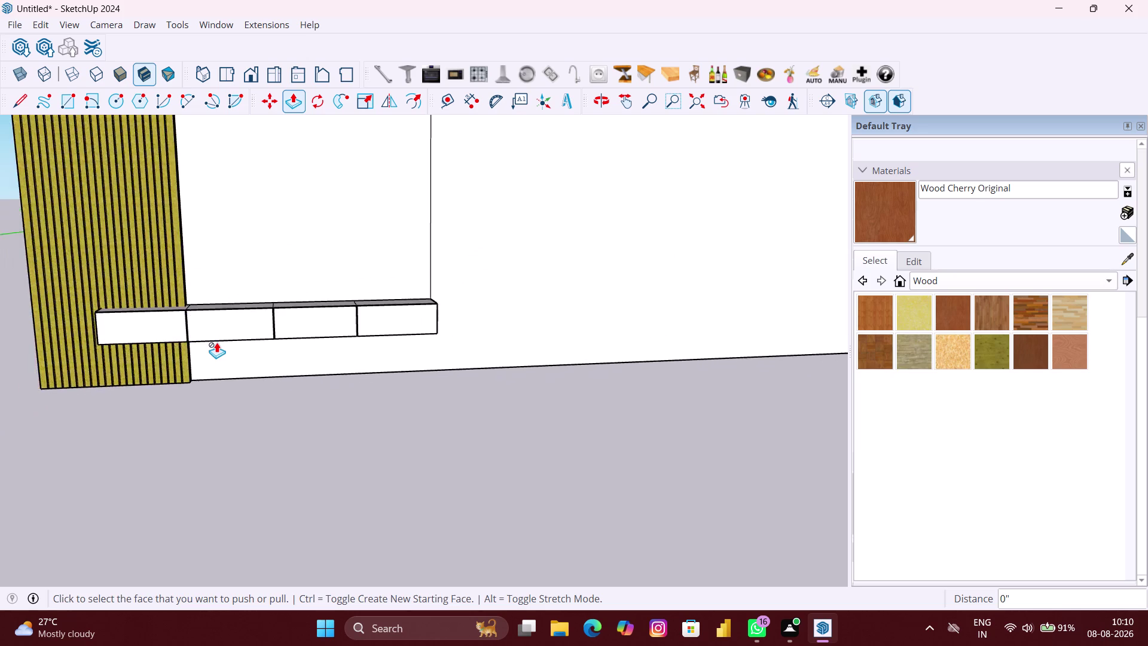
scroll(down, 3)
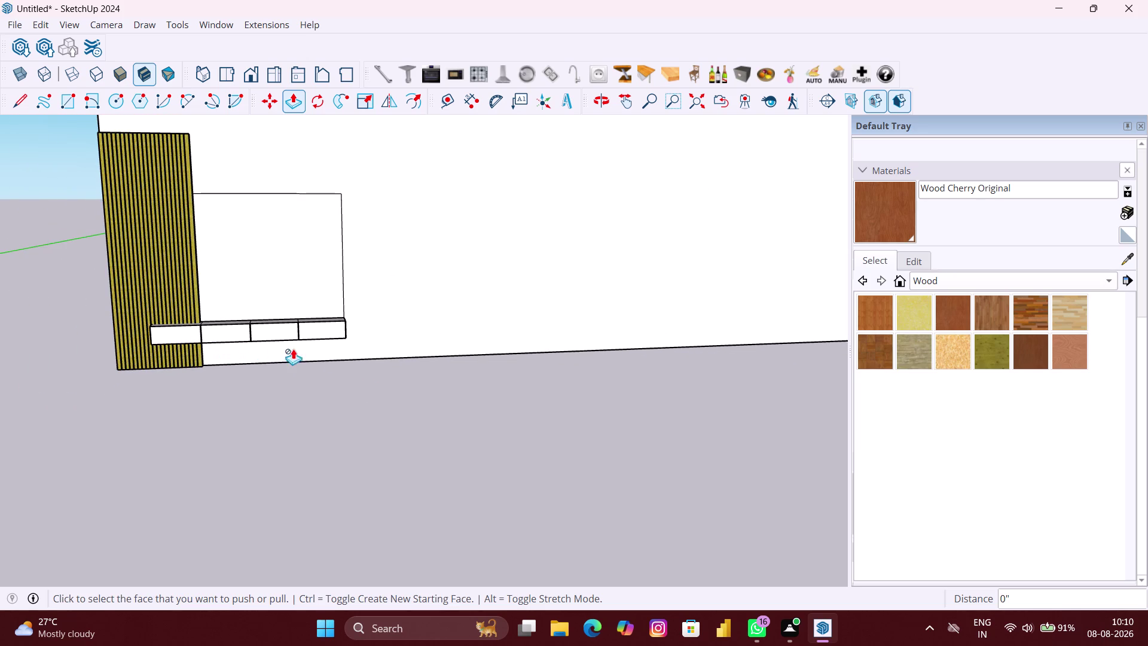
key(space)
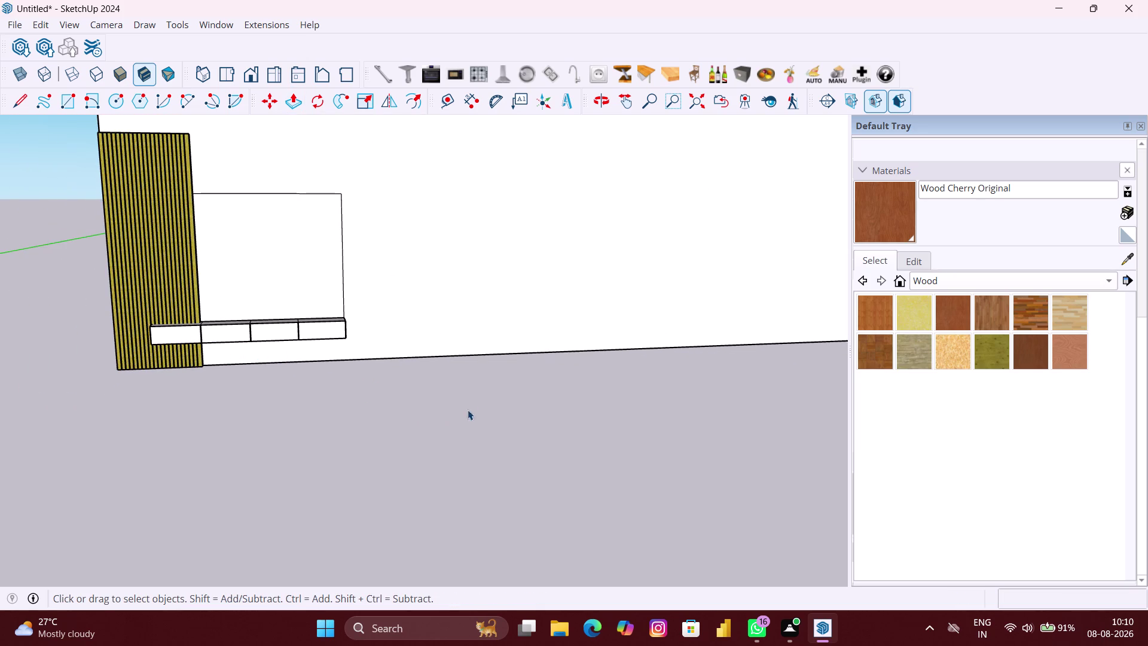
middle_drag(327, 380, 325, 404)
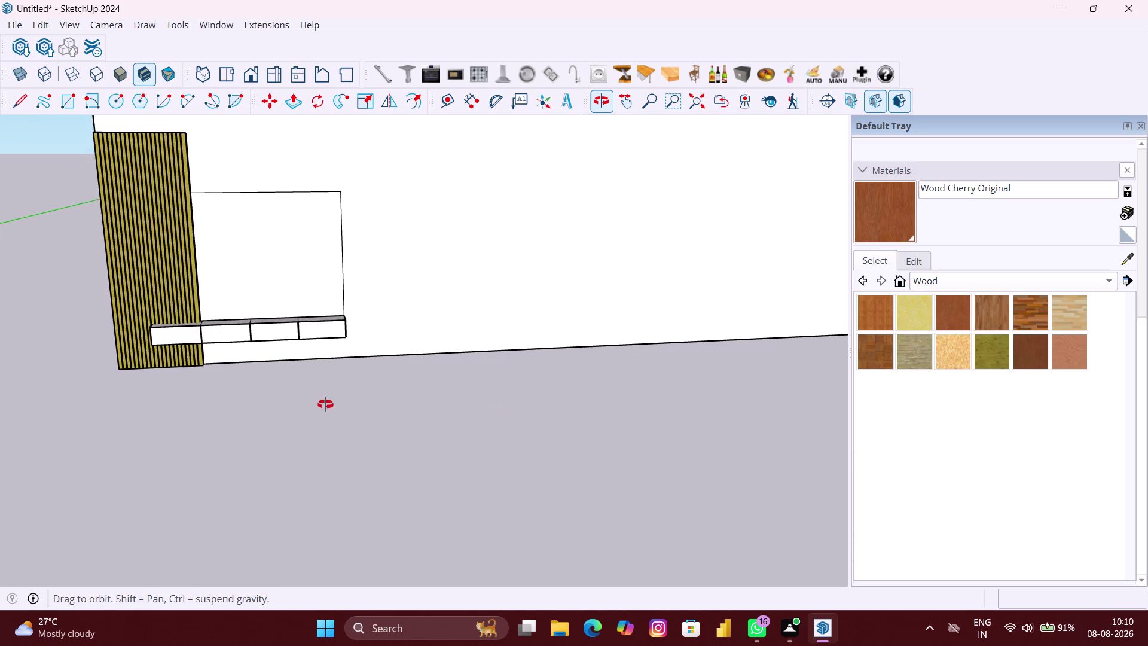
middle_drag(325, 403, 328, 415)
scroll(down, 3)
scroll(down, 3)
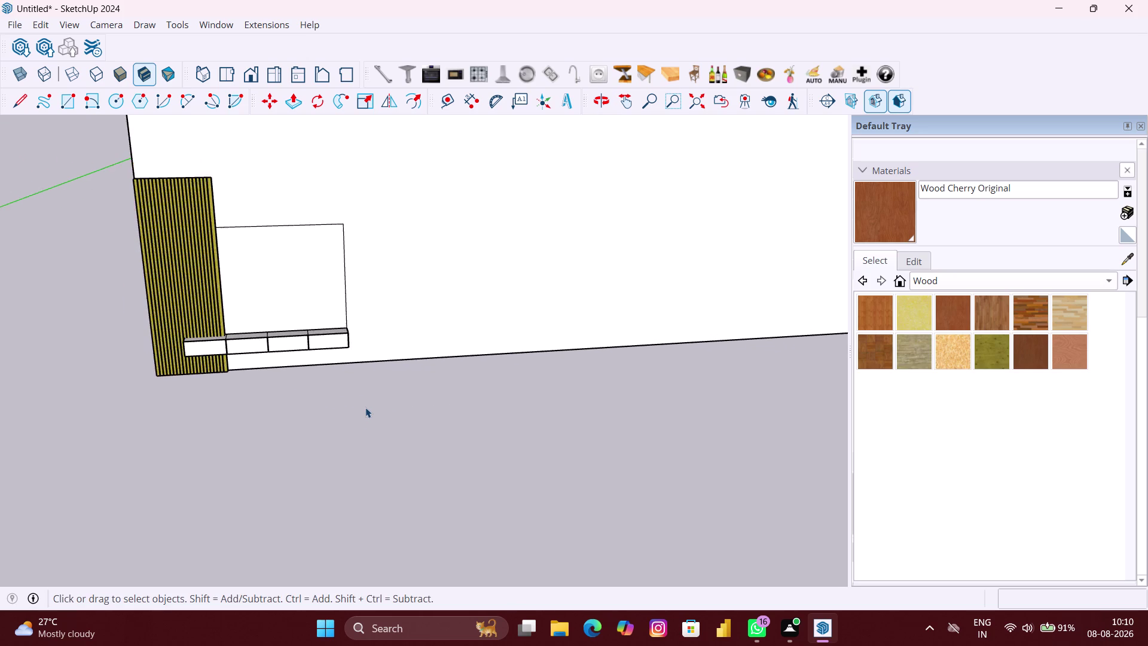
scroll(down, 3)
scroll(down, 3)
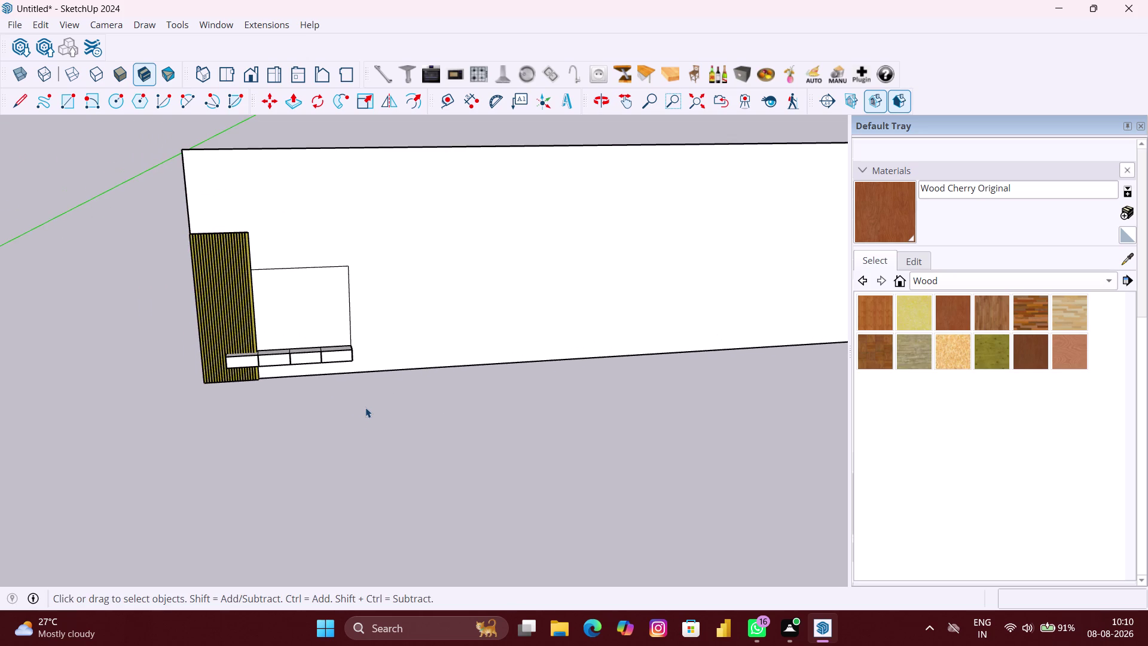
scroll(down, 3)
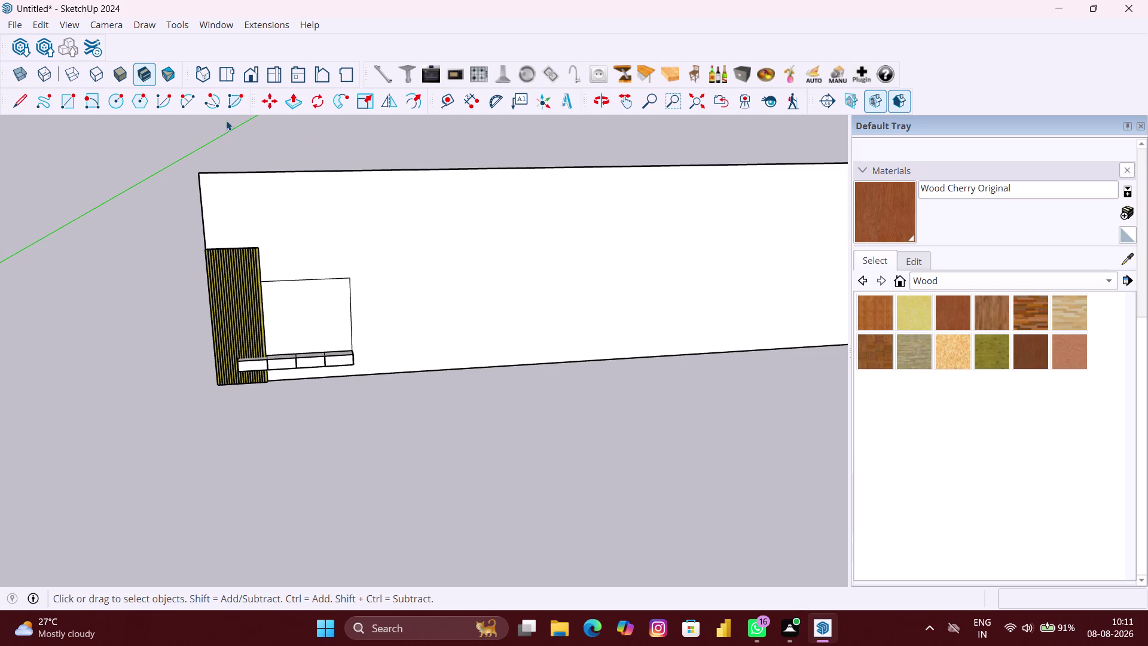
click(461, 274)
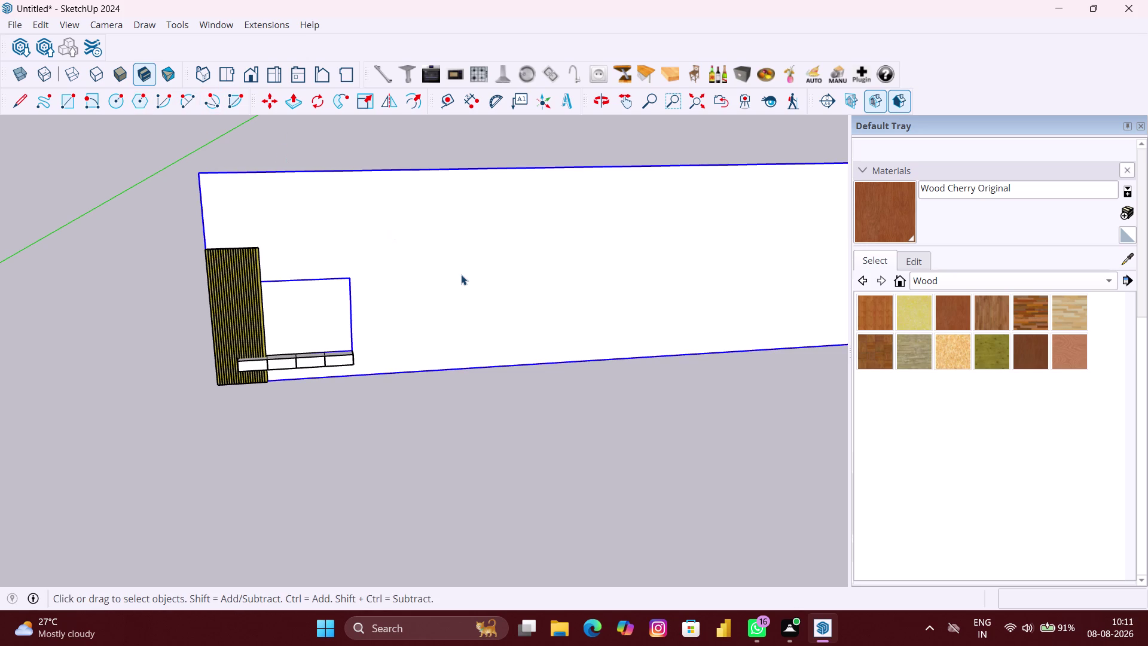
Draw a vertical dividing line across the wall inside its group.
scroll(up, 3)
scroll(down, 3)
double_click(439, 244)
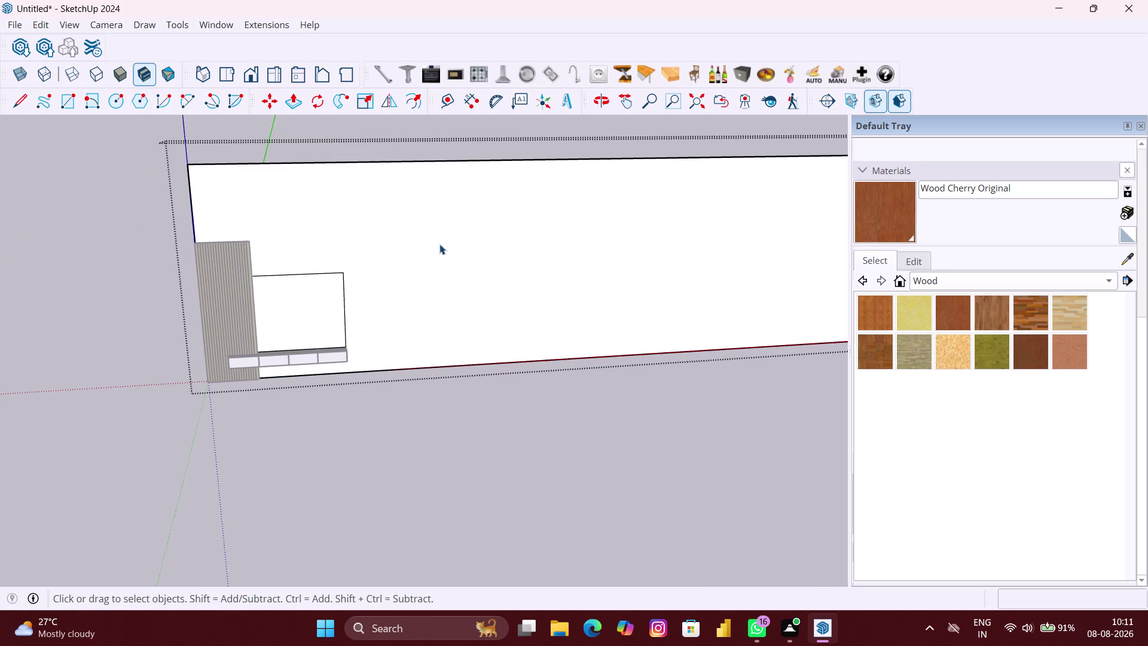
key(l)
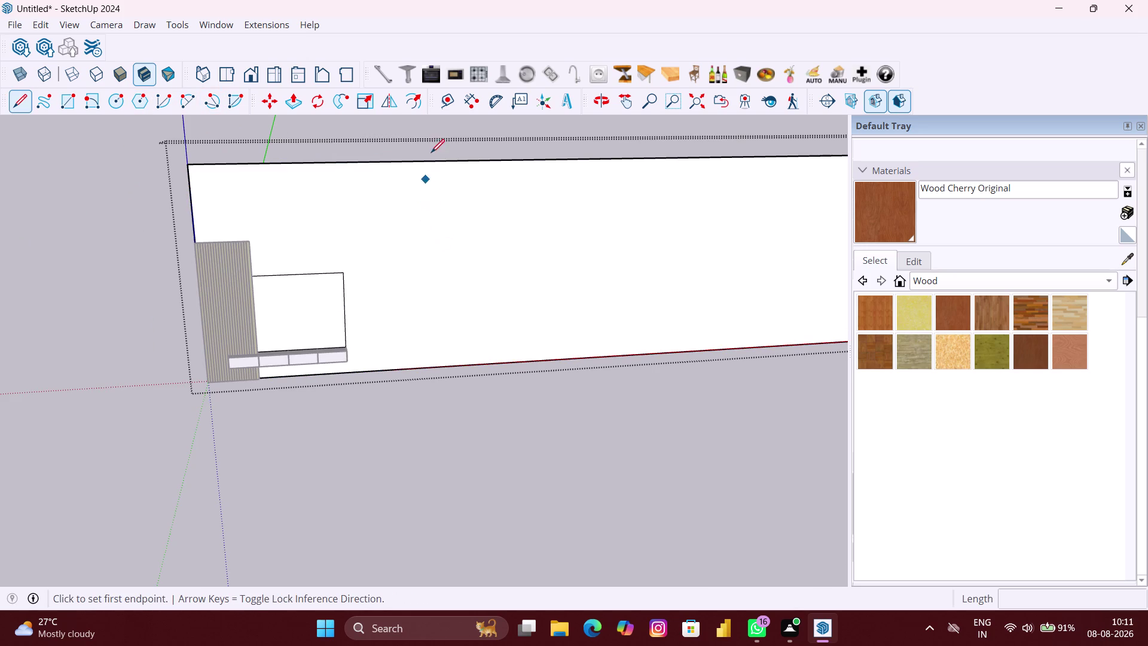
click(434, 165)
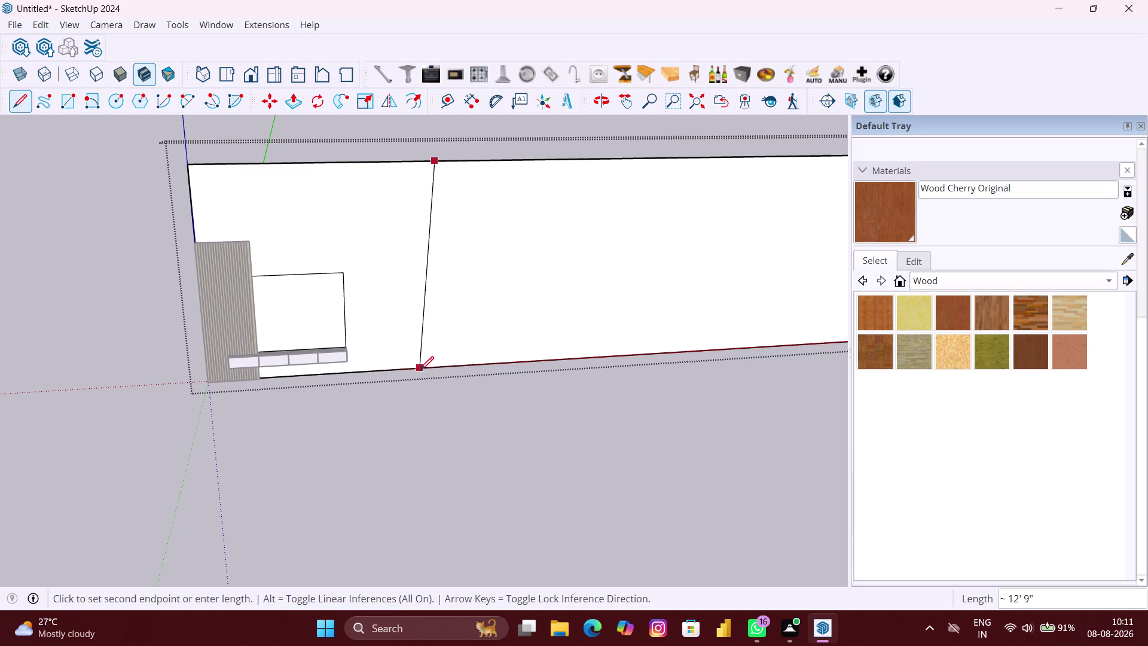
key(Up)
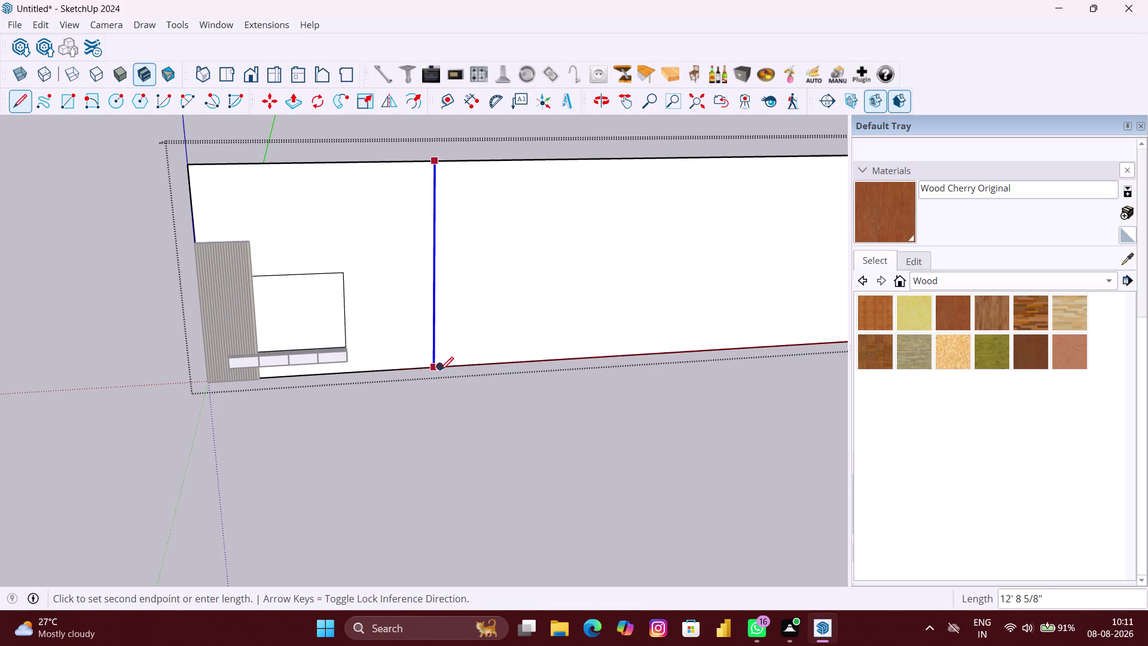
click(440, 370)
key(space)
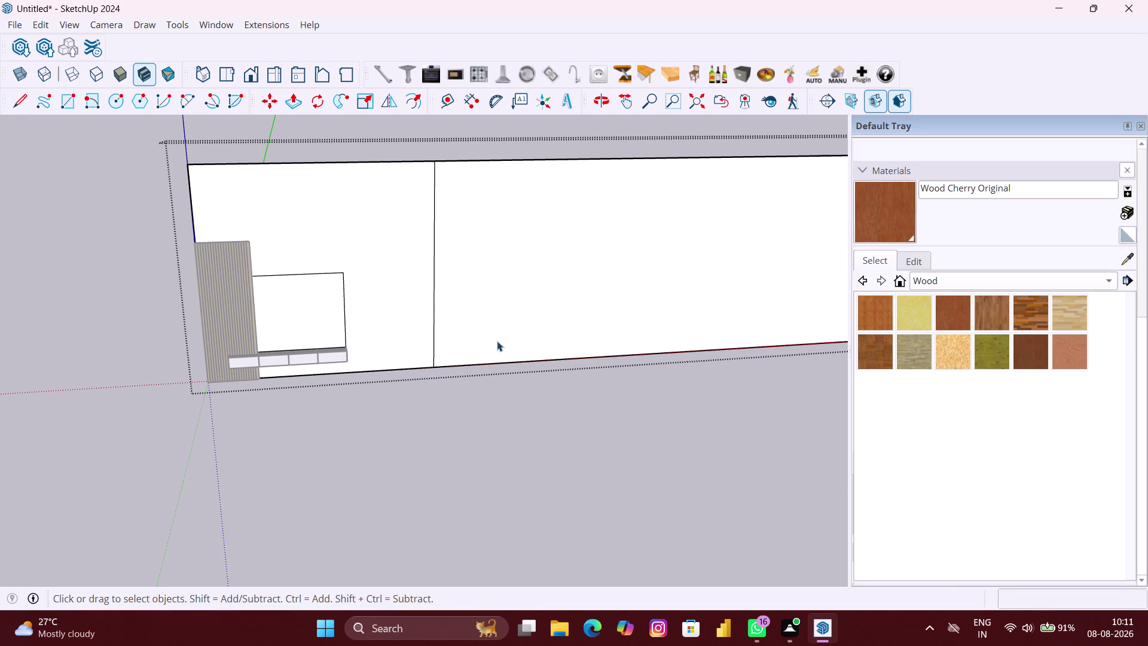
Delete the wall portion and leftover edges right of the dividing line.
click(496, 340)
key(Delete)
scroll(down, 3)
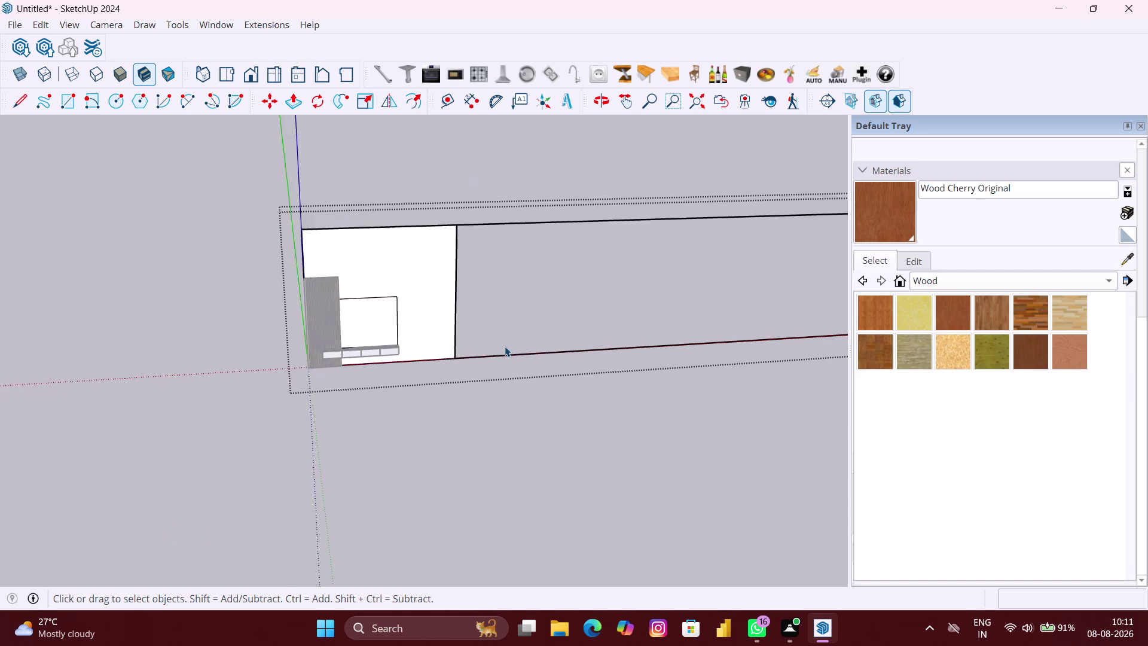
scroll(down, 3)
drag(577, 361, 532, 237)
key(Delete)
scroll(down, 3)
key(space)
click(516, 354)
scroll(up, 3)
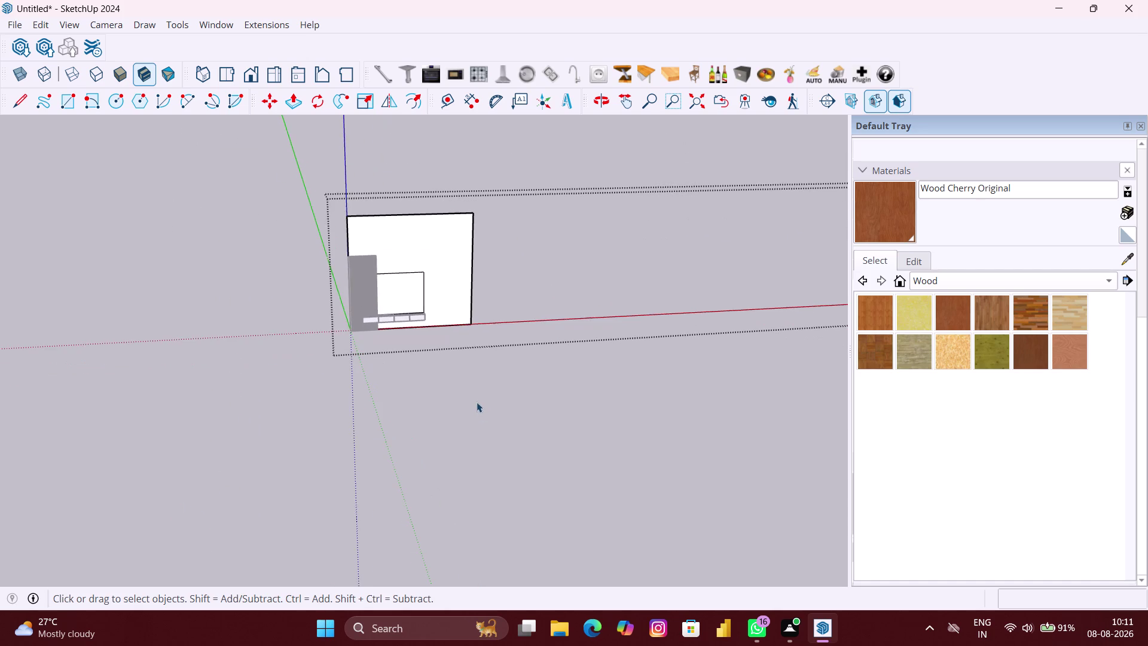
click(479, 399)
scroll(up, 3)
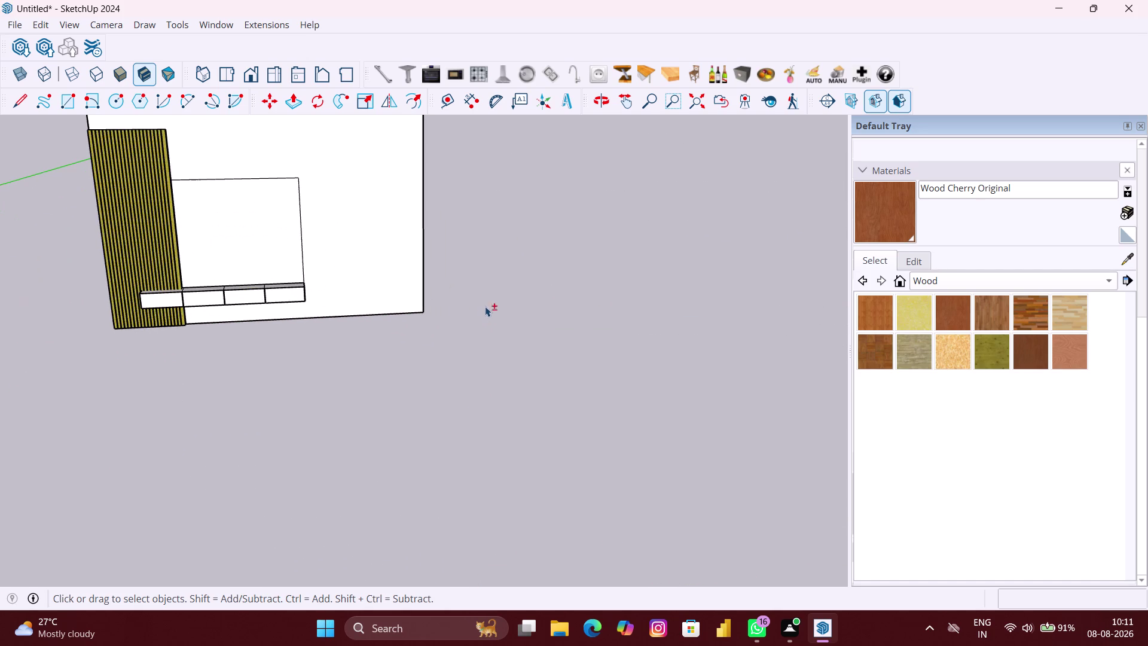
Turn the view to face the trimmed wall and open 3D Warehouse.
middle_drag(485, 306, 545, 427)
scroll(up, 3)
middle_drag(306, 355, 309, 326)
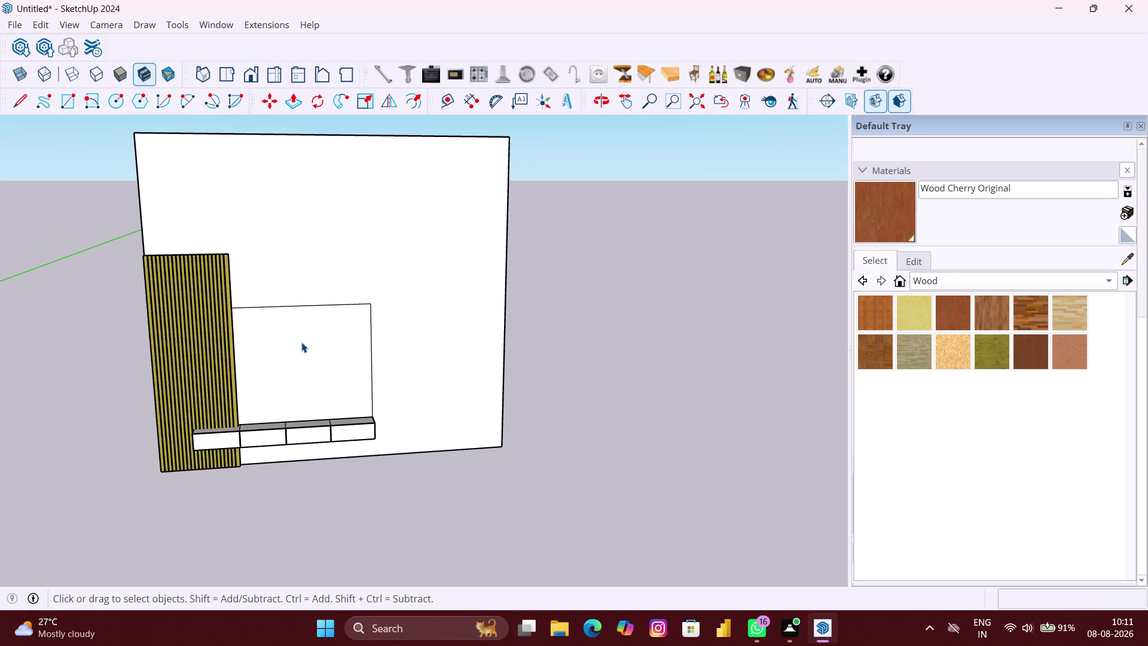
scroll(up, 3)
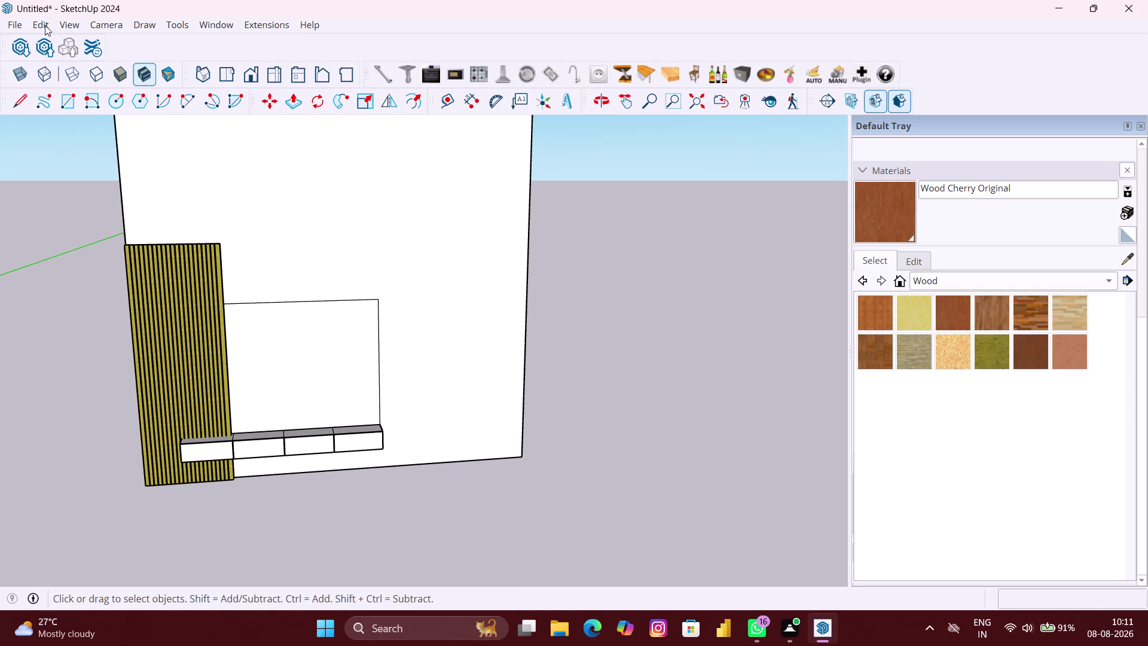
click(23, 51)
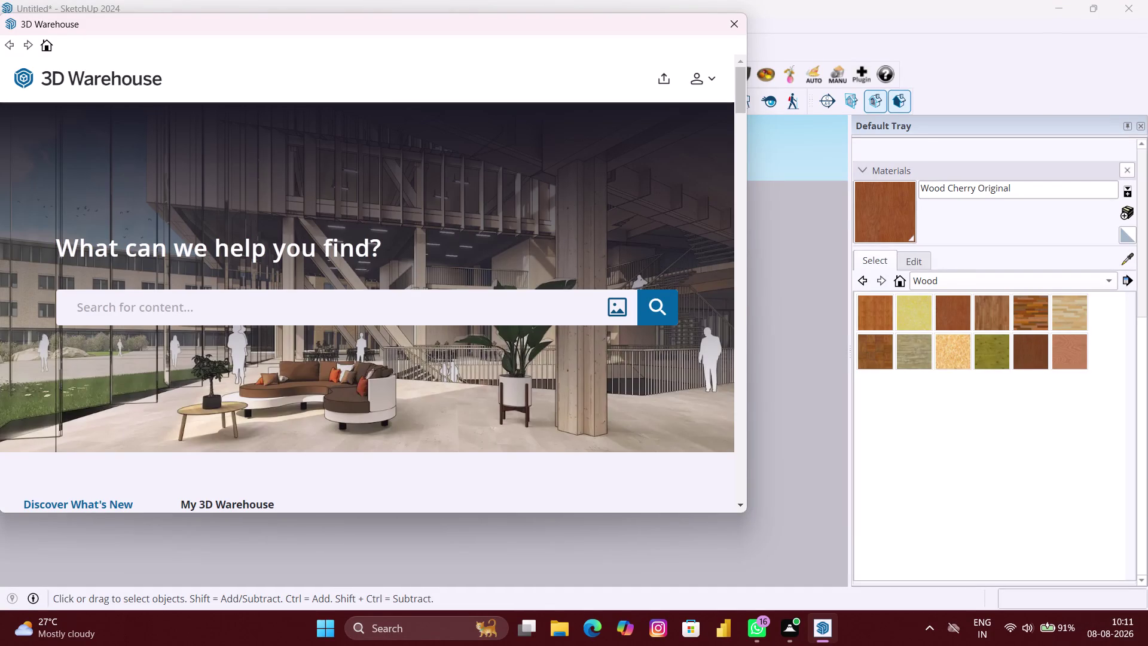
Search 3D Warehouse for 'TV'.
click(267, 303)
text(TV)
key(Return)
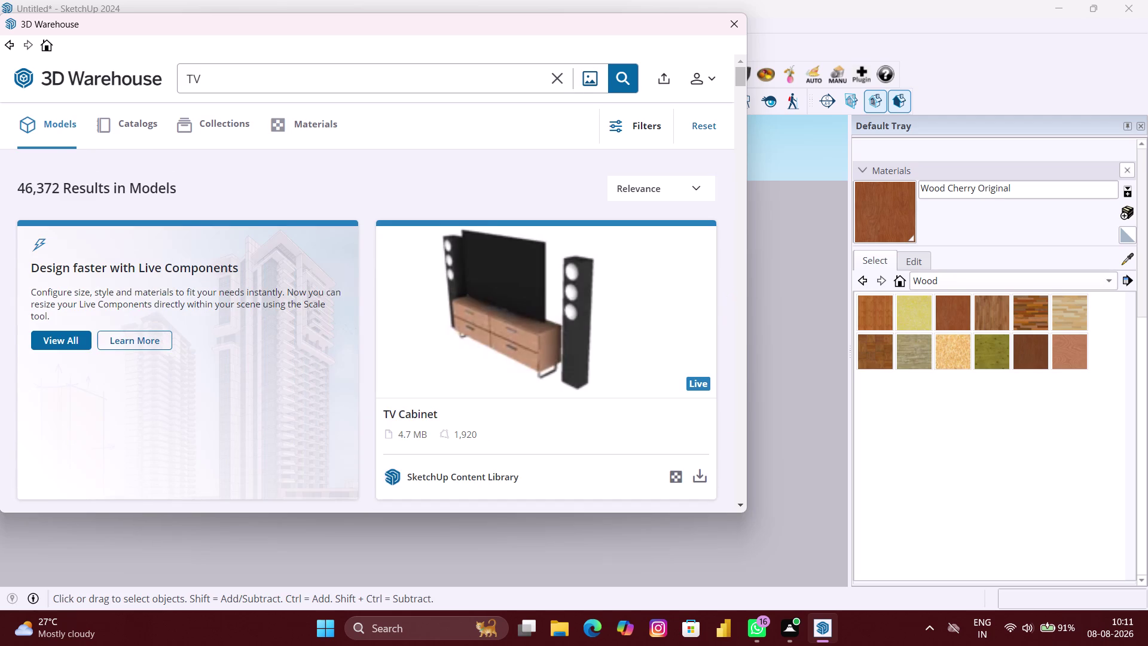
Find the 60" Led TV in the results and load it directly into the model.
scroll(down, 3)
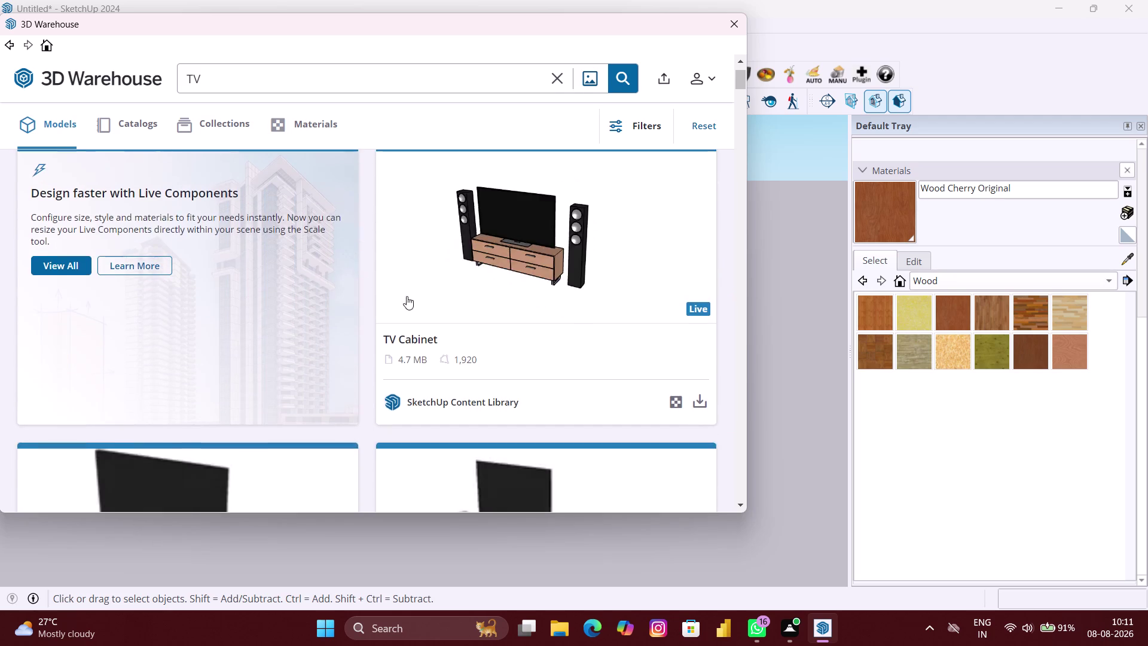
scroll(down, 3)
scroll(down, 3)
scroll(down, 3)
scroll(down, 3)
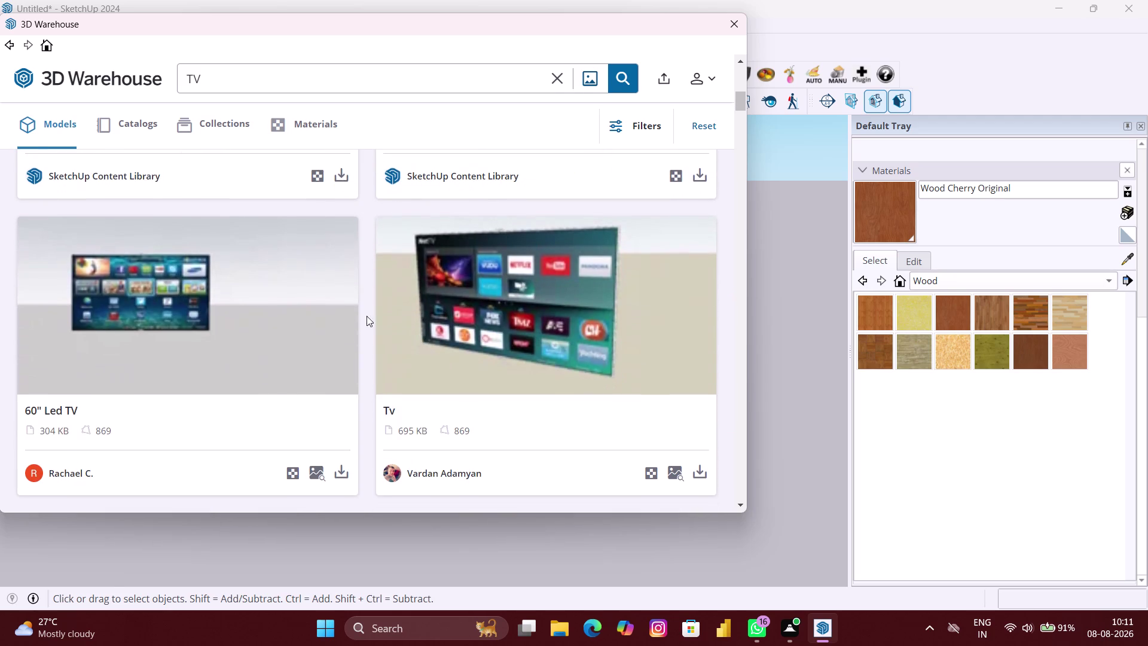
scroll(down, 3)
scroll(down, 3)
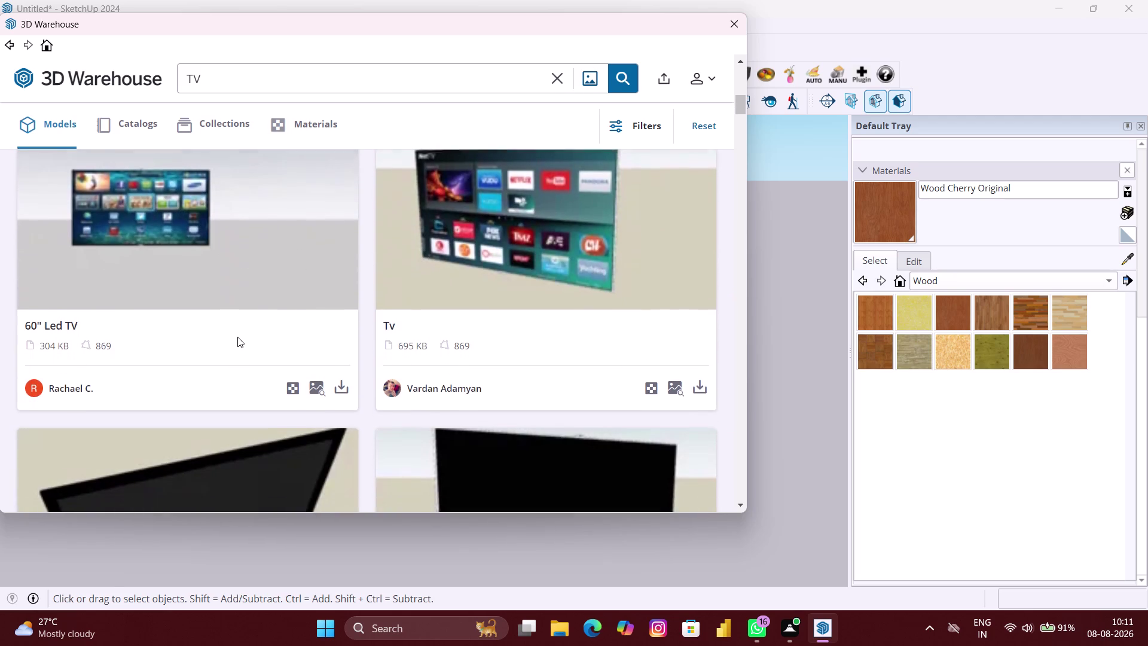
scroll(down, 3)
scroll(down, 3)
scroll(up, 3)
scroll(down, 3)
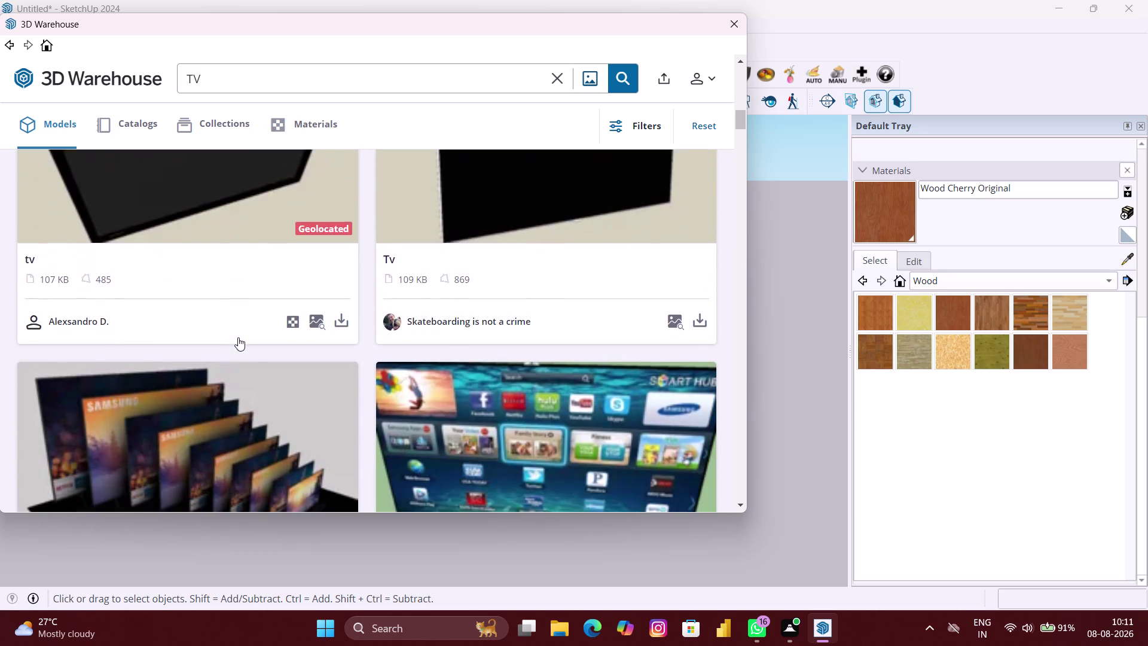
scroll(down, 3)
scroll(down, 3)
scroll(down, 3)
scroll(down, 3)
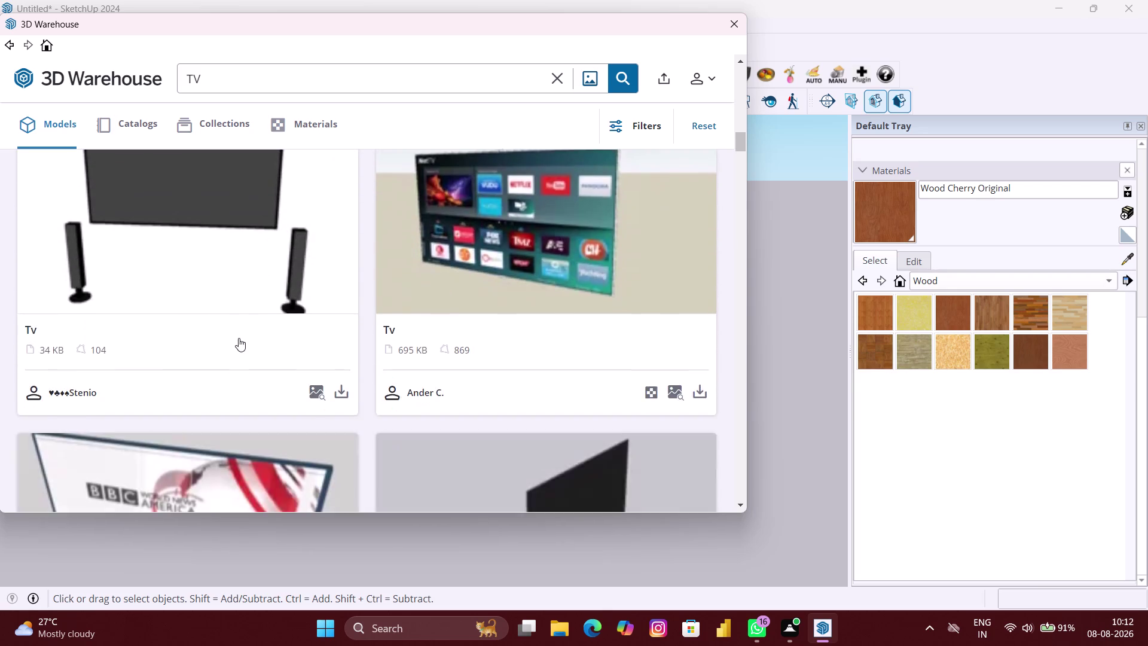
scroll(down, 3)
scroll(down, 3)
scroll(down, 3)
scroll(down, 3)
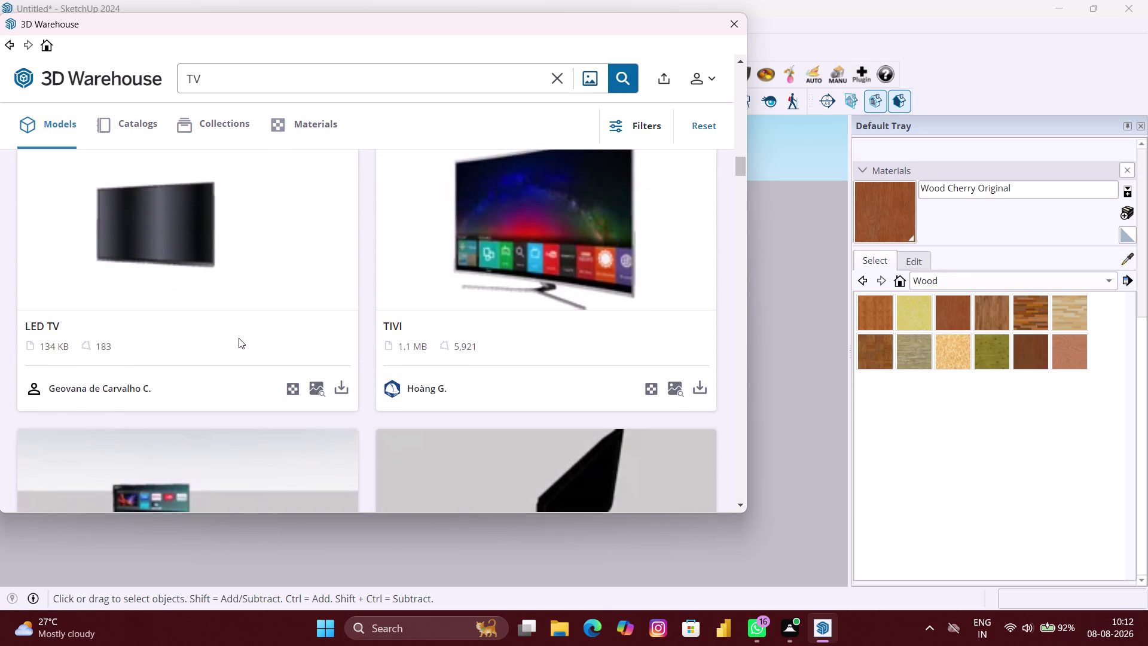
scroll(down, 3)
scroll(down, 3)
scroll(down, 3)
scroll(down, 3)
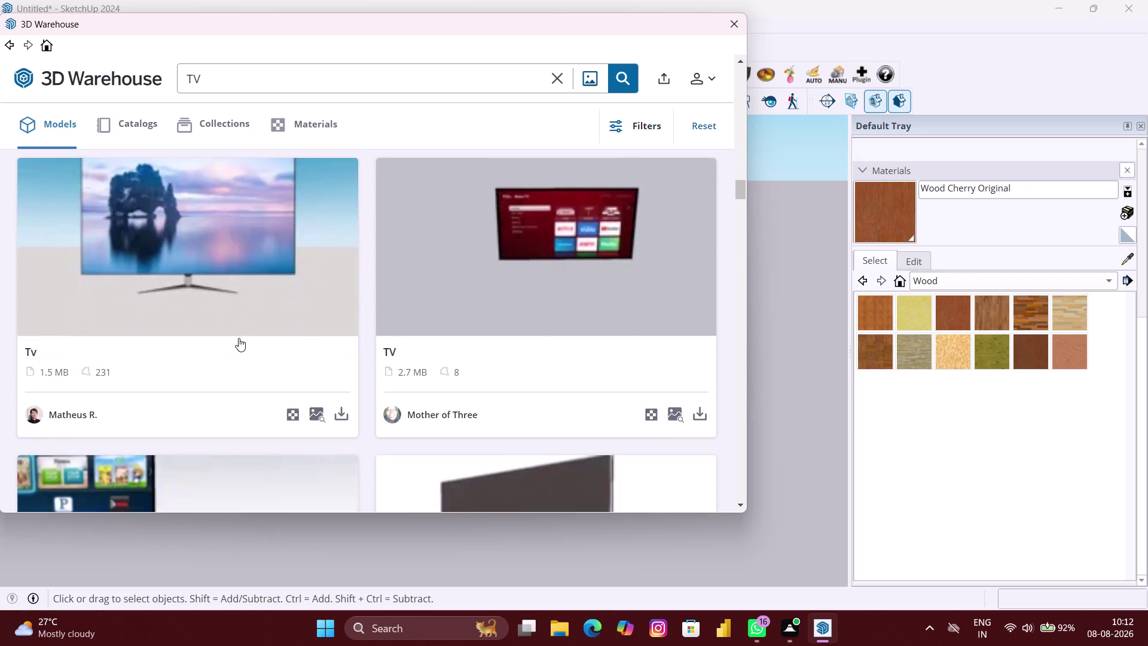
scroll(down, 3)
scroll(up, 3)
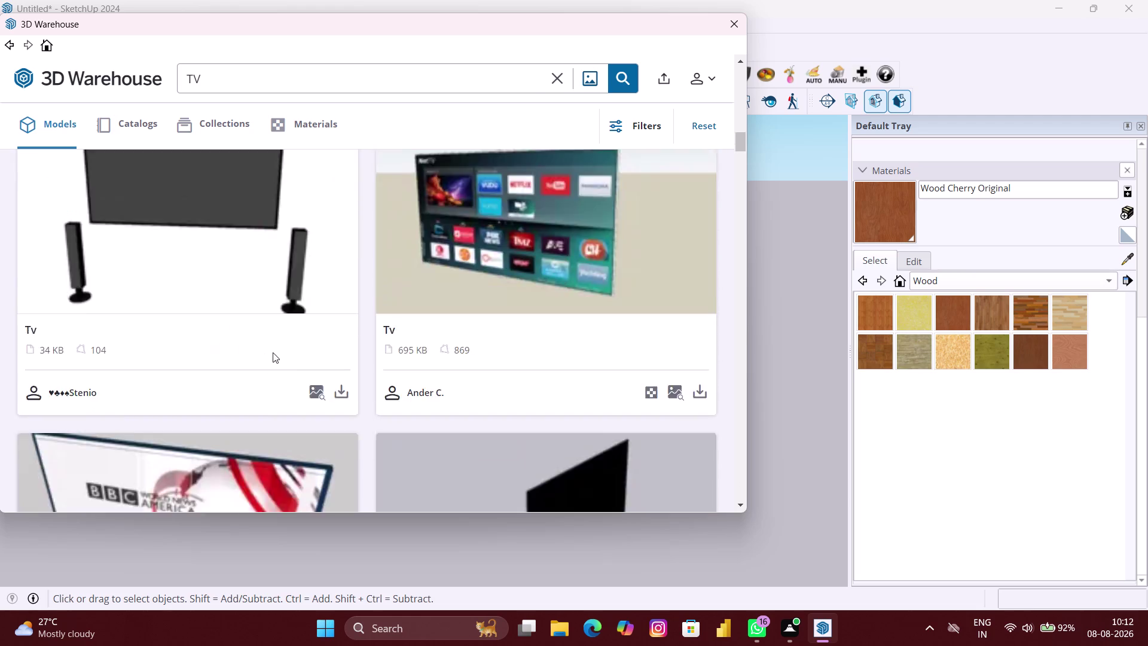
scroll(up, 3)
scroll(down, 3)
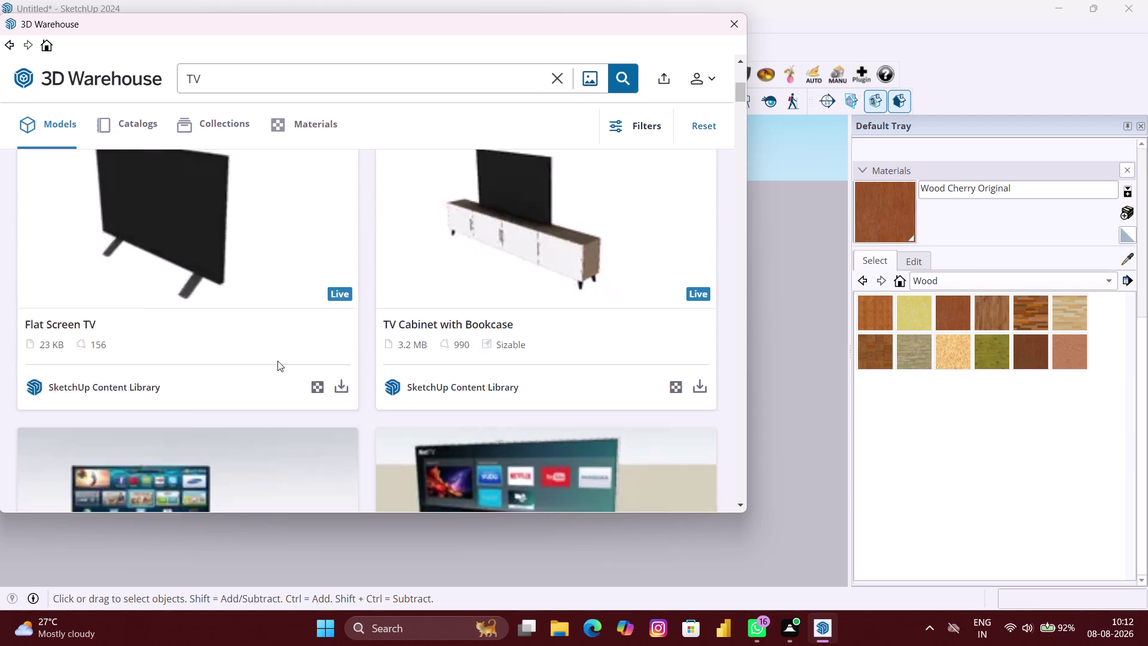
scroll(down, 3)
scroll(down, 3)
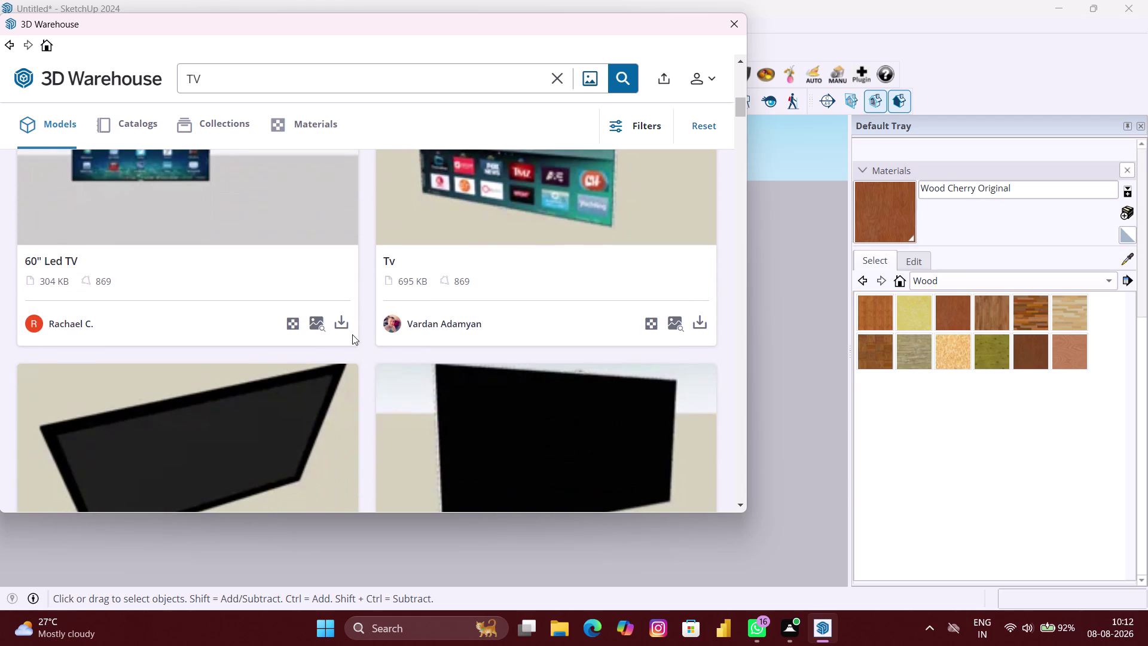
click(344, 327)
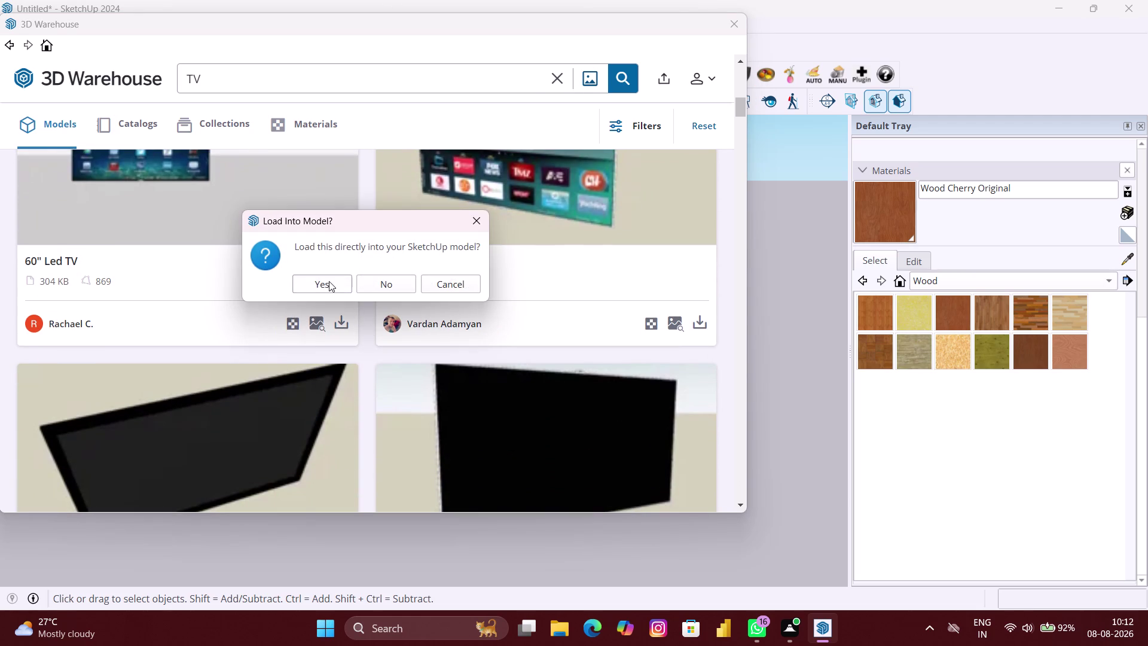
click(328, 281)
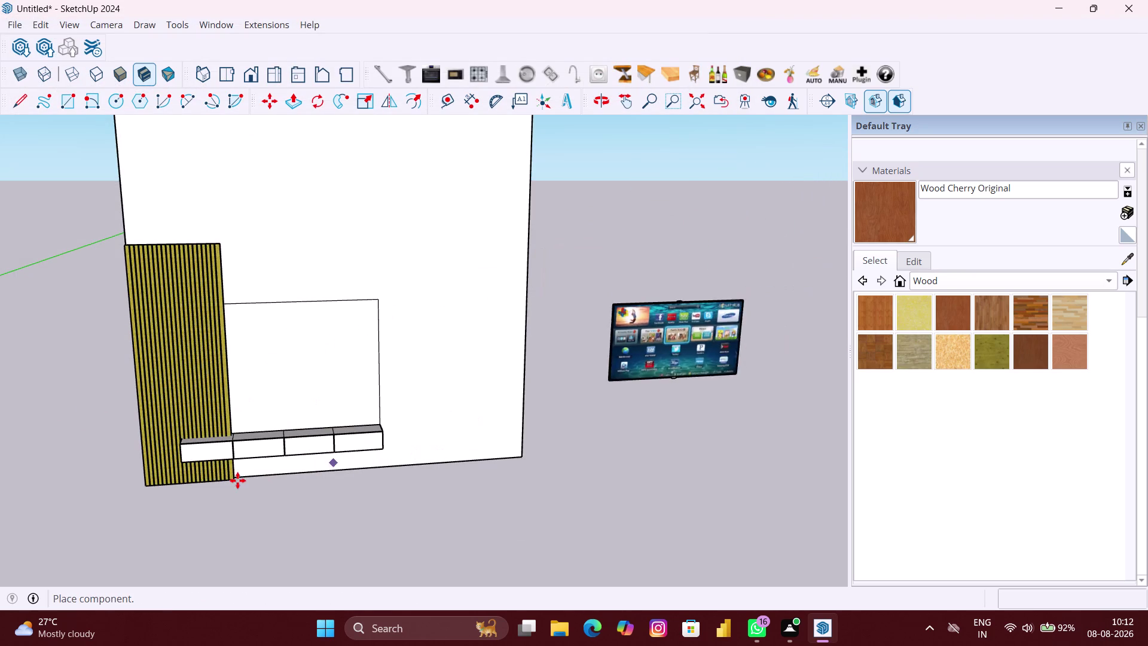
Place the 60" Led TV model in the scene beside the wall.
scroll(down, 3)
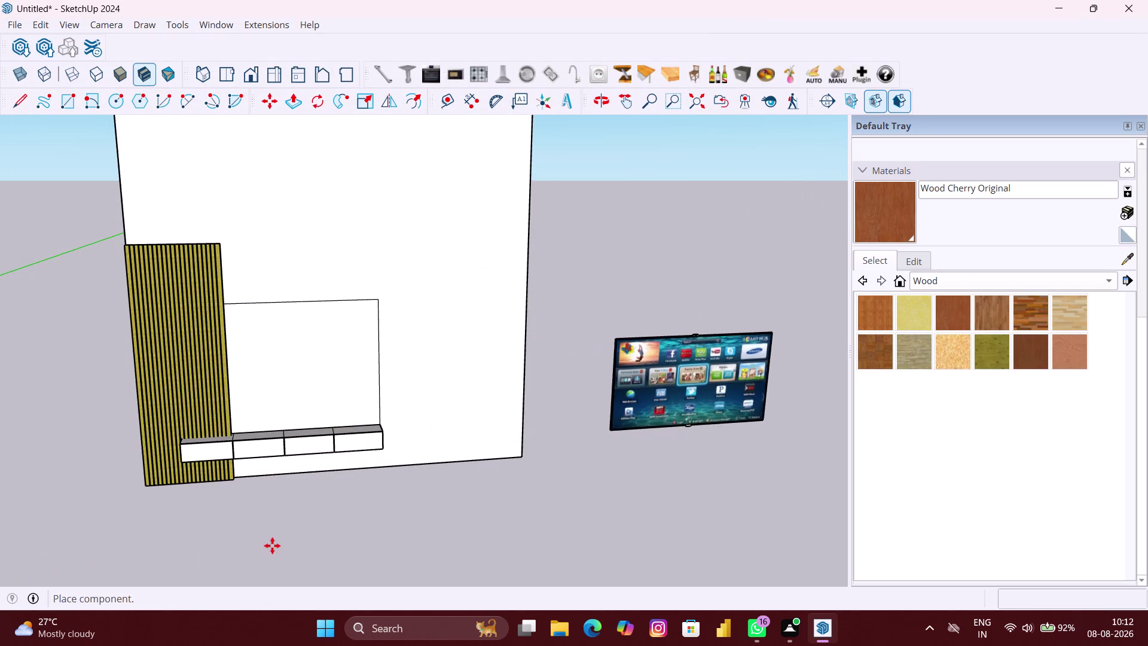
scroll(down, 3)
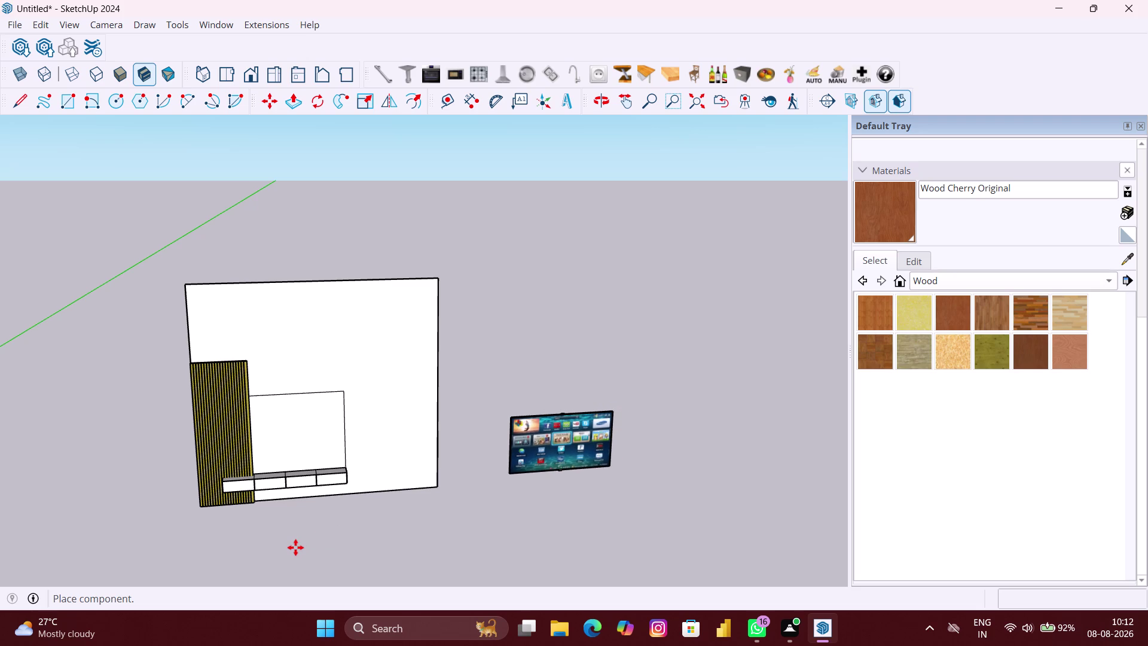
click(295, 547)
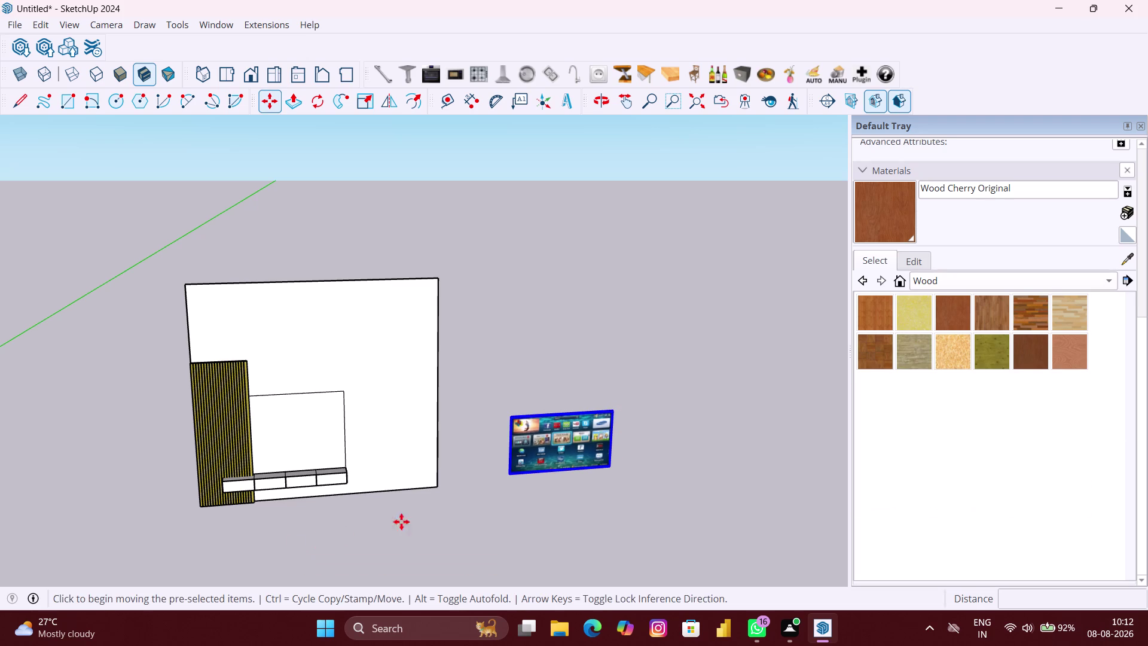
Zoom in on the TV's bottom corner and grab it there to start moving.
scroll(up, 3)
scroll(up, 3)
middle_drag(502, 479, 497, 479)
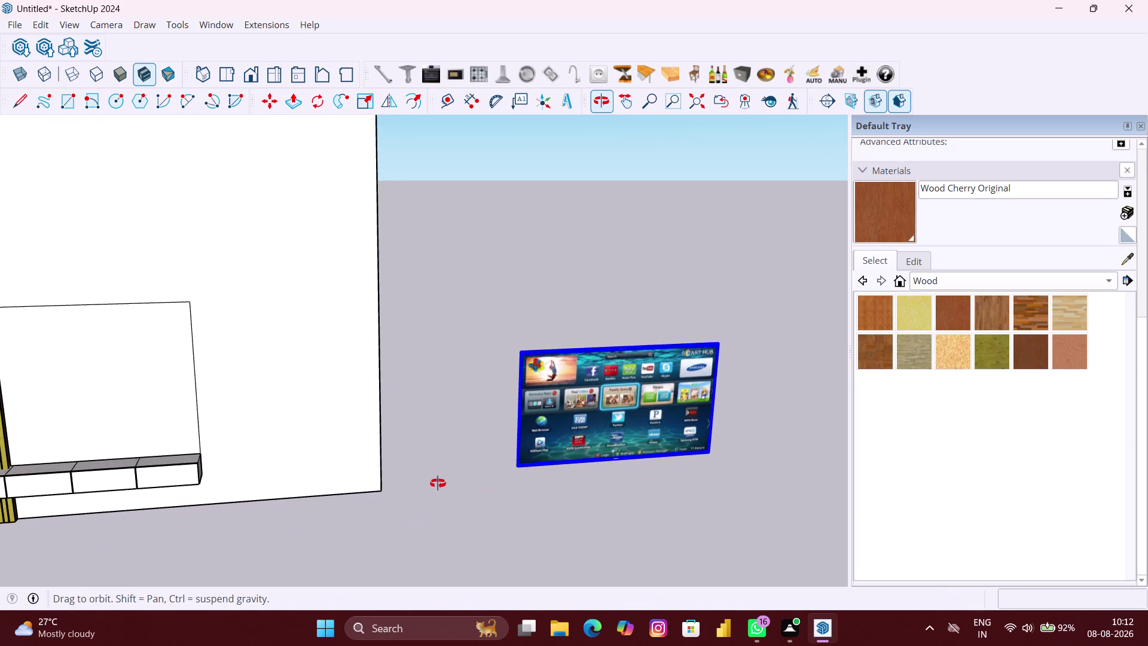
middle_drag(497, 478, 436, 483)
scroll(up, 3)
middle_drag(527, 467, 536, 470)
scroll(up, 3)
middle_drag(507, 481, 521, 485)
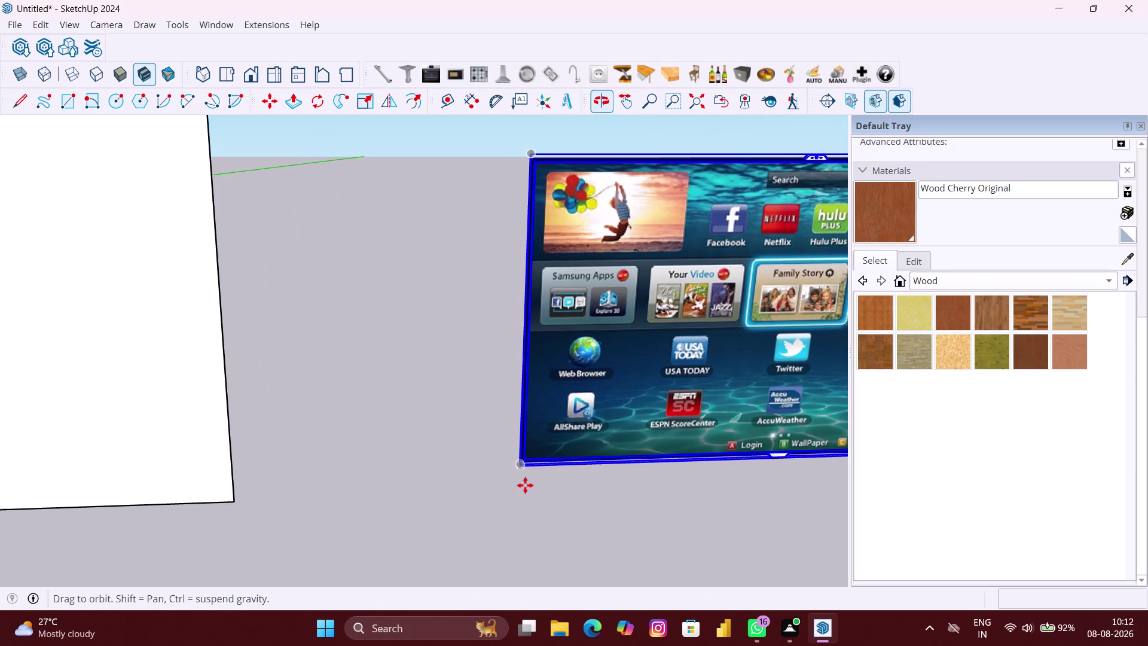
scroll(up, 3)
middle_drag(508, 461, 700, 489)
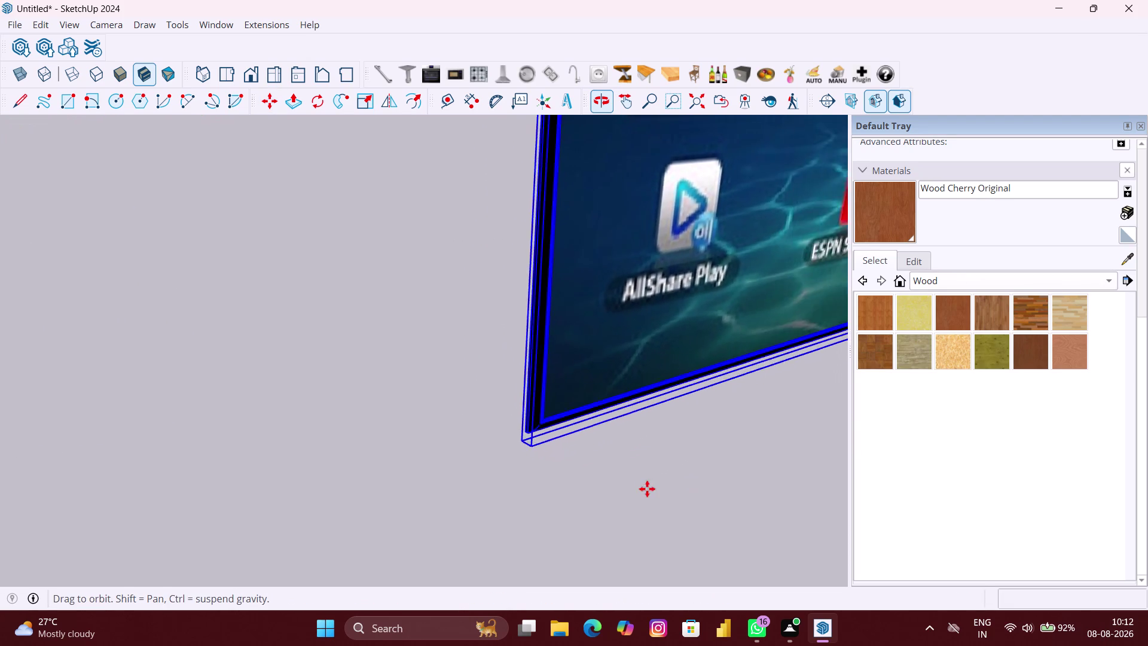
scroll(up, 3)
scroll(down, 3)
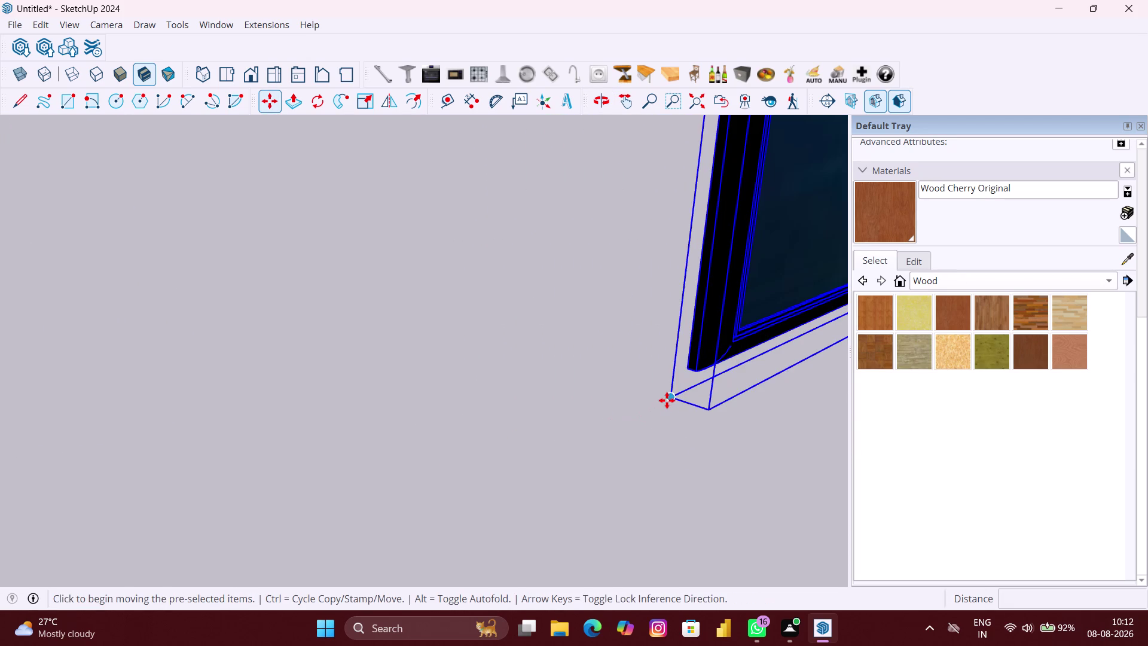
click(666, 400)
Drop the TV onto the wall above the sill blocks, beside the striped panel.
scroll(down, 3)
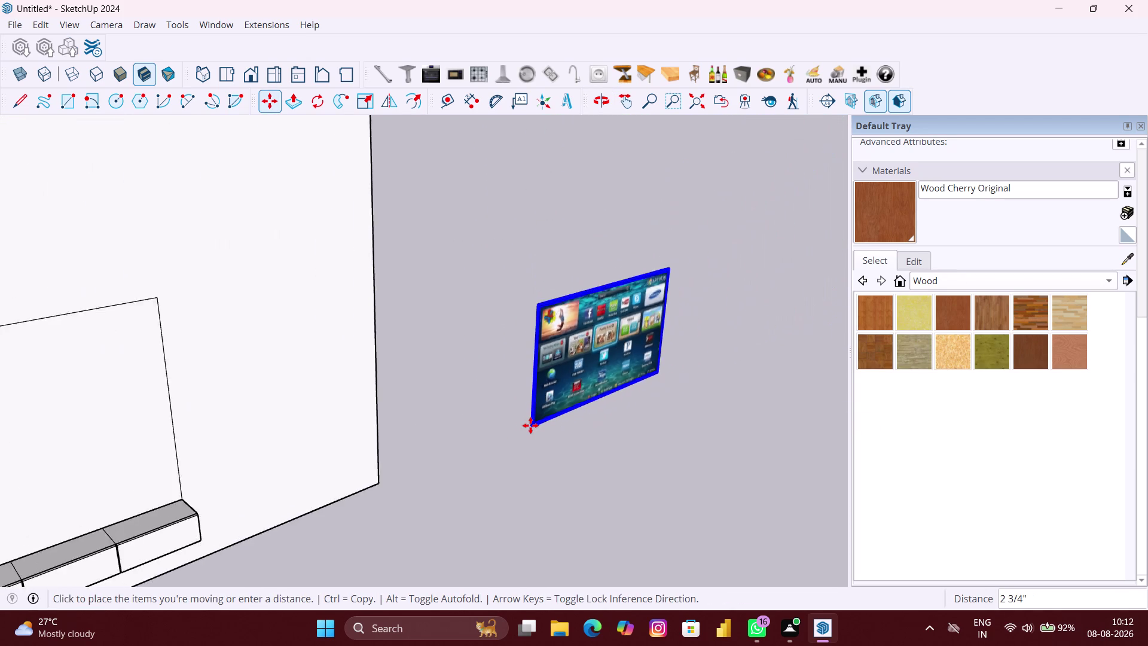
scroll(down, 3)
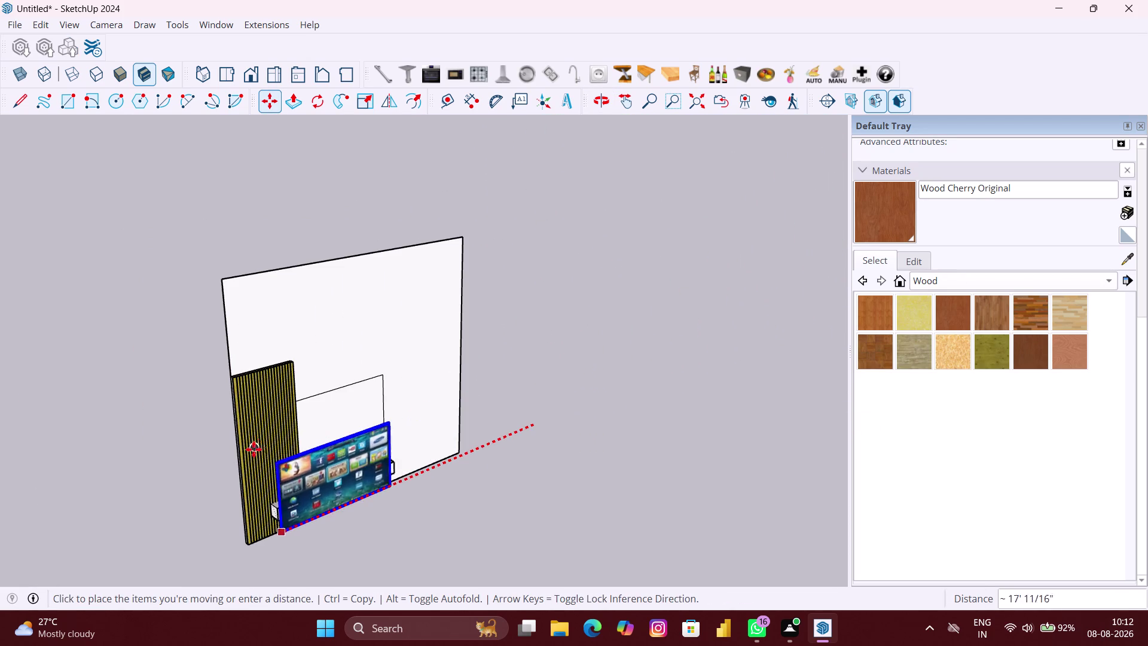
scroll(up, 3)
scroll(up, 3)
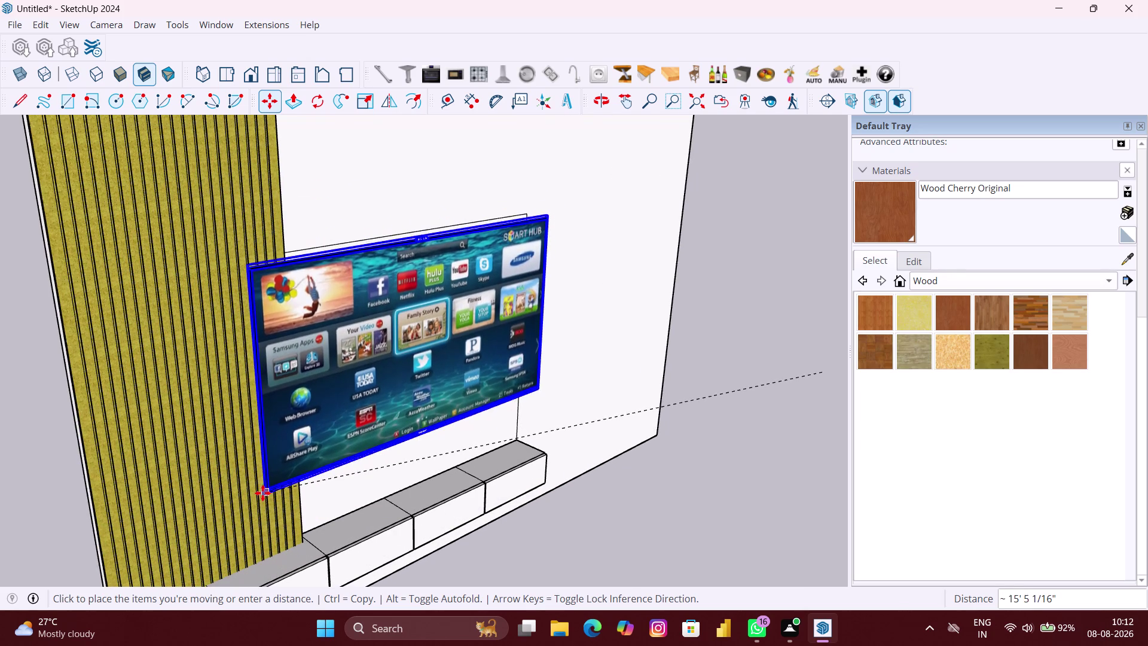
scroll(up, 3)
scroll(down, 3)
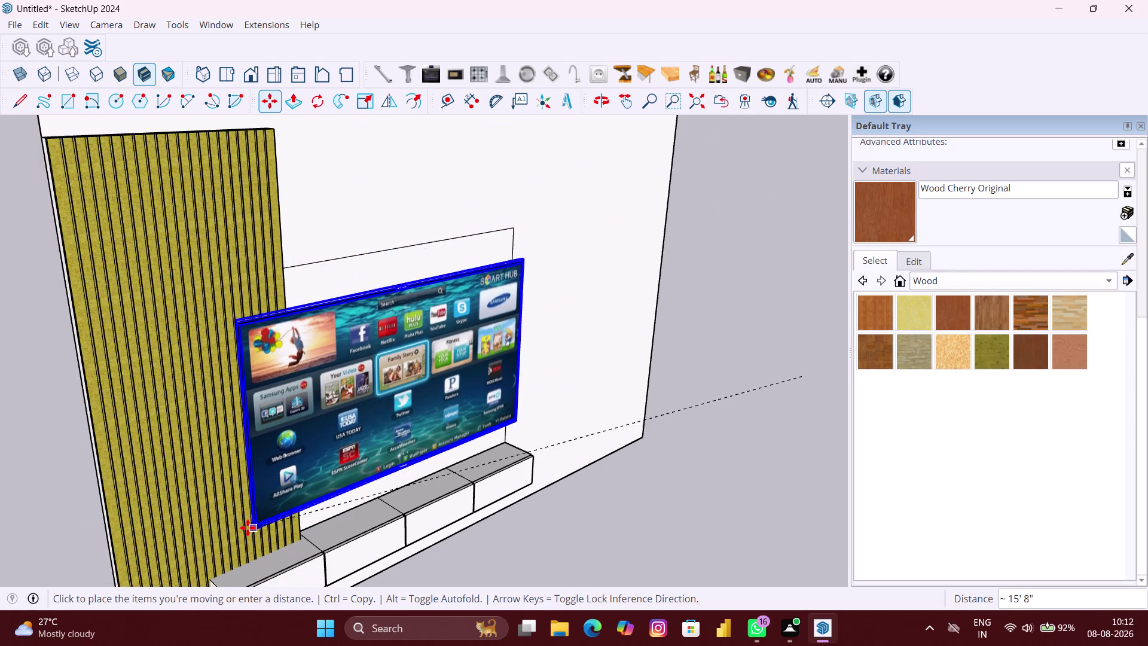
scroll(down, 3)
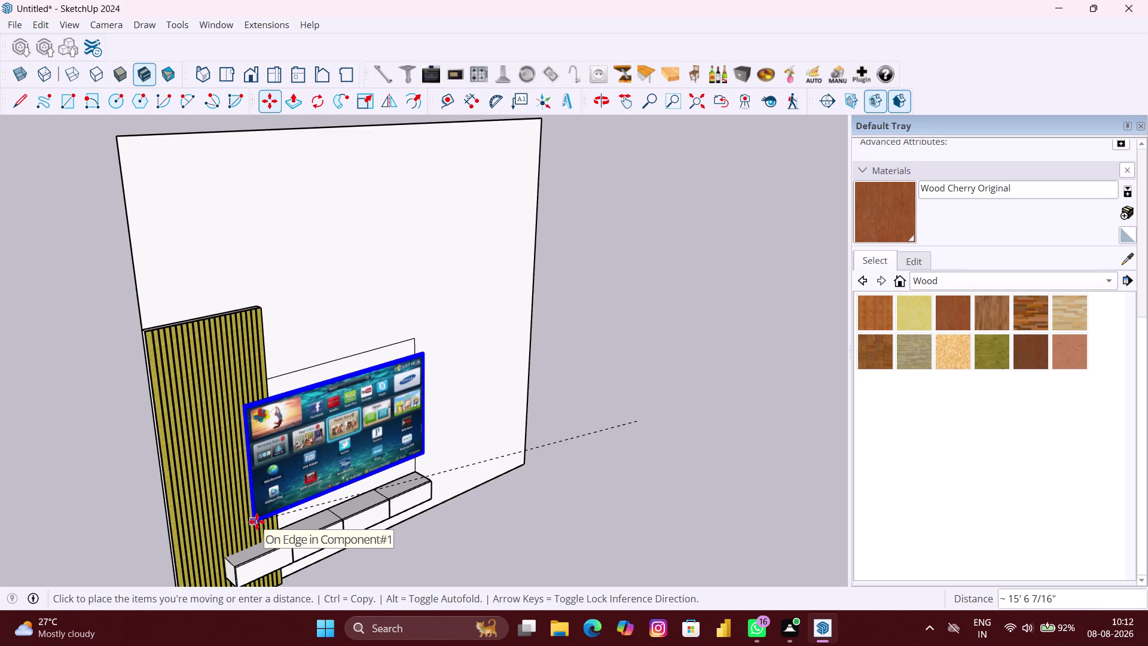
middle_drag(256, 521, 192, 476)
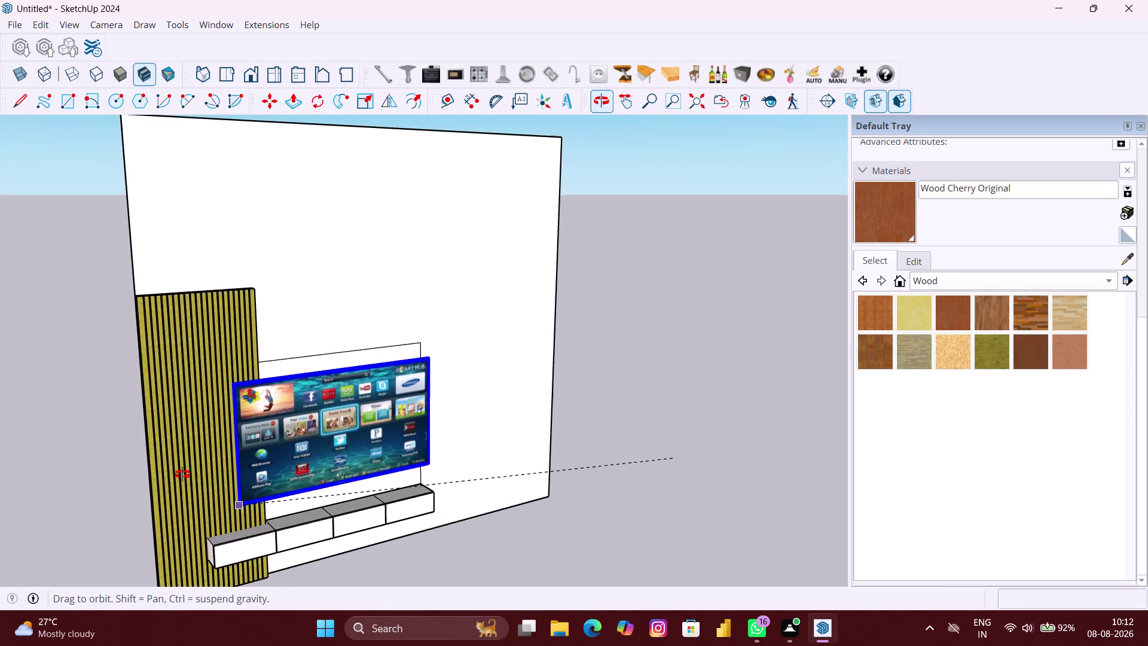
middle_drag(193, 476, 104, 465)
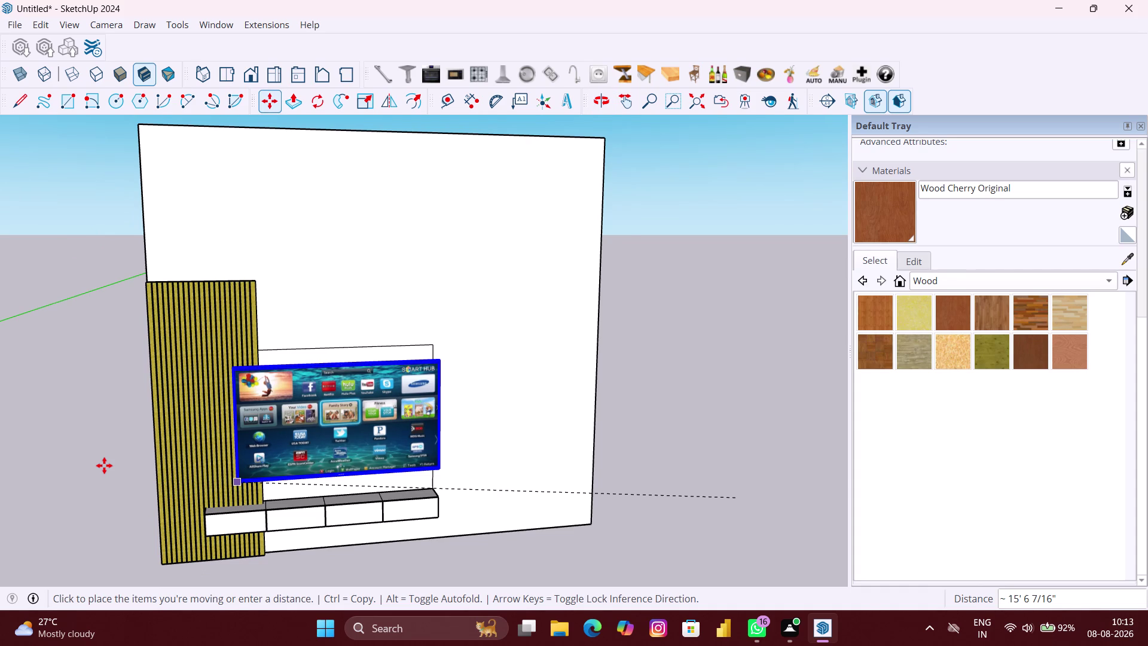
click(104, 465)
Orbit and zoom around the wall to check the TV's placement.
scroll(down, 3)
scroll(down, 3)
middle_drag(400, 570, 376, 428)
scroll(up, 3)
middle_drag(238, 367, 238, 391)
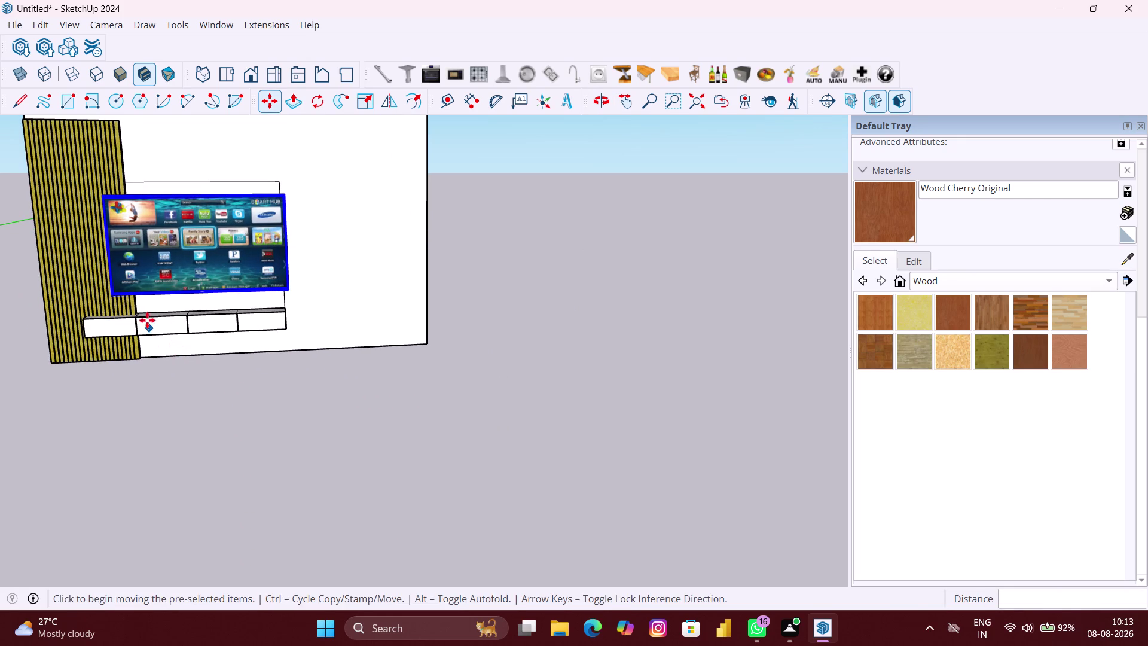
key(space)
click(452, 458)
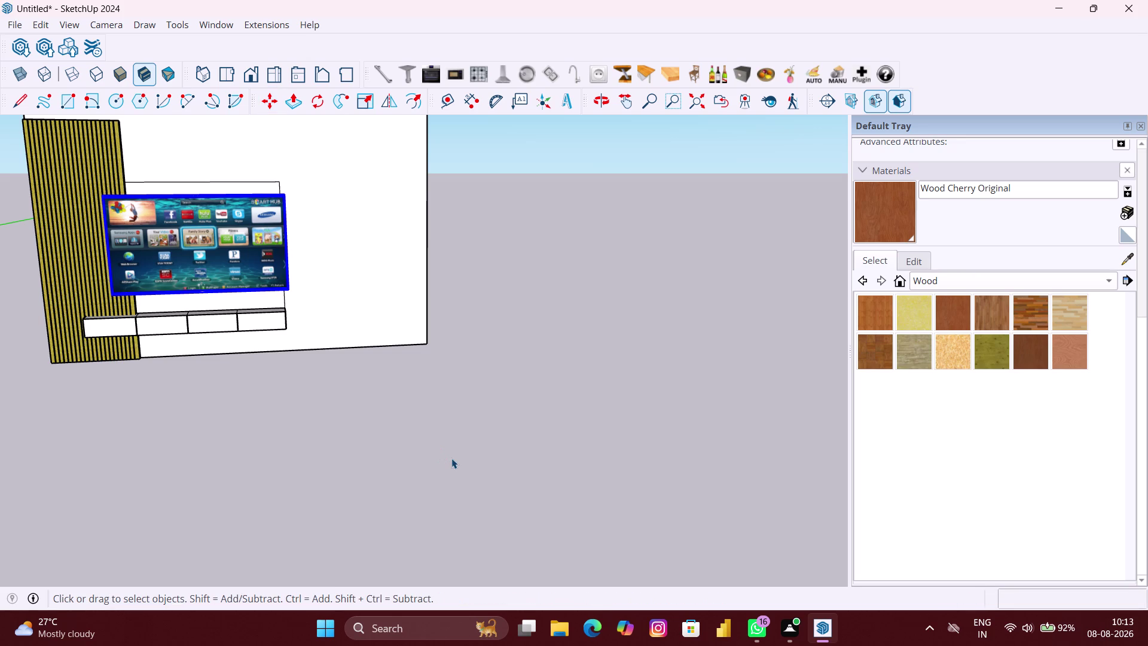
scroll(up, 3)
middle_drag(259, 371, 252, 376)
scroll(down, 3)
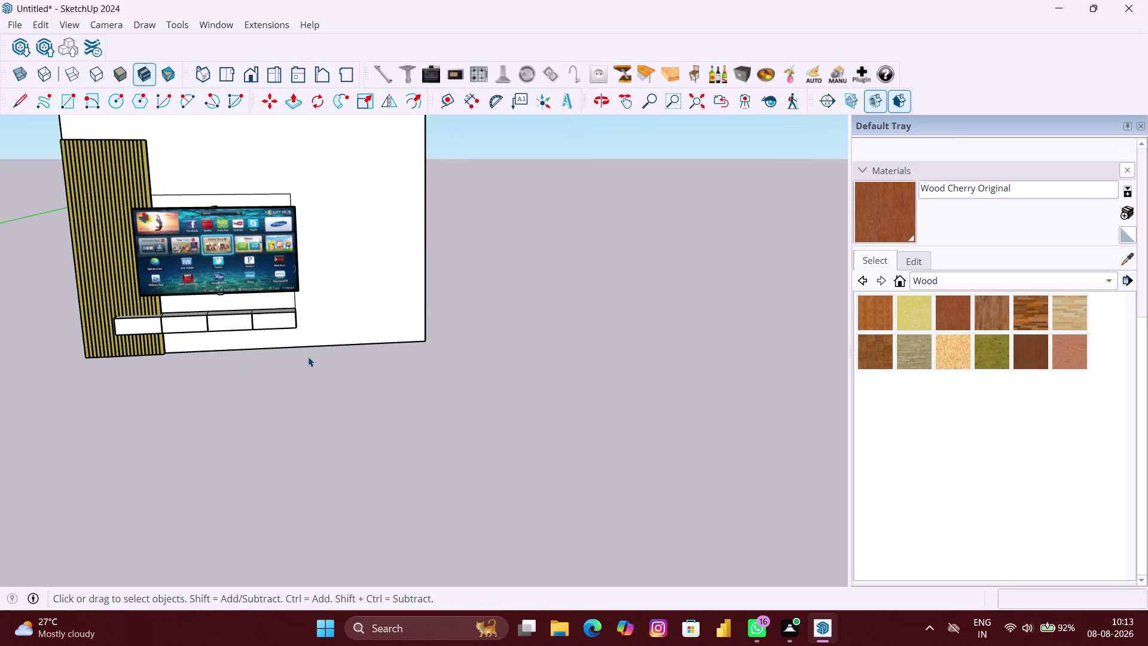
click(270, 195)
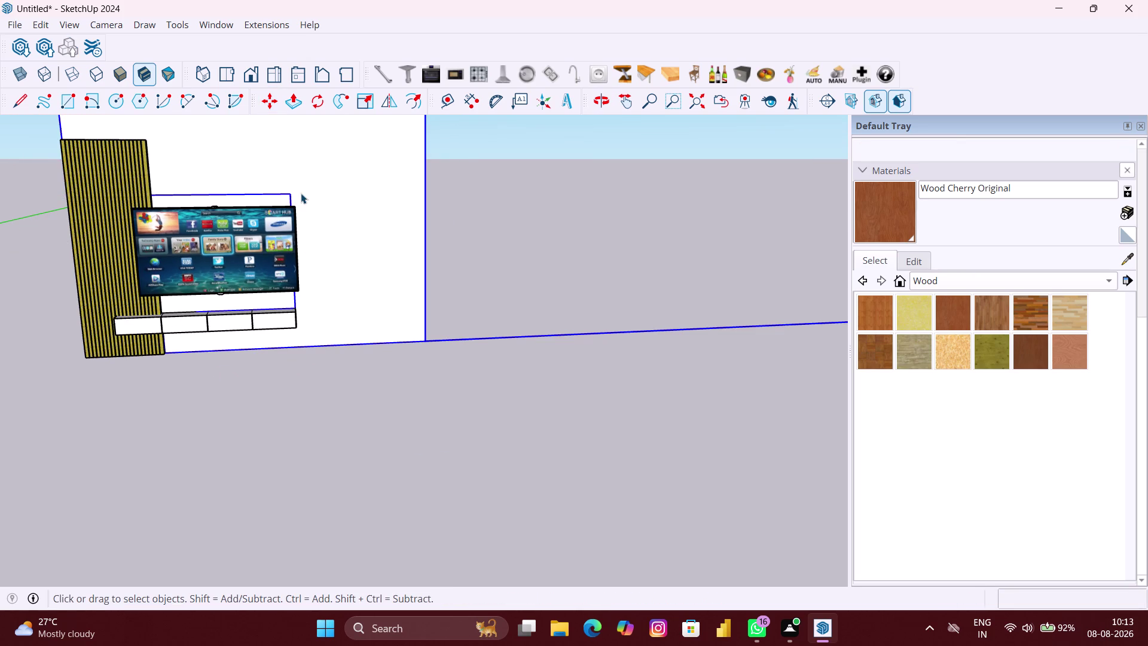
double_click(327, 205)
scroll(up, 3)
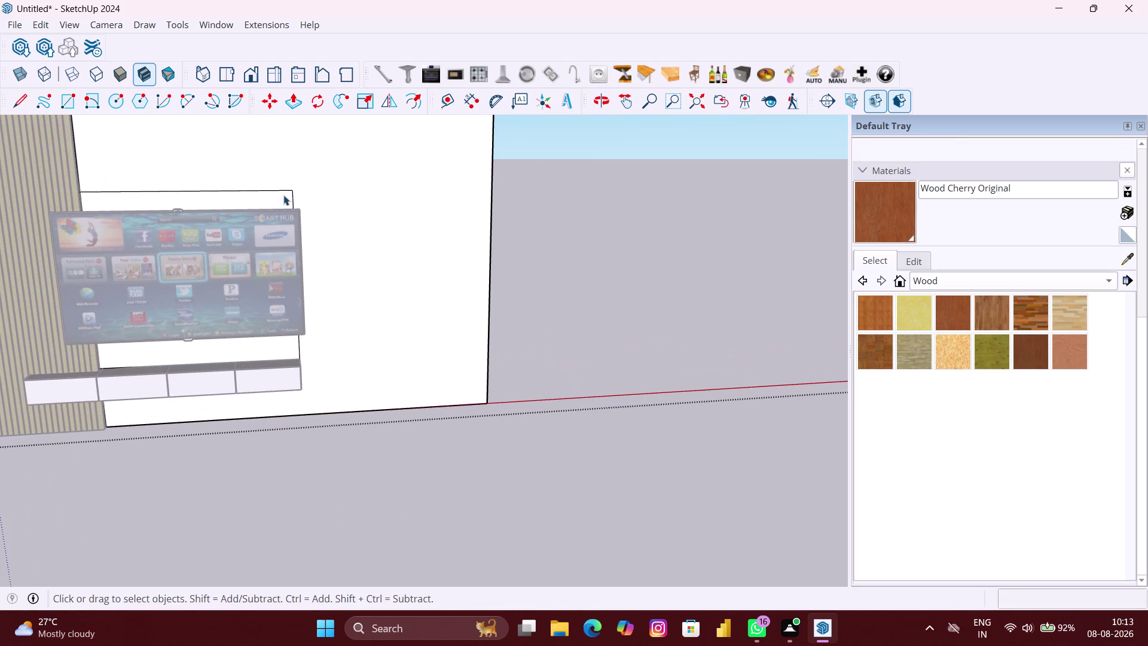
click(283, 192)
key(Delete)
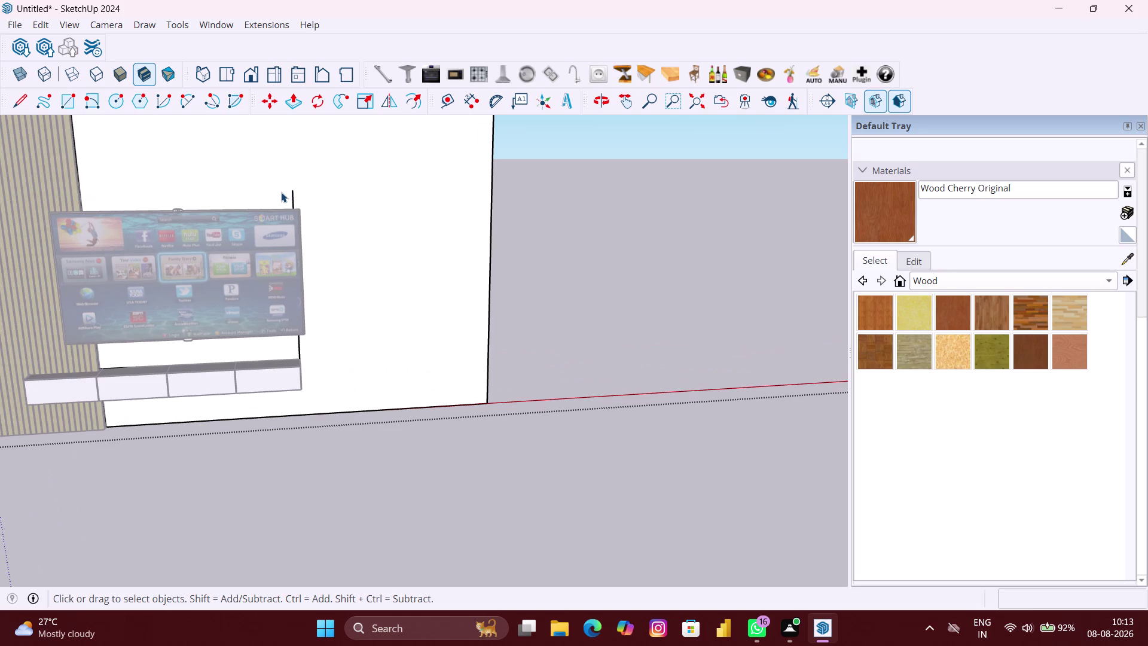
click(294, 193)
key(Delete)
scroll(down, 3)
click(358, 375)
scroll(up, 3)
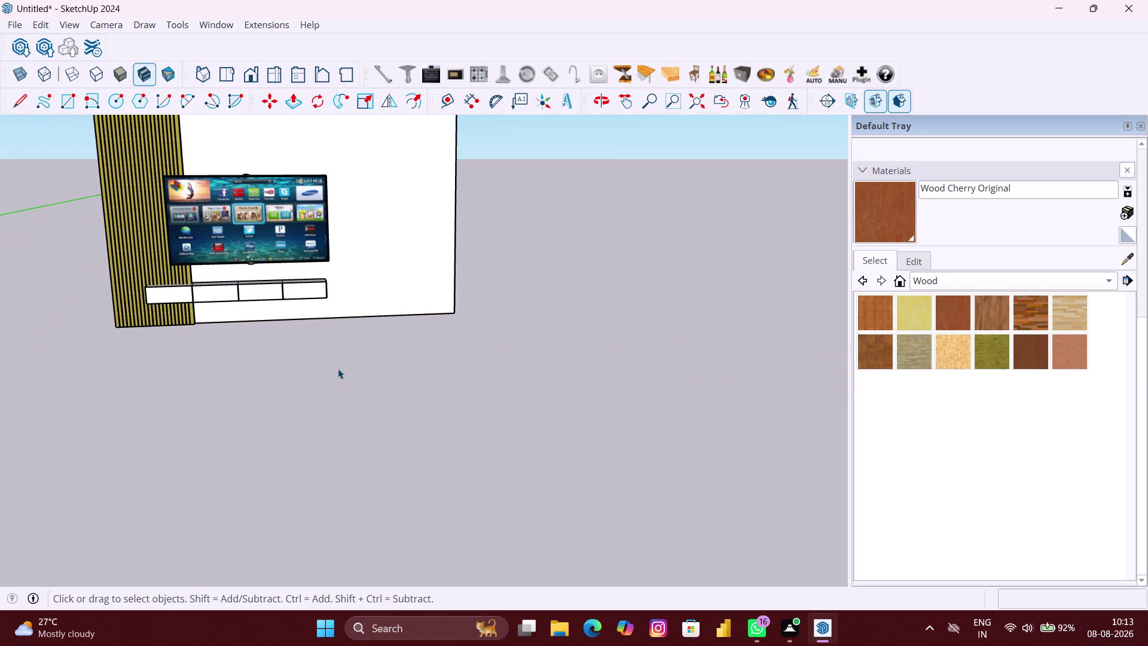
middle_drag(345, 359, 349, 323)
middle_drag(324, 307, 313, 385)
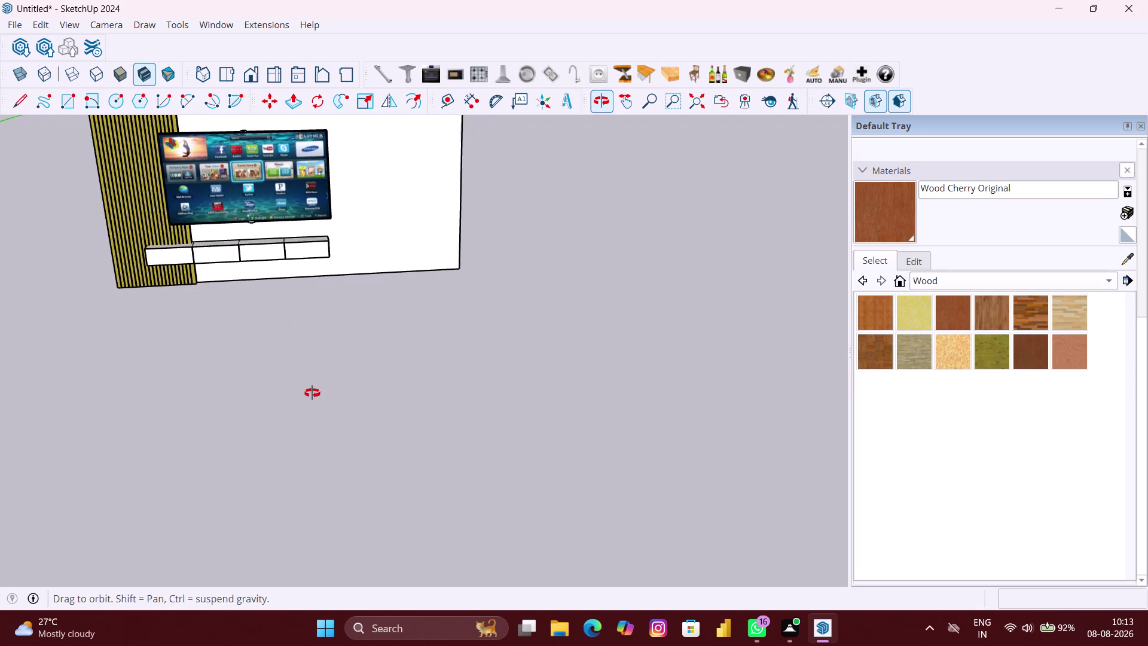
middle_drag(312, 385, 309, 425)
middle_drag(400, 345, 392, 430)
scroll(up, 3)
middle_drag(329, 229, 337, 211)
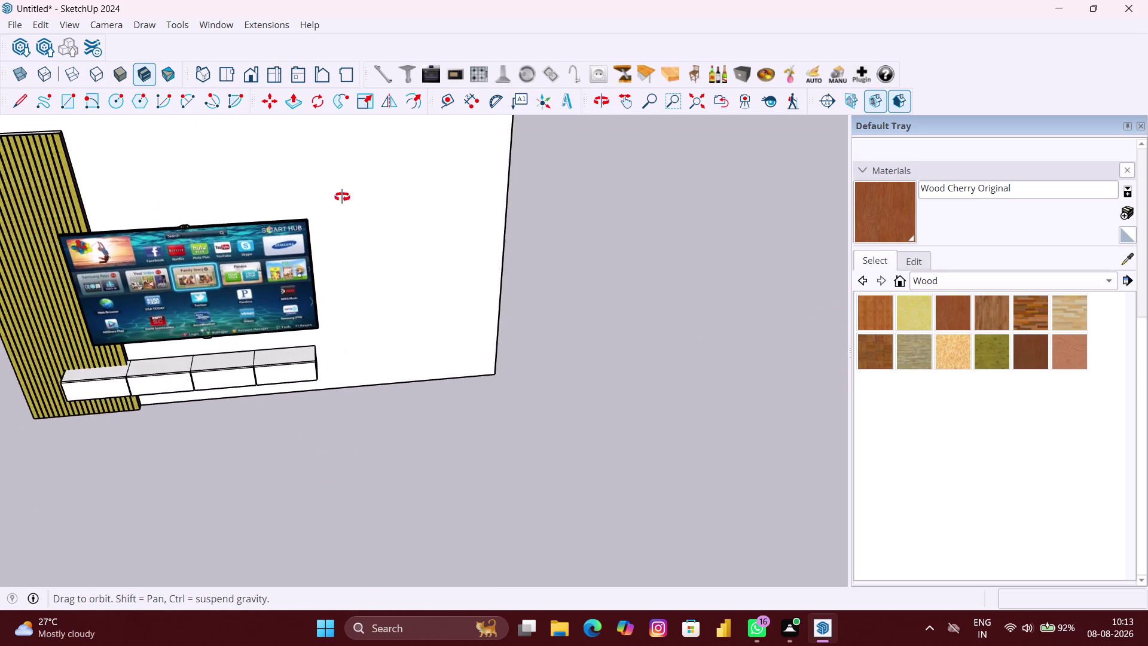
middle_drag(337, 210, 385, 120)
scroll(up, 3)
middle_drag(323, 202, 328, 184)
middle_drag(358, 273, 263, 278)
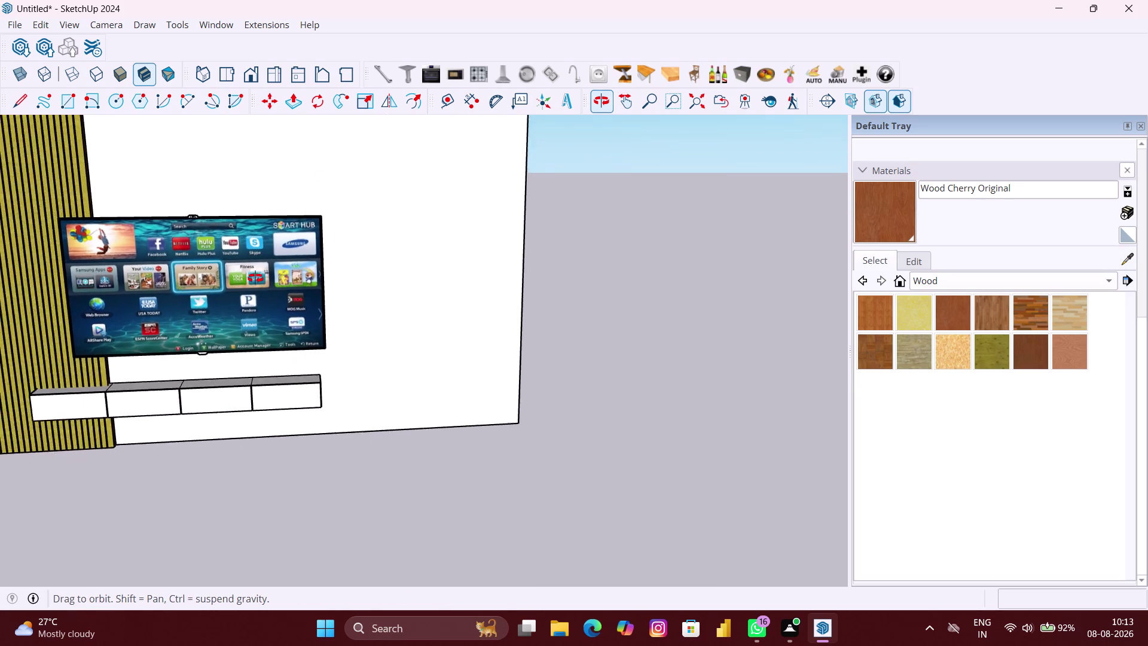
middle_drag(264, 278, 403, 281)
scroll(down, 3)
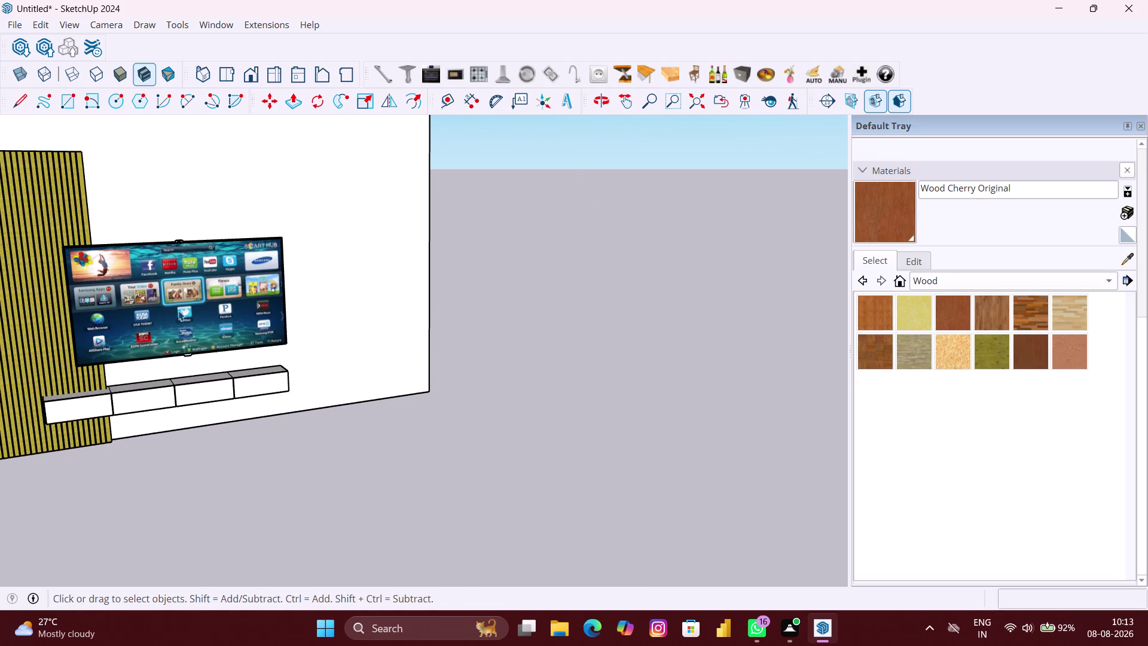
middle_drag(178, 310, 257, 328)
scroll(up, 3)
middle_drag(139, 334, 224, 354)
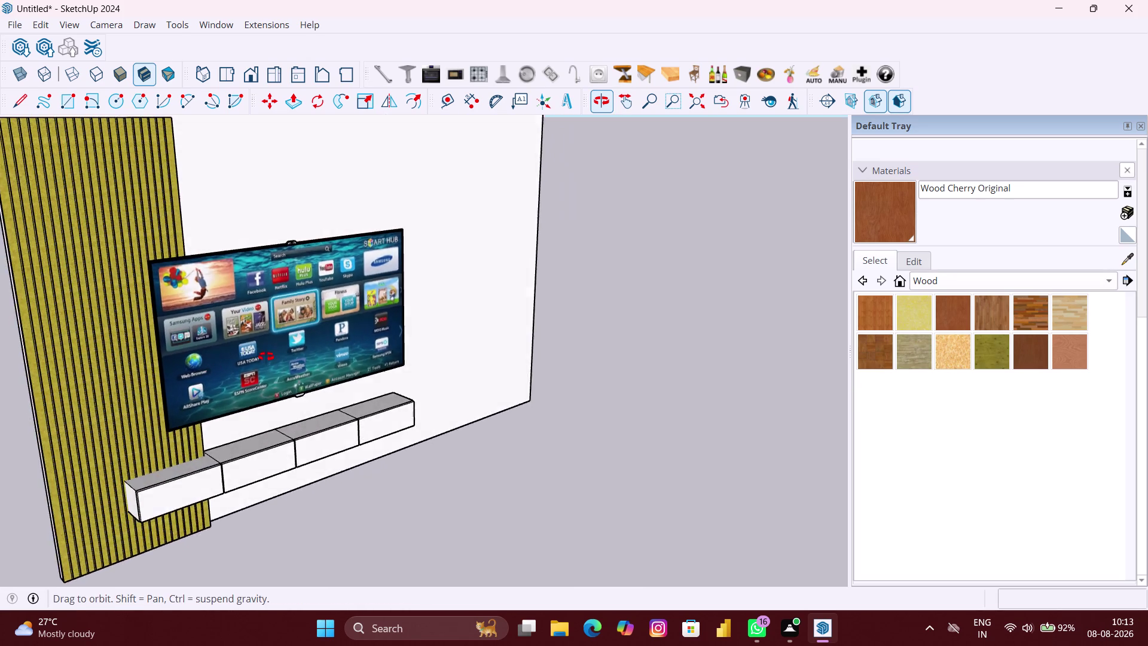
middle_drag(224, 354, 390, 364)
scroll(up, 3)
middle_drag(262, 386, 280, 386)
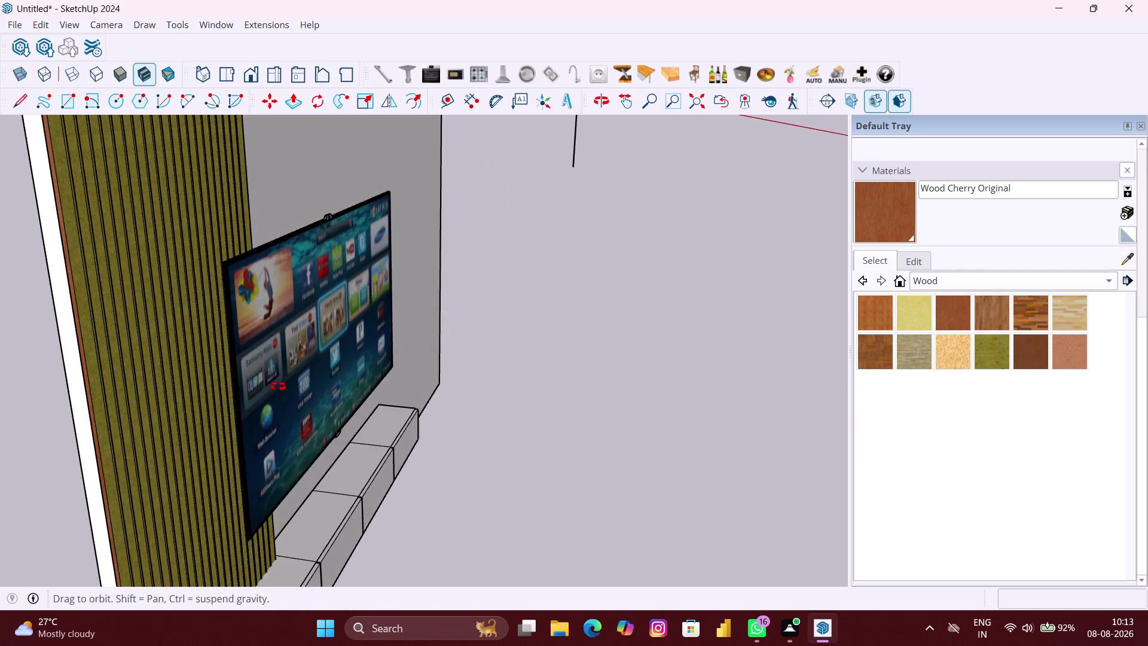
middle_drag(280, 386, 336, 387)
scroll(up, 3)
middle_drag(319, 468, 313, 414)
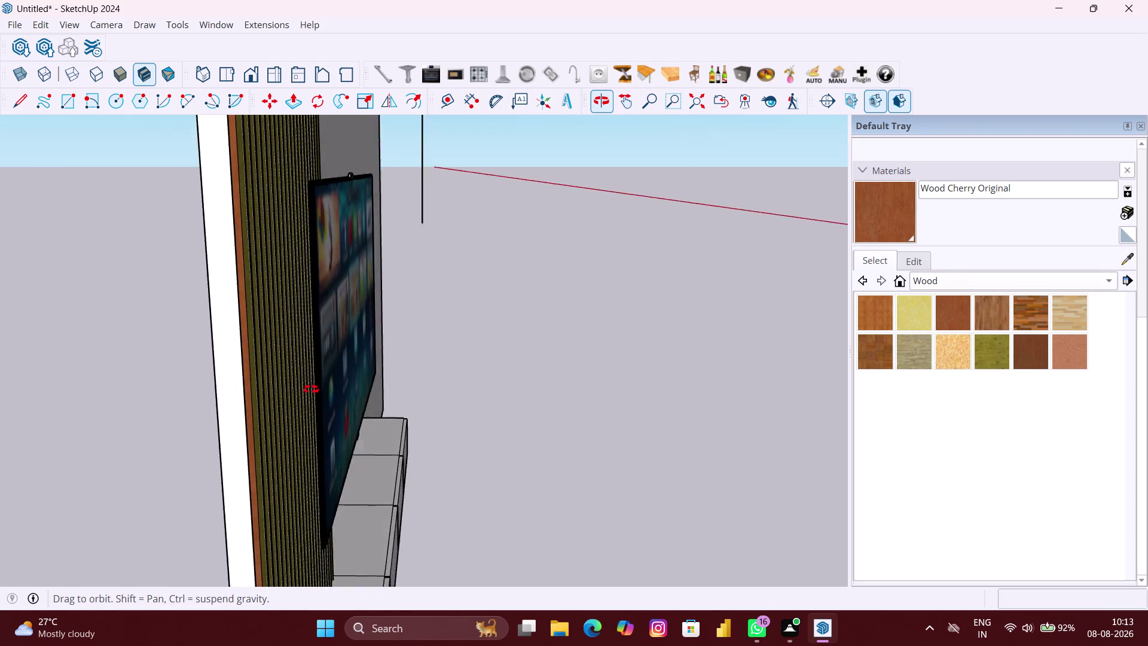
middle_drag(314, 413, 311, 387)
scroll(up, 3)
Start moving the TV from its back corner, with the direction axis-locked.
click(321, 490)
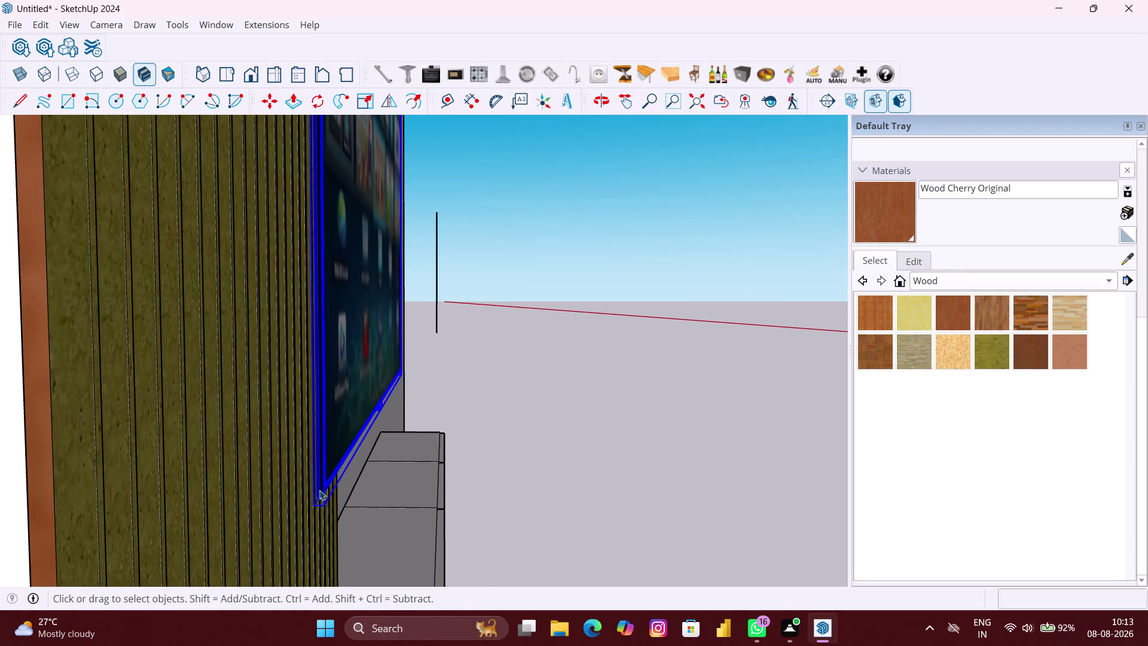
scroll(up, 3)
key(m)
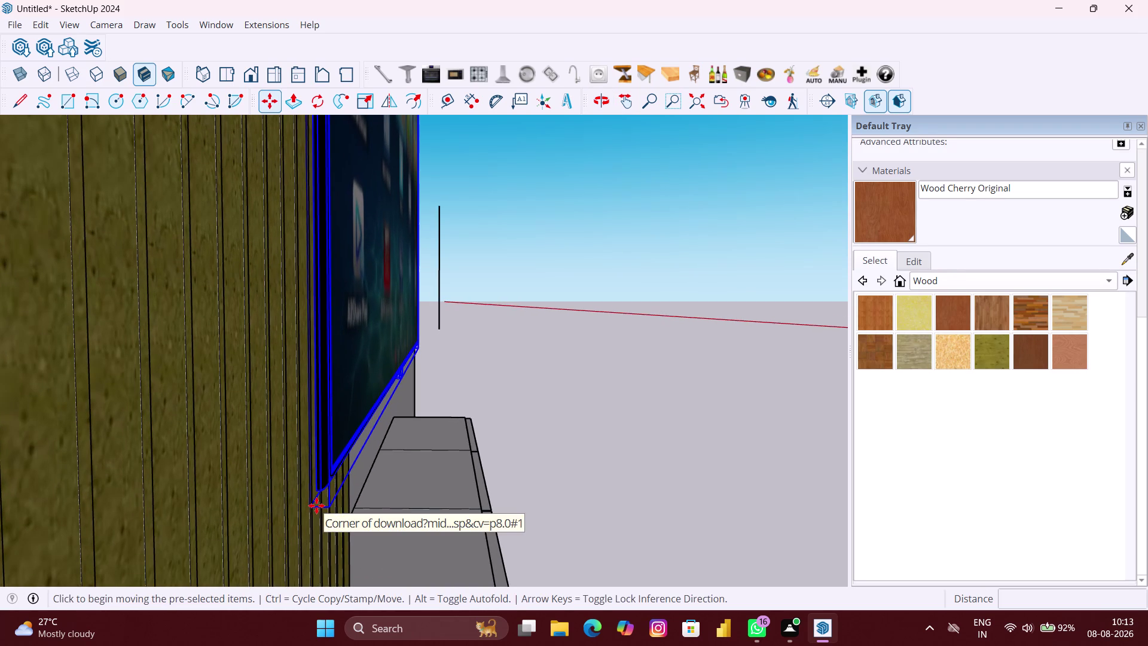
scroll(up, 3)
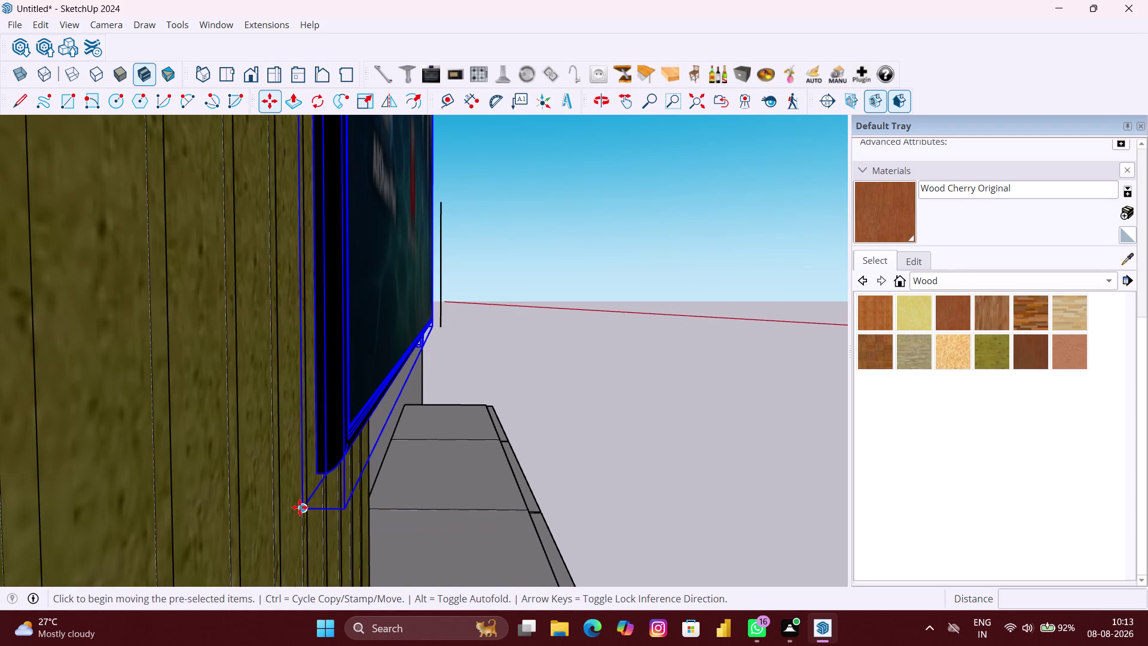
click(300, 507)
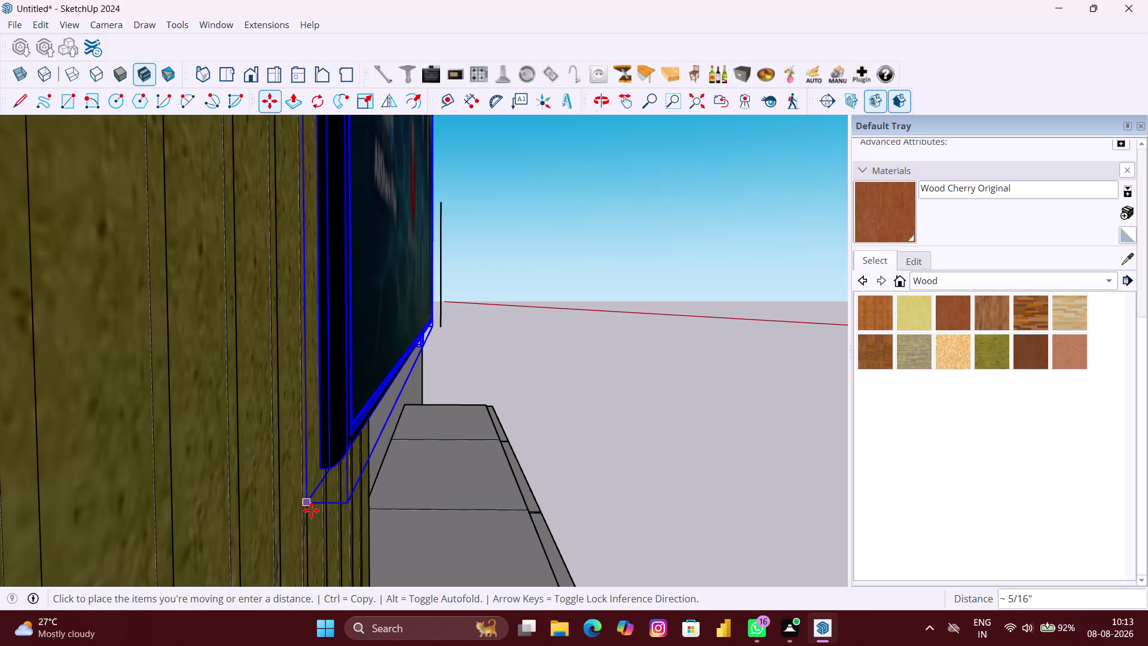
key(Right)
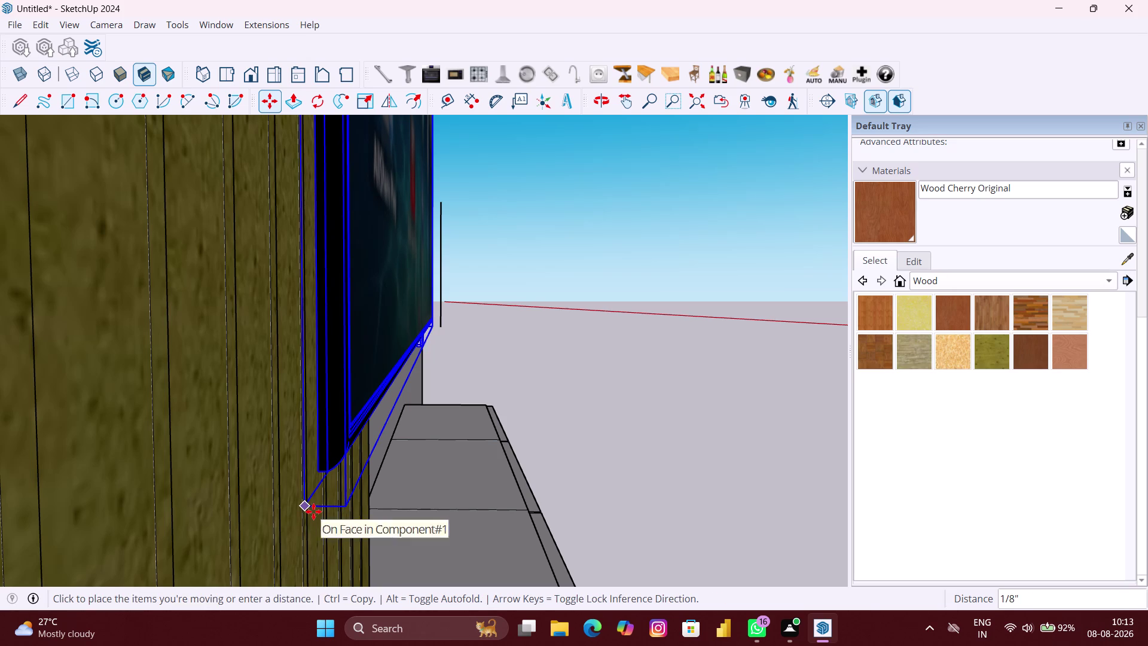
key(Up)
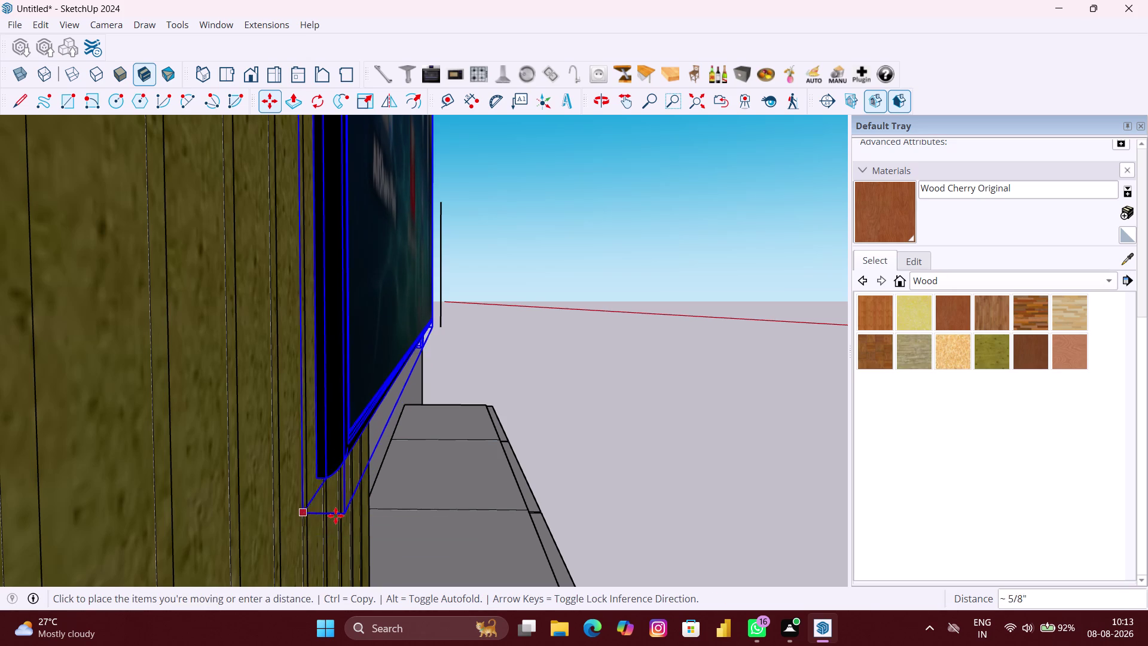
key(Left)
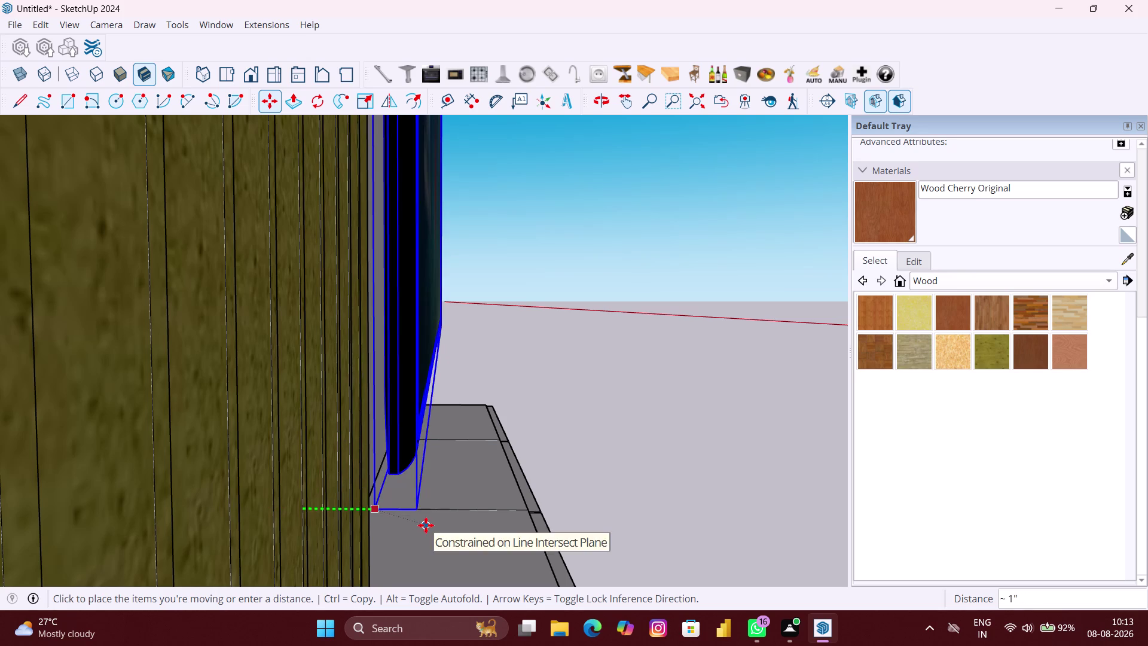
Snap the TV flush against the striped panel face.
middle_drag(420, 524, 441, 528)
middle_drag(436, 529, 373, 520)
scroll(down, 3)
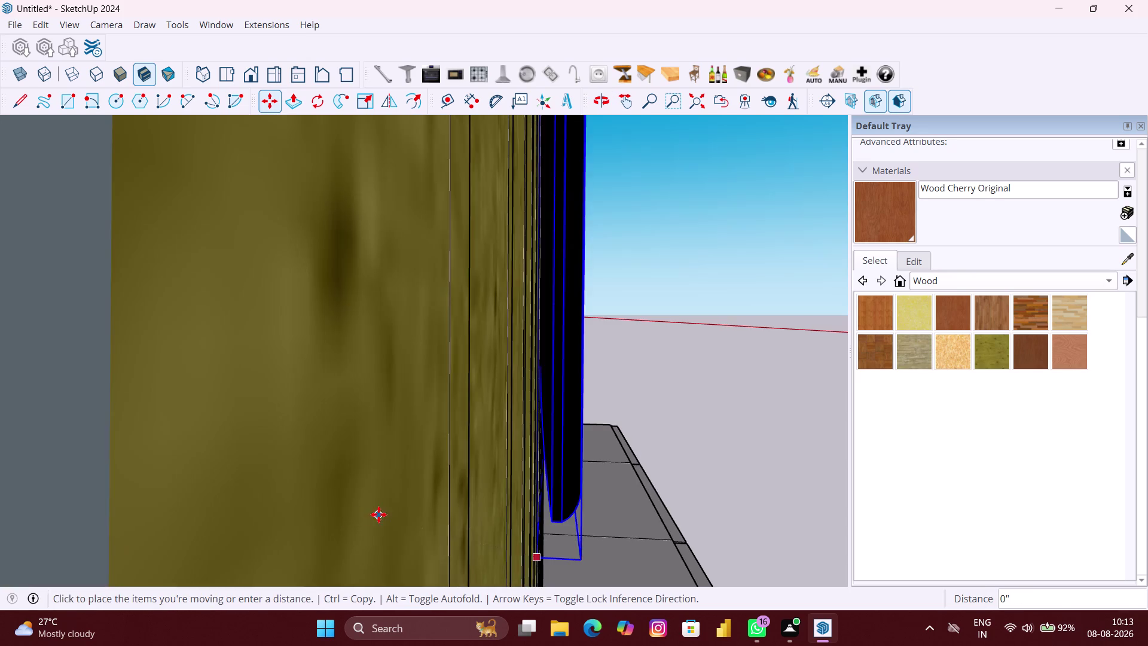
click(545, 553)
Return to a front view of the wall and reselect the TV.
scroll(down, 3)
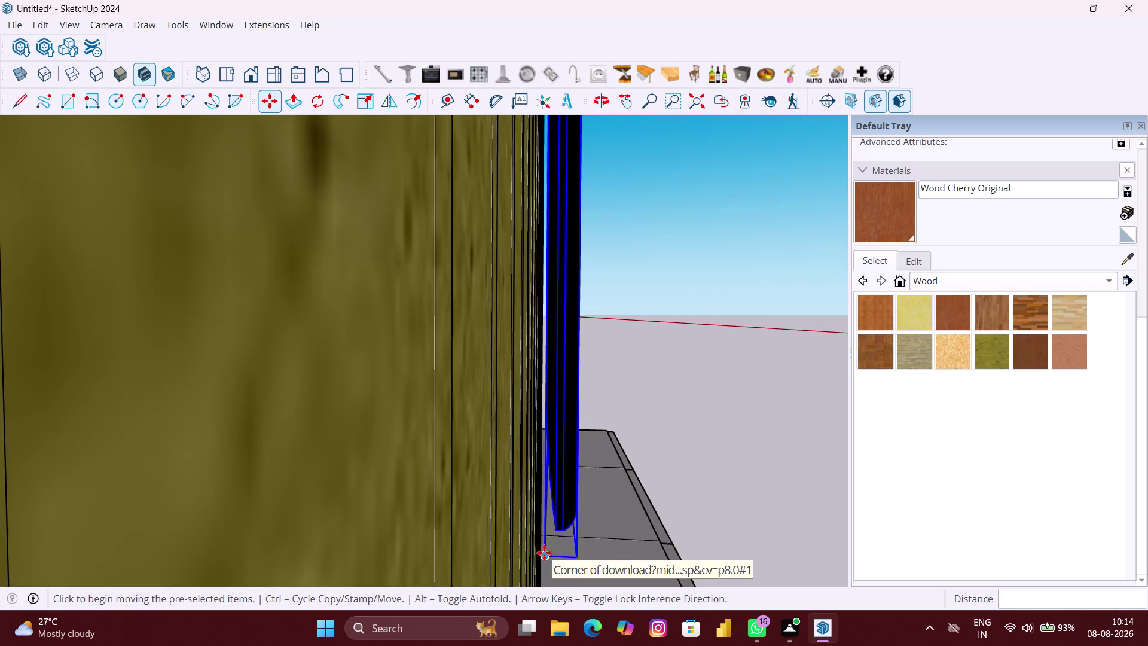
scroll(down, 3)
key(space)
scroll(down, 3)
middle_drag(620, 521, 398, 477)
middle_drag(816, 509, 794, 518)
click(789, 519)
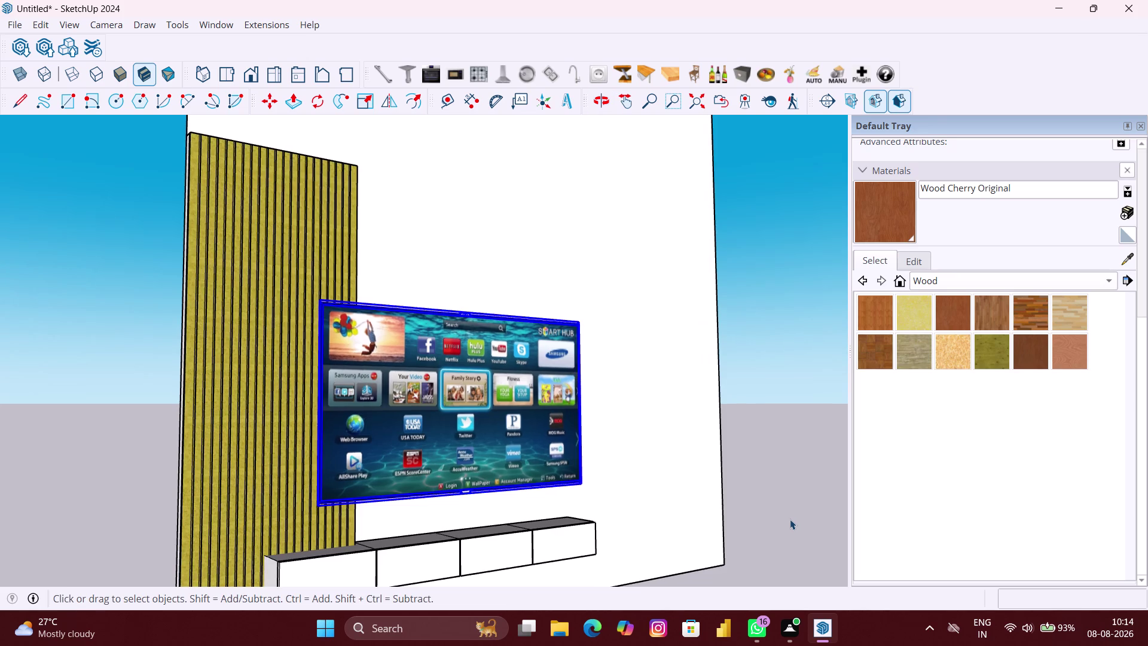
Face the wall straight on and clear the selection.
scroll(down, 3)
middle_drag(773, 527, 596, 538)
scroll(up, 3)
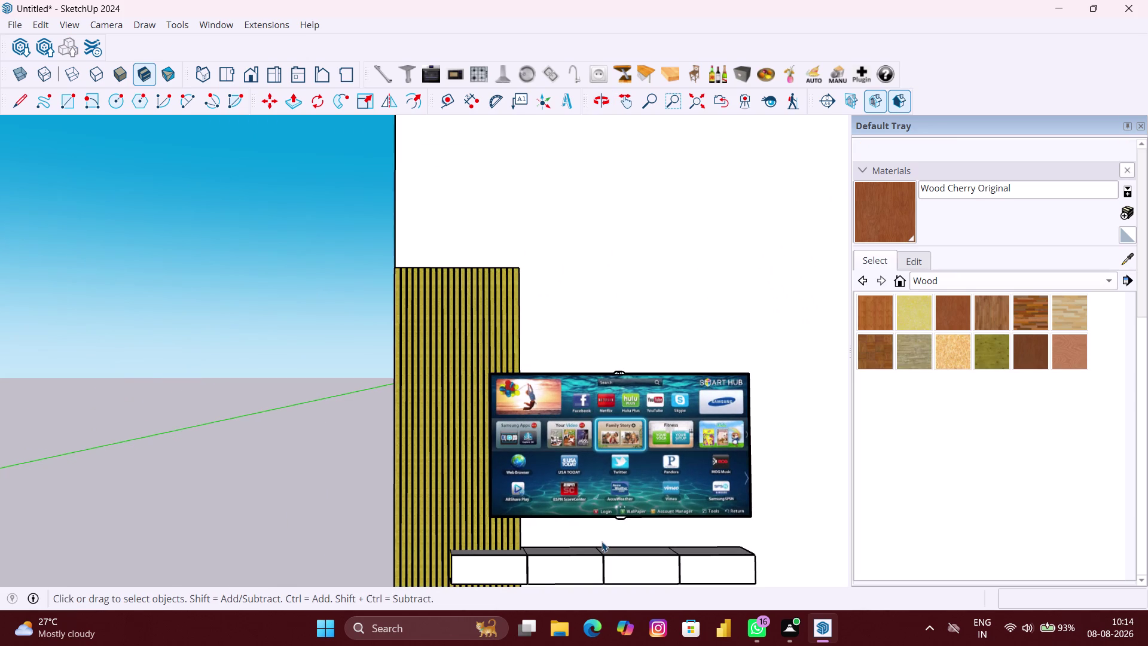
scroll(up, 3)
click(492, 477)
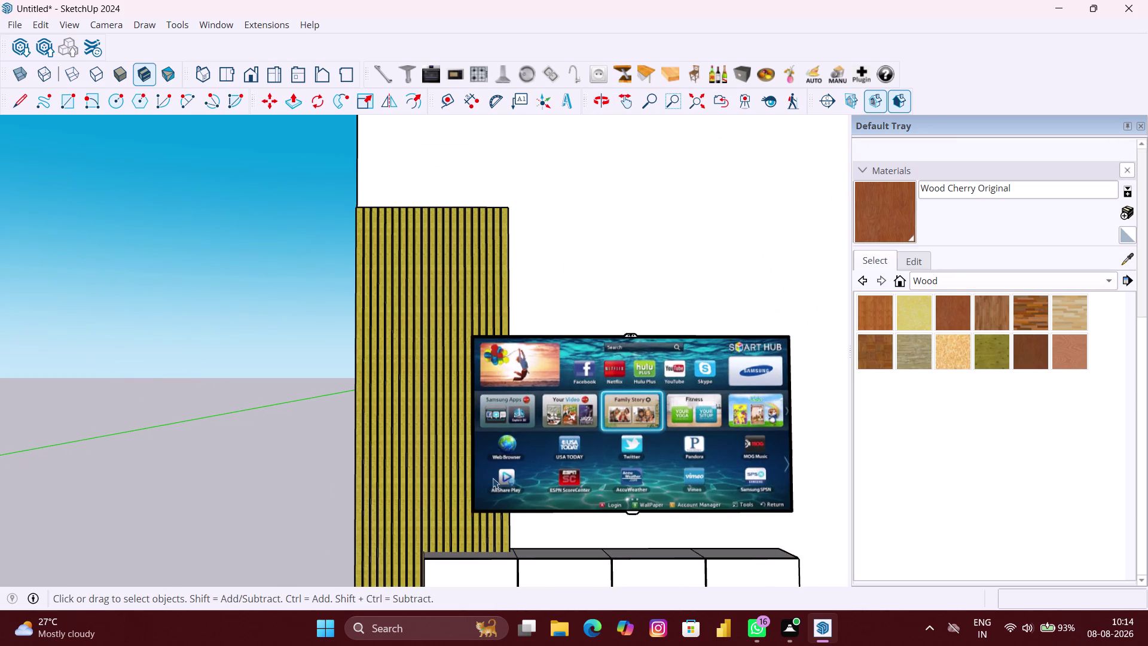
Start moving the TV from its lower corner, locked to the blue axis.
scroll(up, 3)
scroll(up, 3)
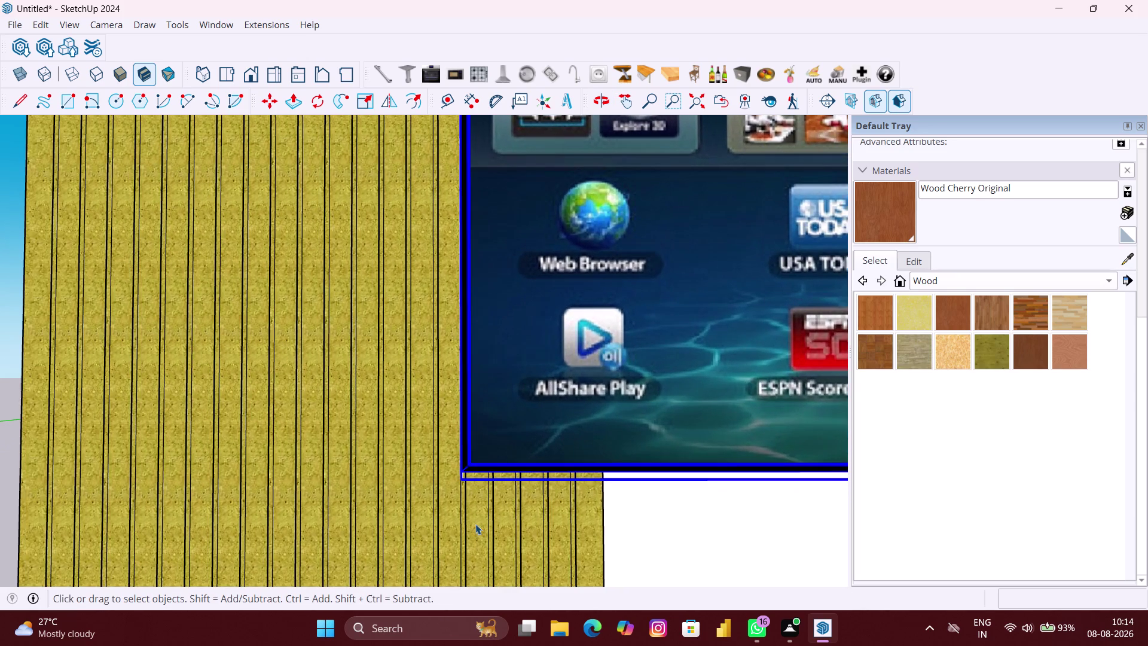
key(m)
scroll(up, 3)
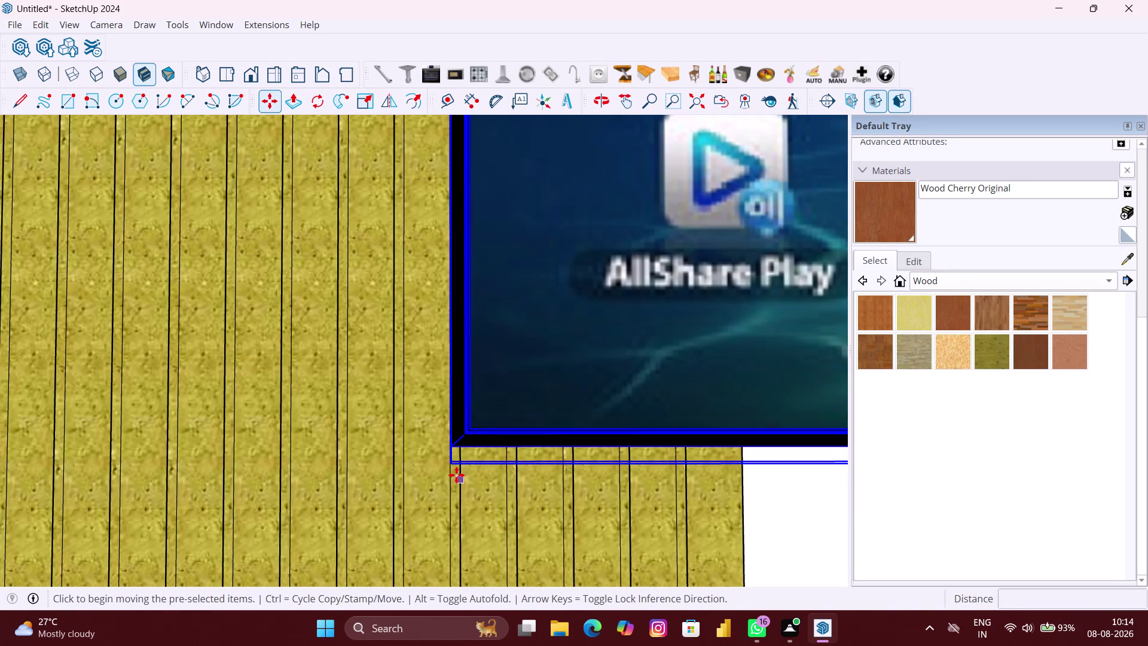
click(448, 466)
key(Up)
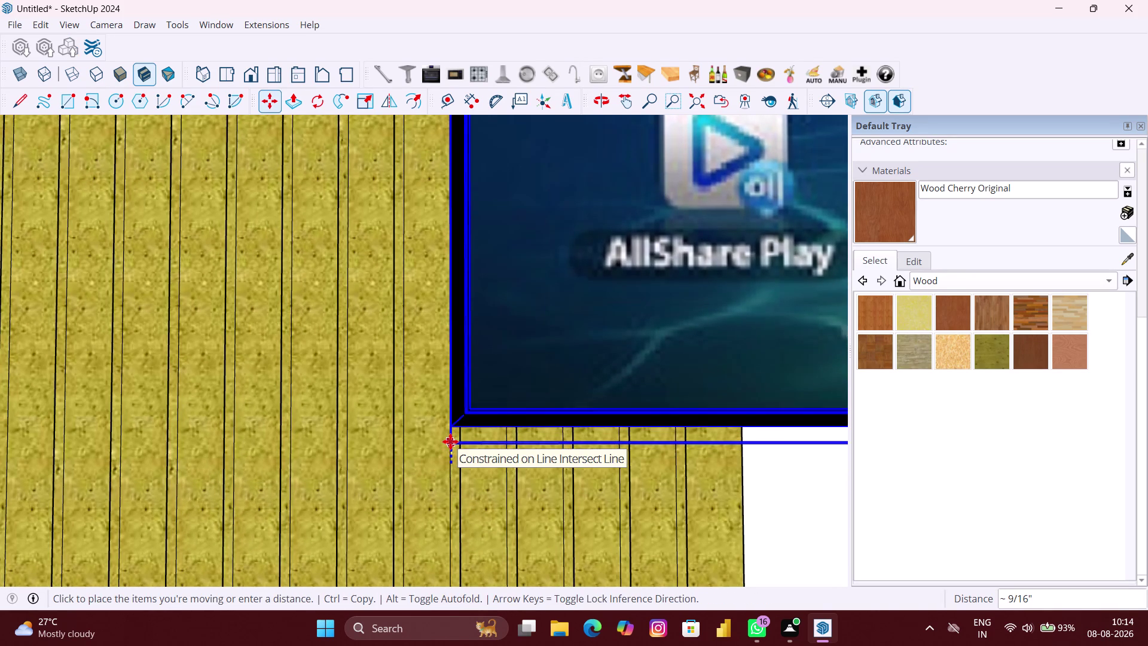
Raise the TV about 6 11/16 inches so it hangs higher above the sill.
scroll(down, 3)
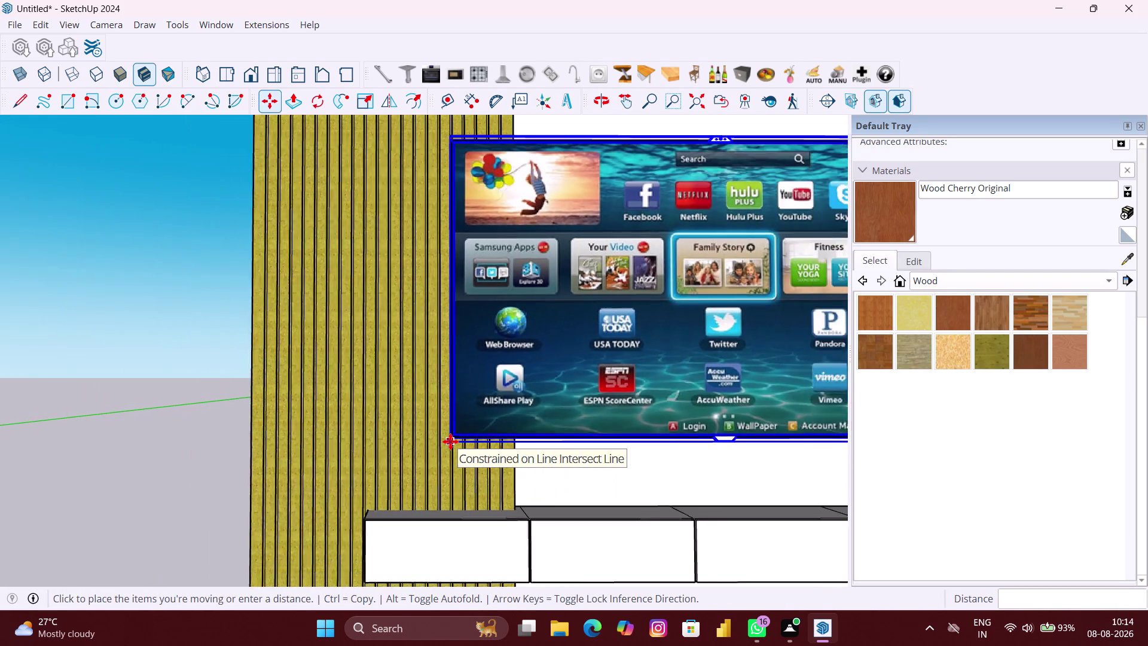
scroll(down, 3)
scroll(down, 3)
scroll(down, 3)
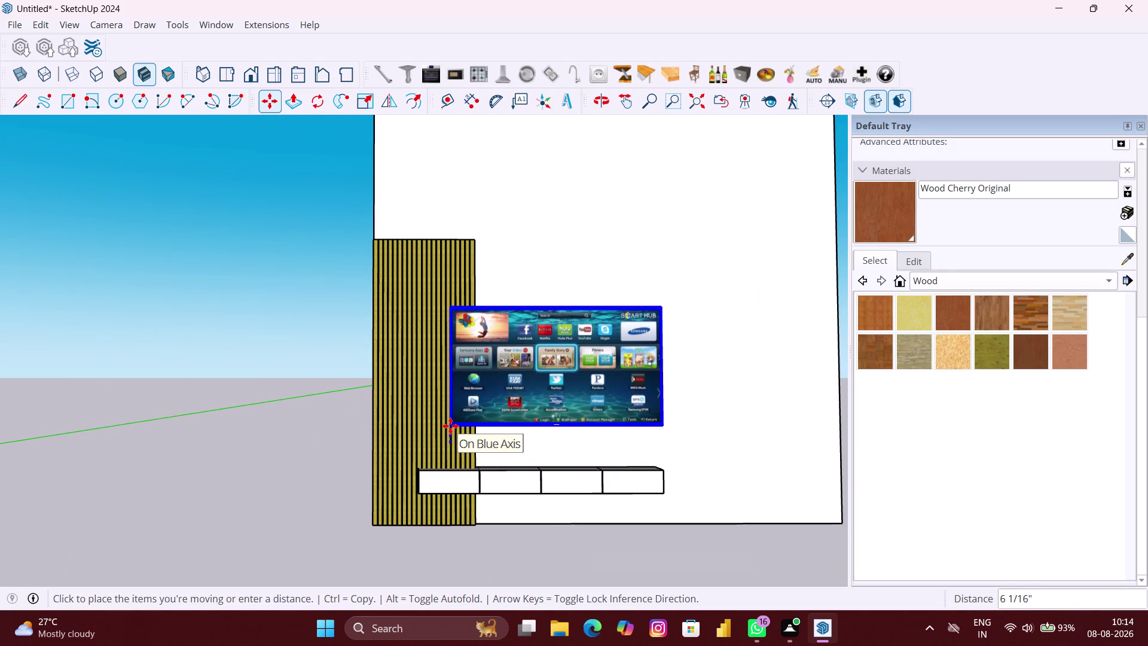
click(451, 424)
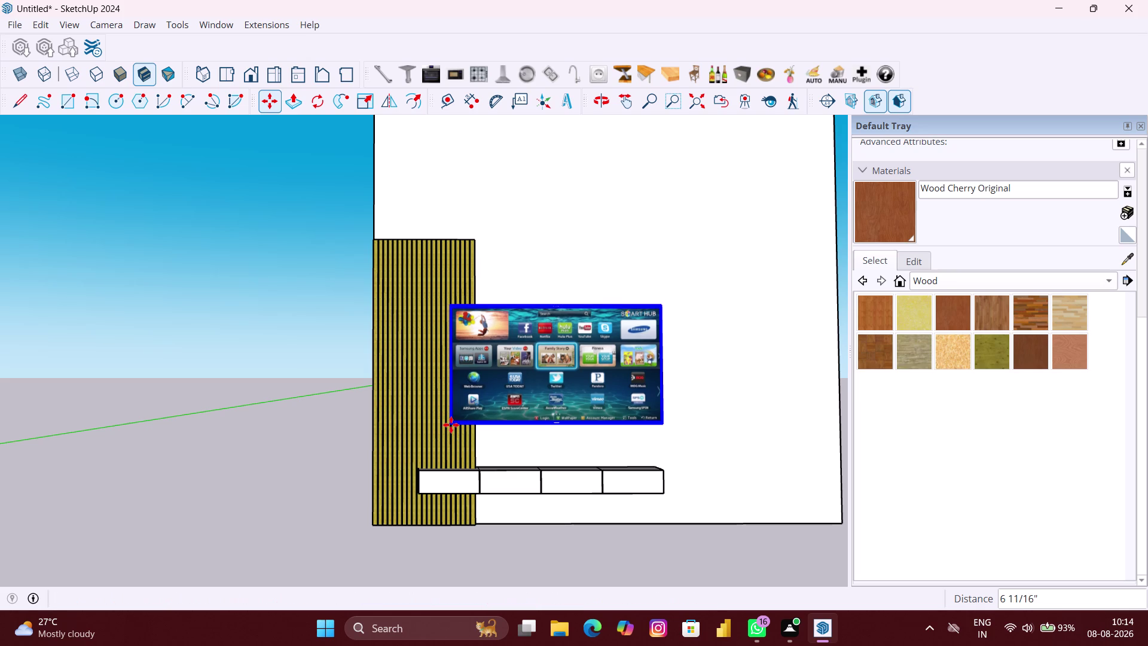
key(space)
scroll(down, 3)
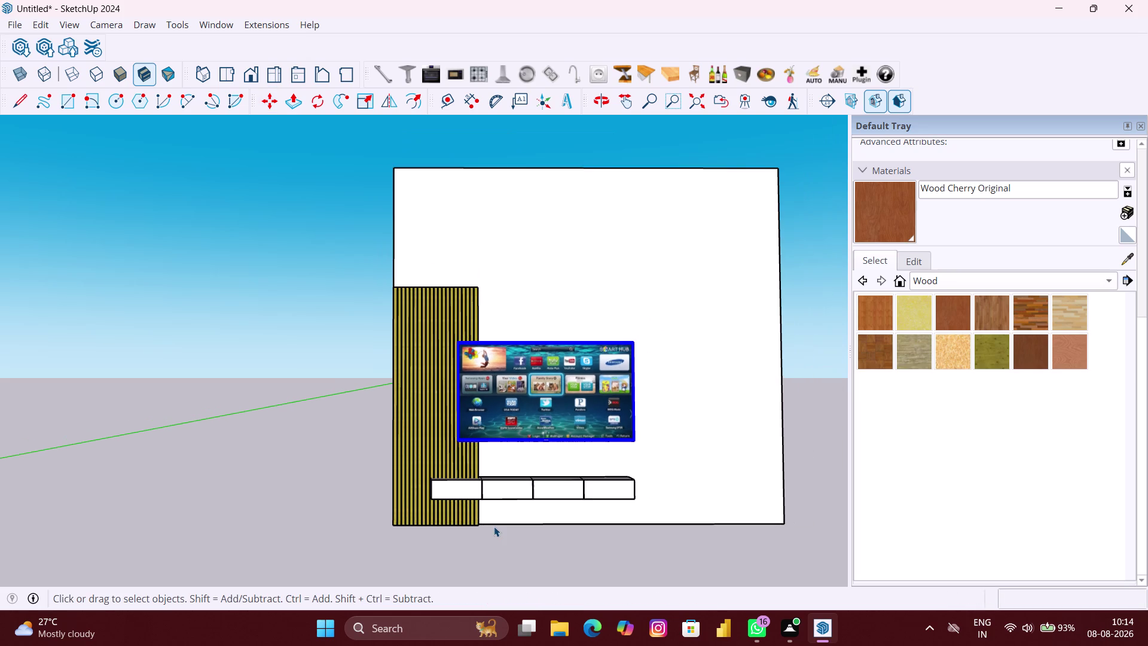
middle_drag(493, 526, 485, 583)
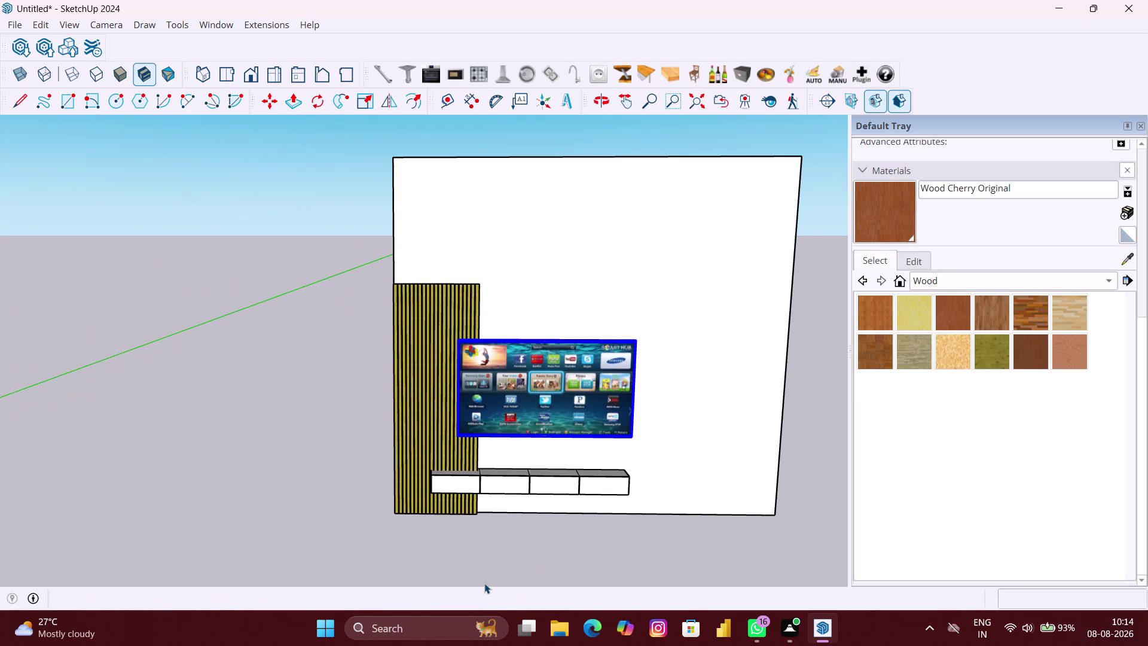
scroll(up, 3)
middle_drag(443, 494, 446, 542)
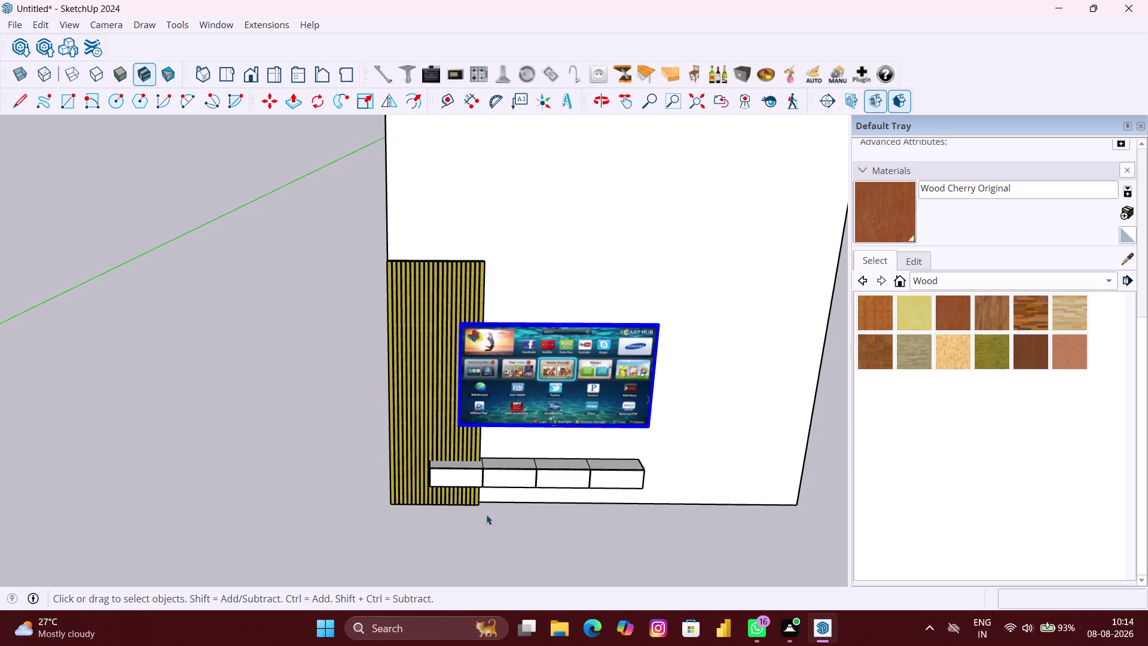
scroll(up, 3)
middle_drag(467, 449, 456, 387)
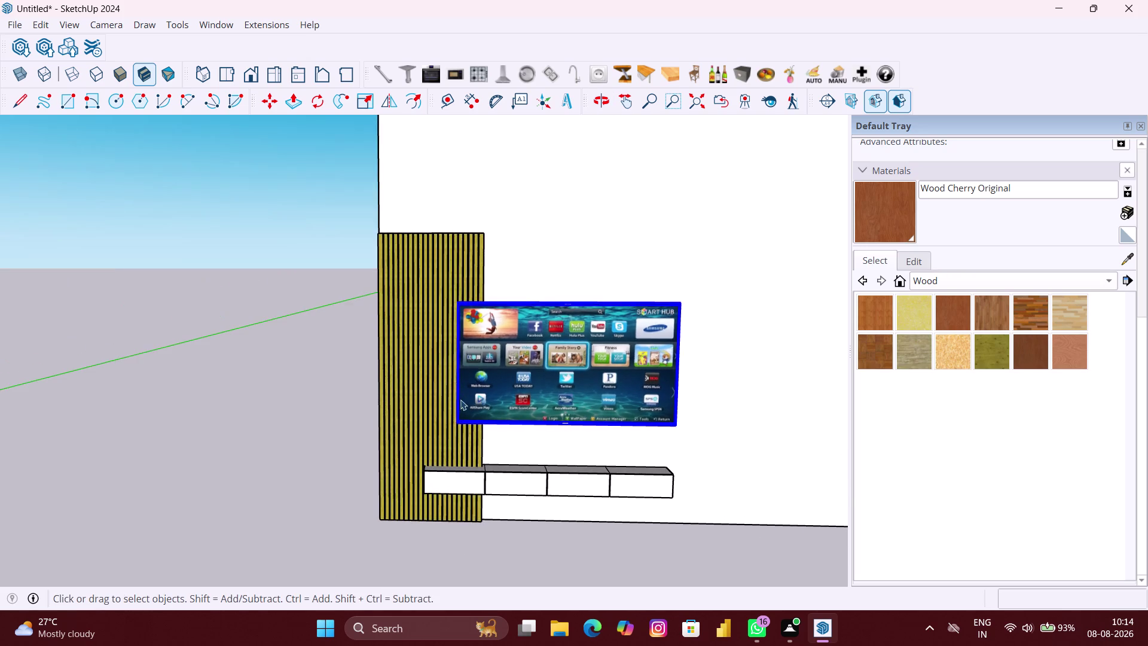
scroll(up, 3)
click(187, 445)
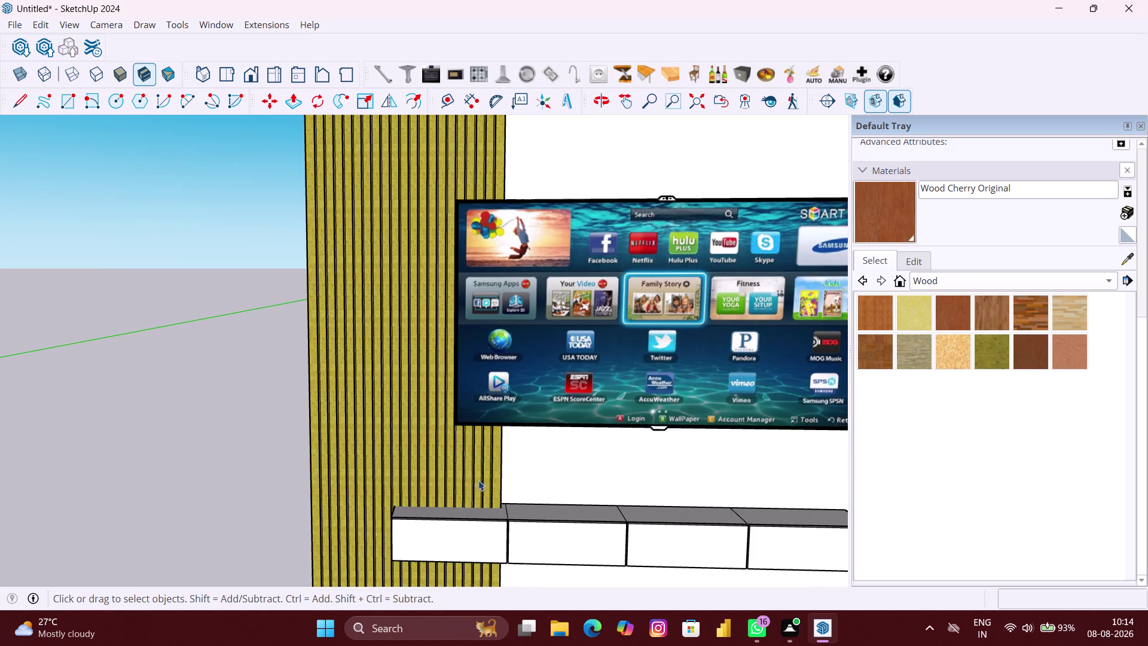
middle_drag(509, 481, 502, 549)
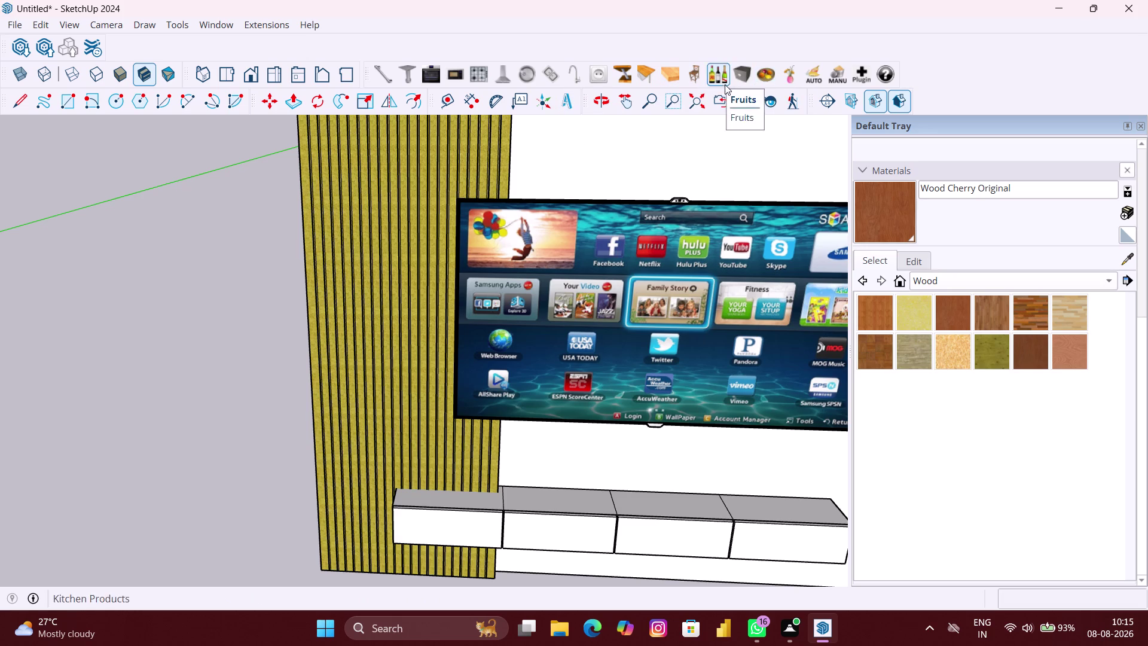
Drop a flower vase component from the flowers plugin onto the sill.
click(788, 78)
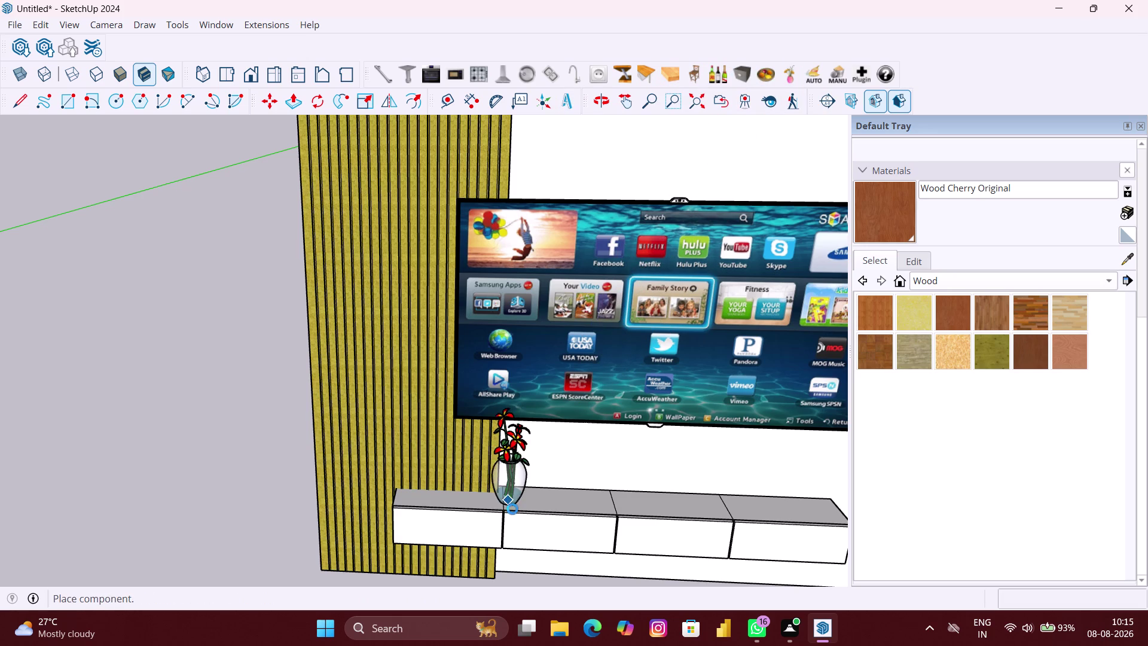
scroll(up, 3)
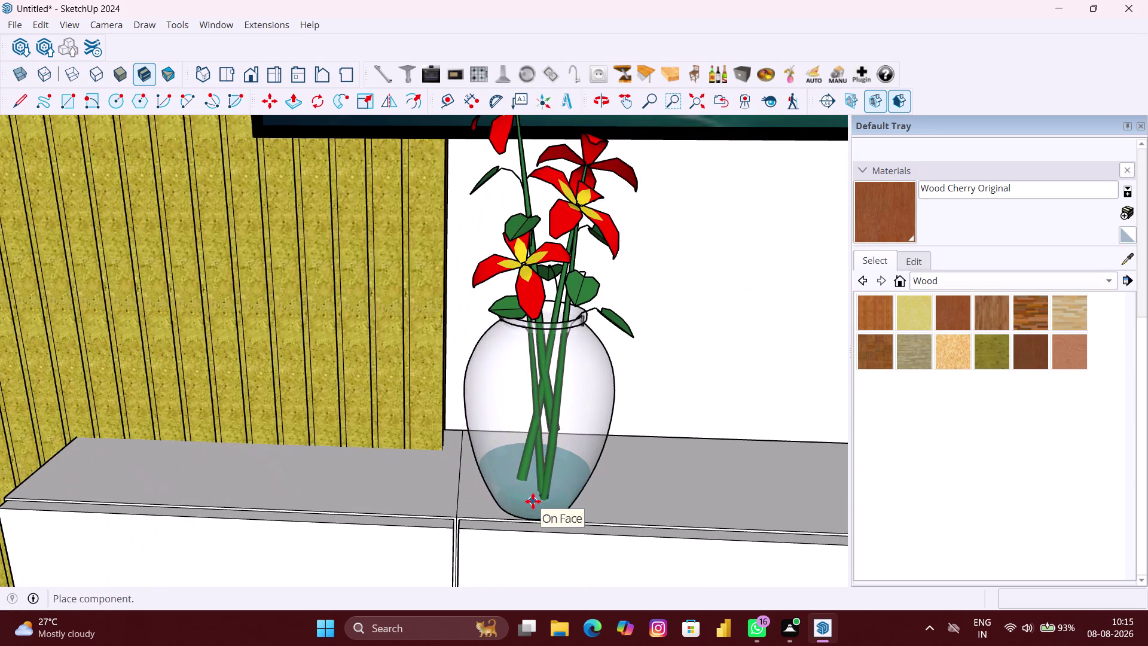
scroll(up, 3)
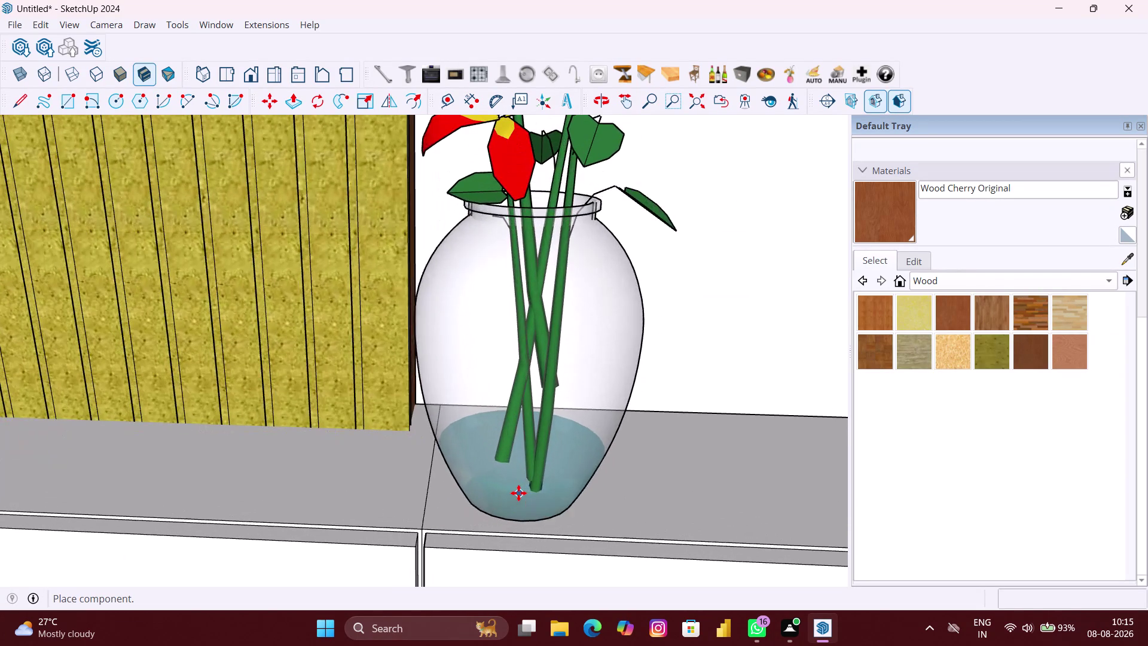
click(492, 481)
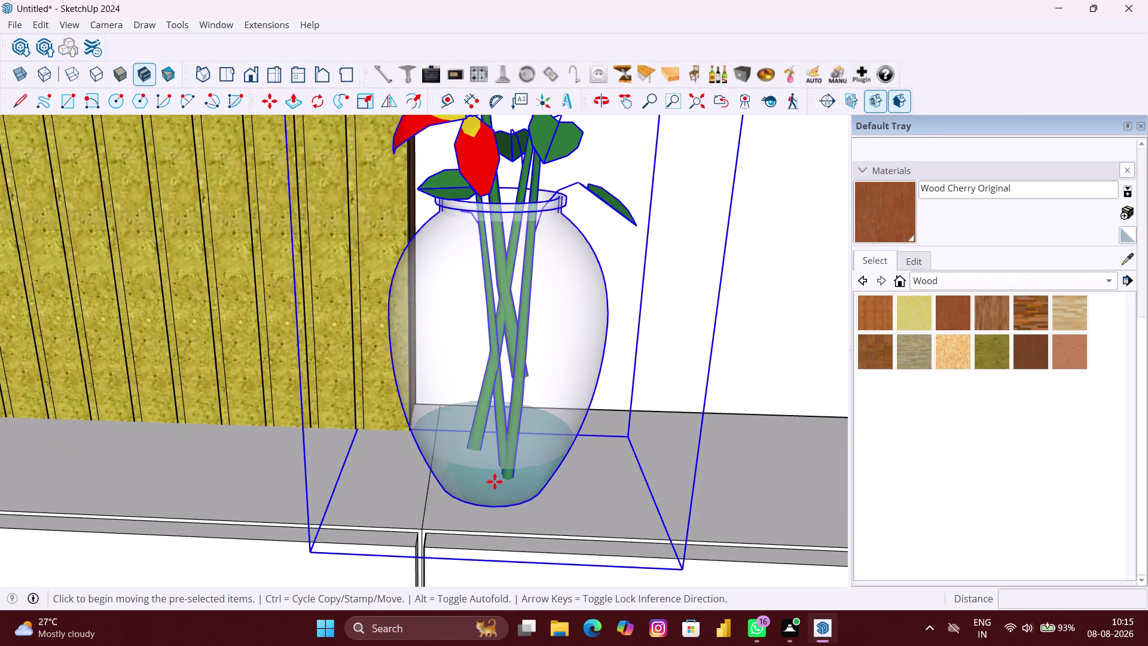
scroll(down, 3)
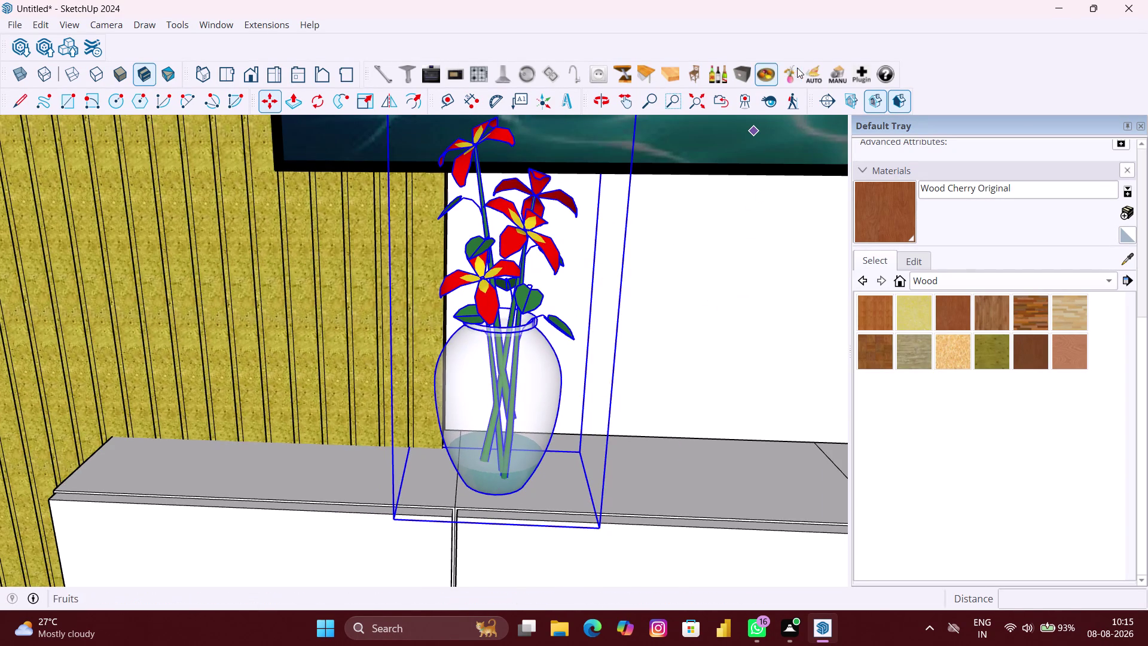
Cycle through vase designs until the wooden planter with purple flowers appears.
click(793, 68)
scroll(down, 3)
scroll(down, 3)
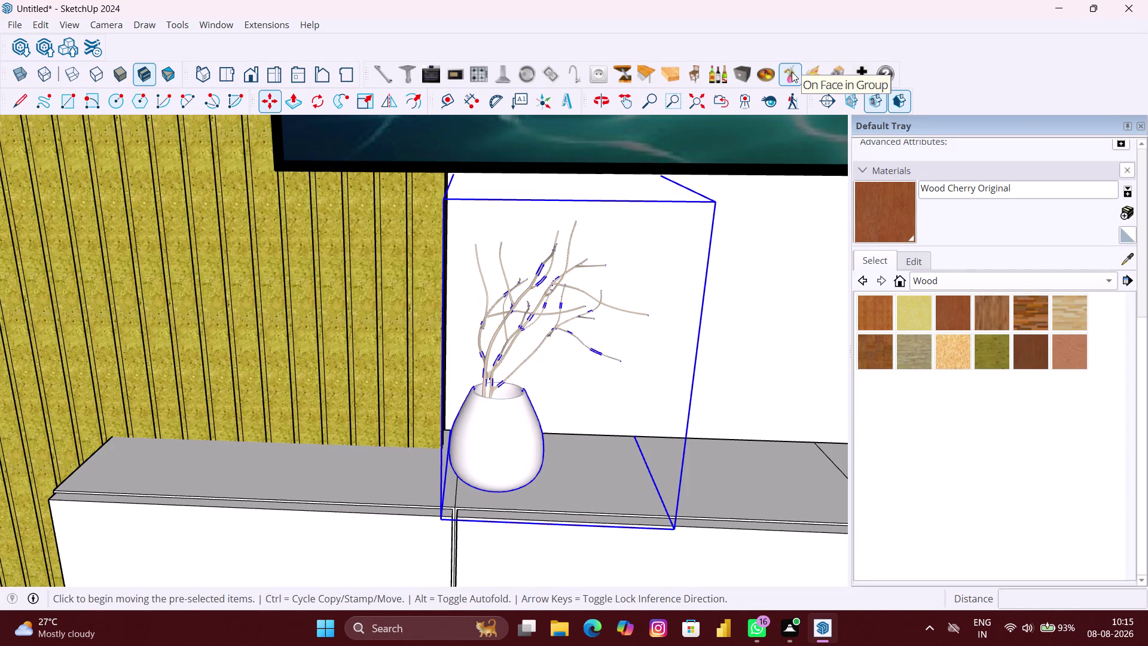
click(788, 75)
scroll(down, 3)
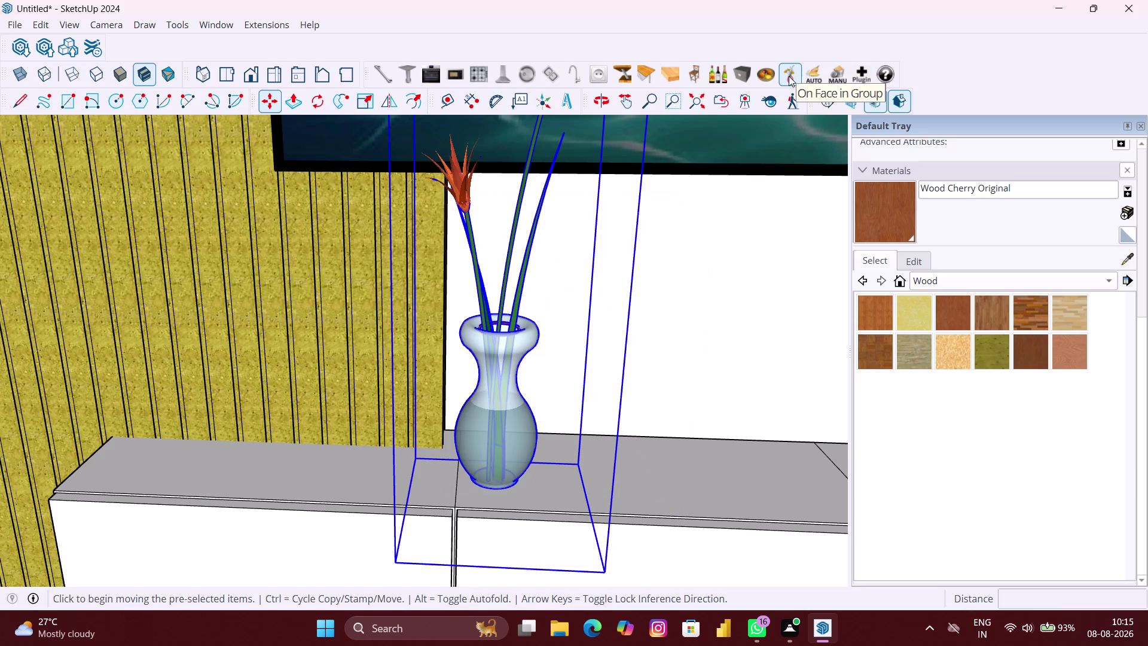
click(794, 76)
scroll(down, 3)
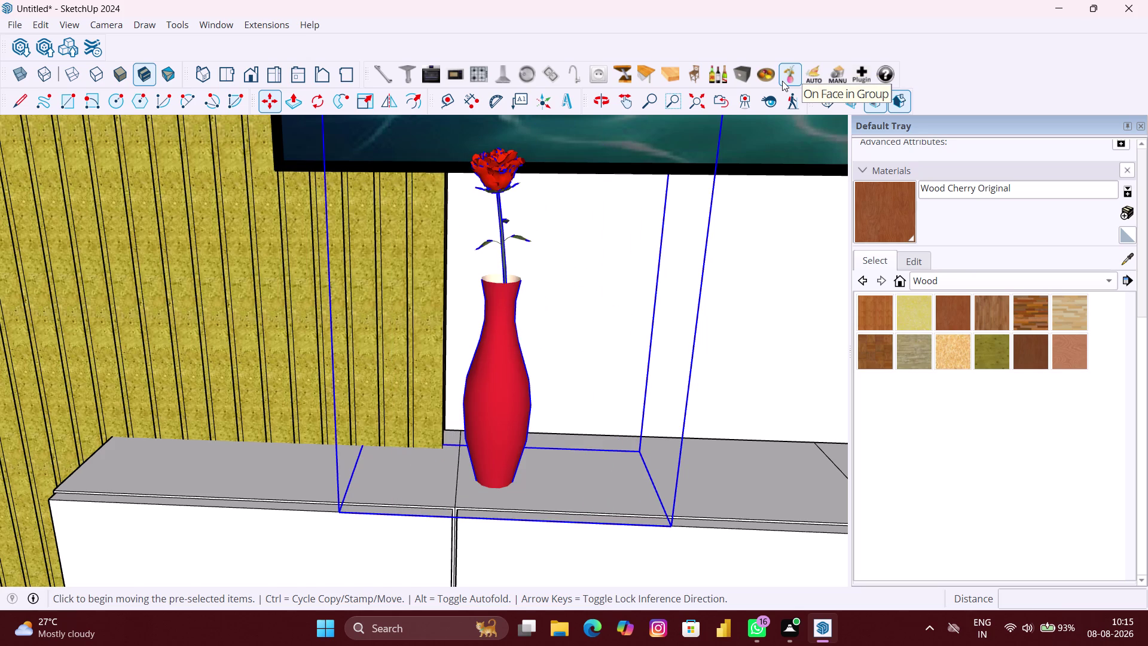
scroll(down, 3)
scroll(down, 3)
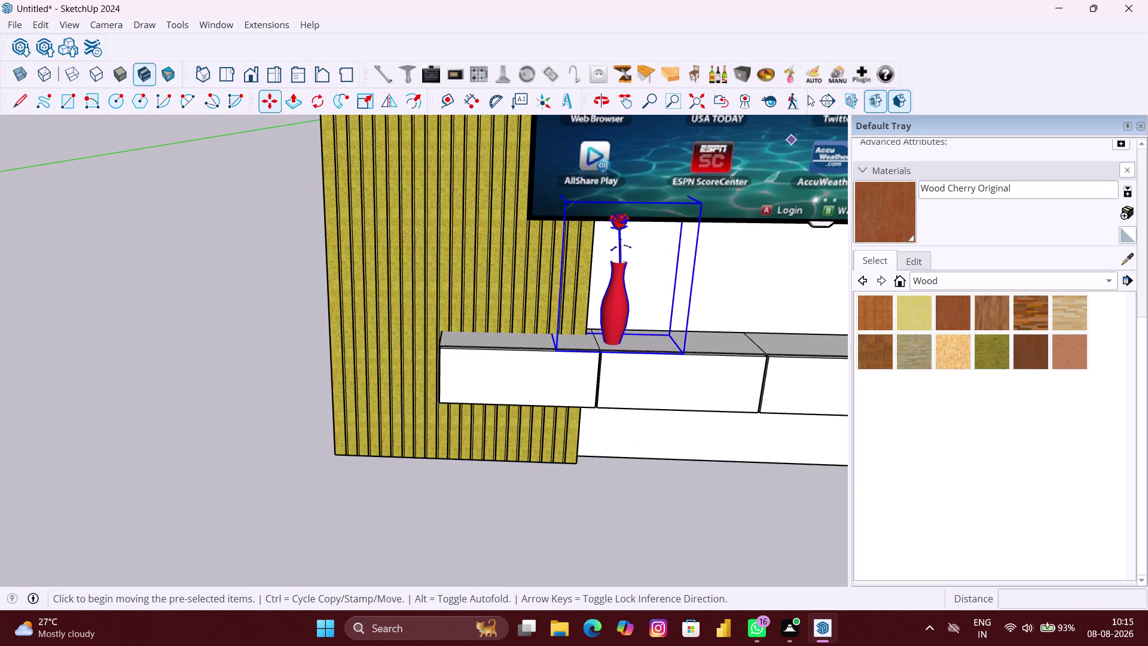
click(794, 73)
scroll(down, 3)
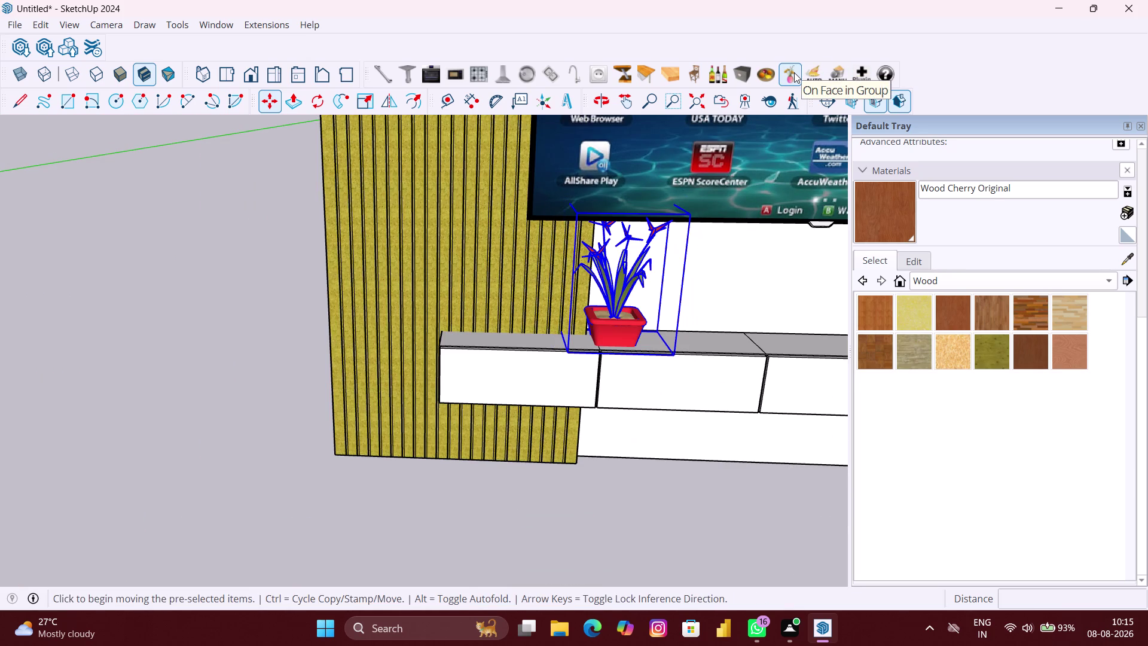
scroll(down, 3)
click(794, 73)
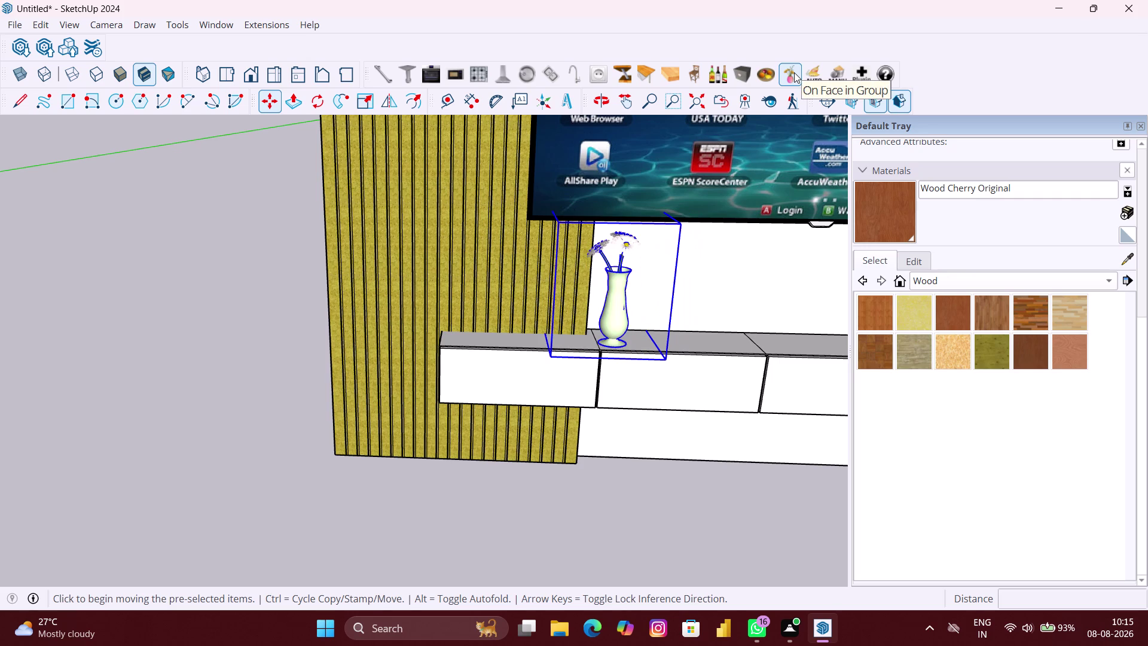
click(788, 74)
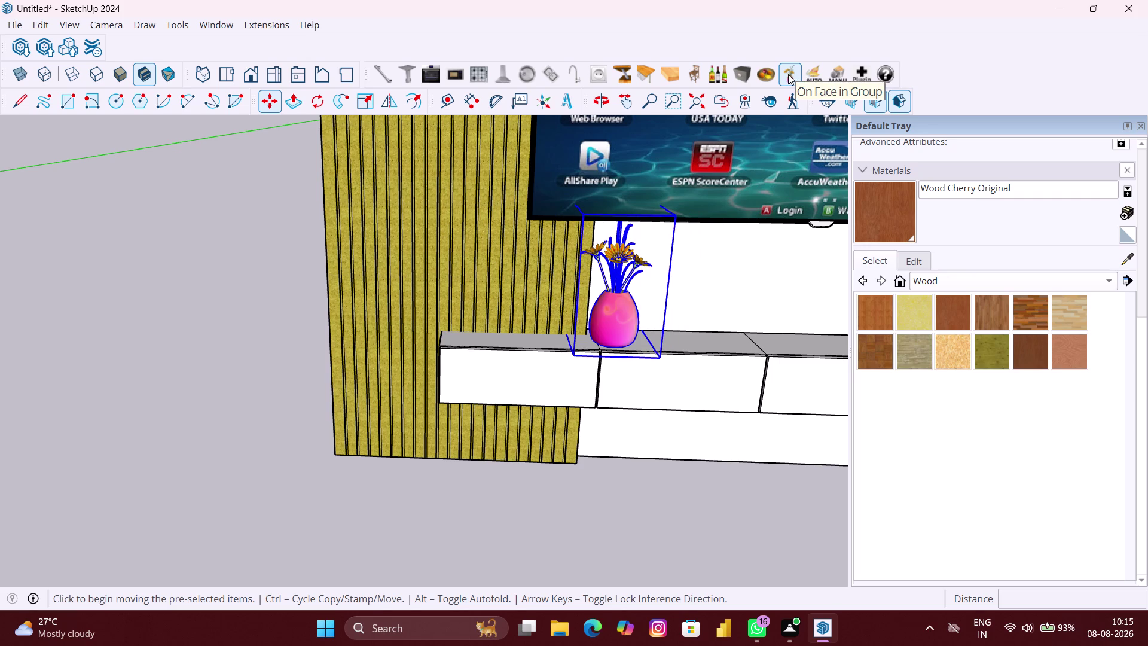
click(788, 74)
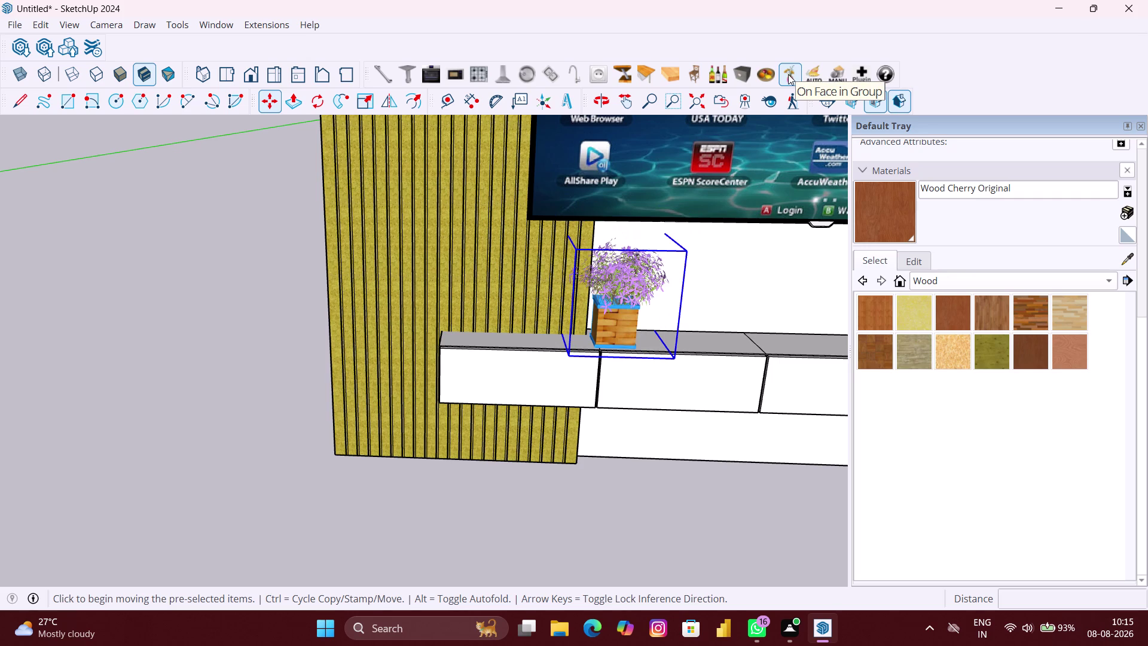
scroll(down, 3)
scroll(down, 3)
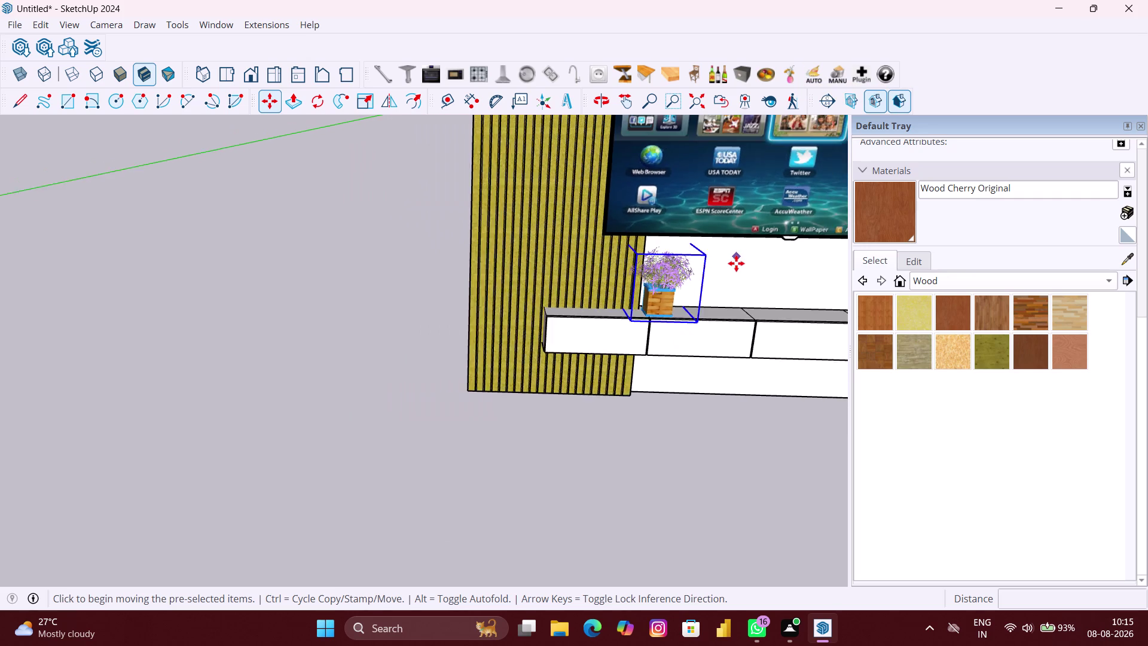
Cycle the placed planter through further flower designs, including red potted and tall white vases.
scroll(down, 3)
middle_drag(743, 318, 716, 319)
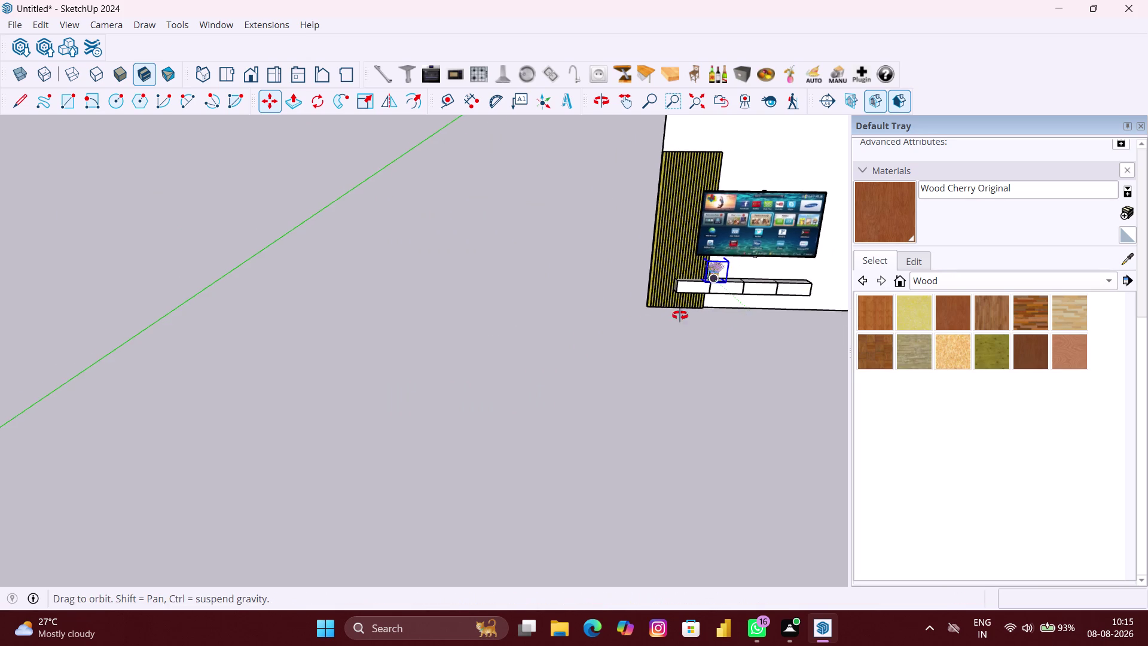
middle_drag(716, 319, 623, 309)
scroll(up, 3)
scroll(up, 3)
scroll(up, 3)
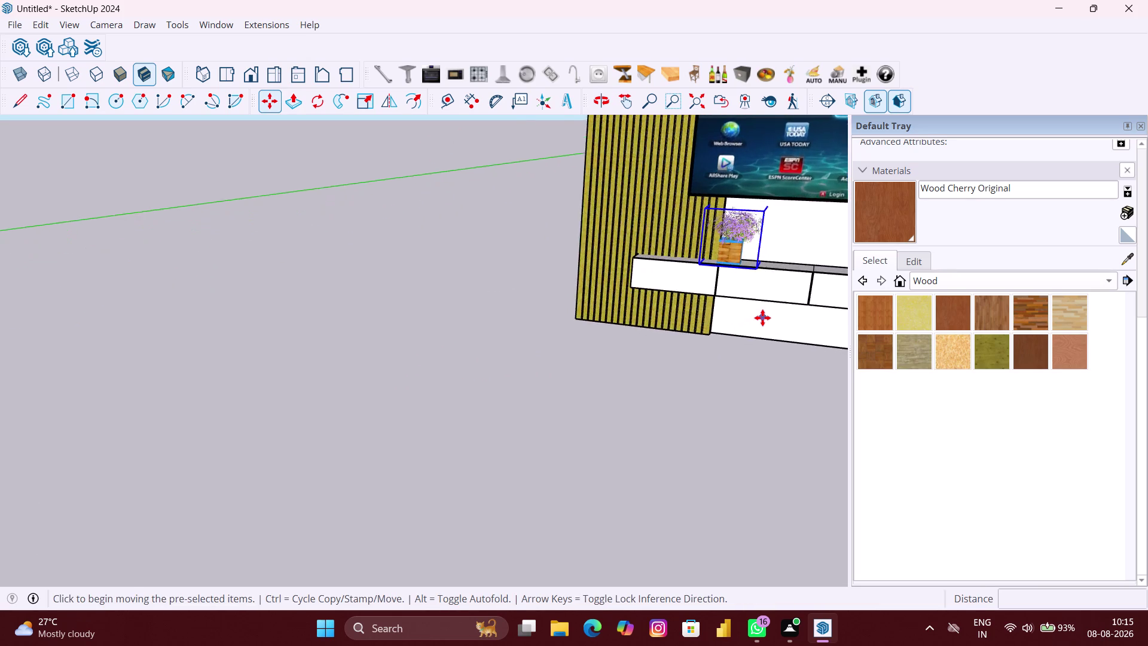
scroll(up, 3)
click(787, 78)
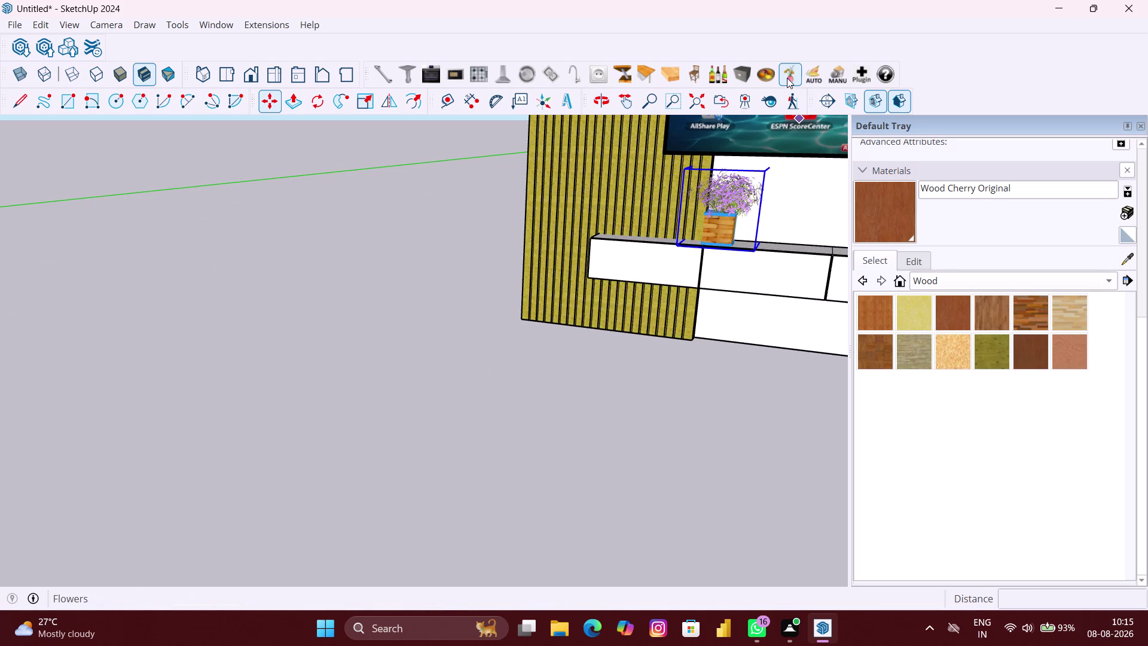
click(787, 77)
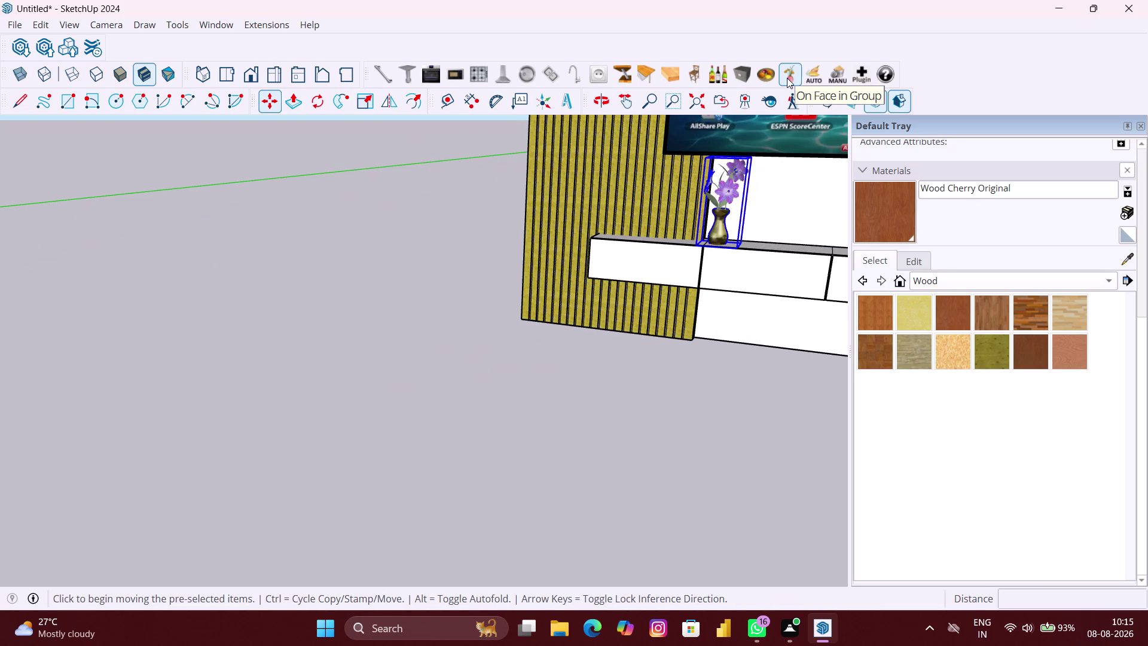
click(787, 78)
click(787, 77)
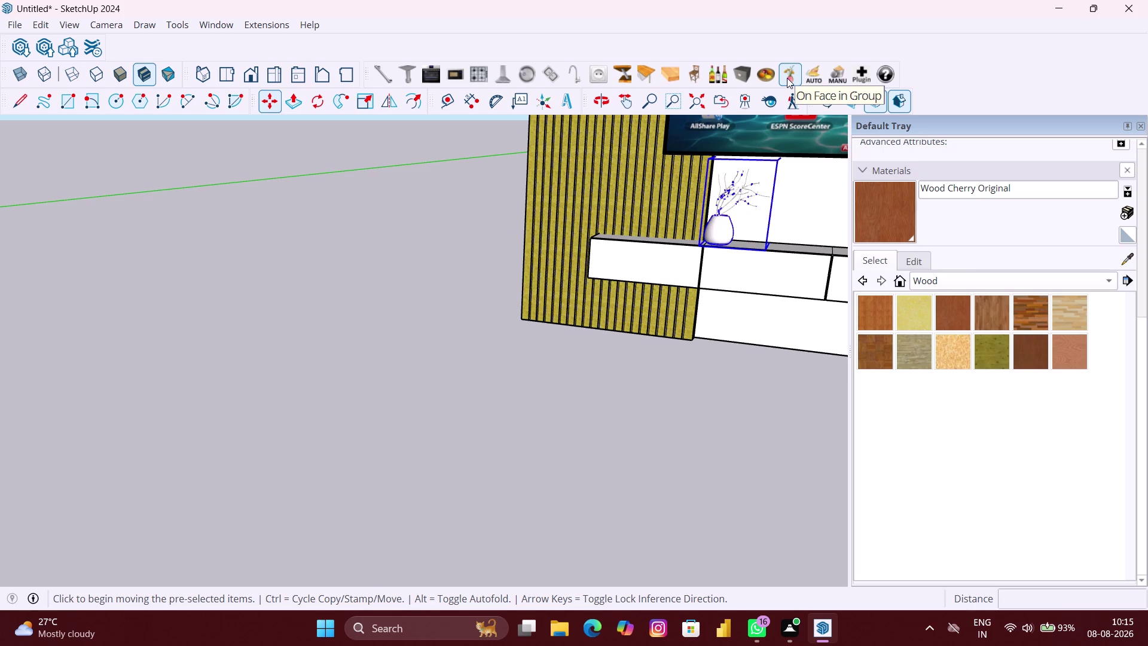
click(787, 78)
click(787, 78)
click(787, 77)
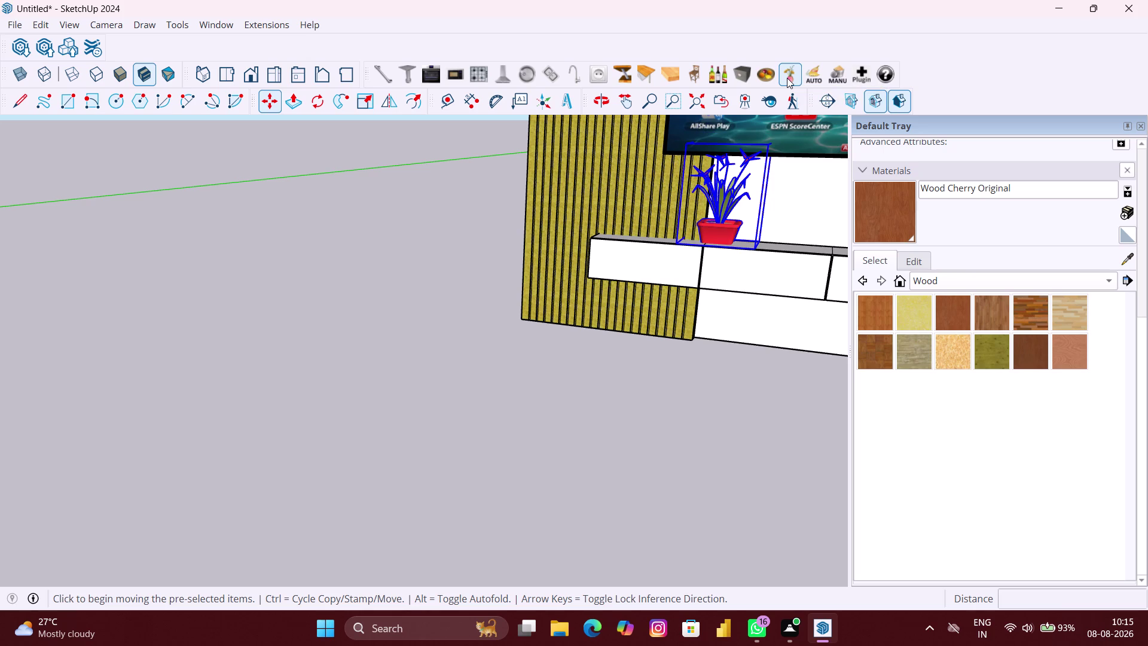
click(786, 78)
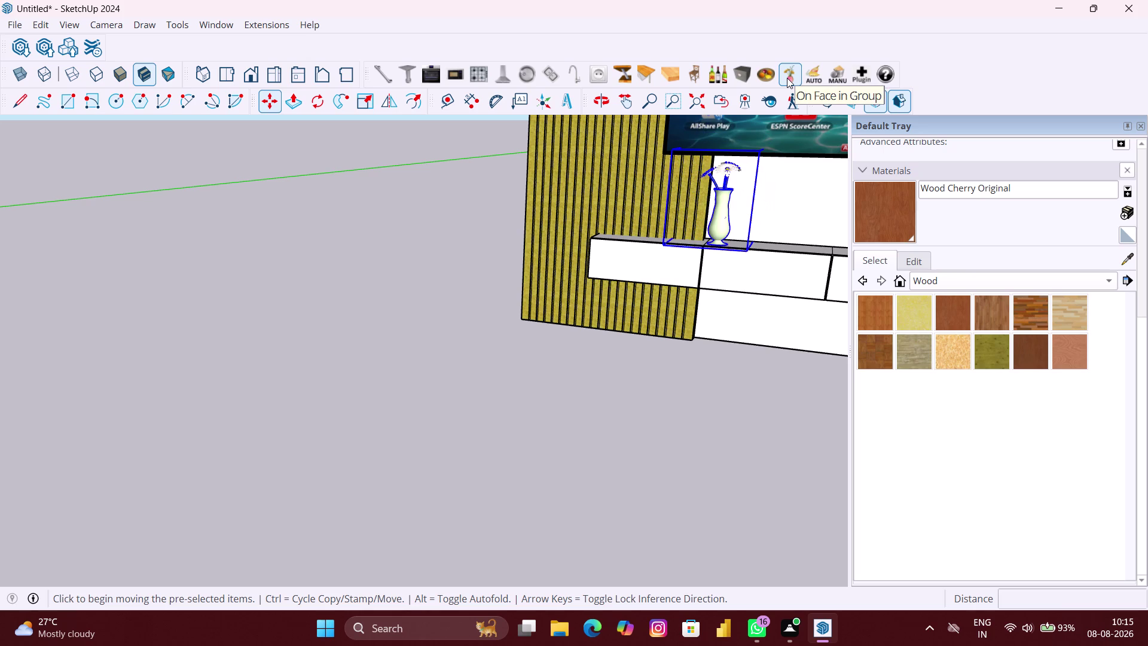
Set the purple-flower planter on the end sill block, ready to copy it.
click(787, 78)
click(787, 78)
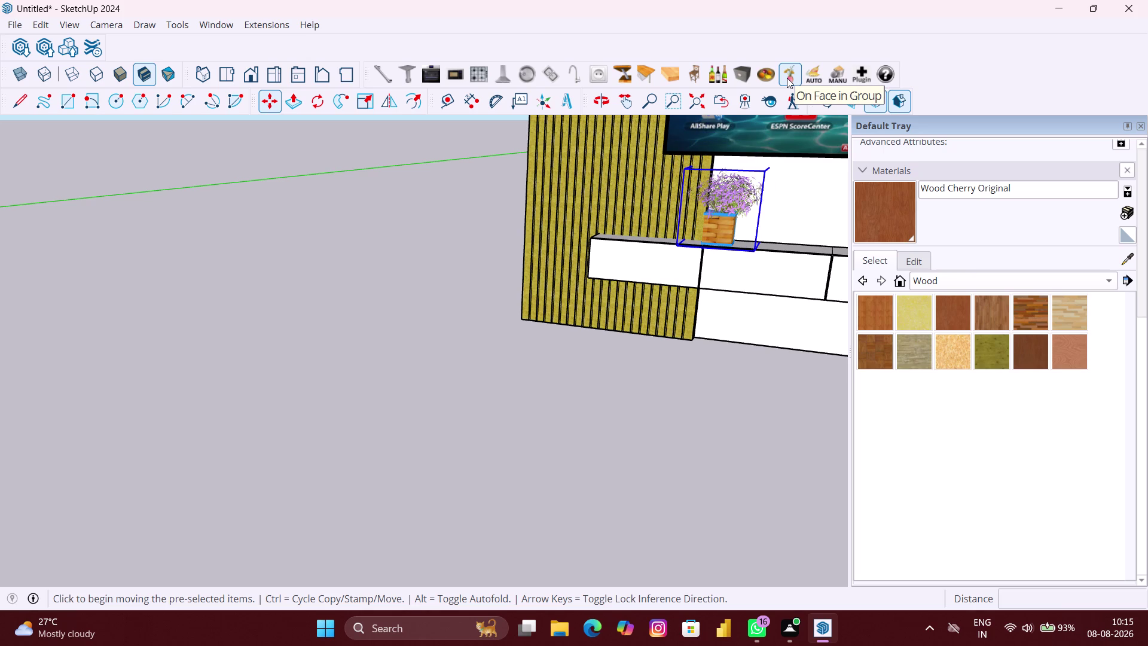
scroll(down, 3)
scroll(down, 3)
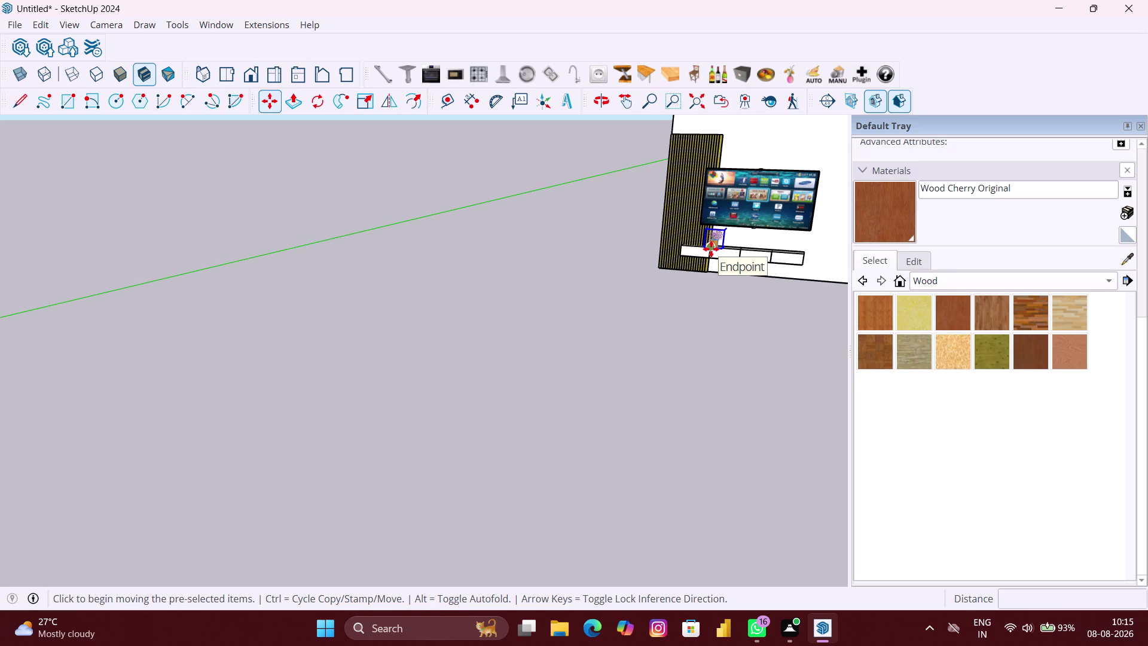
key(m)
scroll(up, 3)
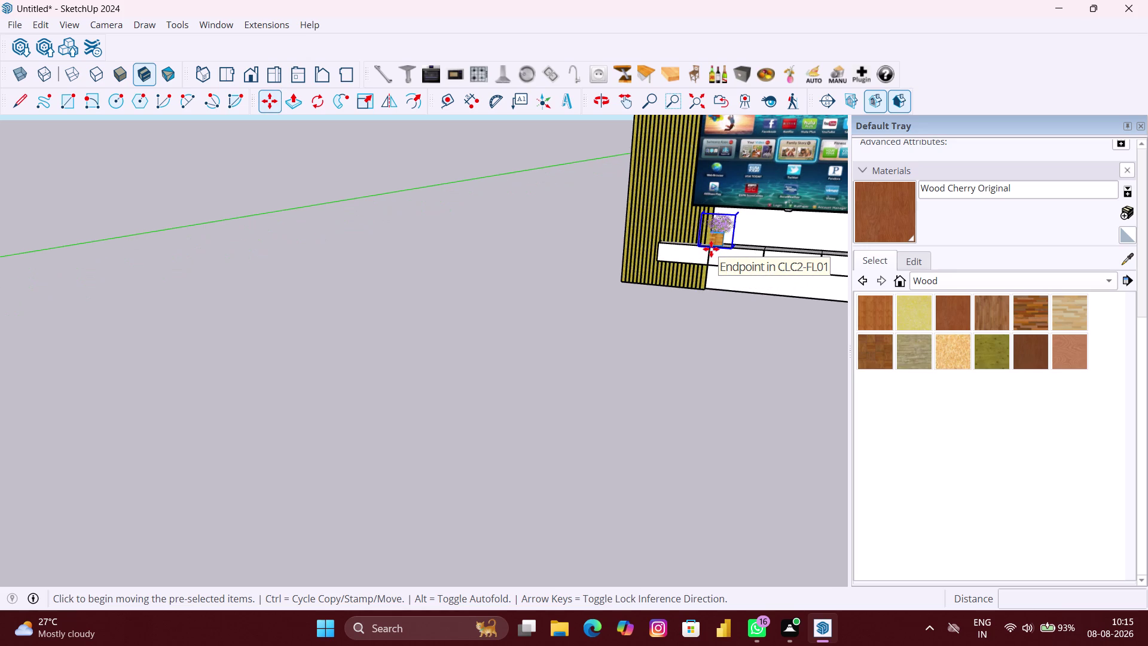
scroll(up, 3)
scroll(up, 3)
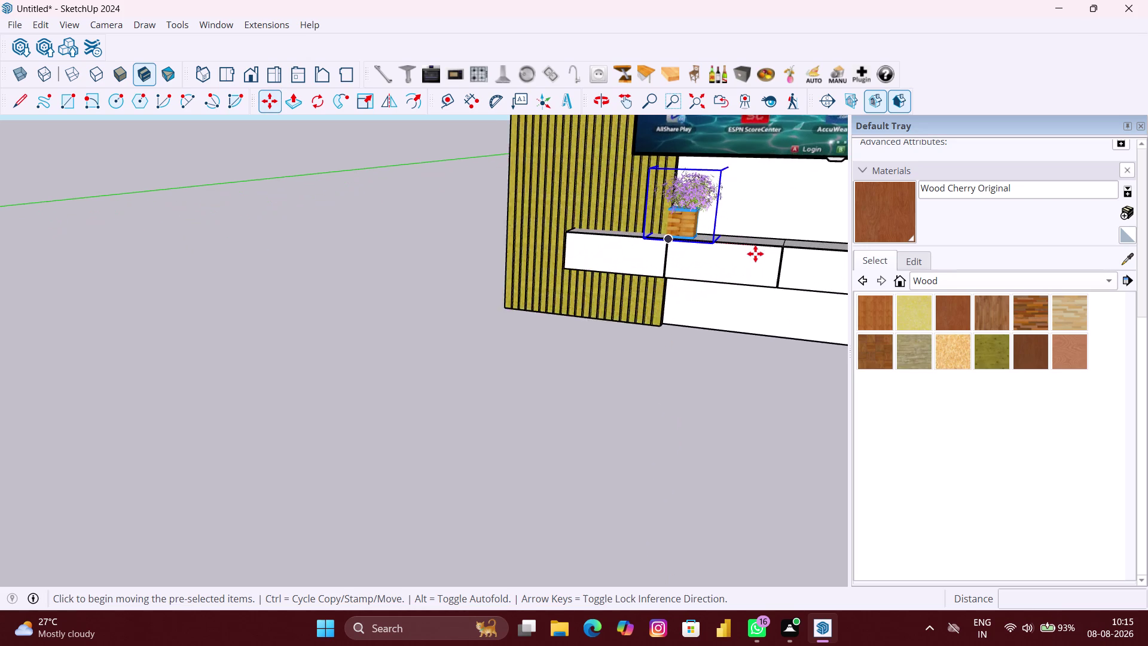
scroll(up, 3)
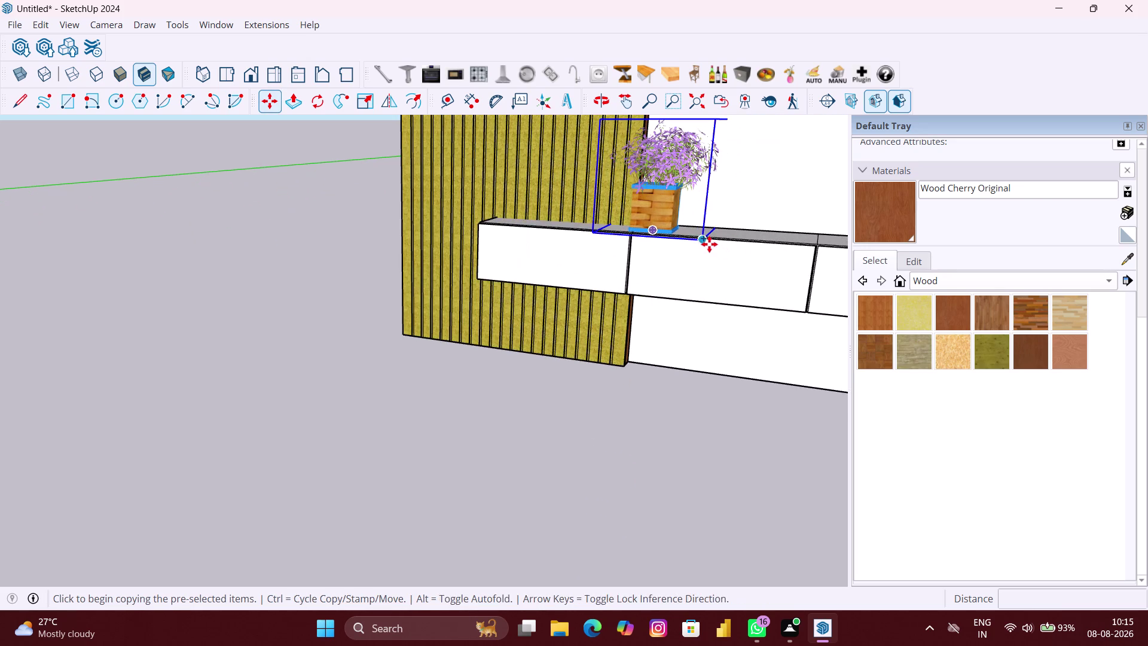
Copy the purple-flower planter from its base onto the sill's right end.
click(701, 238)
scroll(down, 3)
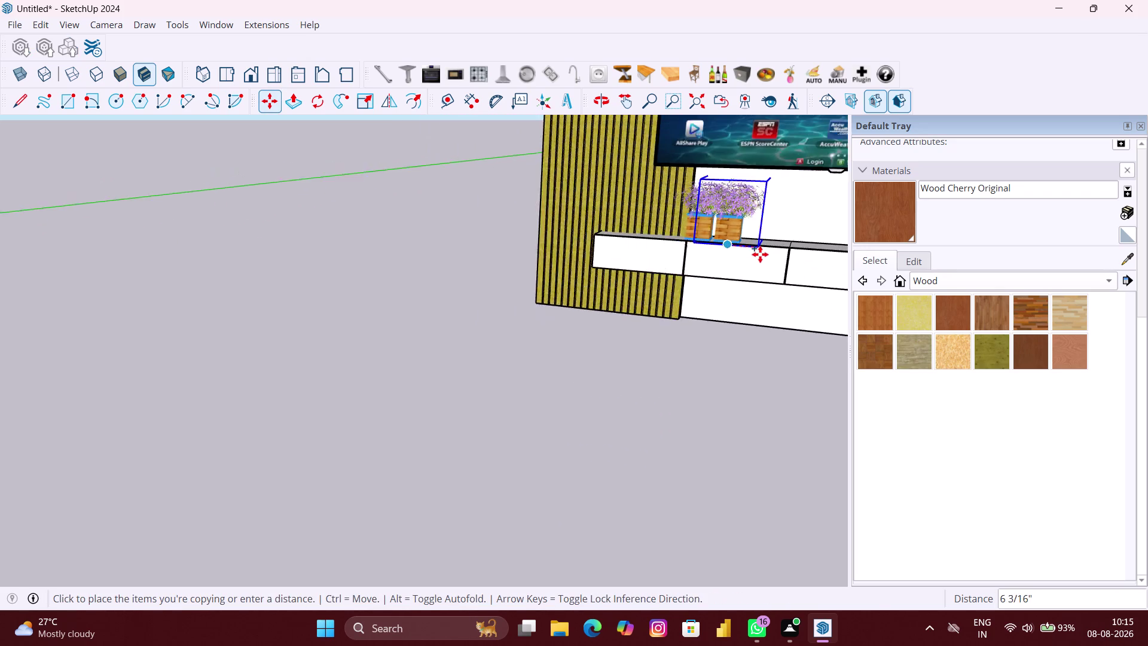
scroll(down, 3)
middle_drag(761, 256, 604, 240)
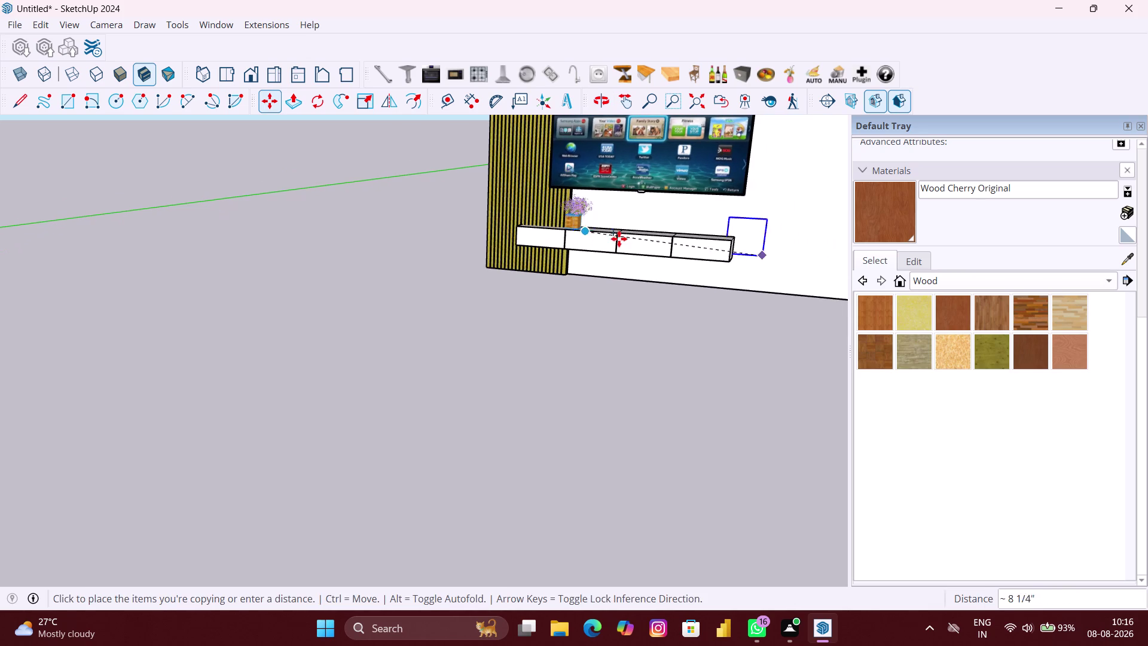
scroll(up, 3)
scroll(up, 3)
scroll(up, 3)
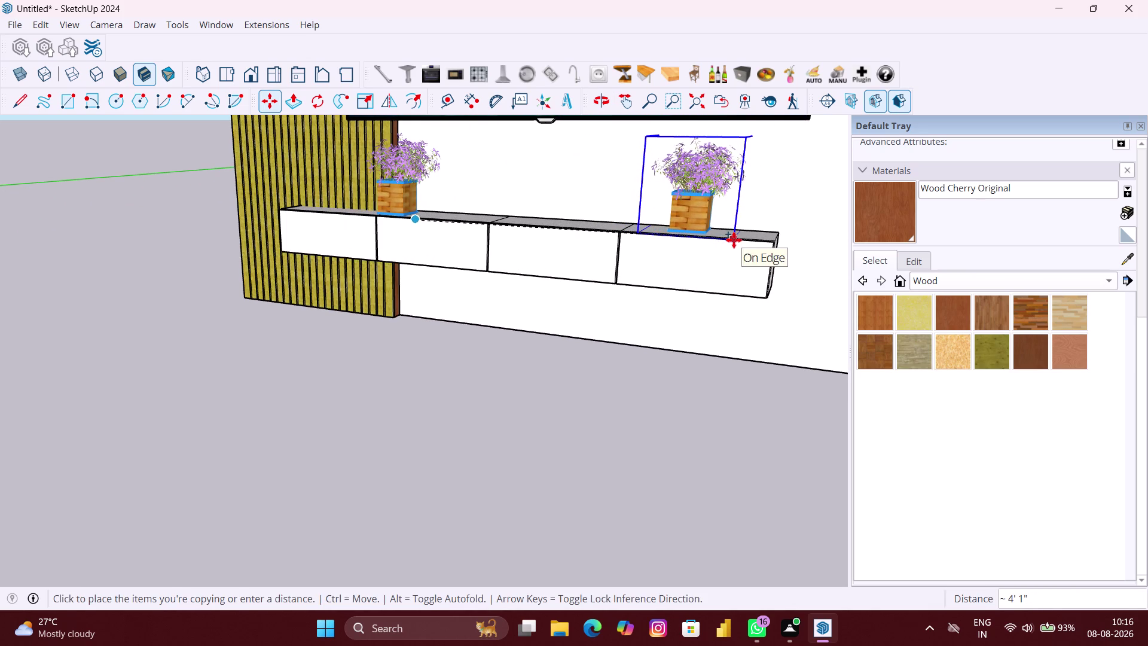
click(738, 240)
scroll(down, 3)
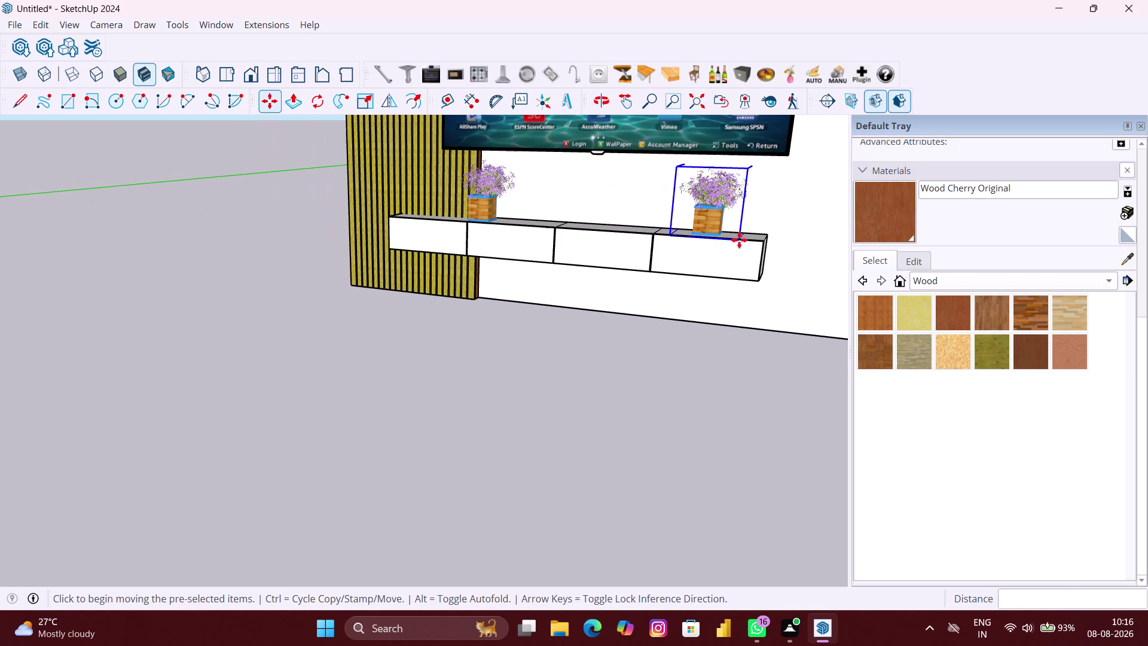
scroll(down, 3)
key(space)
scroll(down, 3)
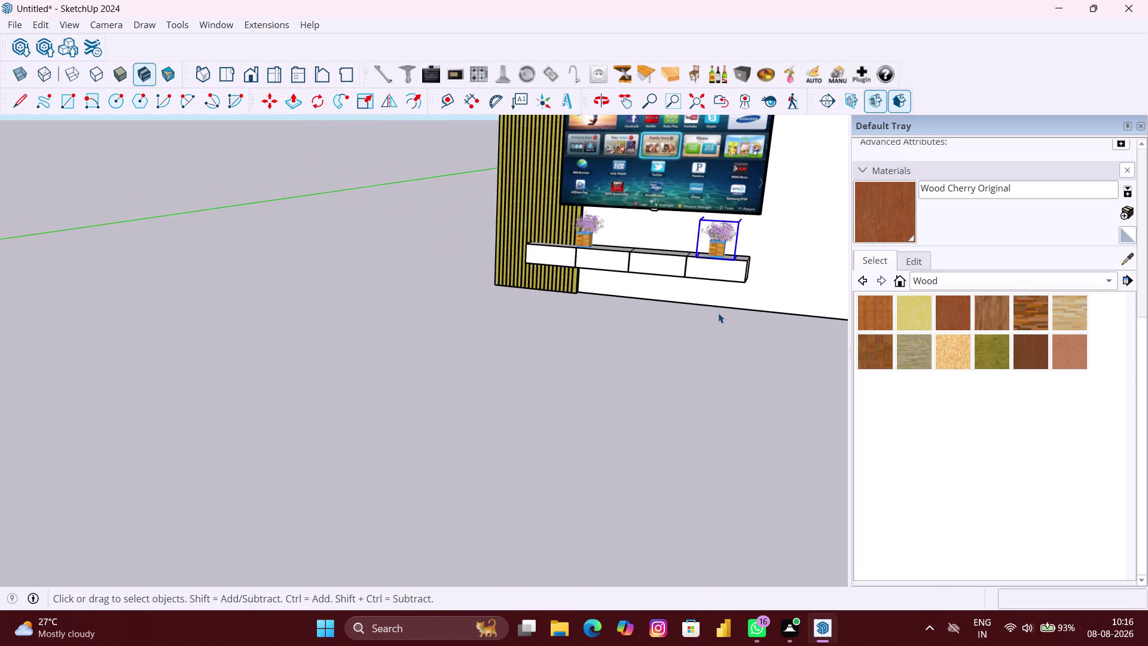
scroll(down, 3)
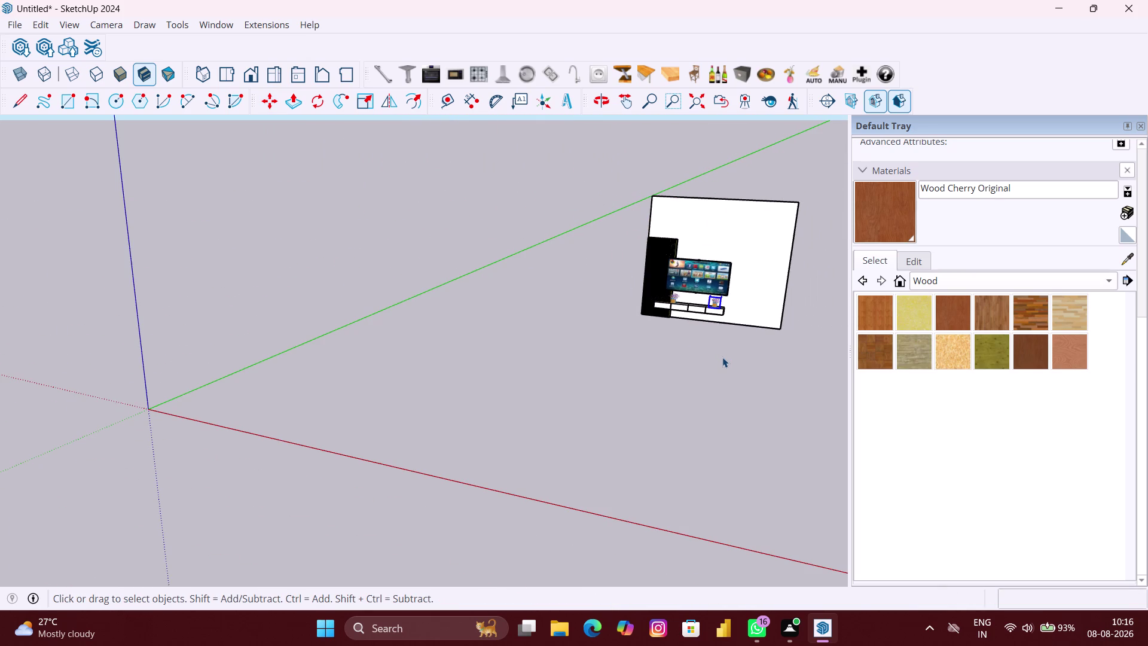
scroll(down, 3)
middle_drag(721, 360, 677, 385)
scroll(up, 3)
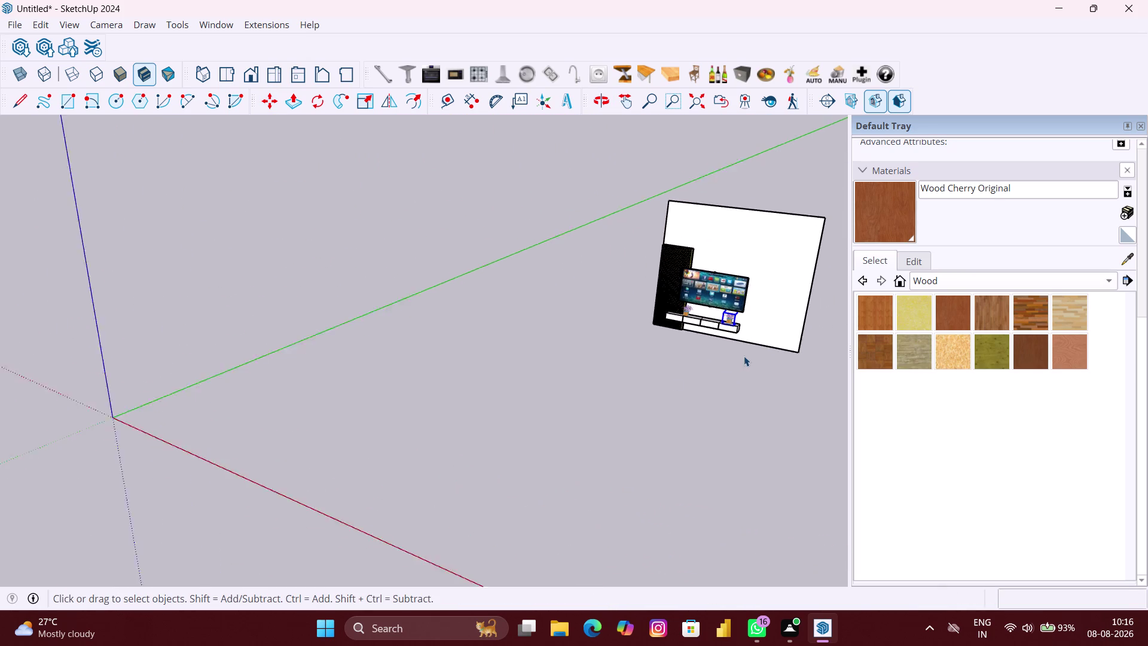
scroll(up, 3)
middle_drag(747, 356, 737, 379)
scroll(down, 3)
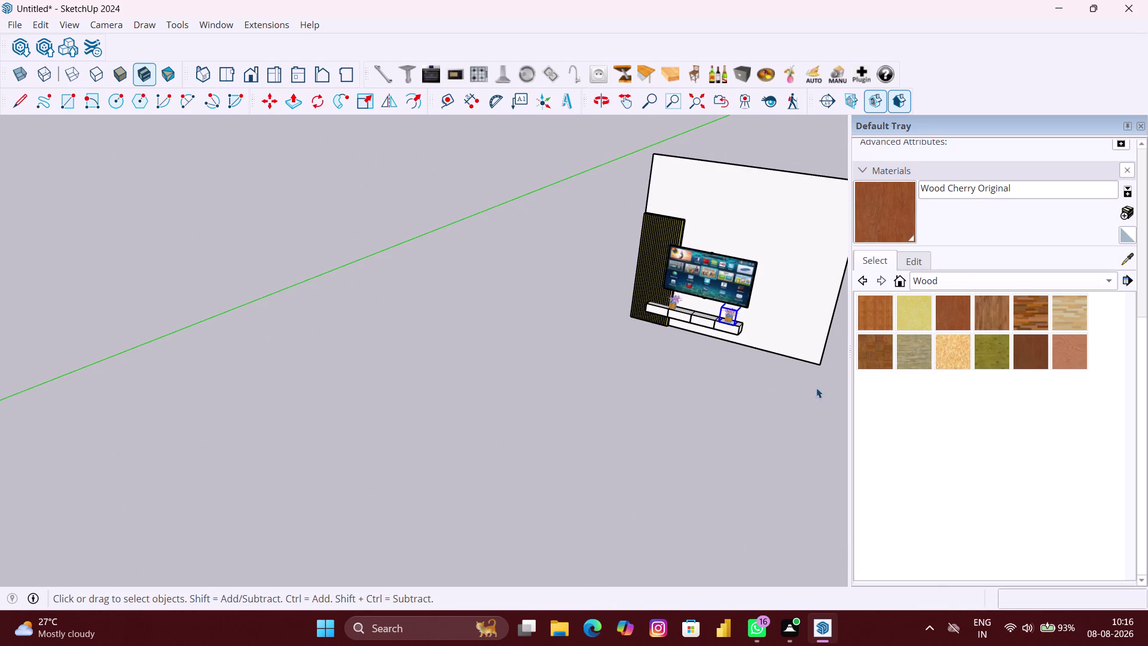
middle_drag(825, 364, 790, 366)
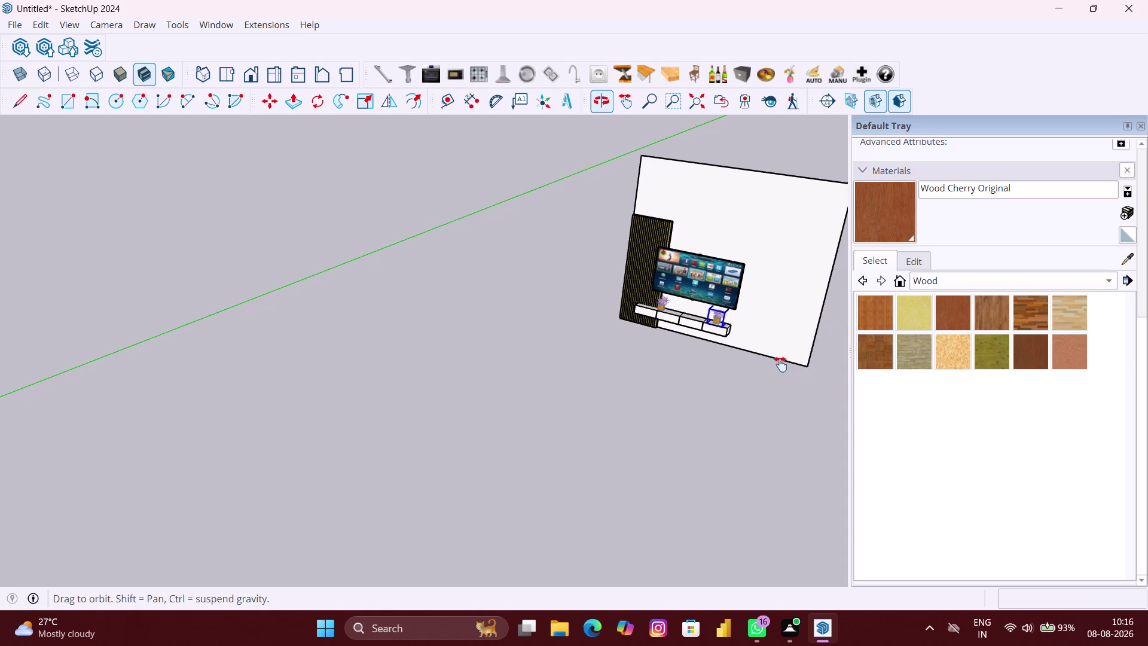
middle_drag(790, 365, 714, 358)
scroll(up, 3)
middle_drag(728, 373, 728, 419)
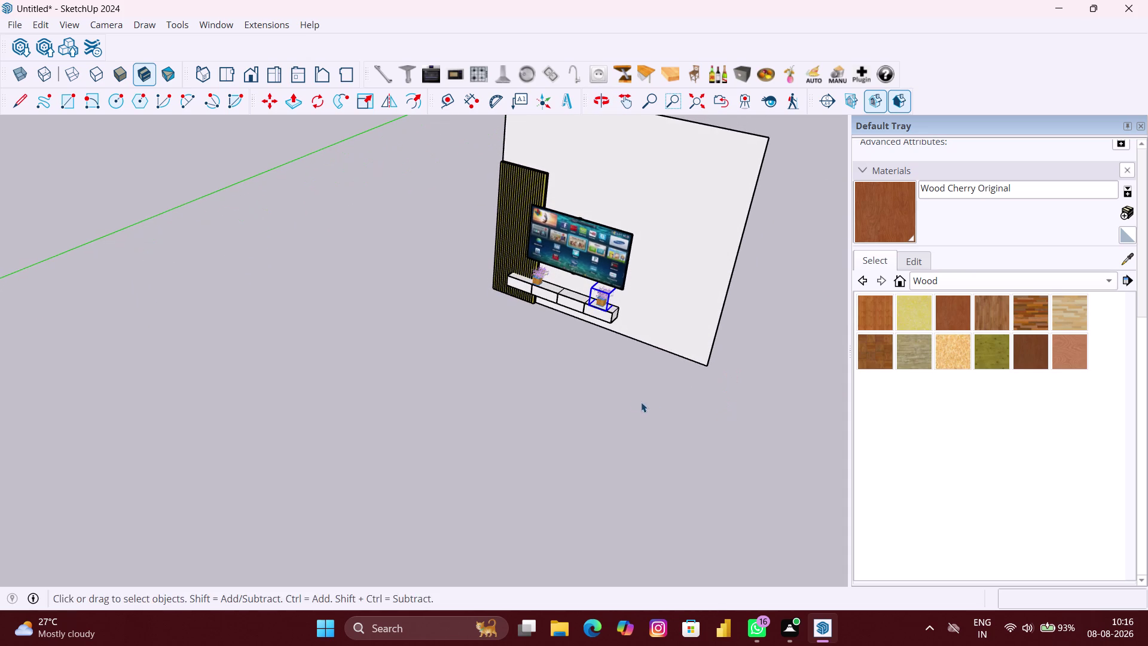
middle_drag(634, 398, 726, 414)
click(740, 353)
scroll(up, 3)
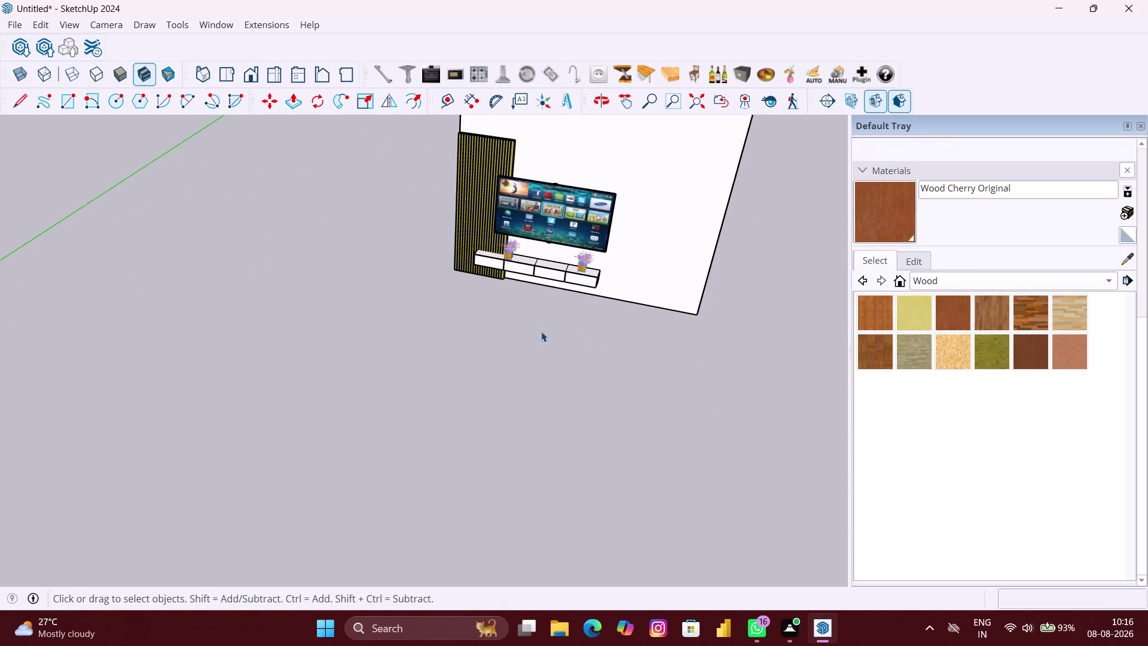
middle_drag(535, 330, 547, 367)
key(r)
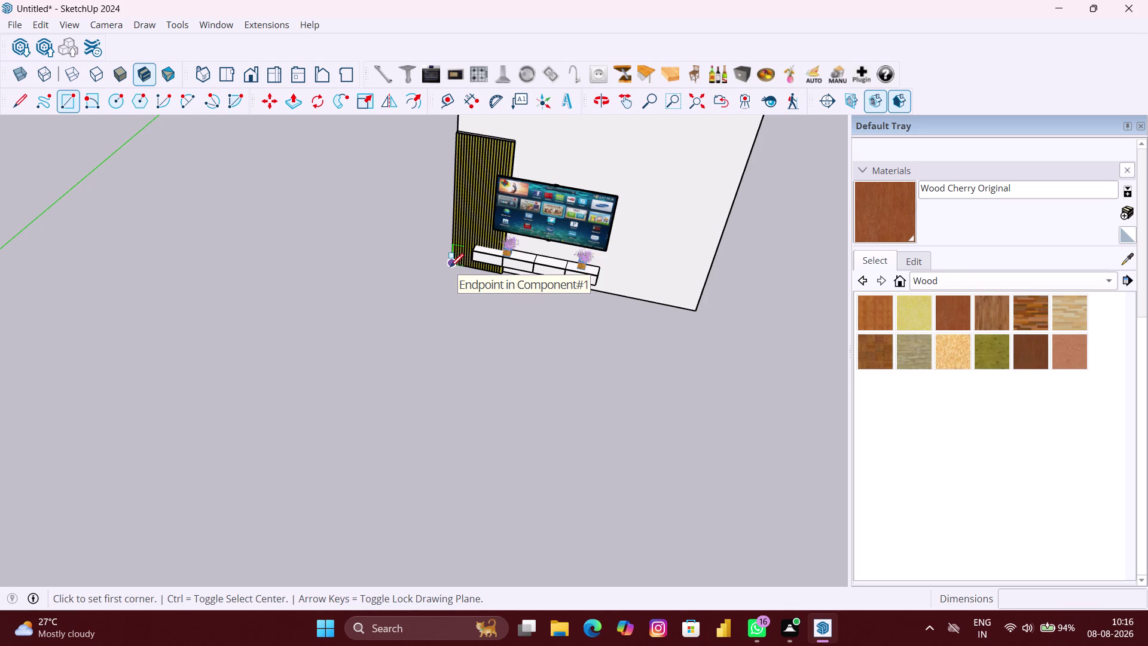
key(space)
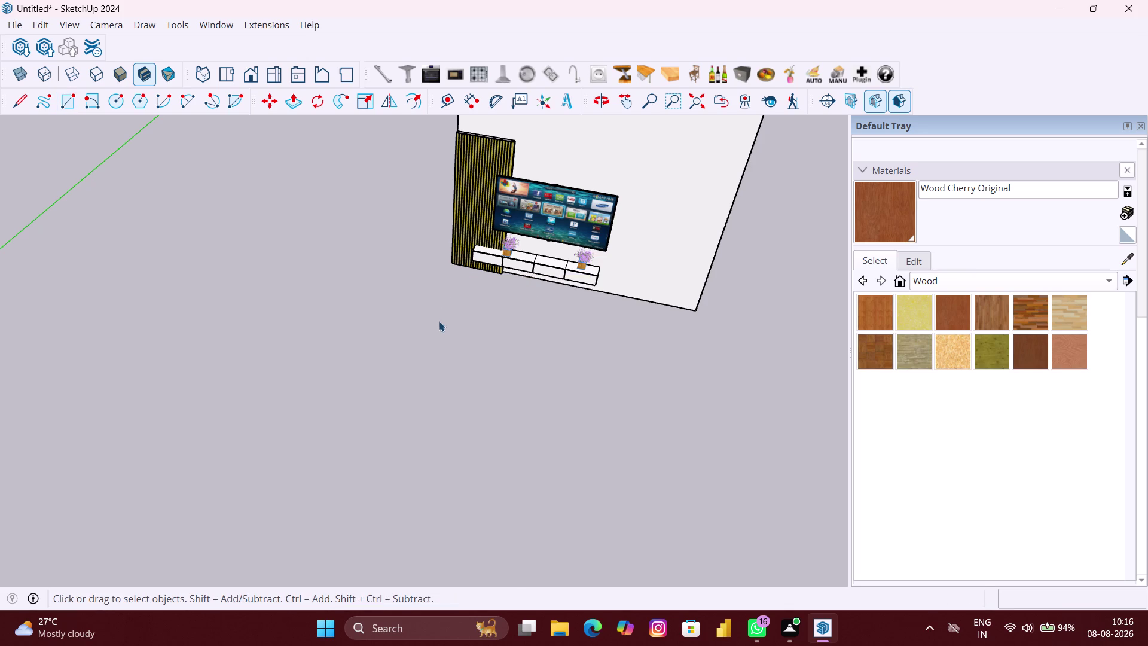
right_click(439, 321)
click(464, 364)
scroll(up, 3)
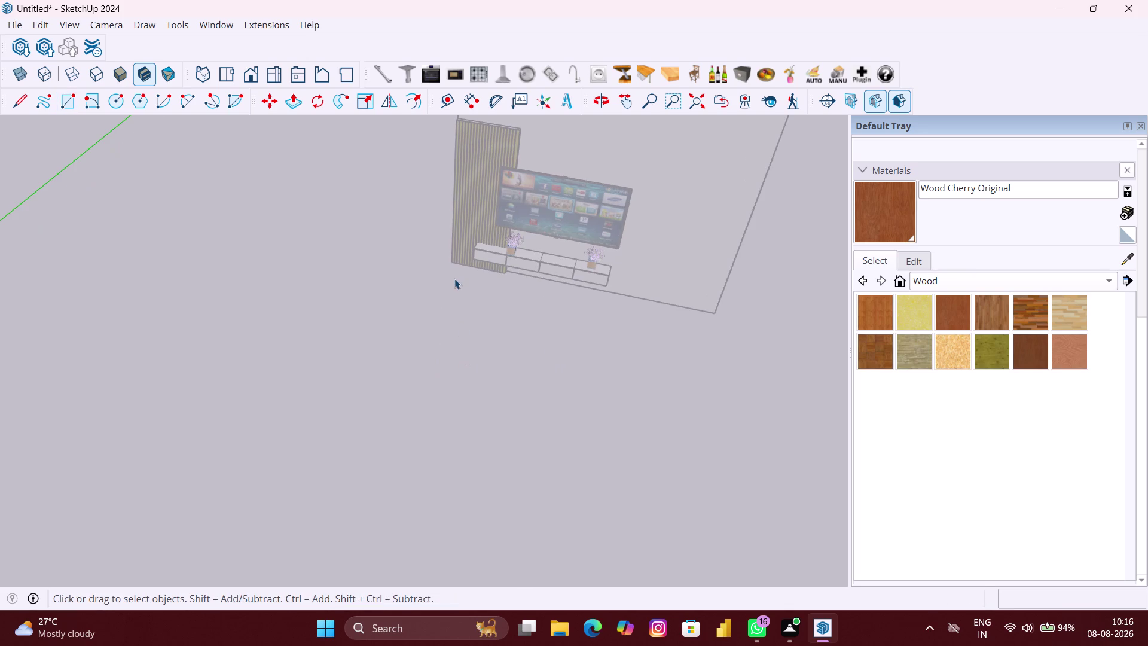